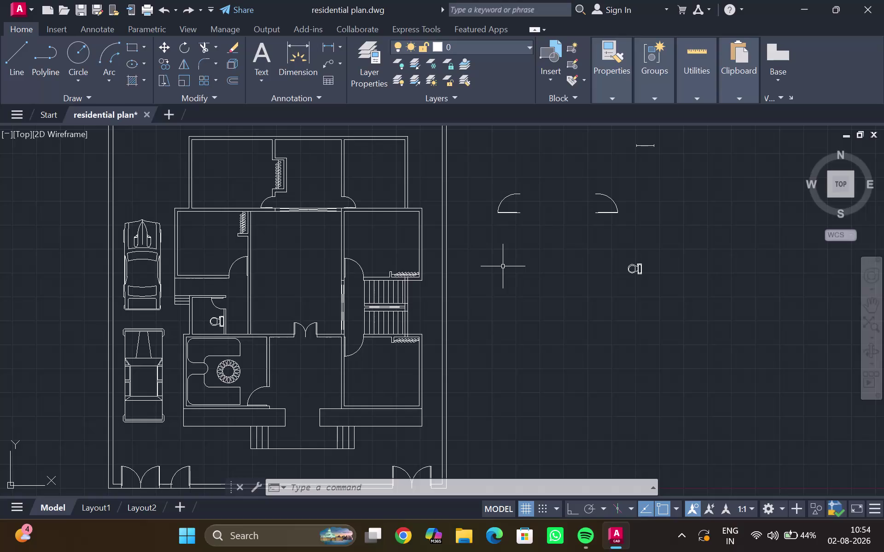
Bring the top row of garages into view and start the LINE command.
scroll(down, 3)
scroll(down, 3)
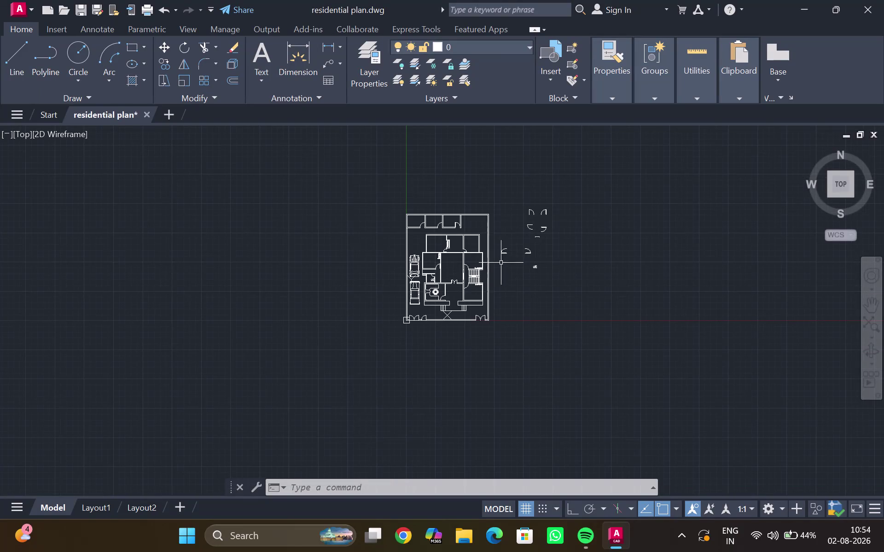
scroll(up, 3)
scroll(up, 3)
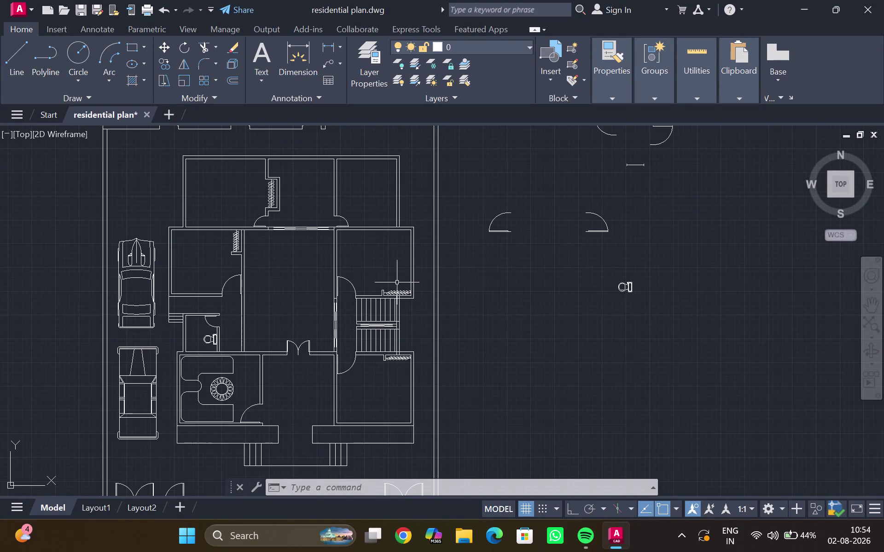
scroll(down, 3)
scroll(up, 3)
middle_drag(225, 249, 275, 179)
scroll(down, 3)
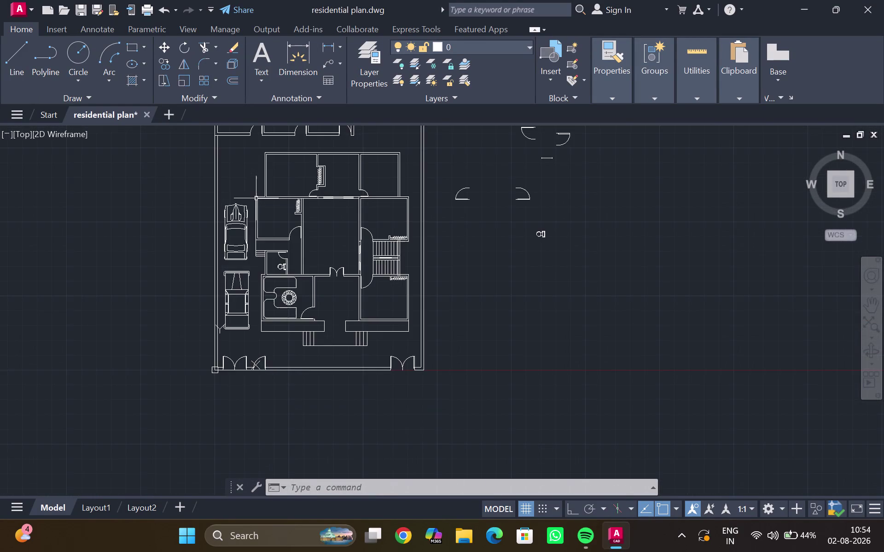
middle_drag(256, 199, 185, 334)
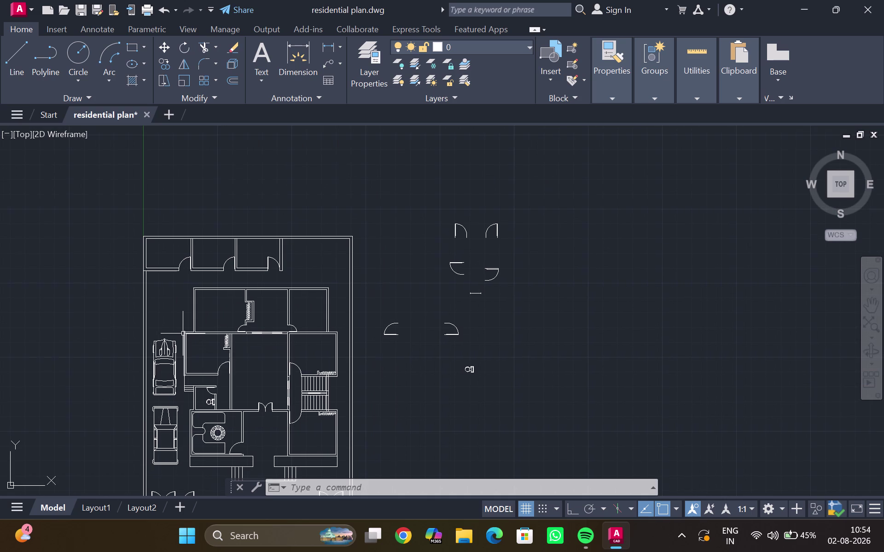
middle_click(169, 288)
scroll(up, 3)
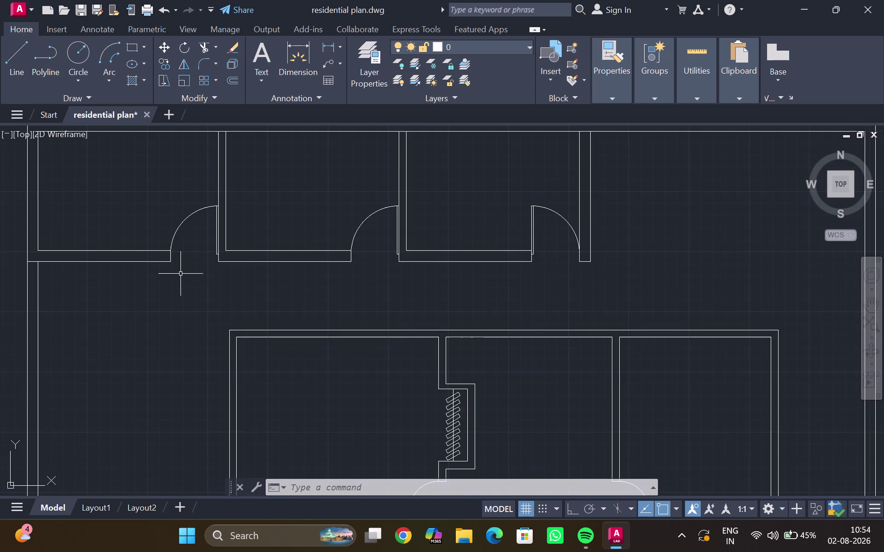
middle_drag(173, 283, 143, 326)
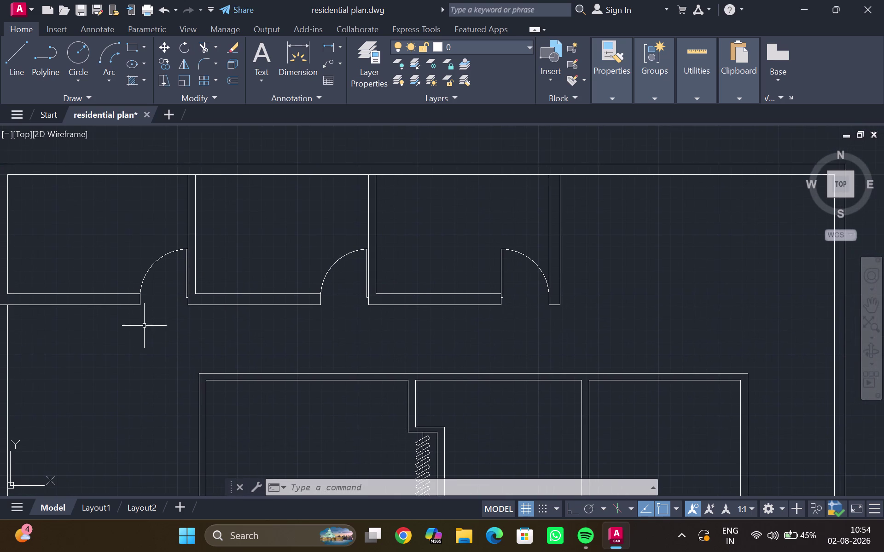
key(l)
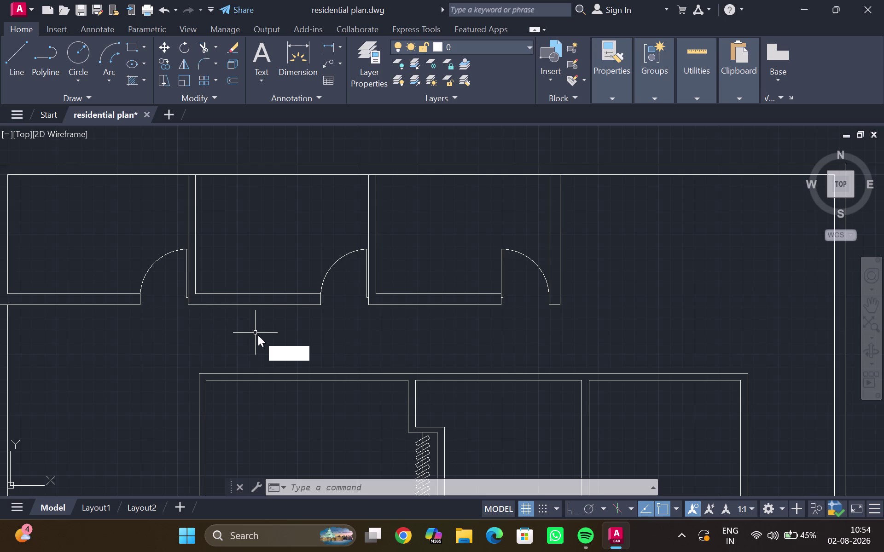
key(Return)
Draw a short line upward from the wall end beside the top garages.
middle_drag(365, 271, 307, 330)
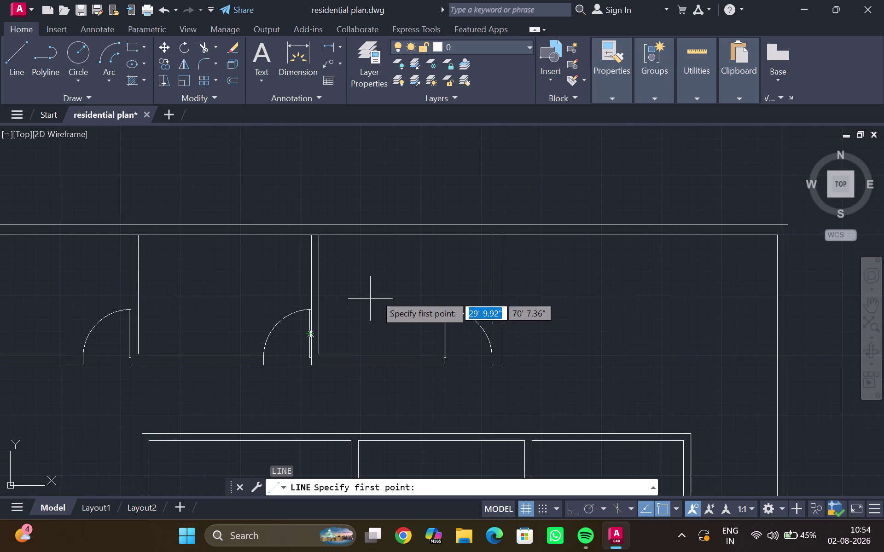
click(504, 241)
click(497, 202)
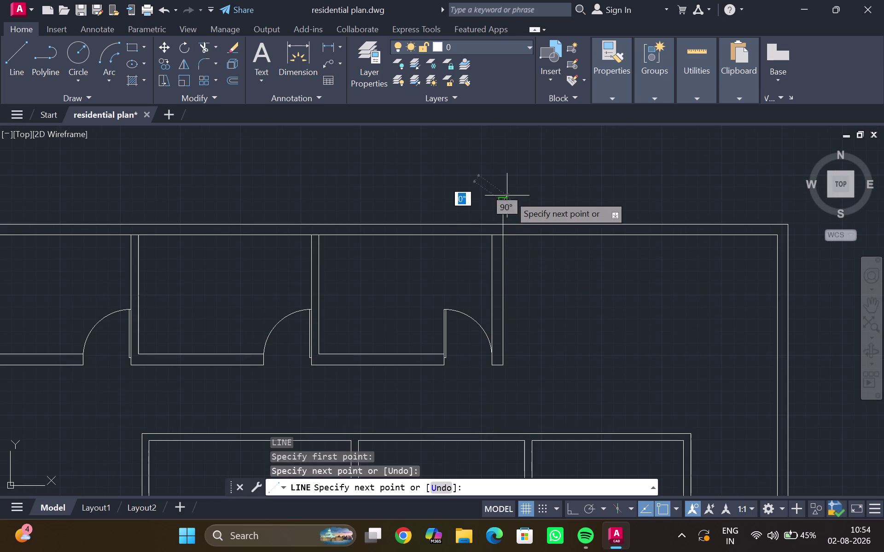
key(Escape)
key(grave)
Trim the short line and the overlapping wall pieces at the garage end.
key(t)
key(r)
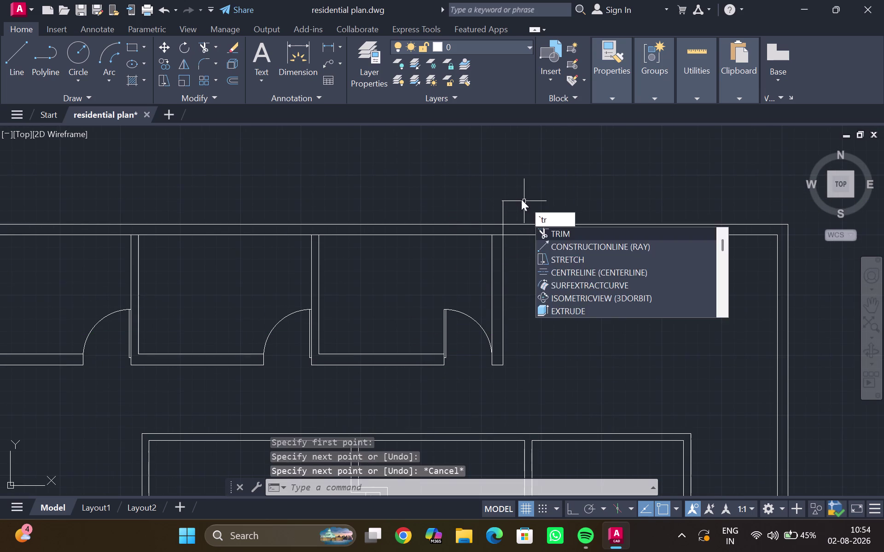
key(Return)
key(Escape)
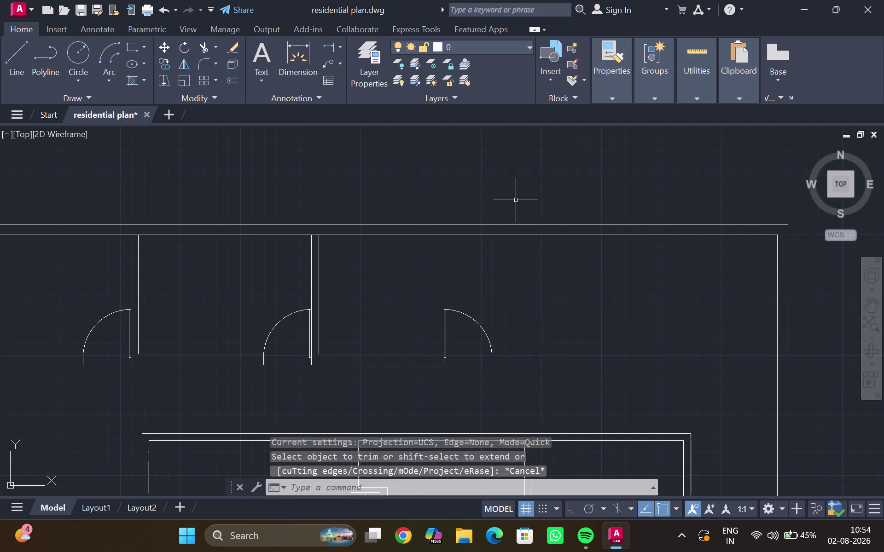
text(tr)
key(Return)
drag(498, 214, 494, 216)
drag(500, 214, 516, 209)
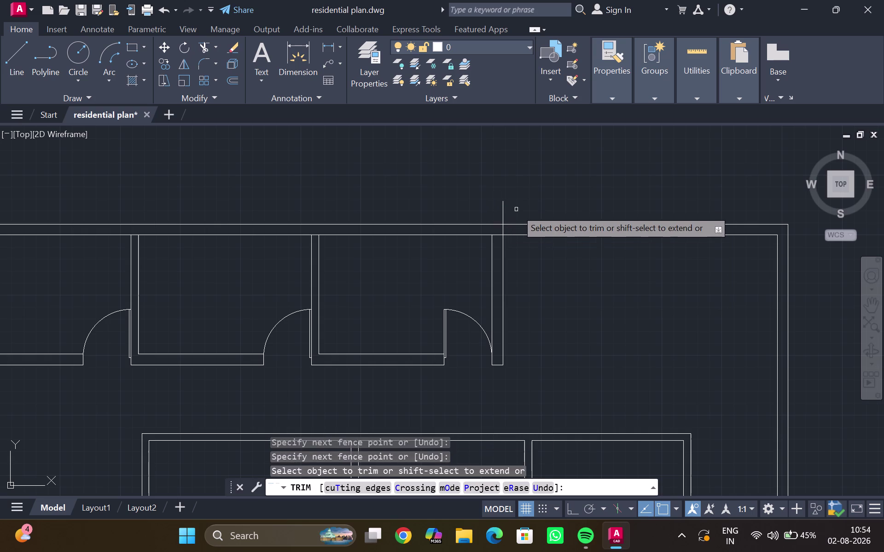
drag(516, 210, 517, 209)
drag(515, 204, 494, 220)
scroll(up, 3)
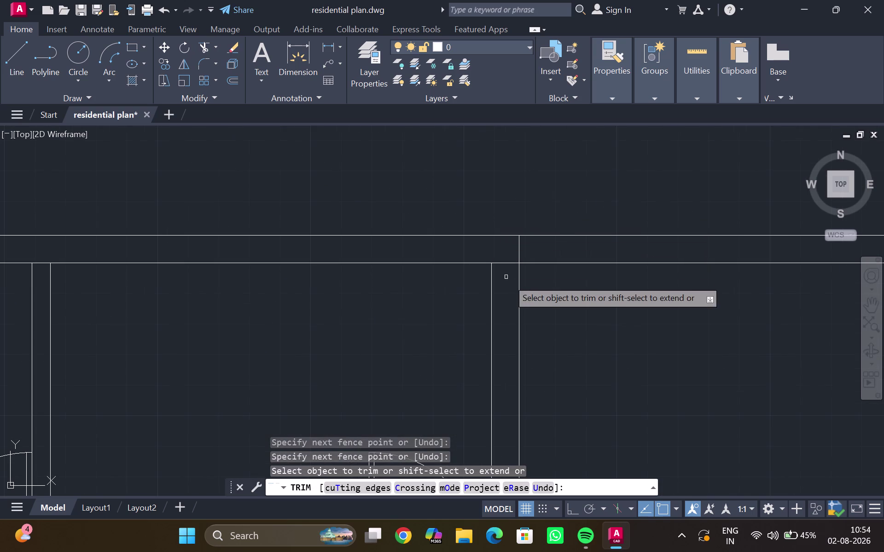
Trim the leftover wall lines at the corner, inside the garage and along the top wall.
drag(508, 274, 505, 256)
scroll(down, 3)
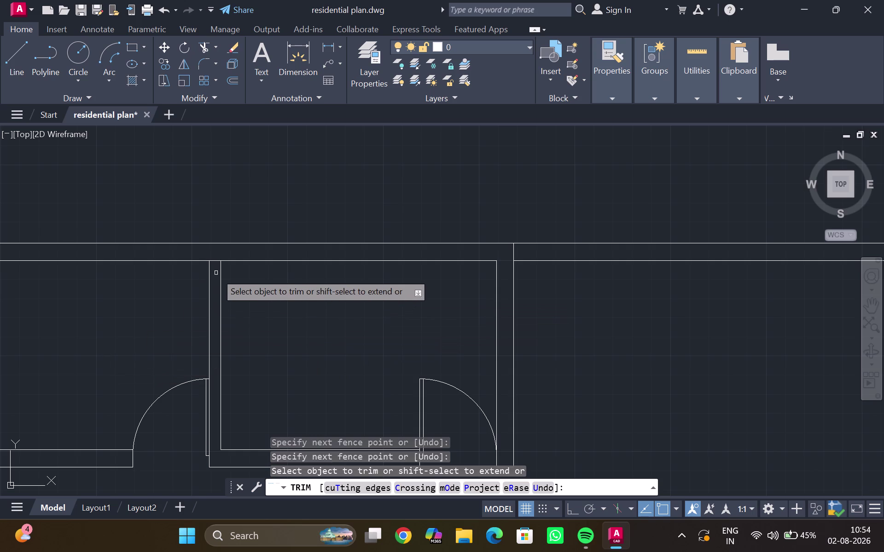
drag(215, 270, 218, 254)
scroll(down, 3)
middle_drag(189, 277, 312, 270)
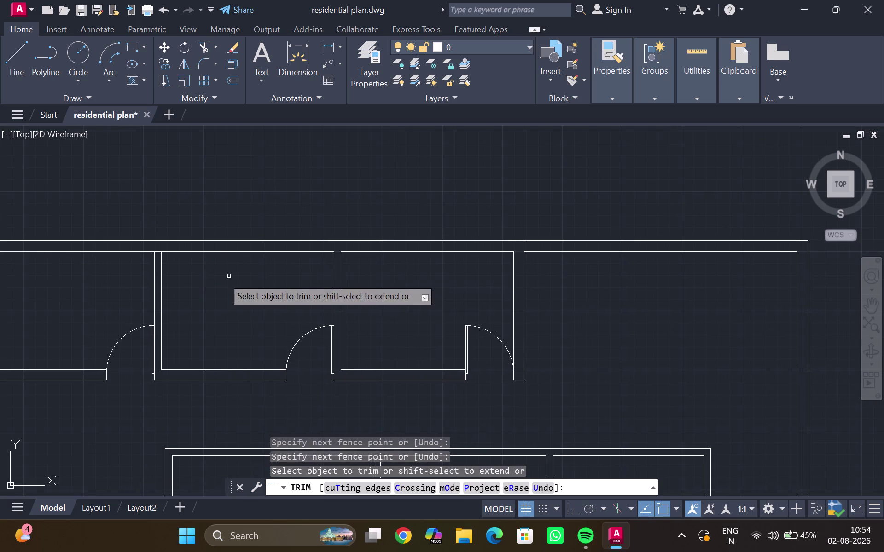
scroll(up, 3)
scroll(up, 3)
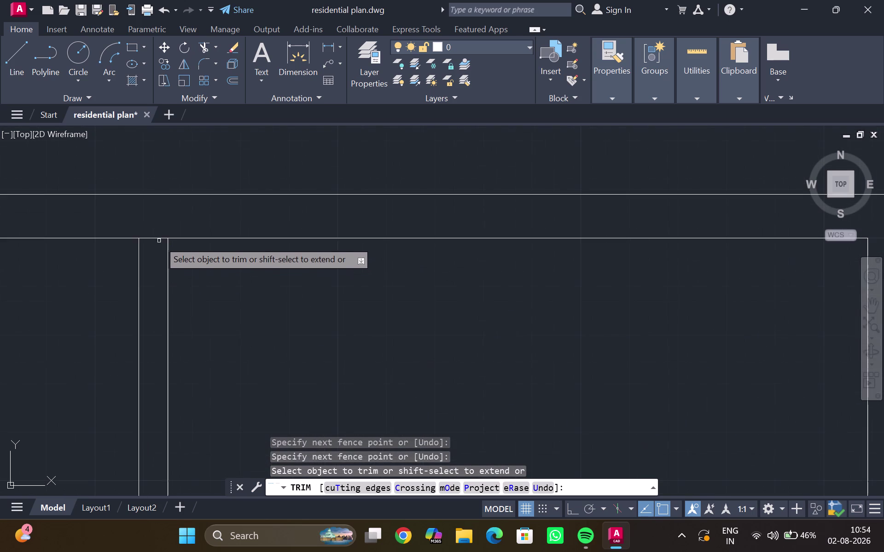
drag(159, 226, 156, 244)
scroll(down, 3)
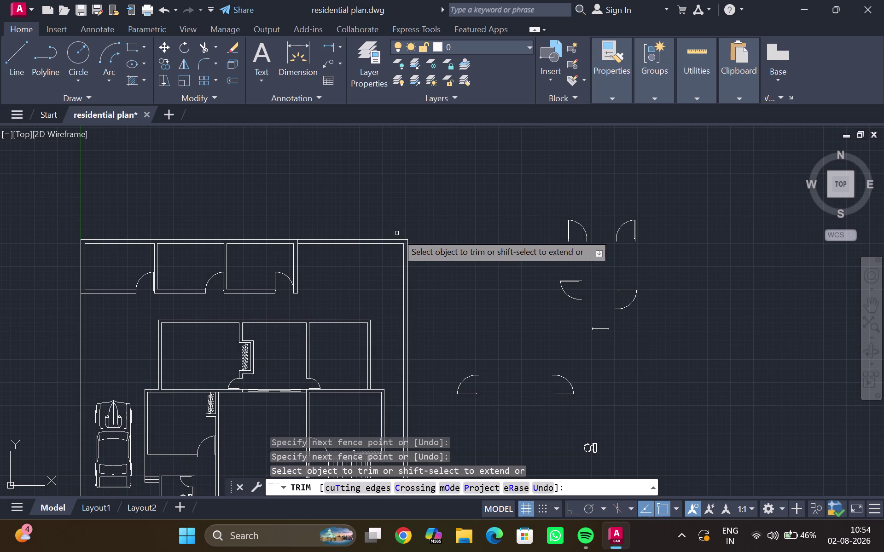
key(Escape)
scroll(up, 3)
middle_drag(337, 290, 341, 288)
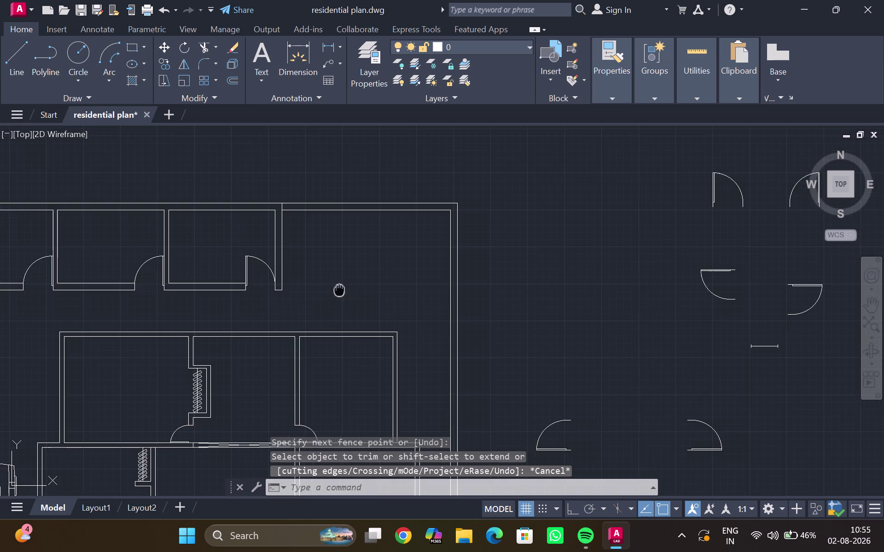
middle_drag(340, 288, 368, 233)
scroll(down, 3)
middle_drag(369, 237, 388, 185)
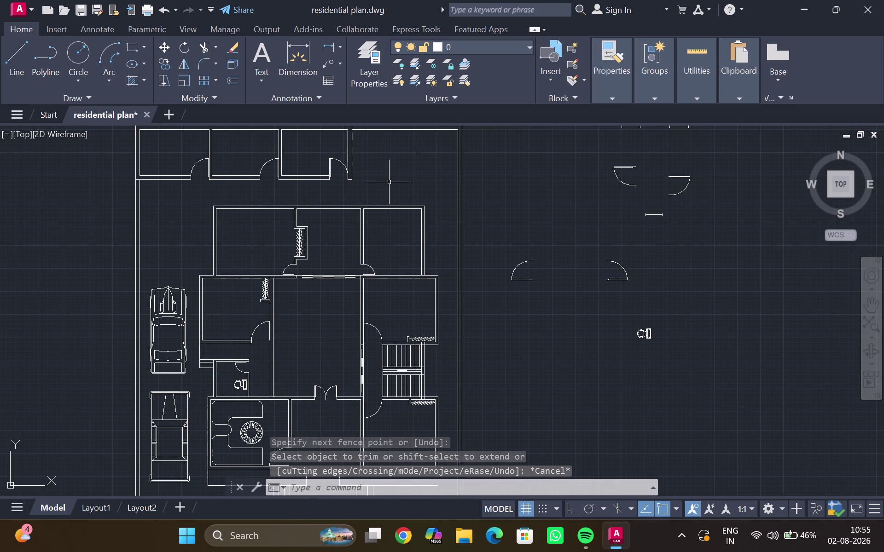
scroll(down, 3)
scroll(down, 3)
scroll(up, 3)
middle_drag(341, 302, 344, 259)
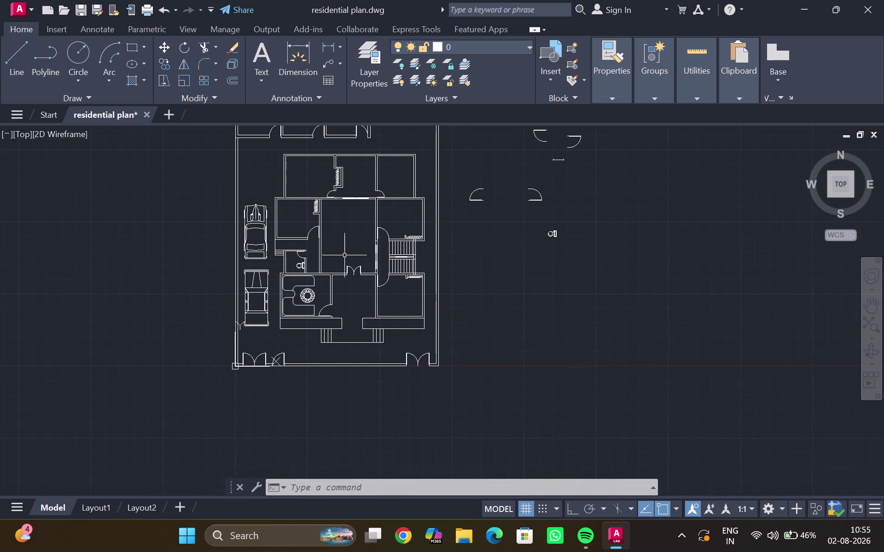
scroll(up, 3)
scroll(up, 3)
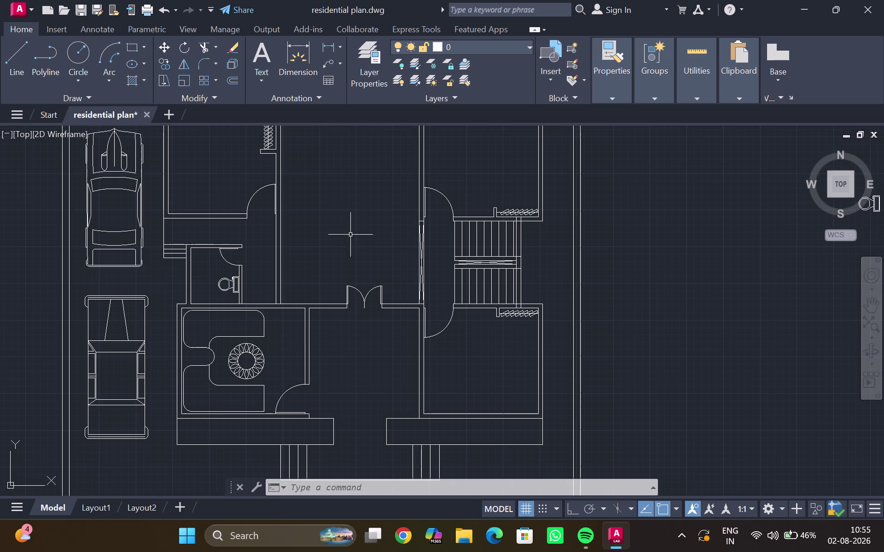
scroll(down, 3)
middle_drag(355, 222, 341, 242)
scroll(down, 3)
middle_click(341, 241)
middle_drag(345, 237, 344, 240)
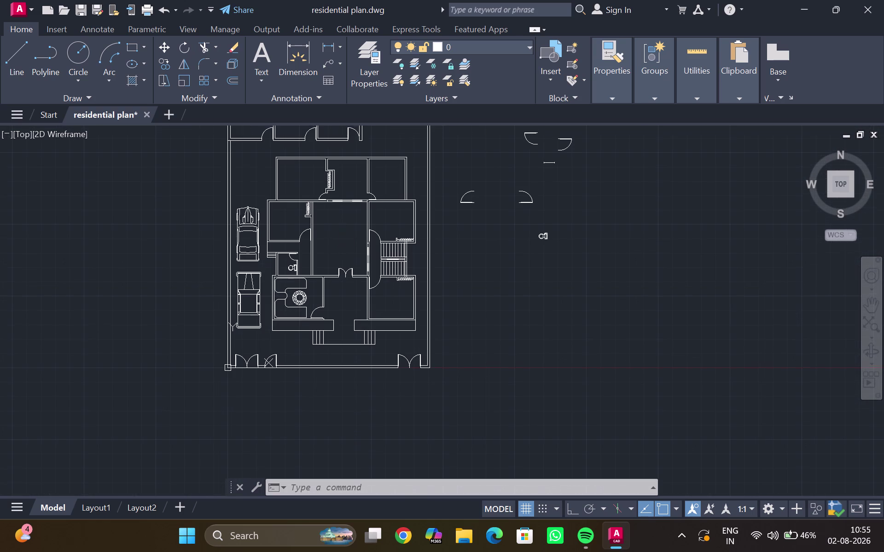
middle_drag(344, 240, 305, 299)
scroll(down, 3)
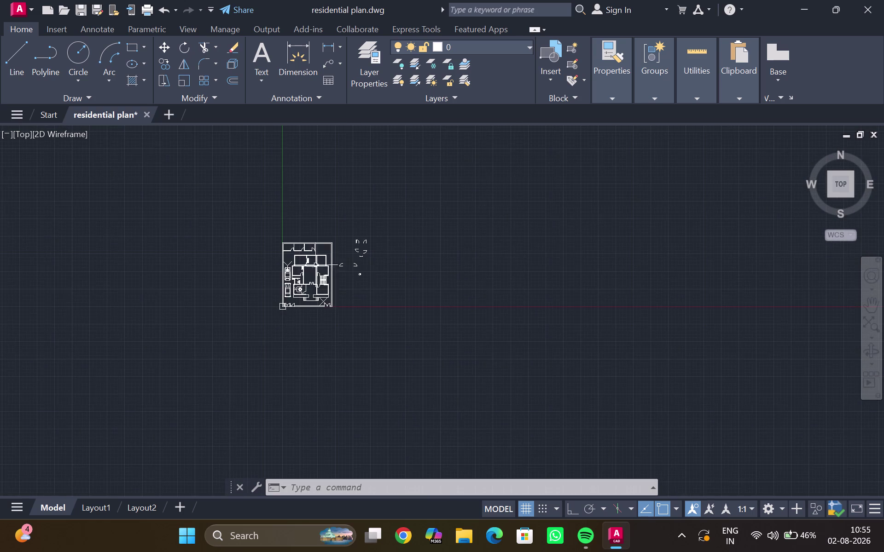
scroll(down, 3)
scroll(up, 3)
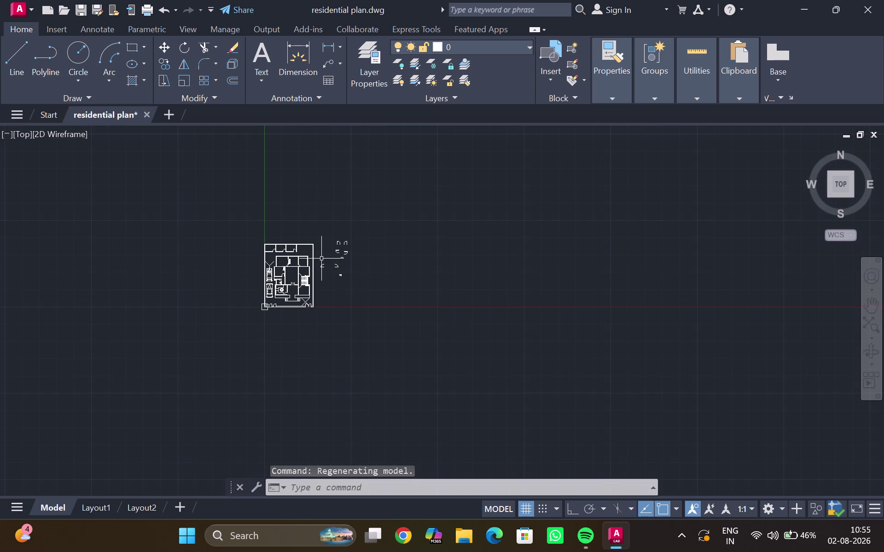
scroll(up, 3)
scroll(up, 3)
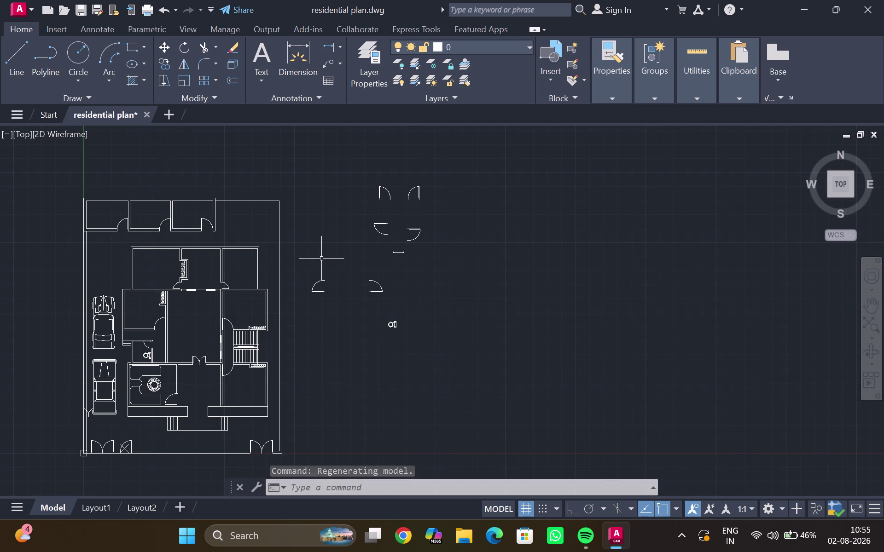
scroll(up, 3)
middle_drag(218, 311, 227, 307)
scroll(up, 3)
scroll(down, 3)
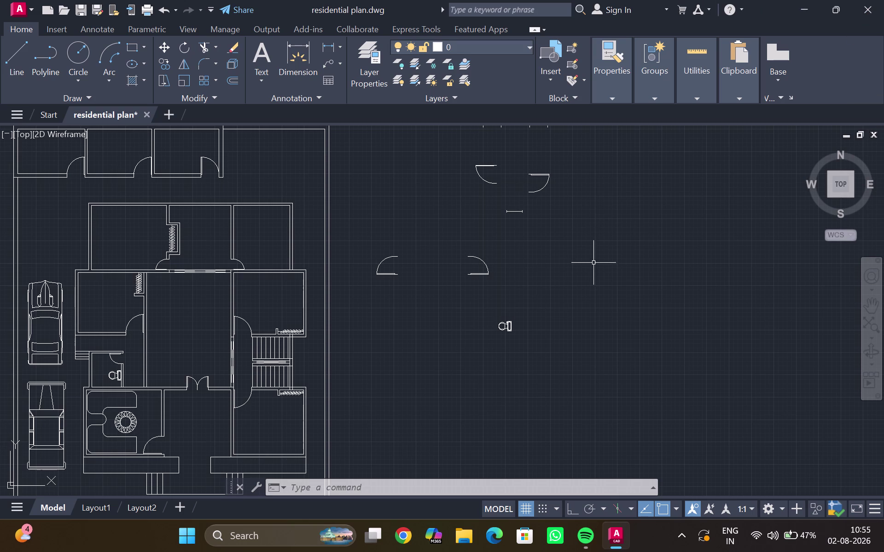
scroll(up, 3)
scroll(down, 3)
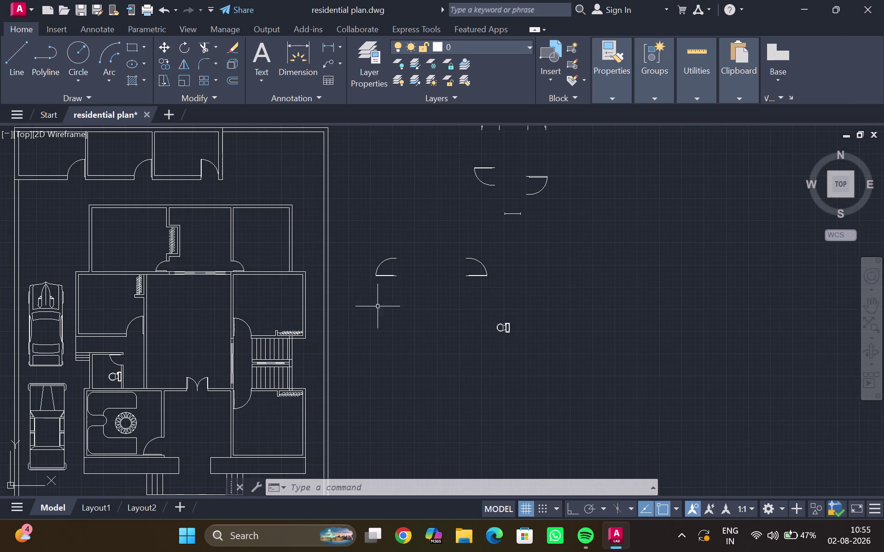
scroll(down, 3)
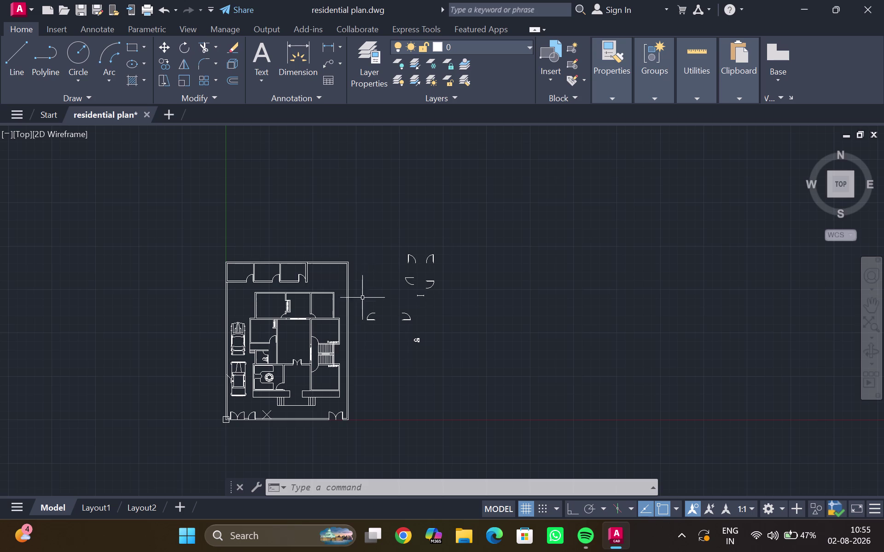
scroll(up, 3)
middle_drag(371, 330, 489, 281)
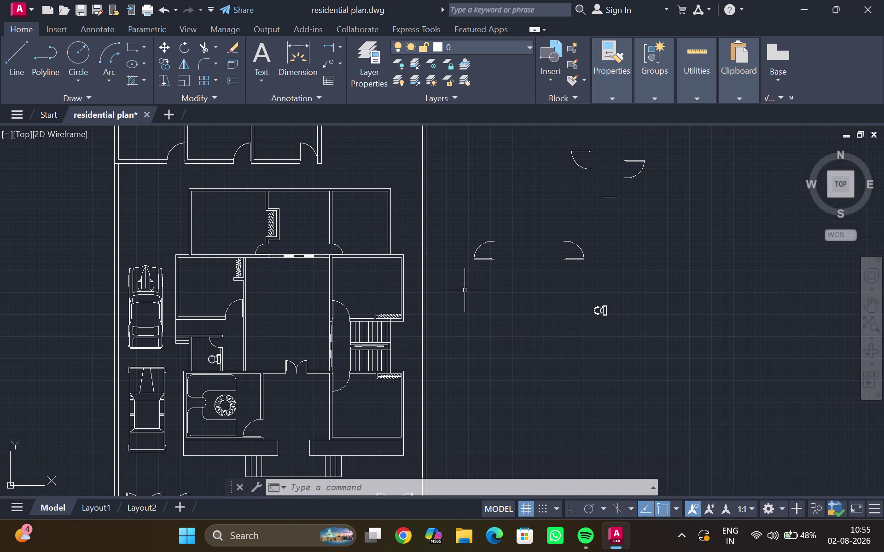
middle_drag(465, 290, 390, 337)
scroll(down, 3)
middle_drag(397, 325, 390, 283)
scroll(up, 3)
middle_drag(173, 444, 259, 410)
scroll(up, 3)
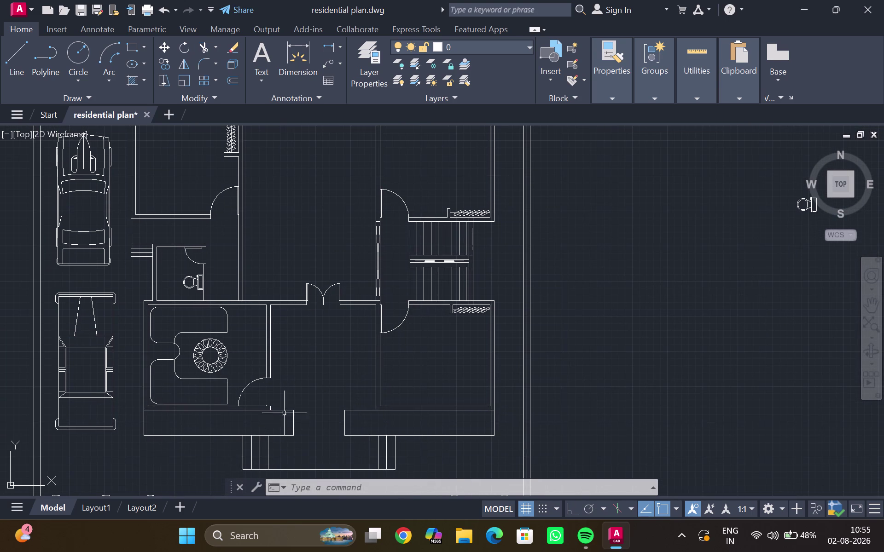
middle_drag(328, 416, 176, 424)
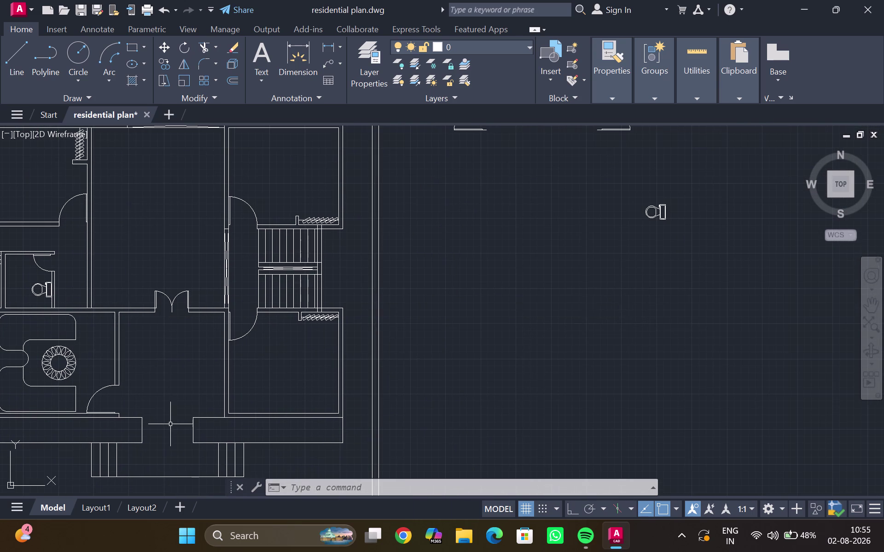
middle_drag(619, 310, 531, 324)
Start a line in empty space with Ortho on, then abandon it.
key(l)
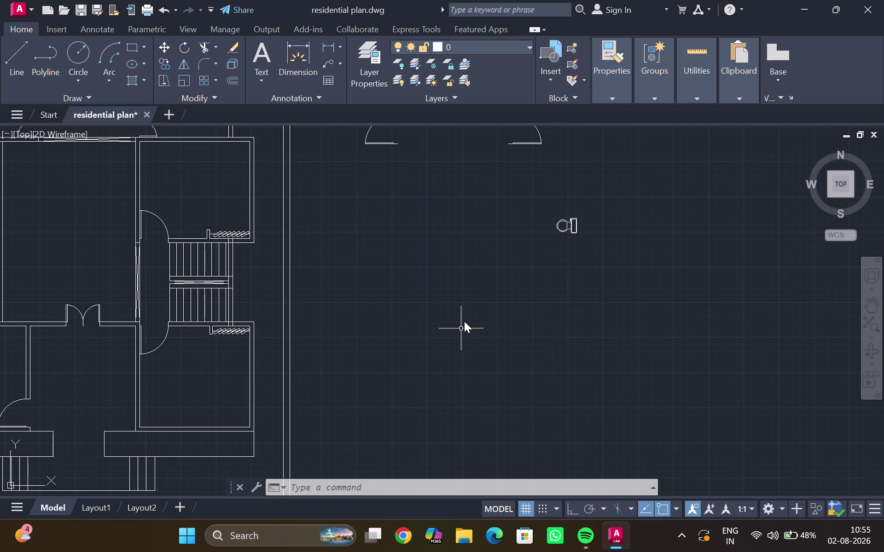
key(Return)
click(454, 267)
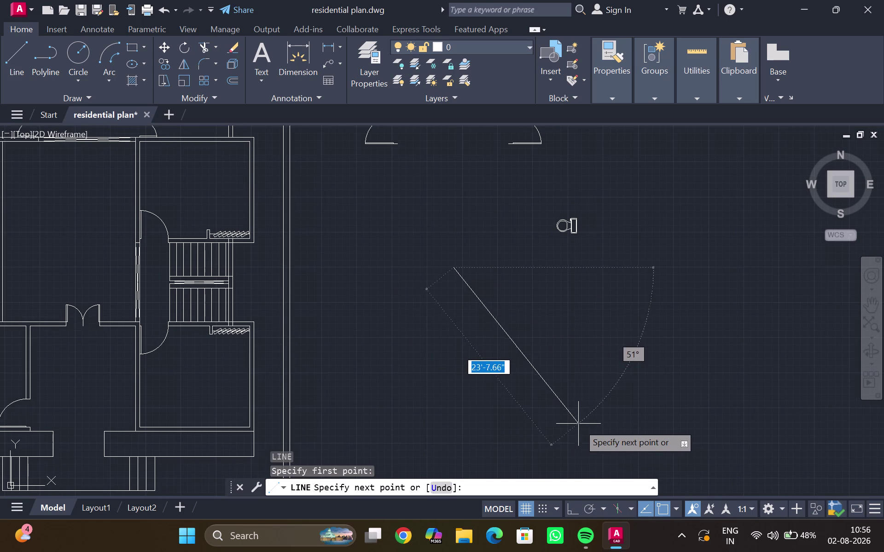
key(ctrl+F8)
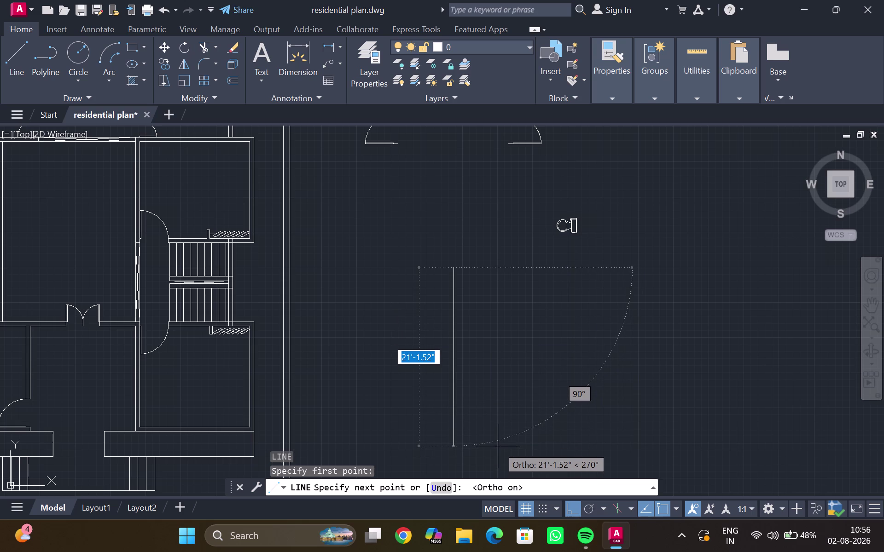
key(Escape)
scroll(down, 3)
middle_drag(542, 362, 459, 346)
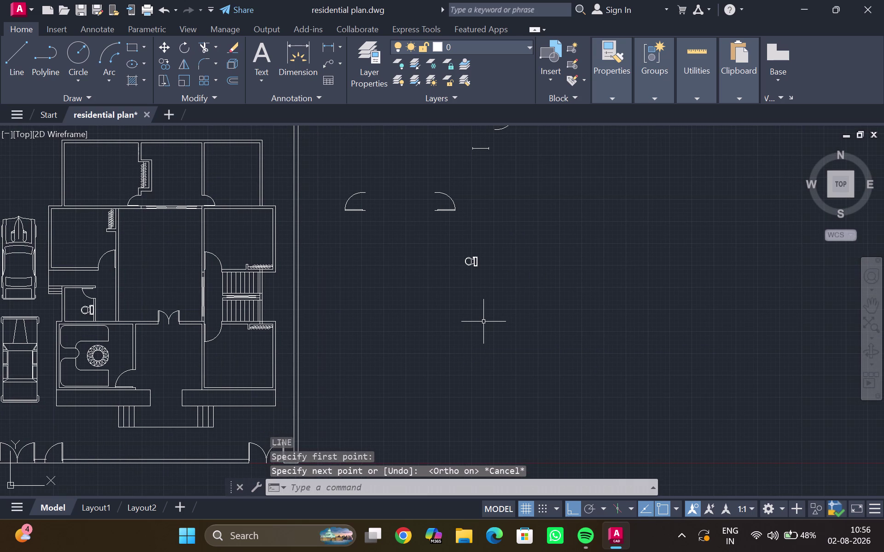
Draw a 5-inch vertical line in the empty space beside the plan.
key(l)
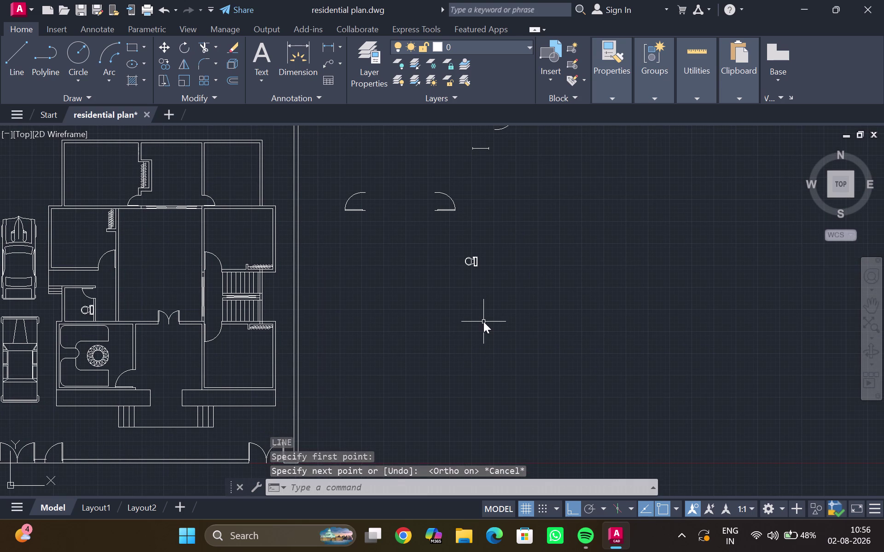
key(Return)
click(483, 321)
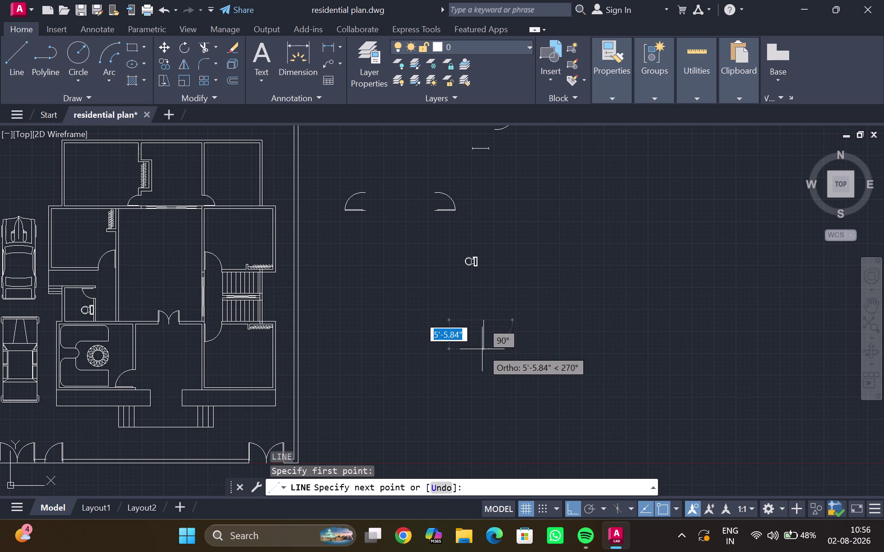
text(5")
key(Return)
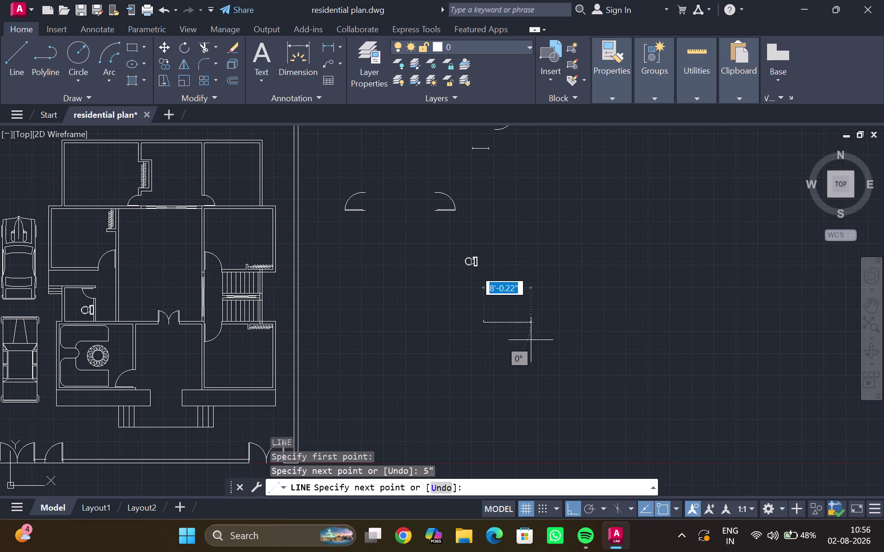
key(Escape)
From the vertical line's base, draw a 2.5-inch segment upward.
scroll(up, 3)
scroll(up, 3)
middle_drag(504, 255, 483, 312)
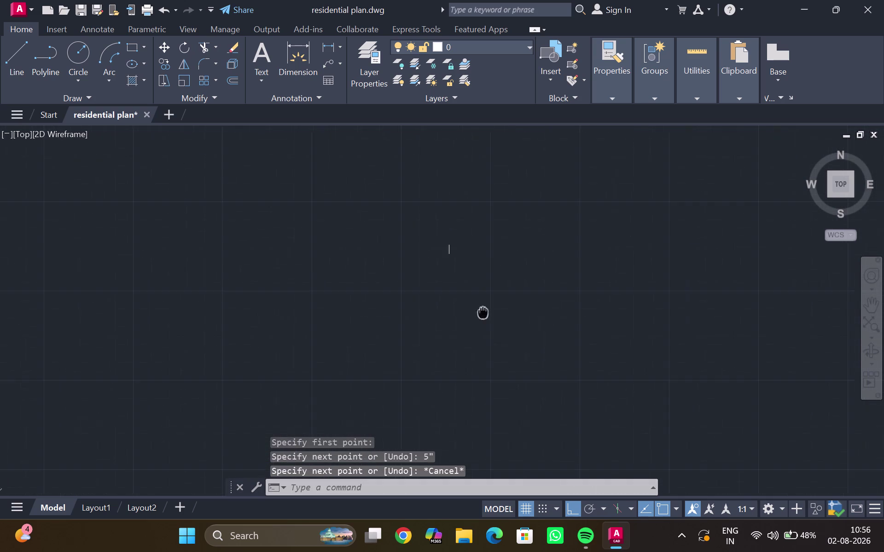
middle_drag(483, 312, 447, 386)
scroll(up, 3)
middle_drag(421, 331, 385, 423)
scroll(up, 3)
middle_drag(352, 400, 350, 396)
scroll(up, 3)
key(l)
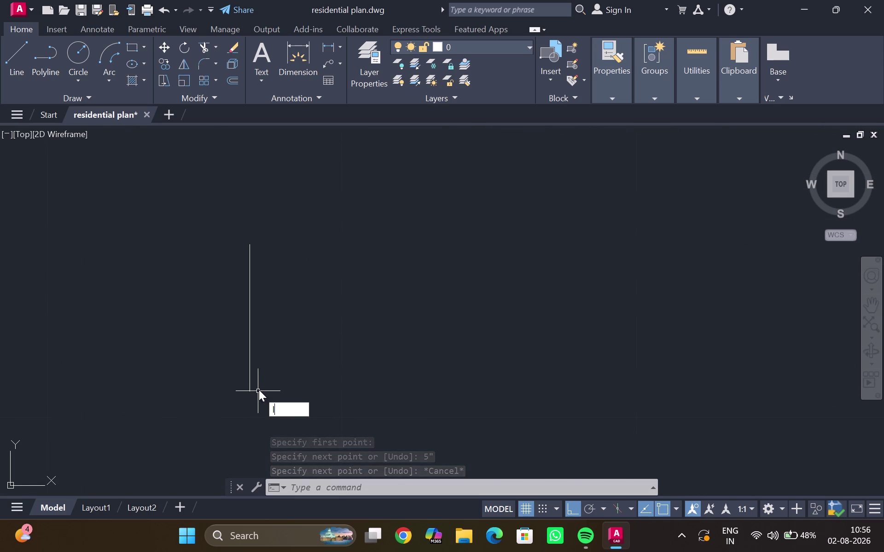
key(Return)
click(248, 394)
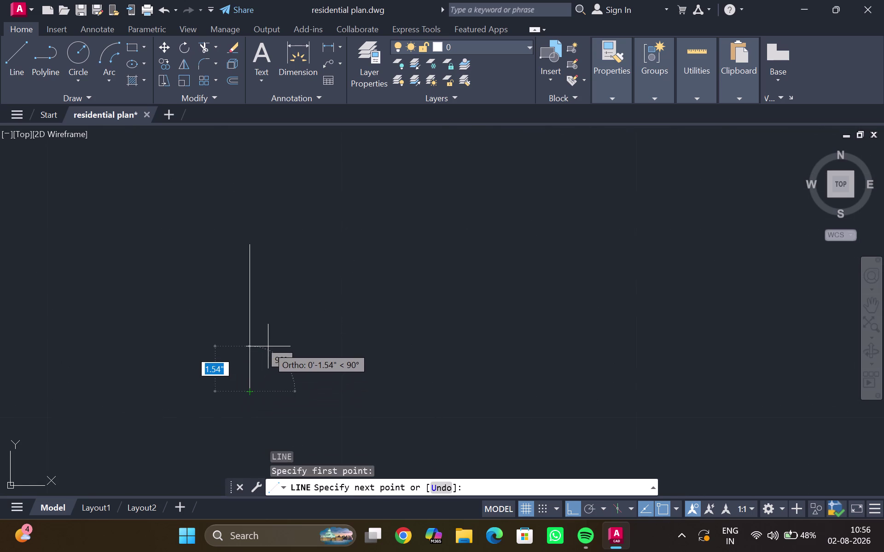
key(2)
text(.)
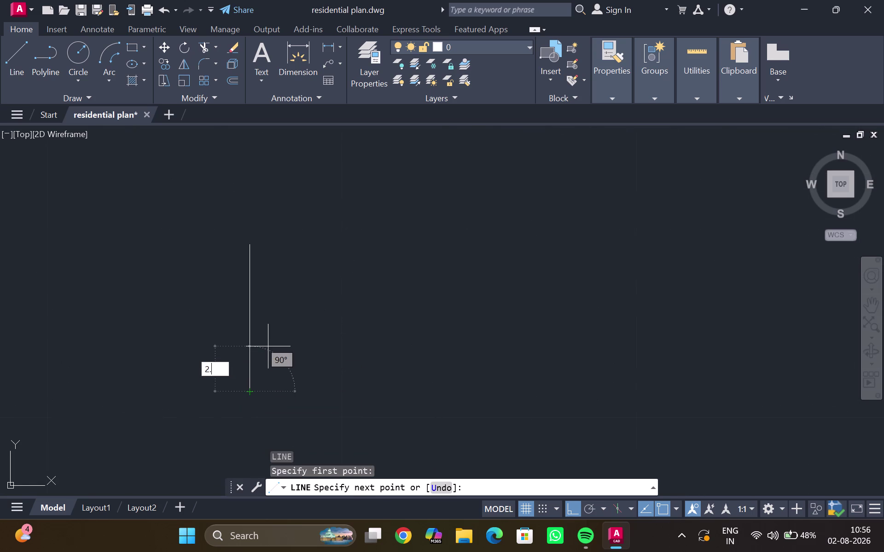
text(5")
key(Return)
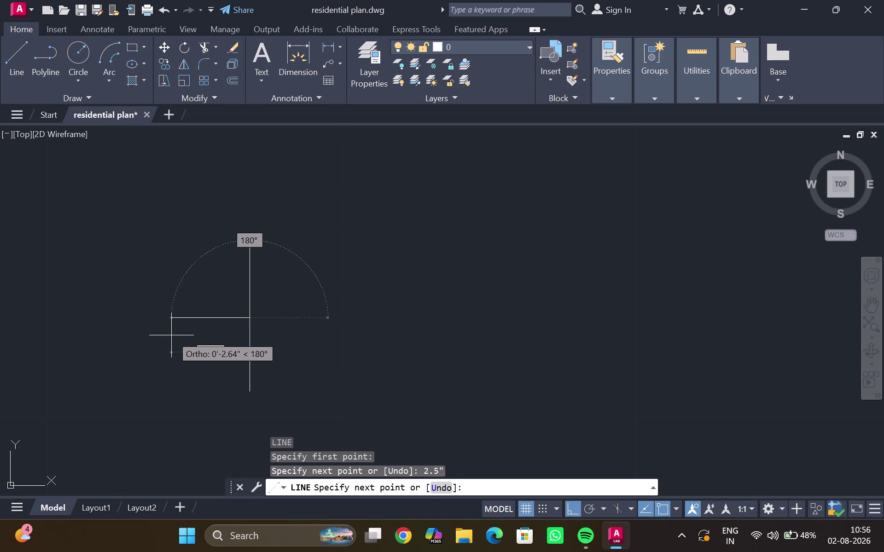
Continue 2.5 inches left and 5 inches right to complete the cross.
text(2.5)
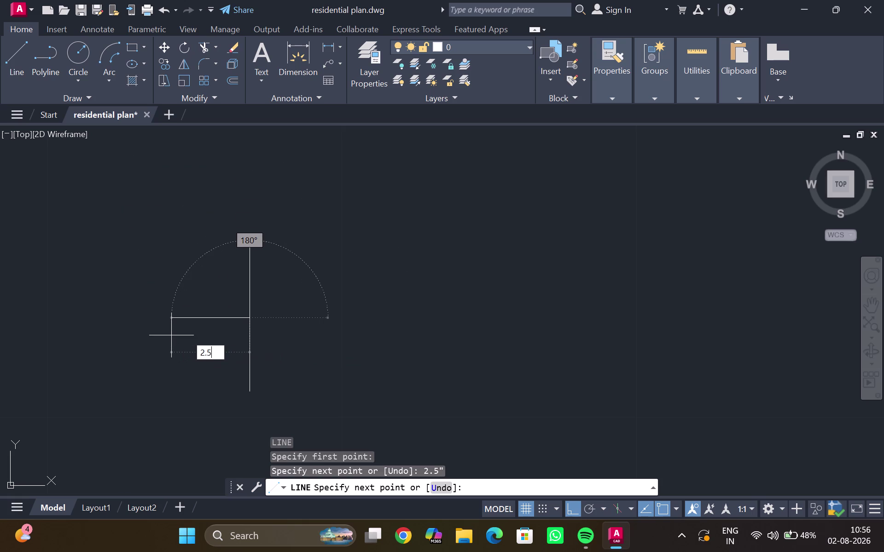
text(")
key(Return)
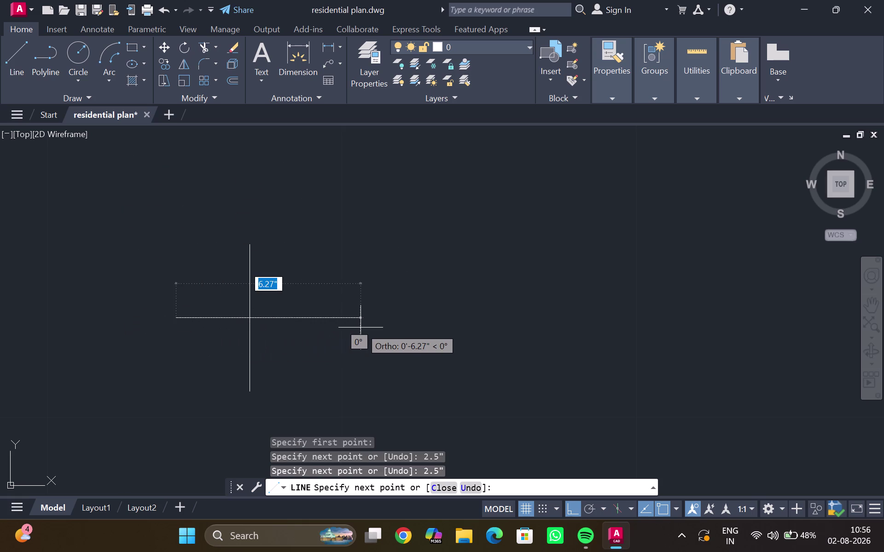
text(5)
text(")
key(Return)
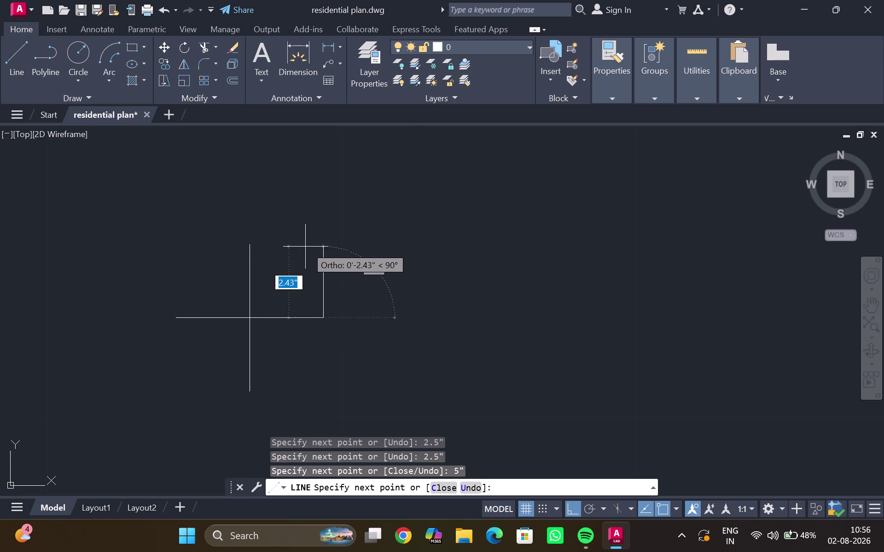
key(Escape)
scroll(down, 3)
middle_drag(301, 247, 246, 271)
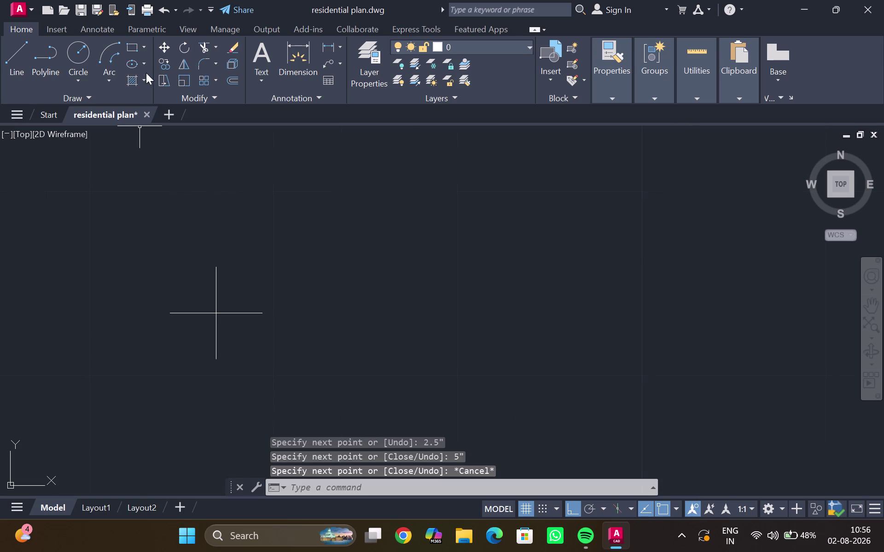
click(106, 80)
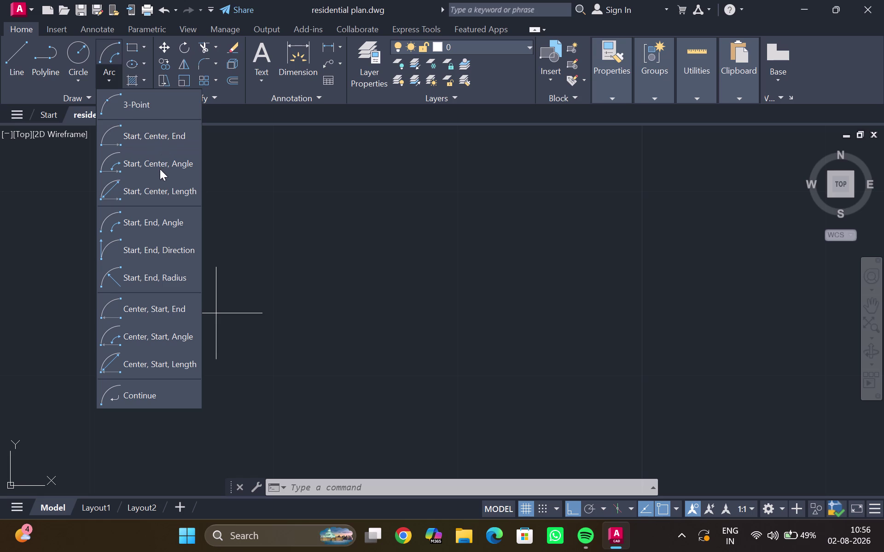
click(169, 221)
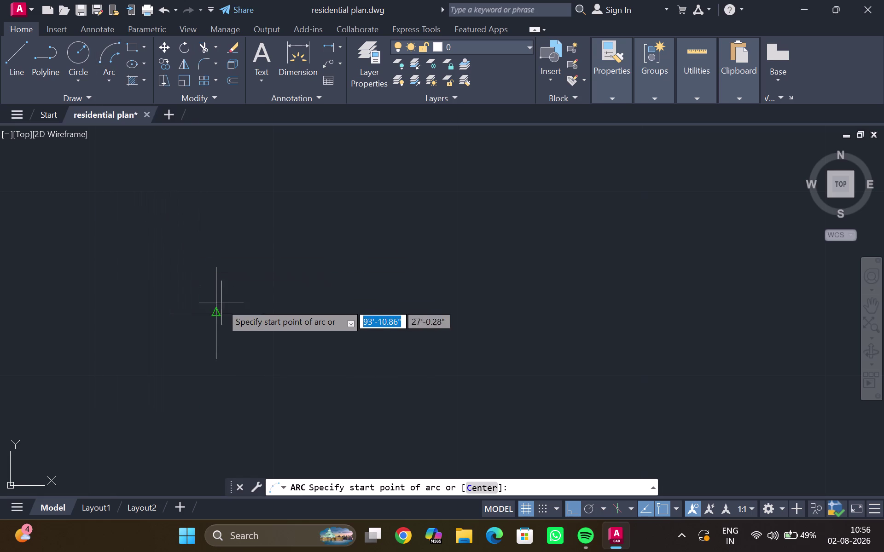
click(258, 312)
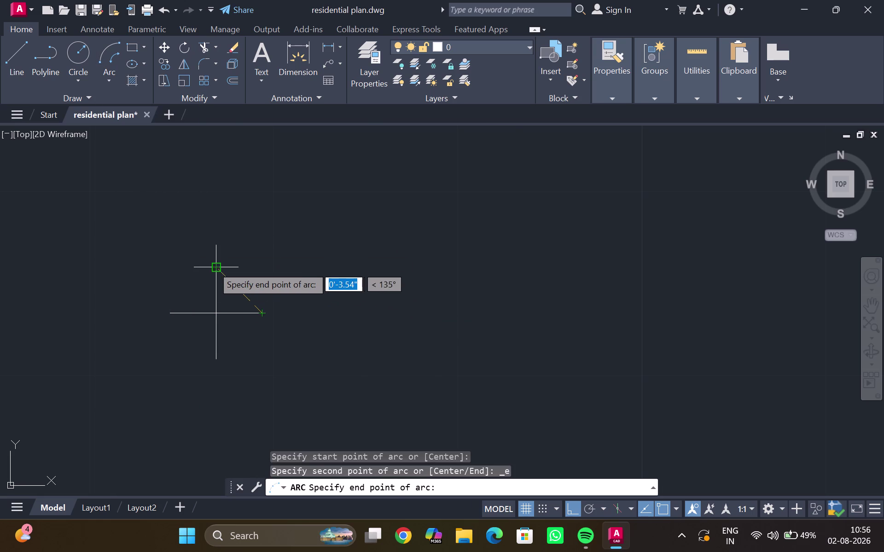
click(212, 266)
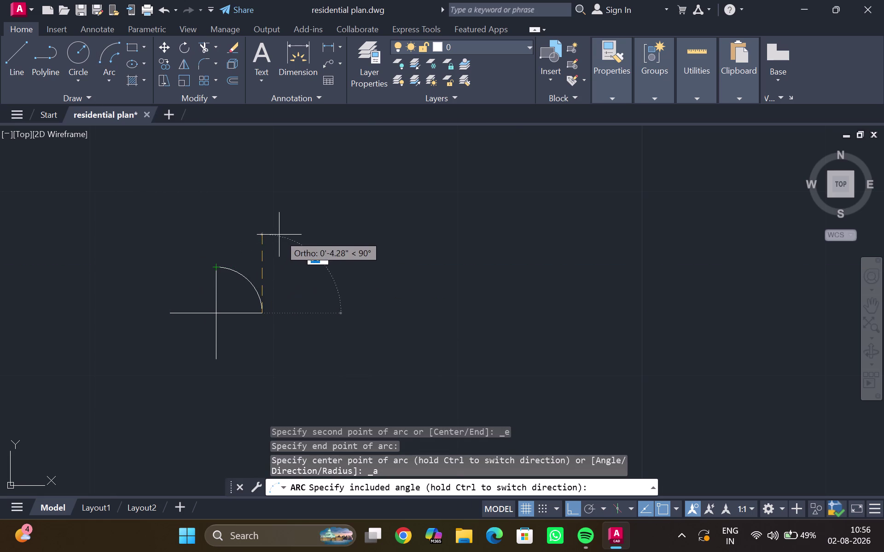
key(Escape)
click(107, 54)
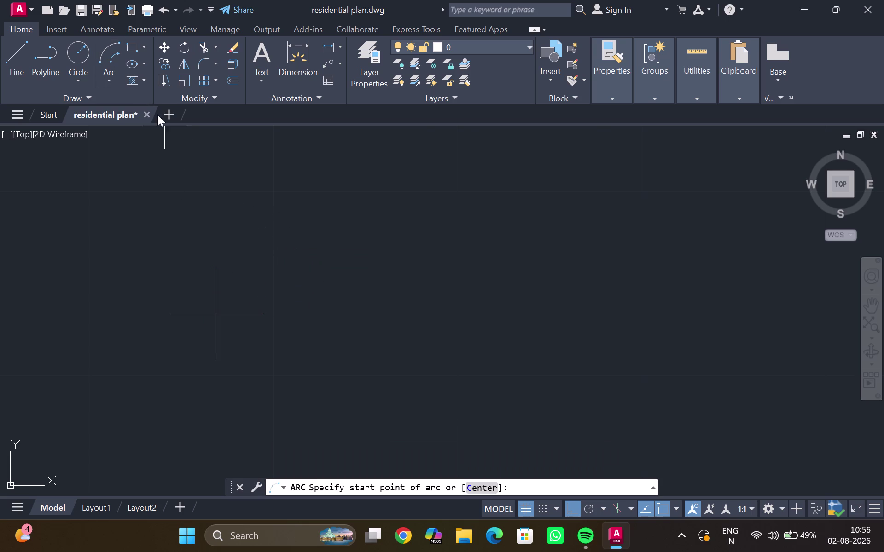
click(217, 266)
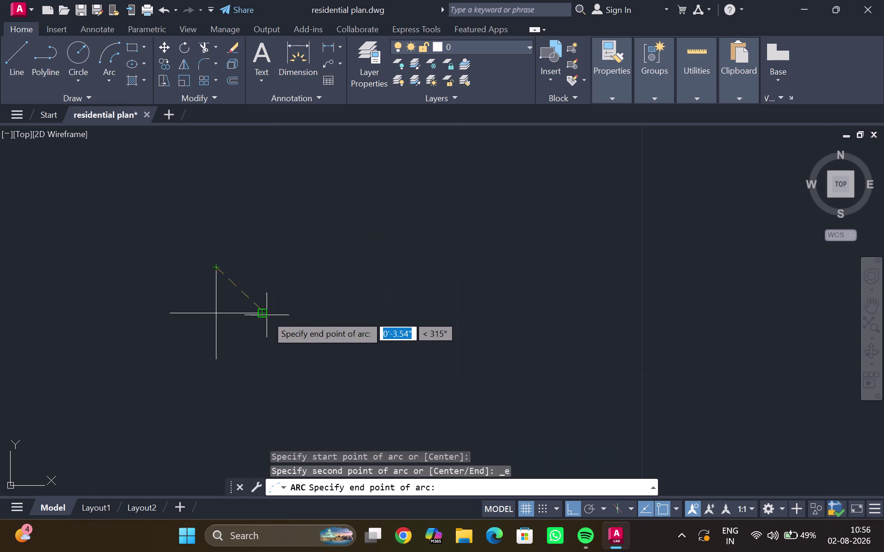
click(266, 316)
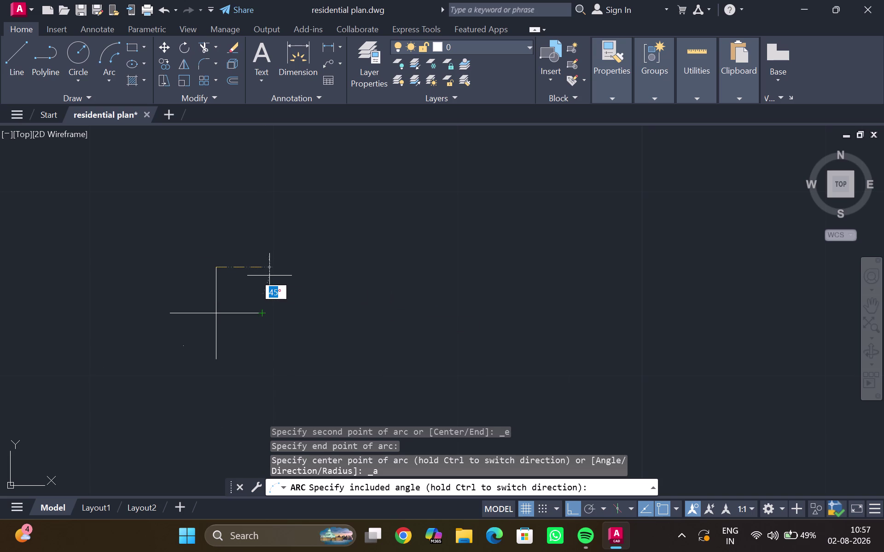
scroll(up, 3)
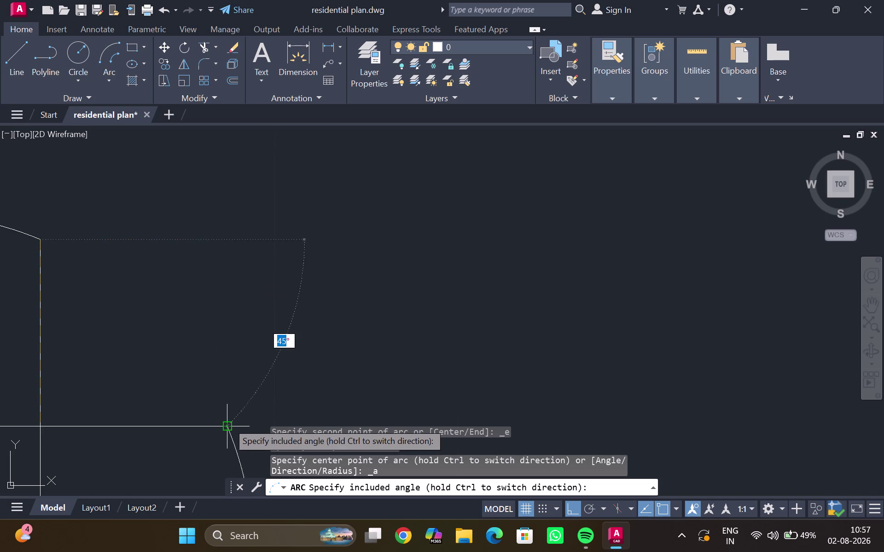
click(228, 423)
key(Escape)
scroll(down, 3)
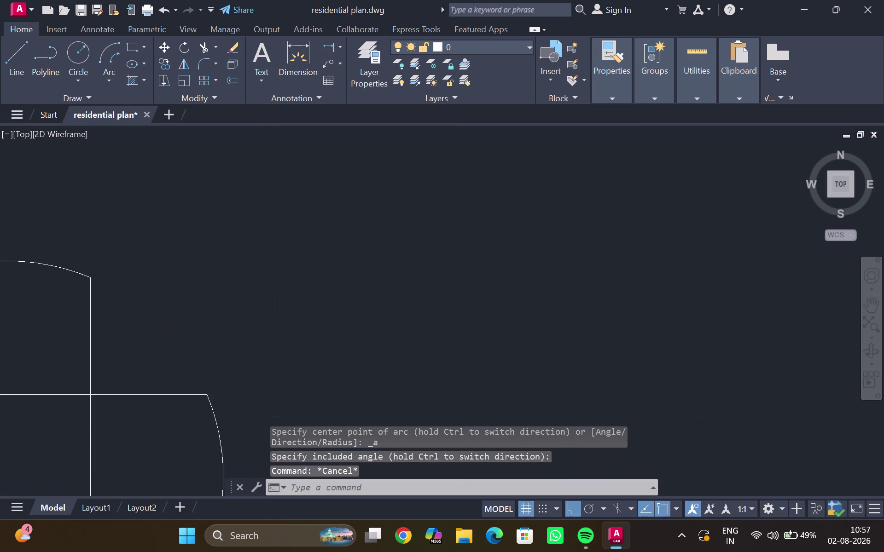
scroll(down, 3)
middle_drag(165, 328, 204, 314)
scroll(up, 3)
click(113, 285)
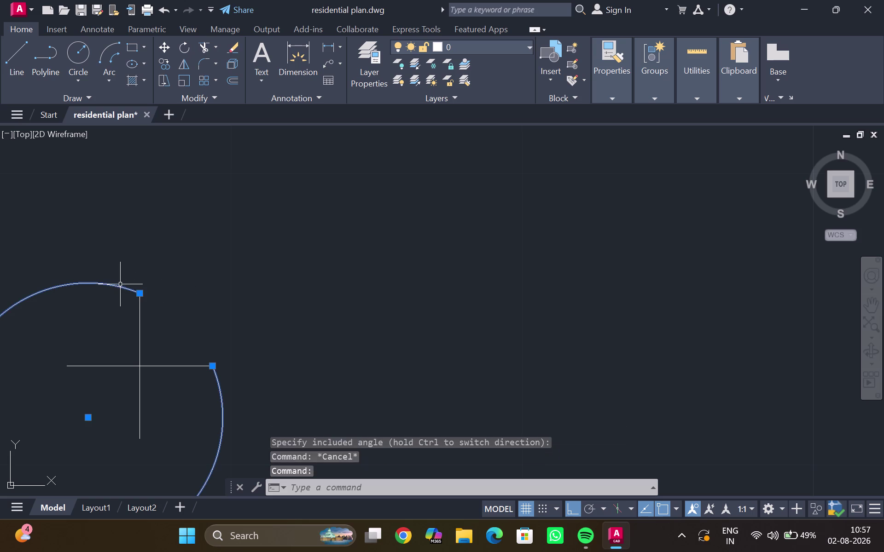
key(Delete)
scroll(up, 3)
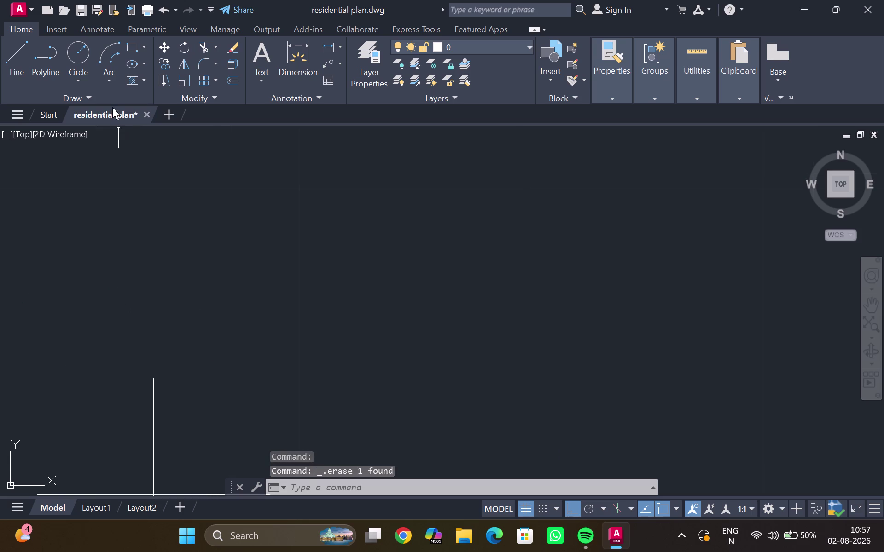
click(109, 82)
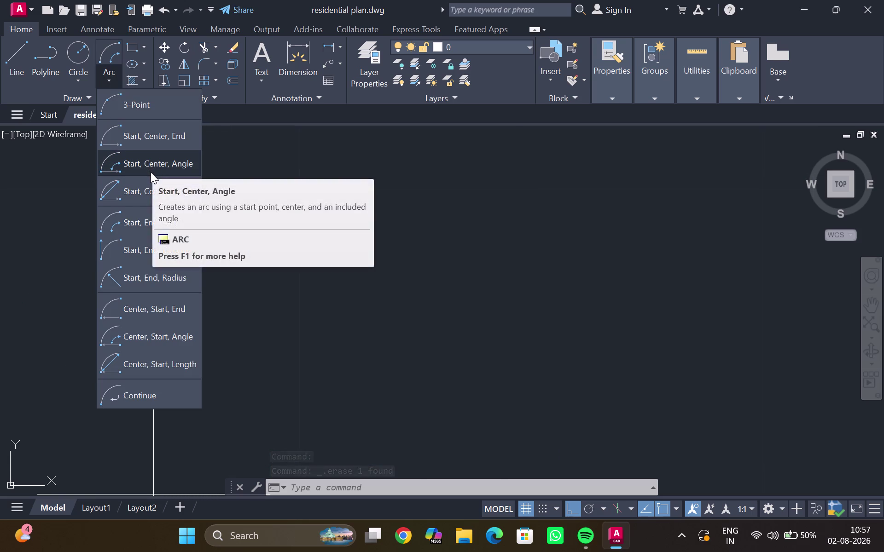
click(150, 173)
scroll(down, 3)
middle_drag(176, 266, 156, 208)
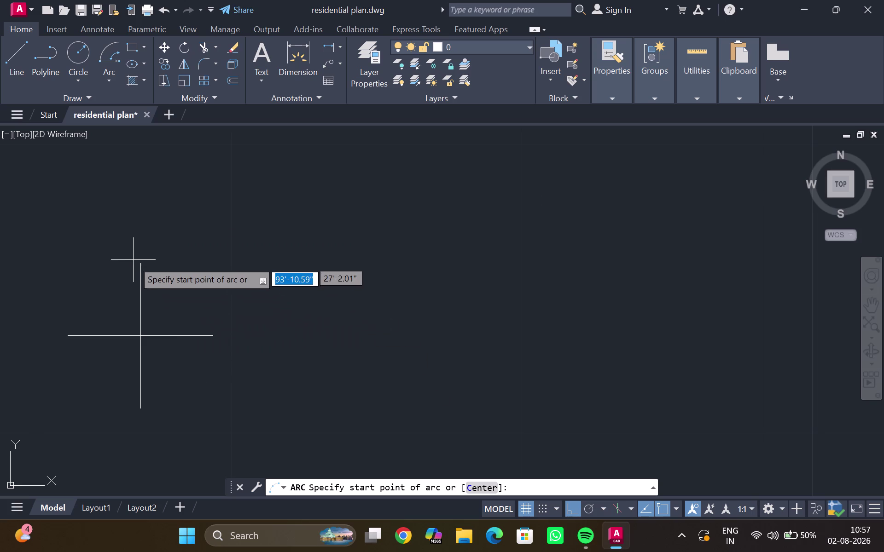
click(140, 265)
click(143, 334)
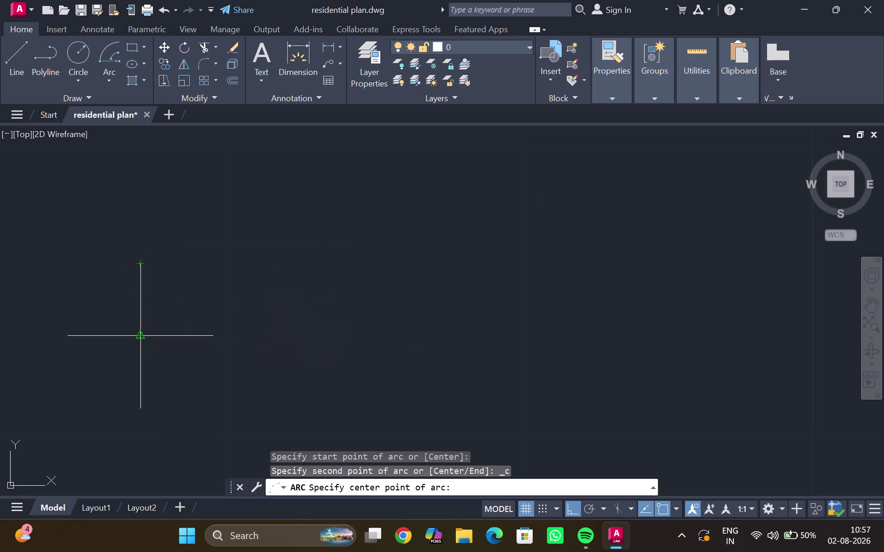
click(215, 339)
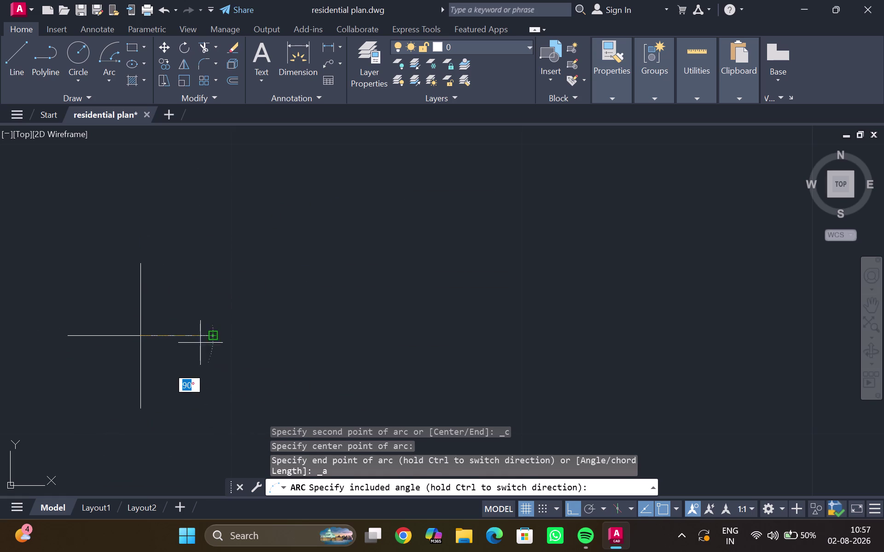
key(Escape)
click(108, 75)
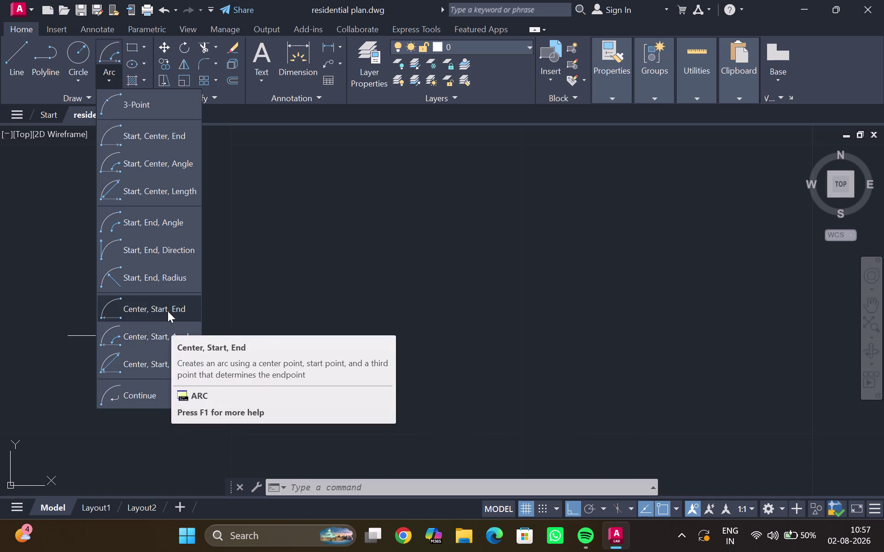
Draw the first curved arc between two of the cross's line ends.
click(160, 249)
click(143, 267)
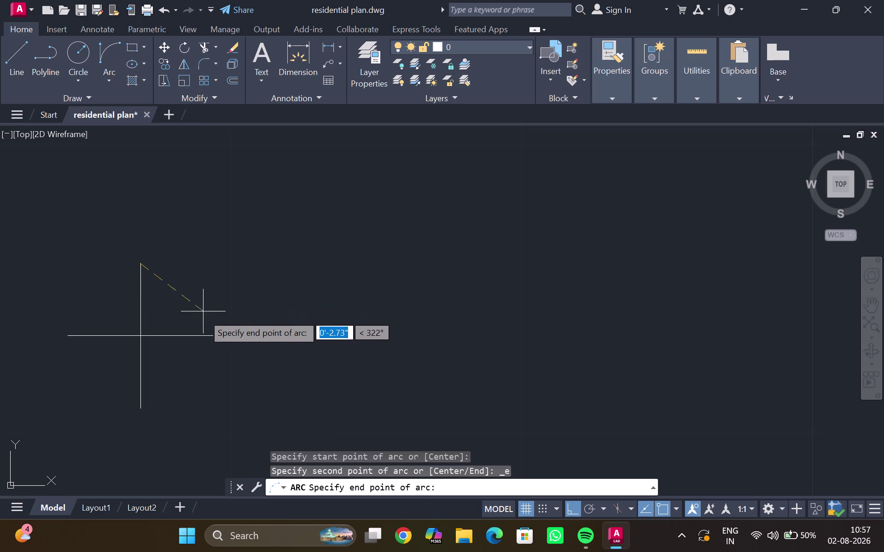
click(217, 335)
click(188, 342)
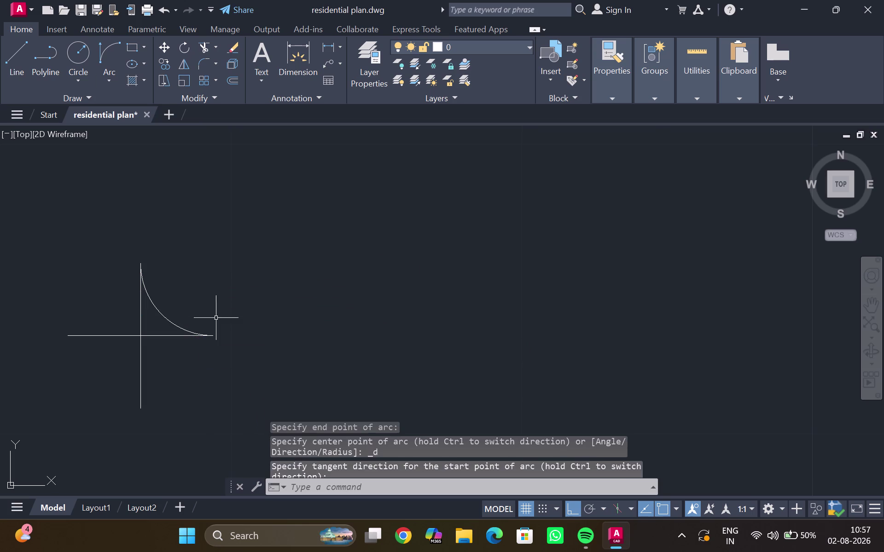
middle_drag(199, 326, 180, 252)
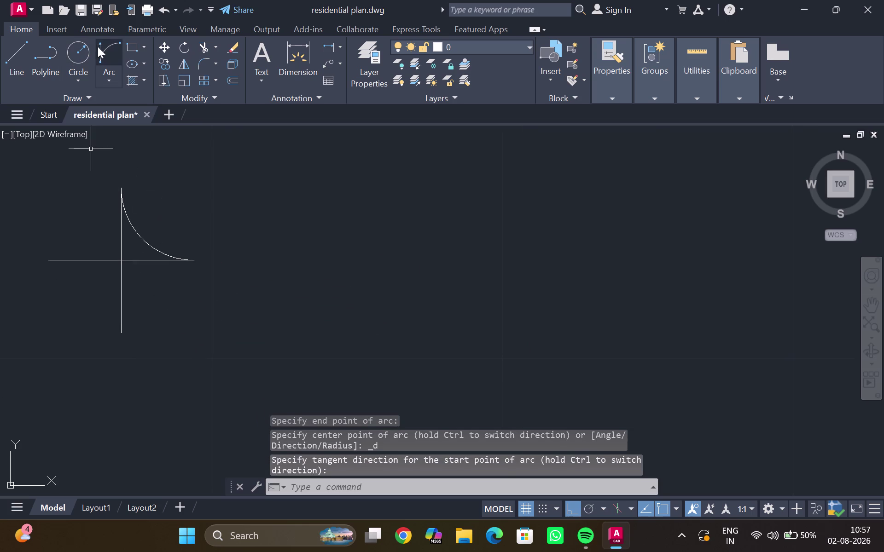
Add the lower right and lower left arcs between the cross's line ends.
click(102, 46)
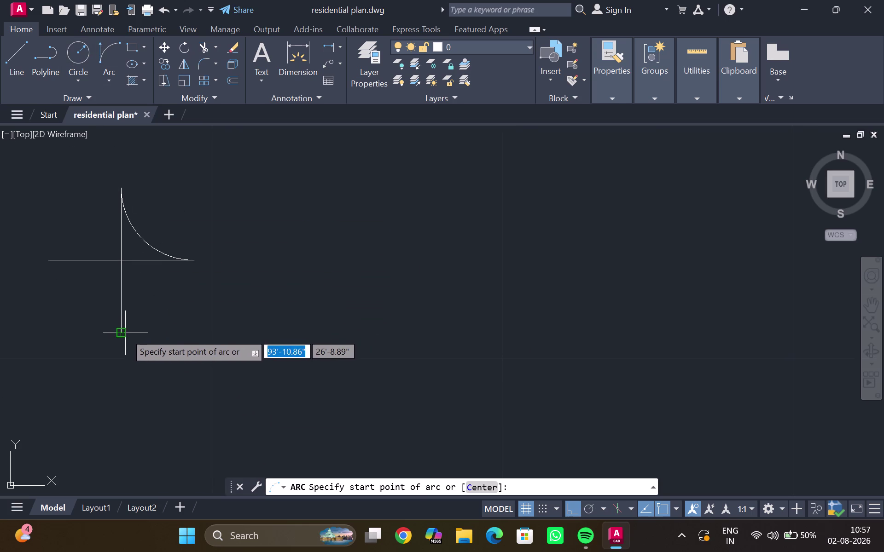
click(125, 333)
click(188, 260)
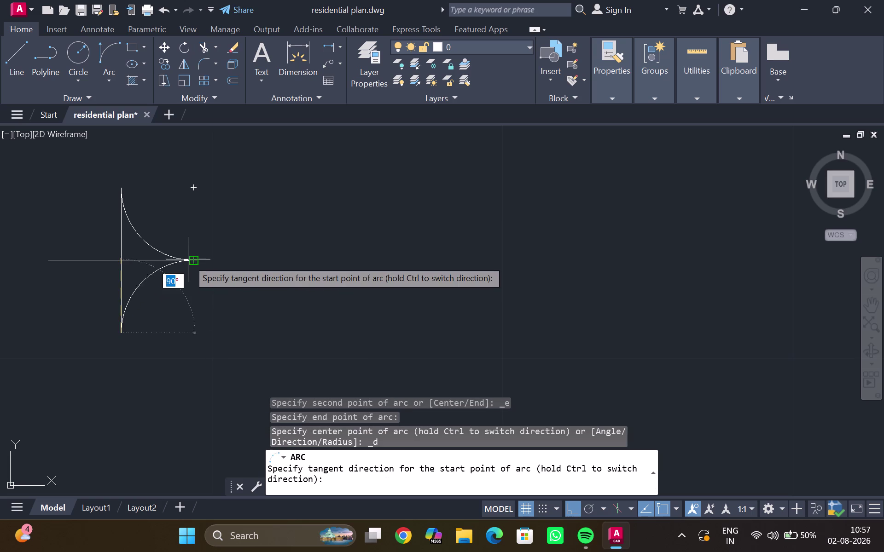
click(178, 267)
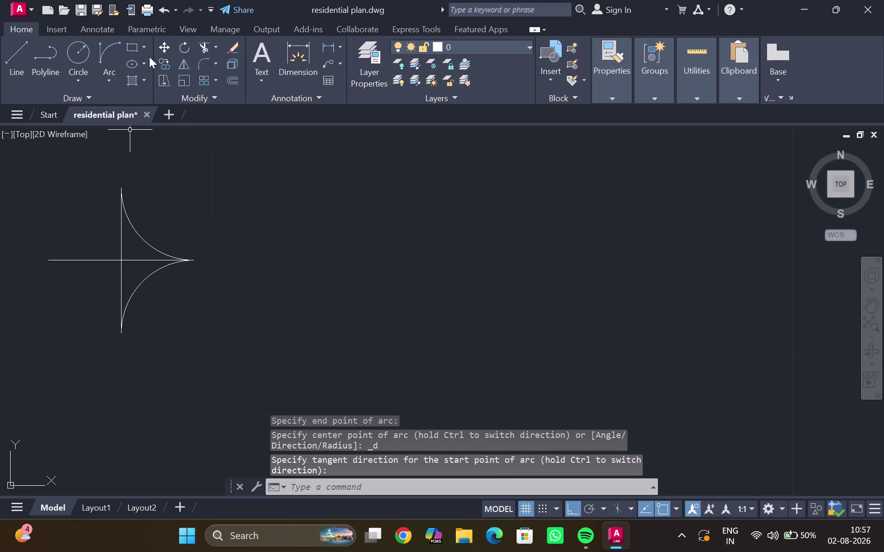
click(108, 57)
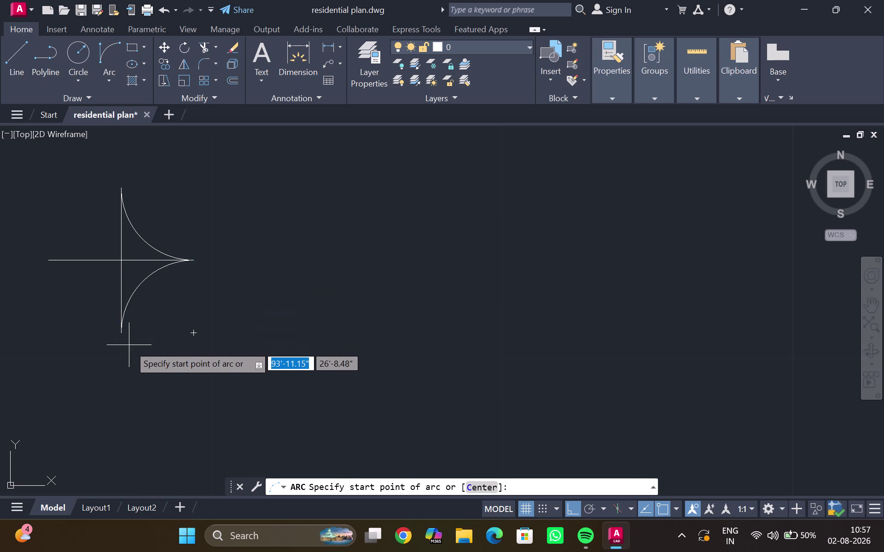
click(120, 332)
click(50, 262)
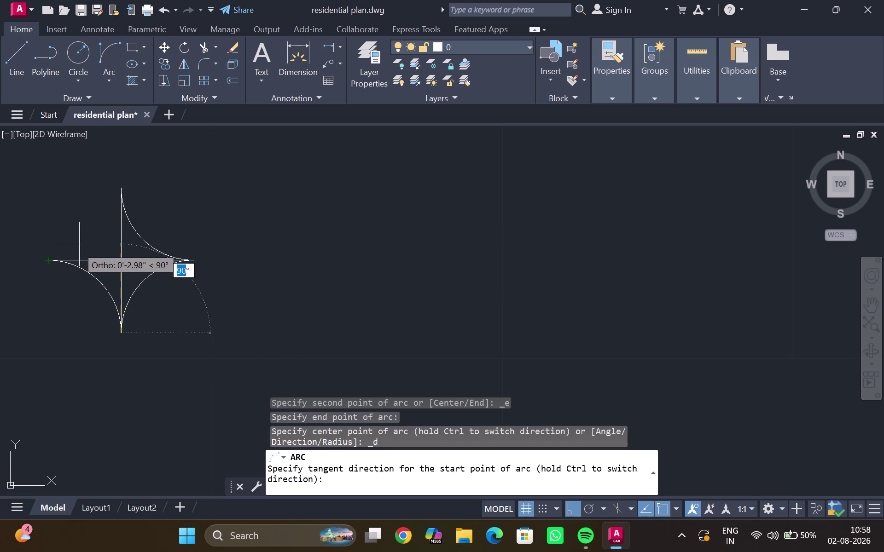
click(80, 243)
Draw the upper left arc to complete the four-pointed star.
drag(96, 52, 100, 54)
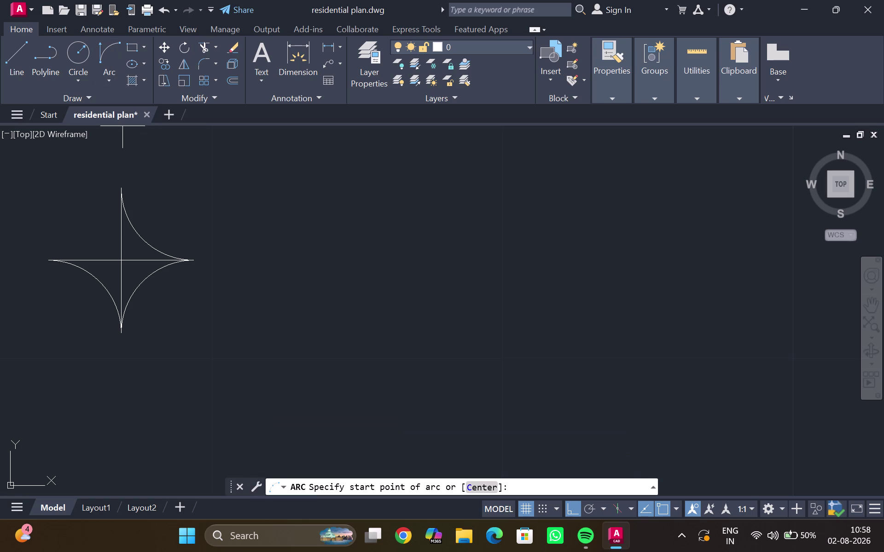
click(124, 192)
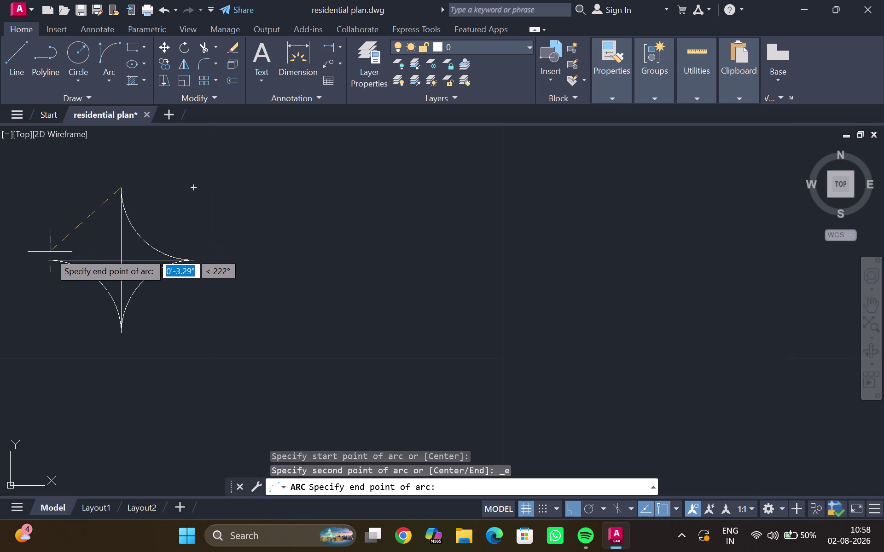
click(49, 258)
click(77, 259)
scroll(down, 3)
scroll(up, 3)
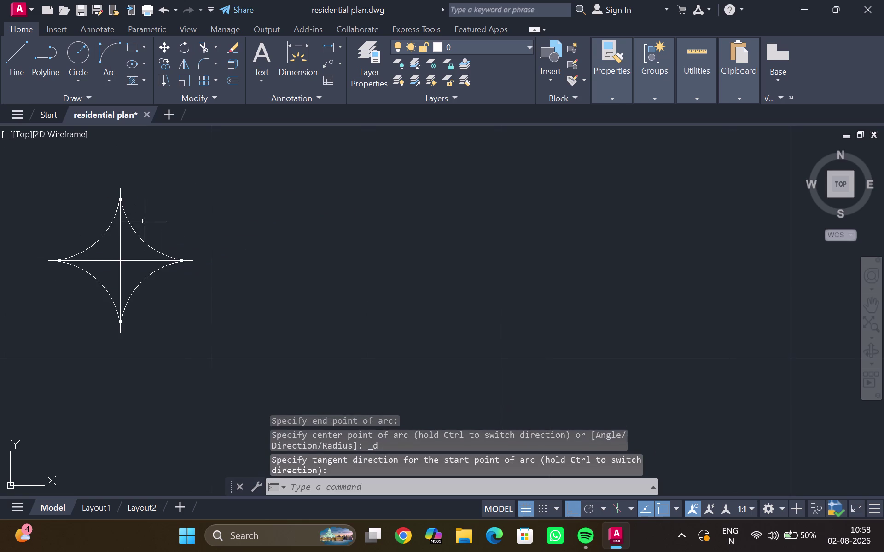
scroll(up, 3)
middle_drag(123, 209, 134, 269)
middle_click(134, 269)
scroll(up, 3)
middle_drag(129, 253, 130, 278)
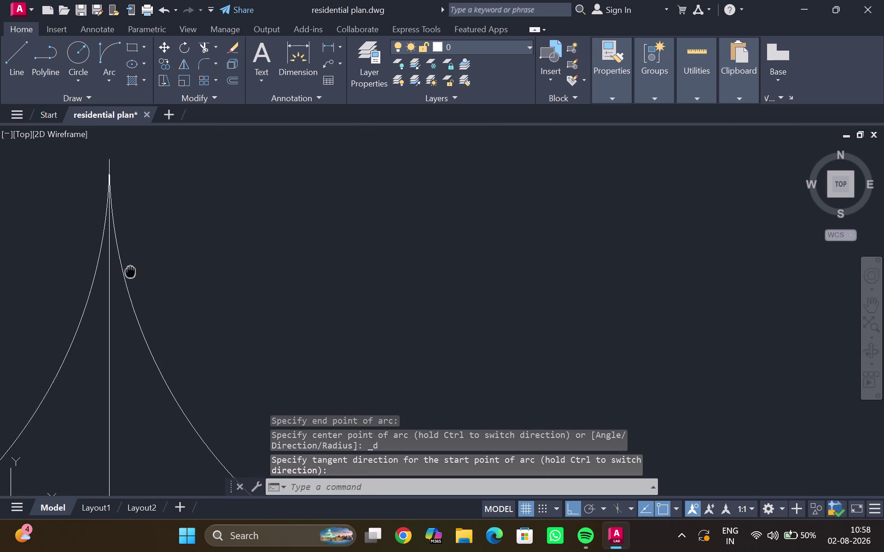
middle_drag(130, 278, 130, 279)
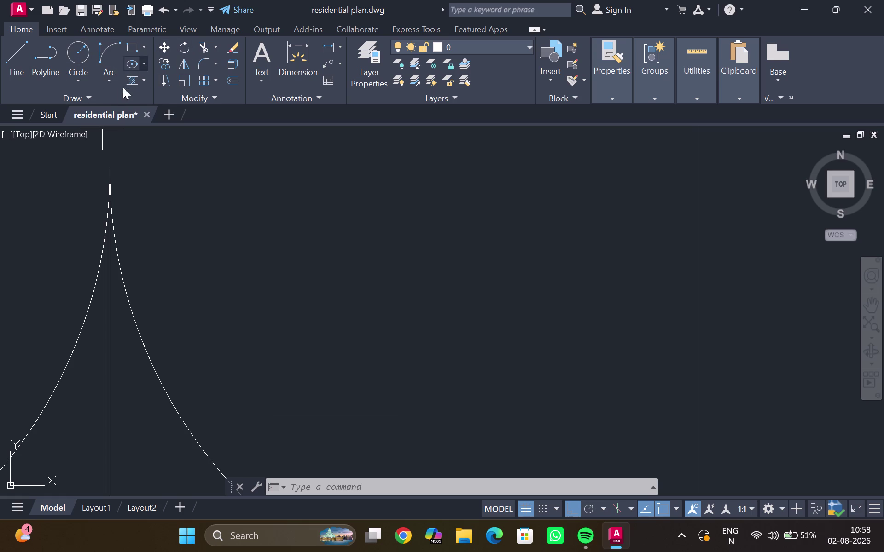
click(203, 42)
scroll(down, 3)
Trim the cross guide lines out of the star with a fence.
middle_drag(199, 252, 216, 213)
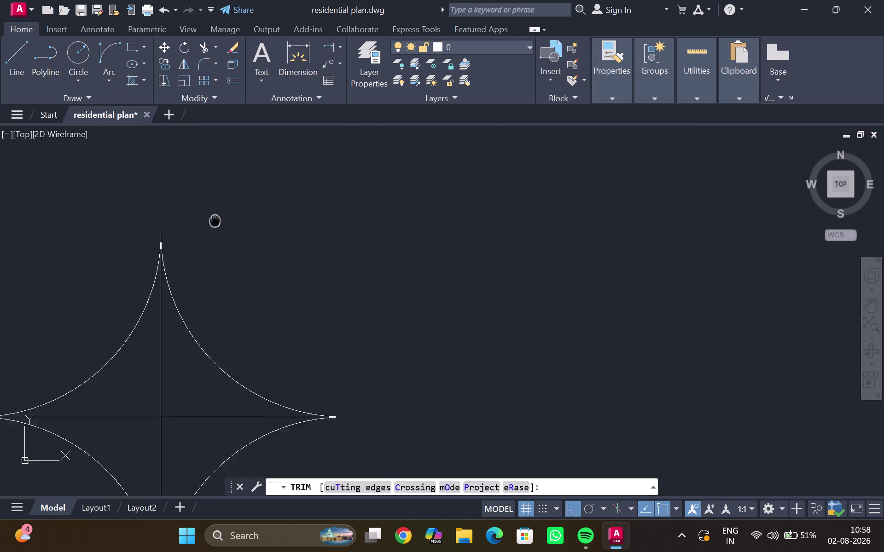
middle_drag(216, 212, 218, 210)
drag(155, 425, 154, 421)
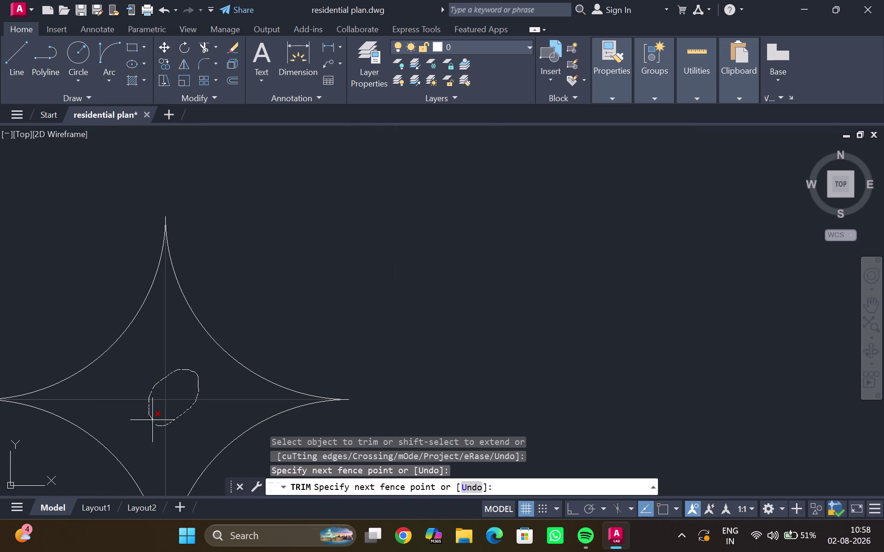
drag(153, 421, 155, 421)
scroll(down, 3)
middle_drag(175, 403, 179, 364)
scroll(down, 3)
key(Escape)
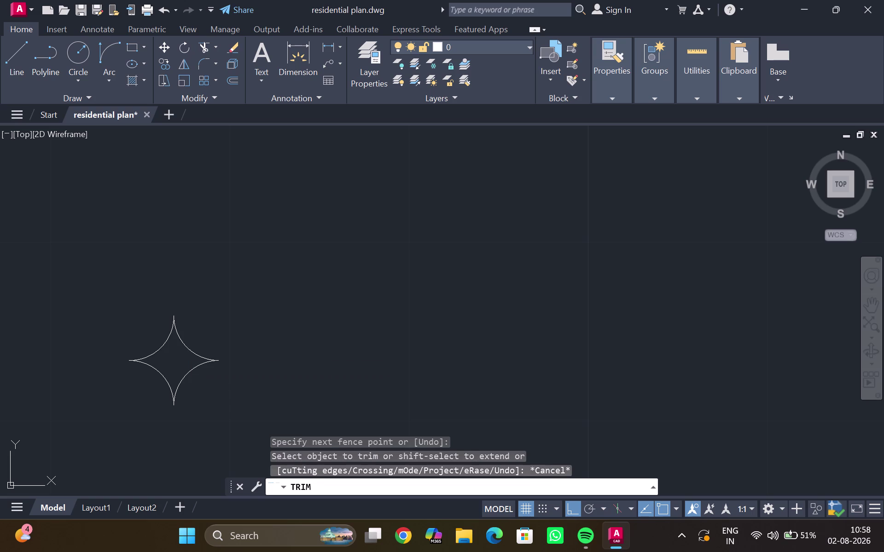
Select the star's arcs and begin a copy, then cancel it.
click(181, 355)
middle_click(207, 346)
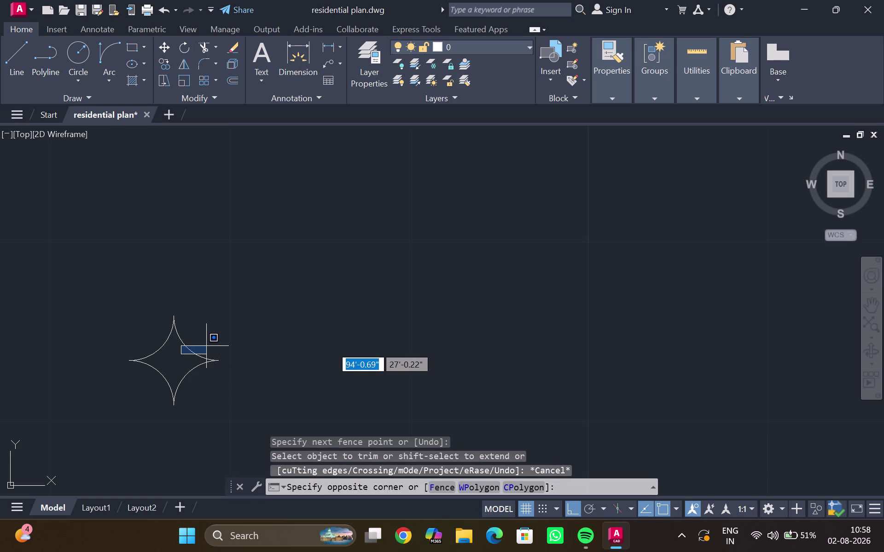
key(Escape)
scroll(down, 3)
drag(163, 316, 152, 339)
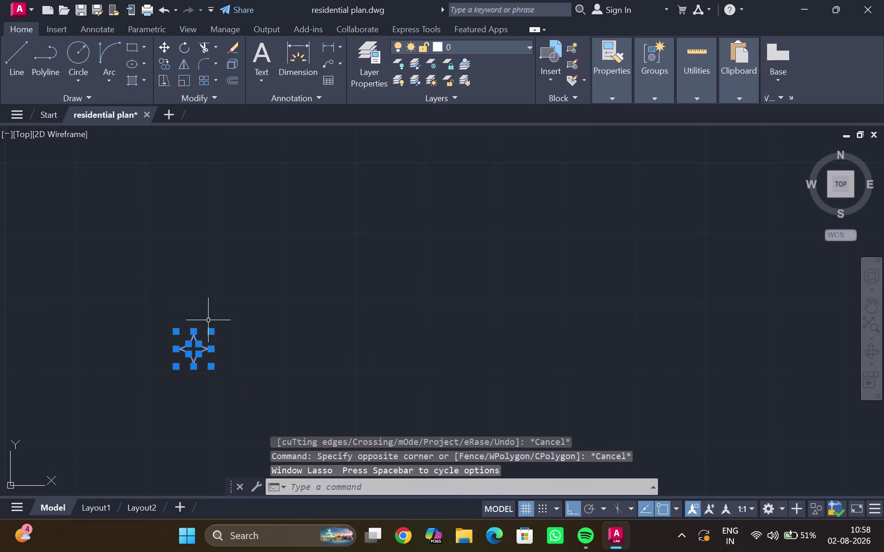
key(c)
key(o)
key(Return)
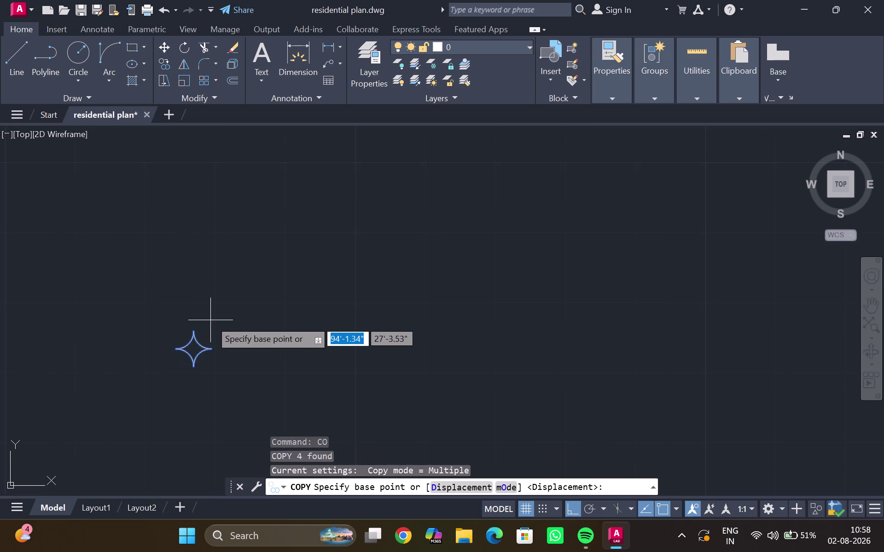
scroll(up, 3)
click(188, 378)
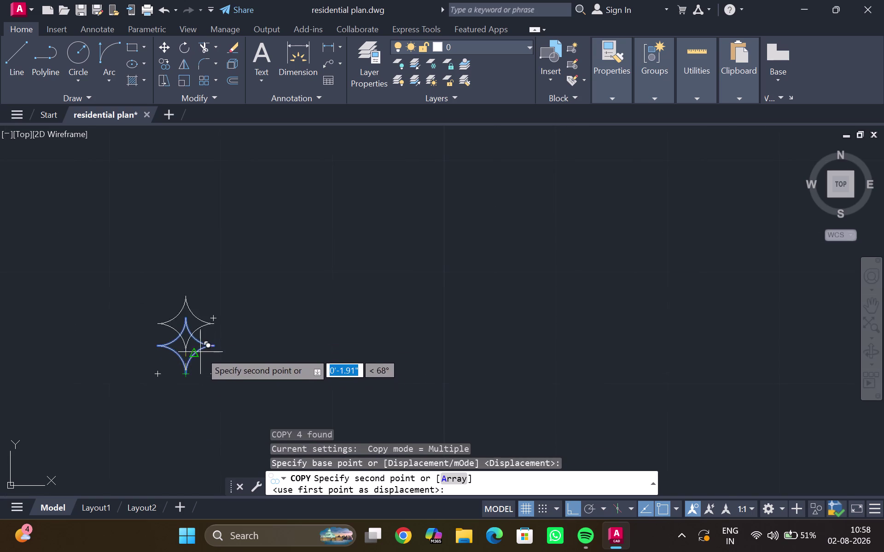
scroll(down, 3)
key(Escape)
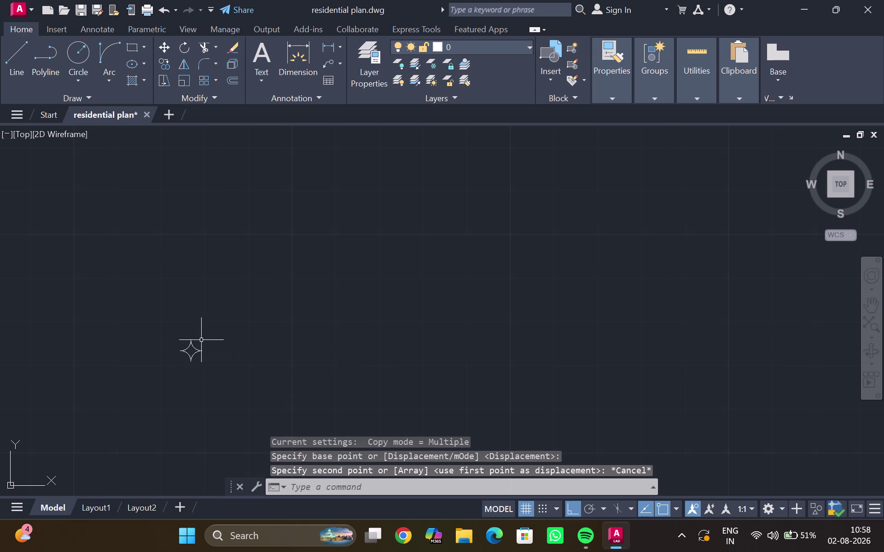
Reselect the star's four arcs and join them into one polyline.
click(186, 356)
click(195, 351)
click(195, 344)
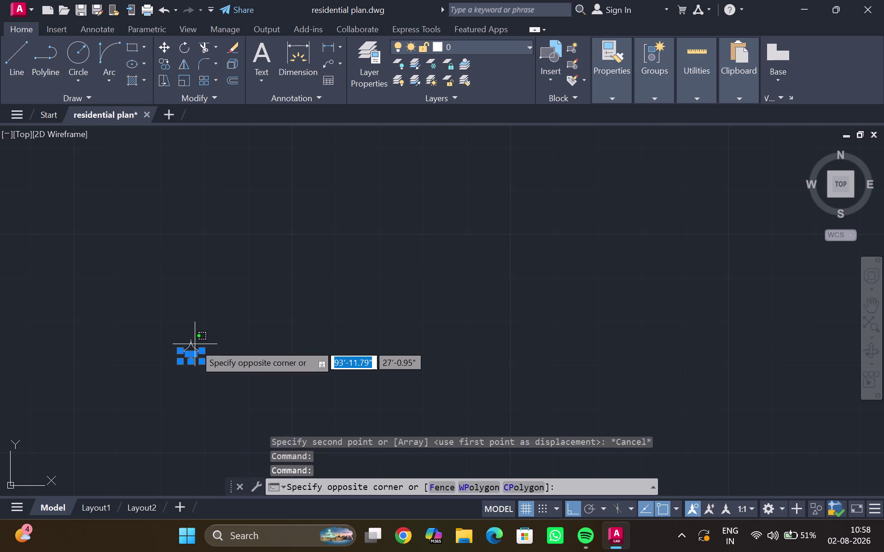
scroll(up, 3)
key(Escape)
drag(167, 341, 213, 387)
key(Escape)
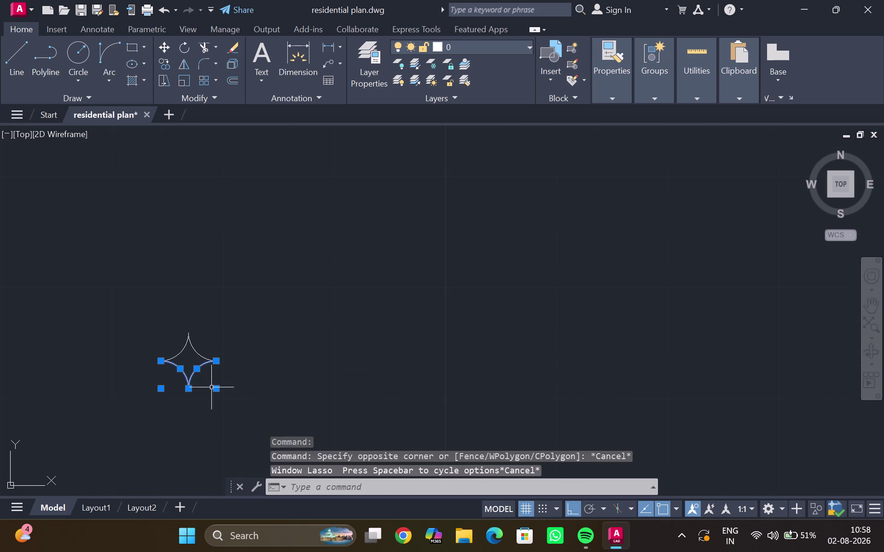
drag(213, 388, 193, 363)
key(Escape)
key(Escape)
drag(176, 331, 186, 265)
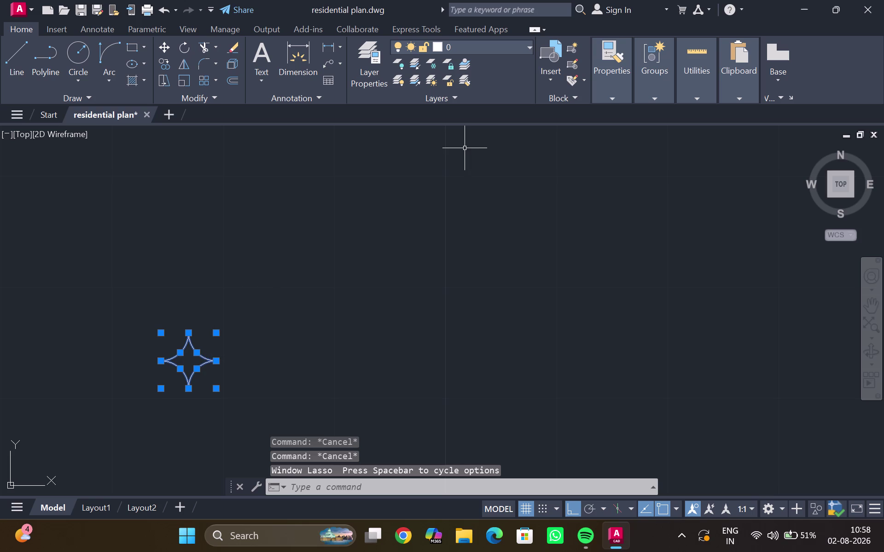
key(j)
key(Return)
Select the joined star outline and start a COPY from its base point.
drag(155, 328, 130, 326)
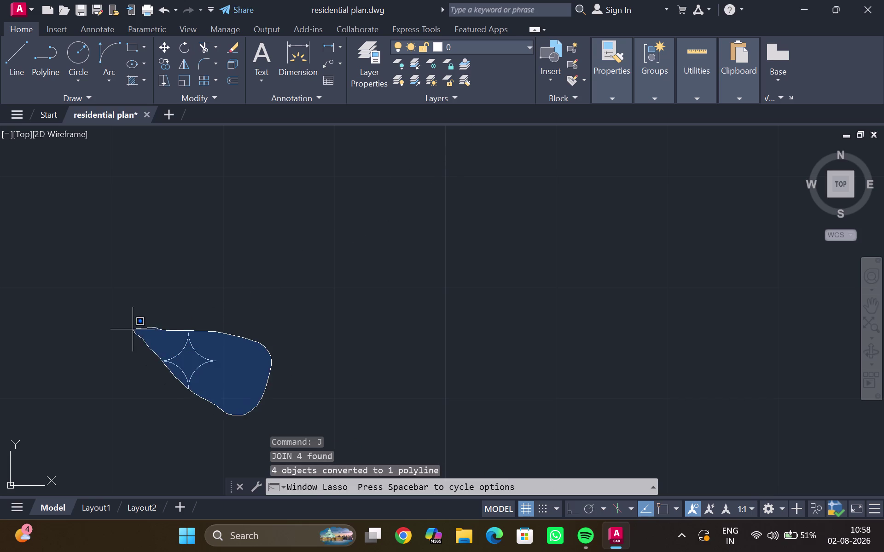
drag(130, 326, 129, 322)
click(197, 349)
click(195, 354)
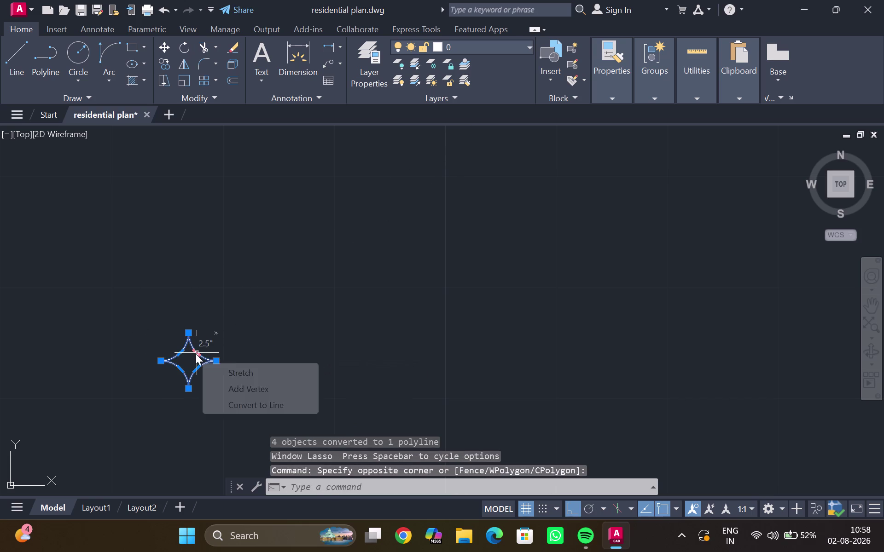
scroll(up, 3)
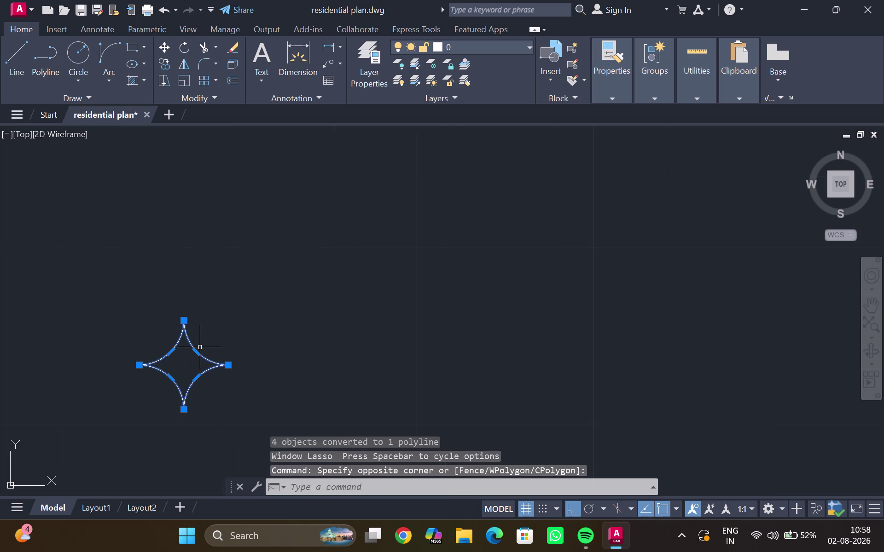
text(co)
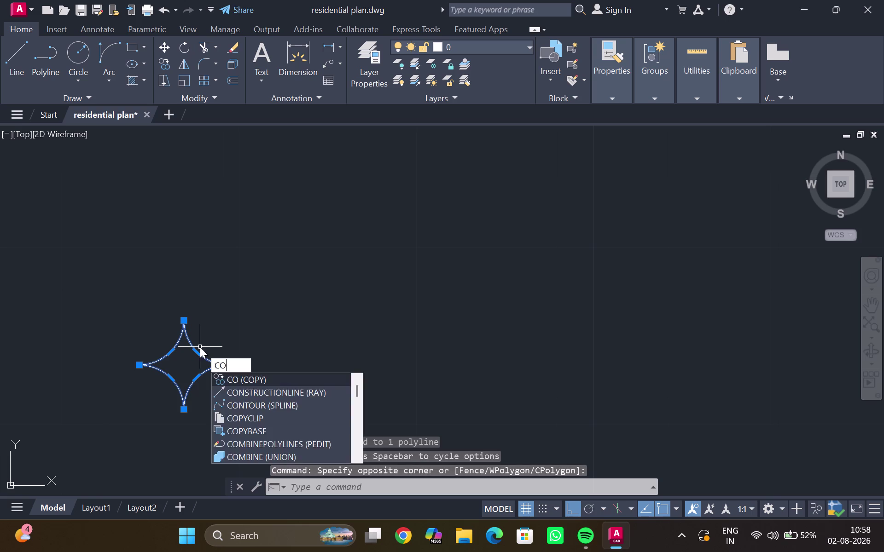
key(Return)
click(178, 367)
With free-angle placement, bring the star copy to the round-centrepiece room of the floor plan.
scroll(down, 3)
middle_drag(70, 380, 69, 381)
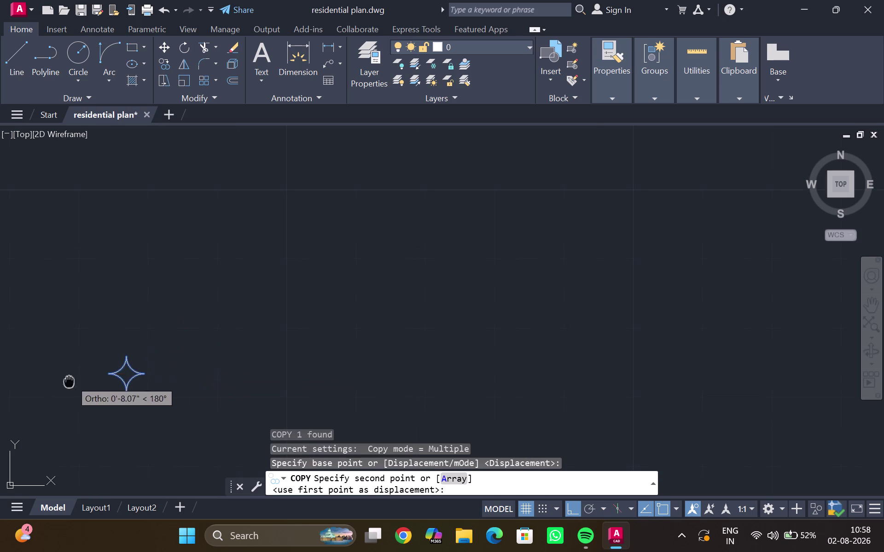
middle_drag(69, 381, 520, 248)
middle_click(522, 246)
scroll(down, 3)
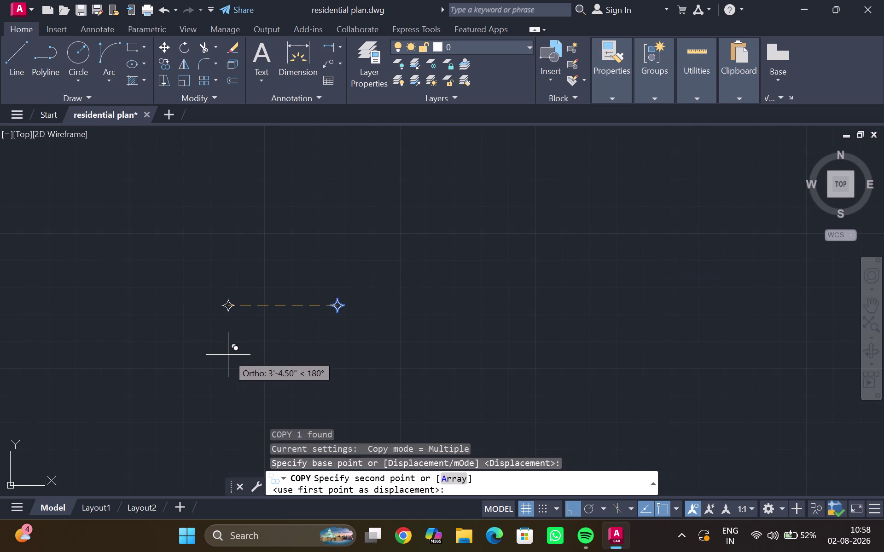
key(ctrl+F8)
scroll(down, 3)
middle_drag(70, 362, 724, 189)
scroll(down, 3)
middle_drag(115, 320, 277, 307)
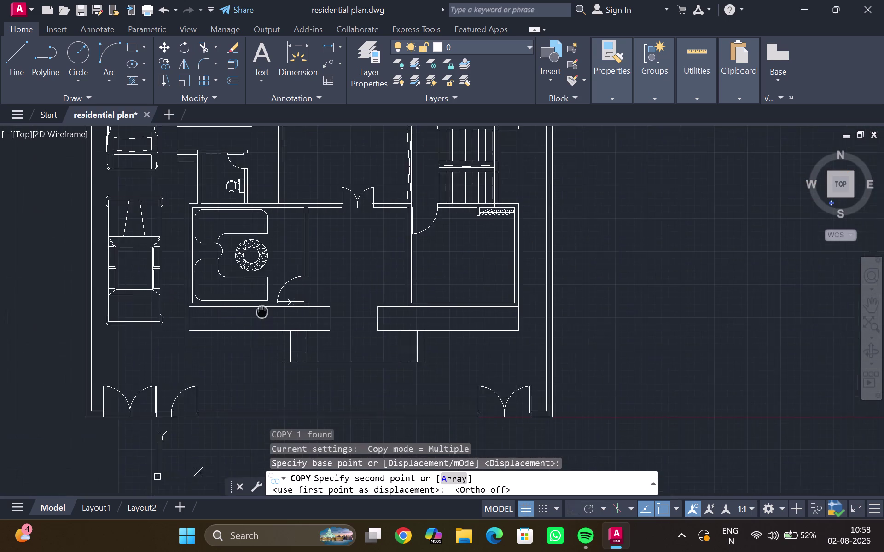
middle_drag(277, 307, 286, 300)
scroll(up, 3)
middle_drag(227, 316, 206, 406)
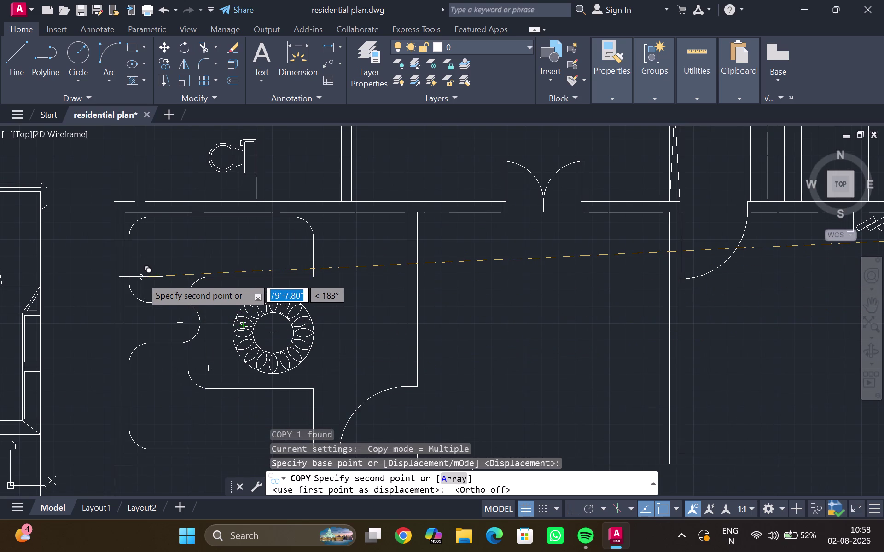
scroll(up, 3)
Pick the plant symbol's base point and place copies along the upper bed's top edge.
click(126, 284)
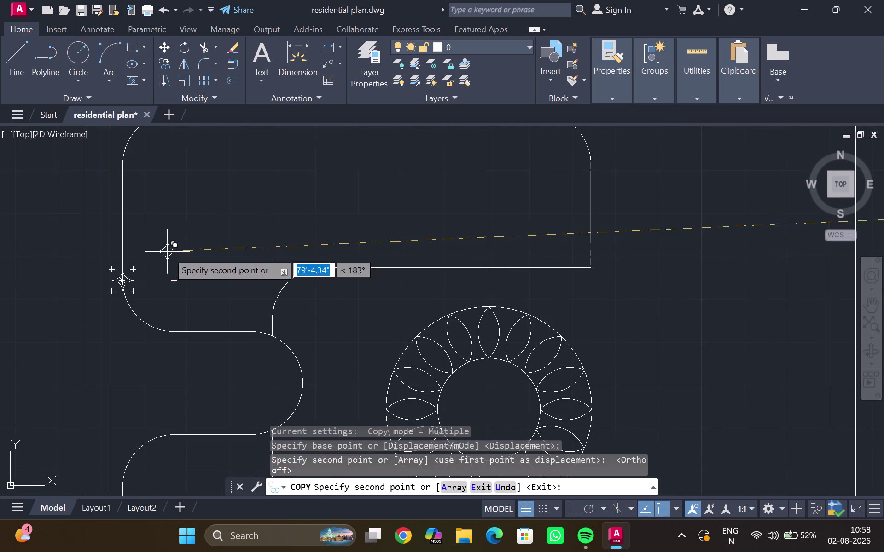
click(167, 252)
click(157, 234)
drag(151, 219, 156, 213)
click(219, 173)
drag(265, 183, 269, 187)
click(417, 163)
click(428, 154)
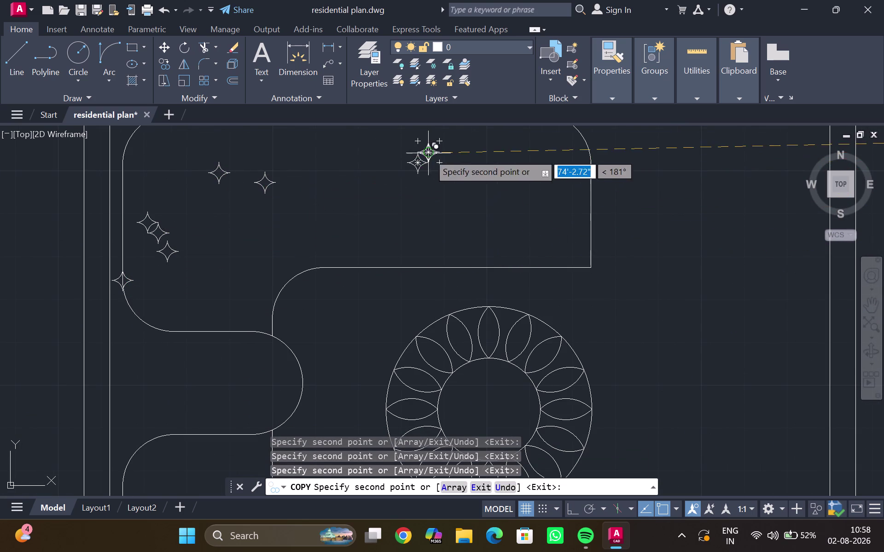
click(312, 168)
click(335, 158)
click(275, 158)
click(188, 162)
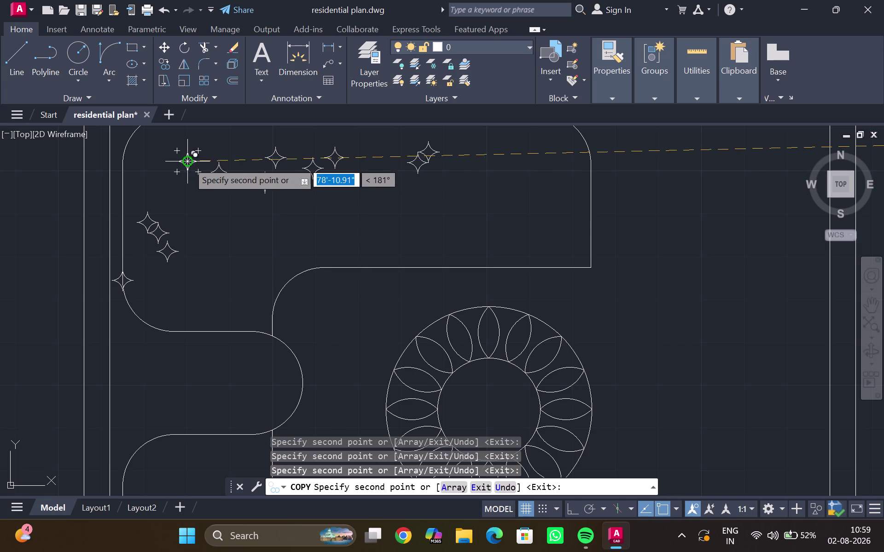
drag(199, 199, 204, 203)
click(248, 245)
click(186, 297)
Add more plant symbols further across the upper garden bed.
middle_drag(246, 213, 215, 277)
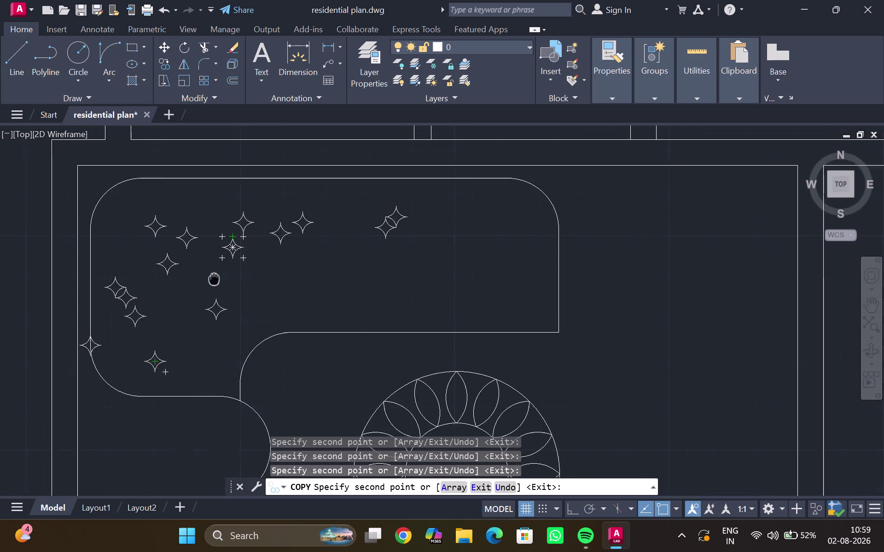
middle_drag(214, 276, 211, 280)
click(201, 200)
click(362, 204)
drag(271, 203, 277, 203)
drag(314, 198, 319, 203)
scroll(down, 3)
Place the first cluster of plant symbols in the lower garden bed.
middle_drag(178, 353, 354, 160)
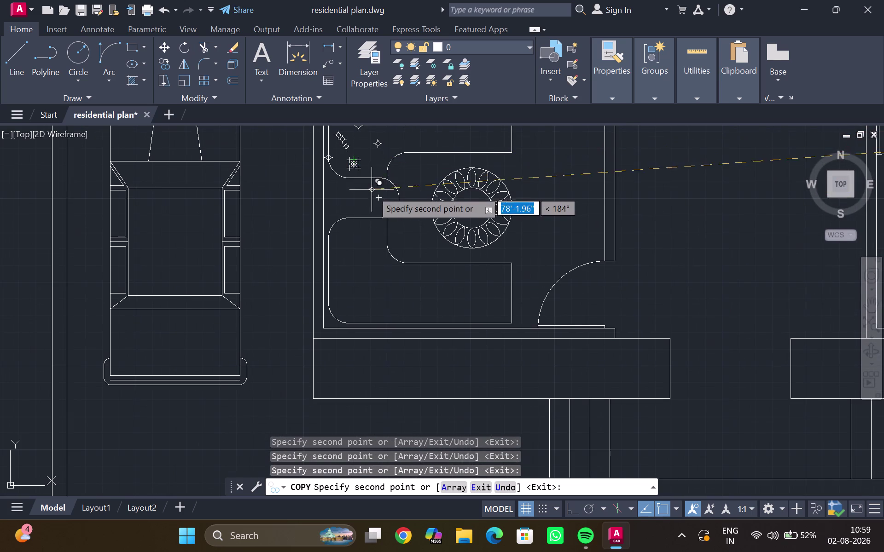
middle_drag(357, 214, 306, 194)
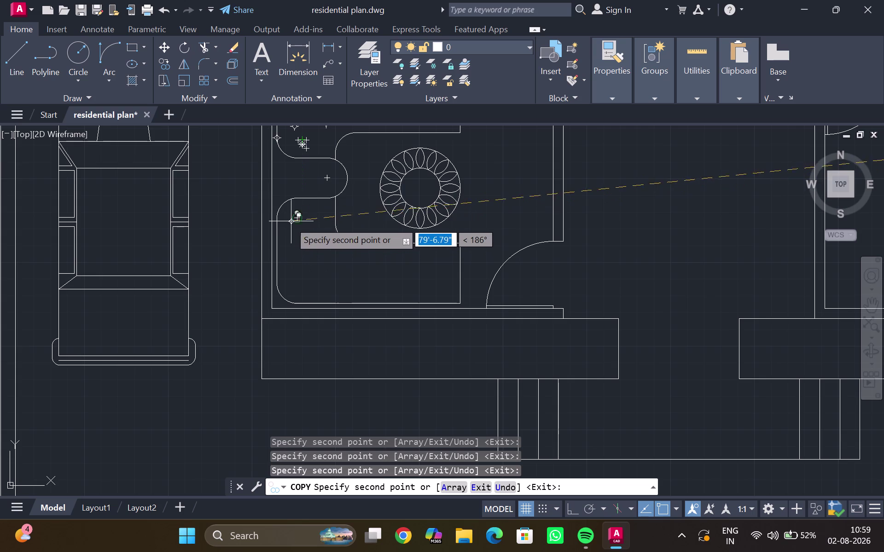
drag(279, 220, 286, 222)
drag(295, 228, 288, 239)
click(281, 243)
click(291, 229)
click(286, 224)
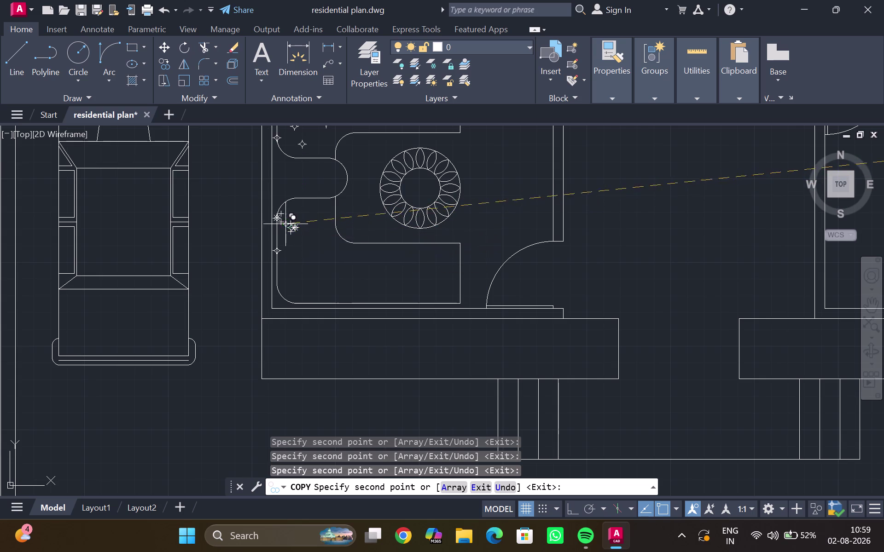
click(282, 234)
drag(298, 238, 306, 244)
drag(317, 250, 319, 254)
click(292, 257)
click(294, 245)
drag(300, 245, 299, 252)
drag(288, 269, 289, 270)
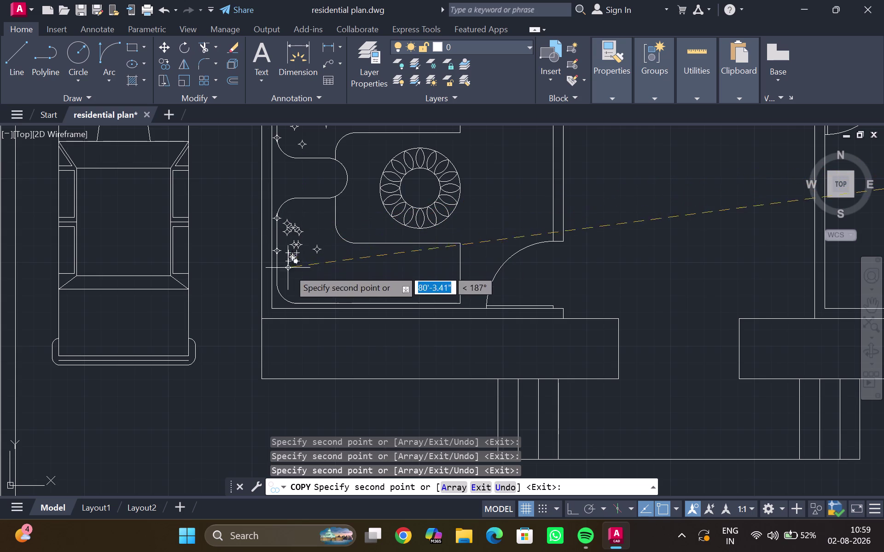
drag(288, 270, 291, 273)
drag(300, 282, 304, 289)
Scatter plant symbols along the lower bed's left edge and bottom.
click(331, 274)
click(320, 267)
click(289, 290)
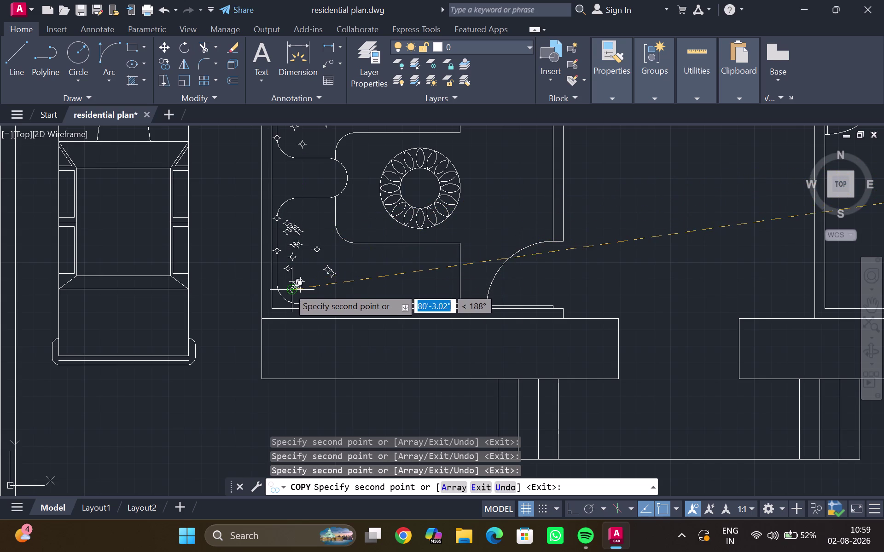
click(281, 283)
click(289, 255)
drag(320, 265, 328, 273)
drag(344, 281, 351, 290)
click(376, 276)
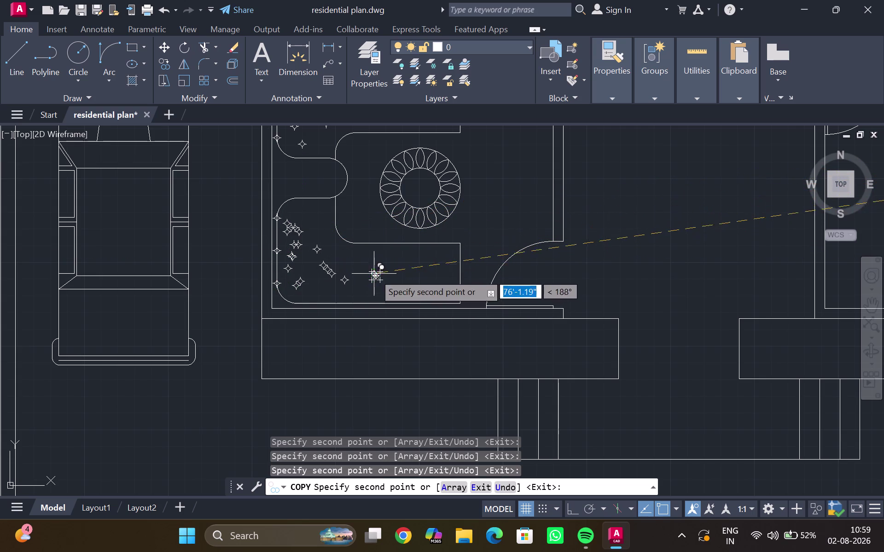
drag(379, 274, 391, 277)
click(397, 274)
drag(401, 276, 405, 278)
drag(420, 273, 425, 276)
drag(427, 277, 425, 283)
click(389, 289)
click(373, 284)
click(356, 262)
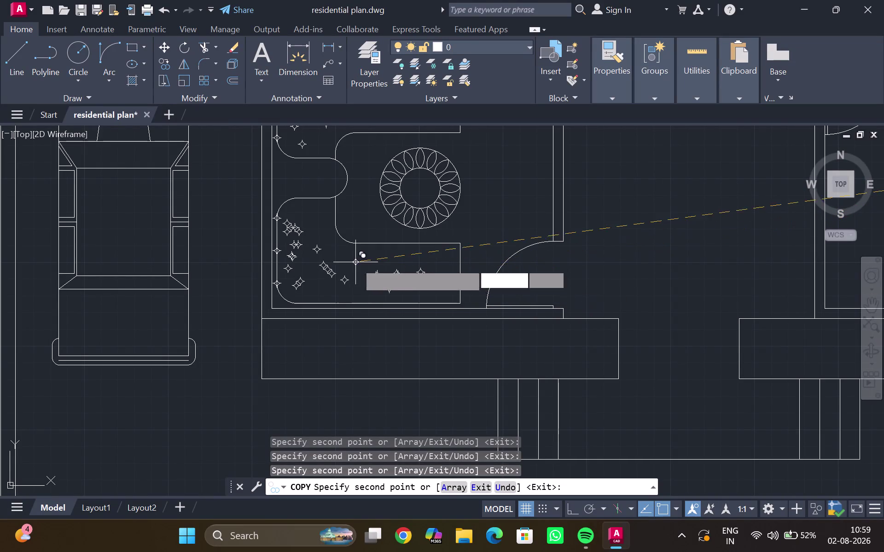
Fill the right side of the lower bed with more plant symbols.
click(347, 262)
drag(339, 273, 348, 281)
click(360, 296)
click(327, 293)
click(406, 287)
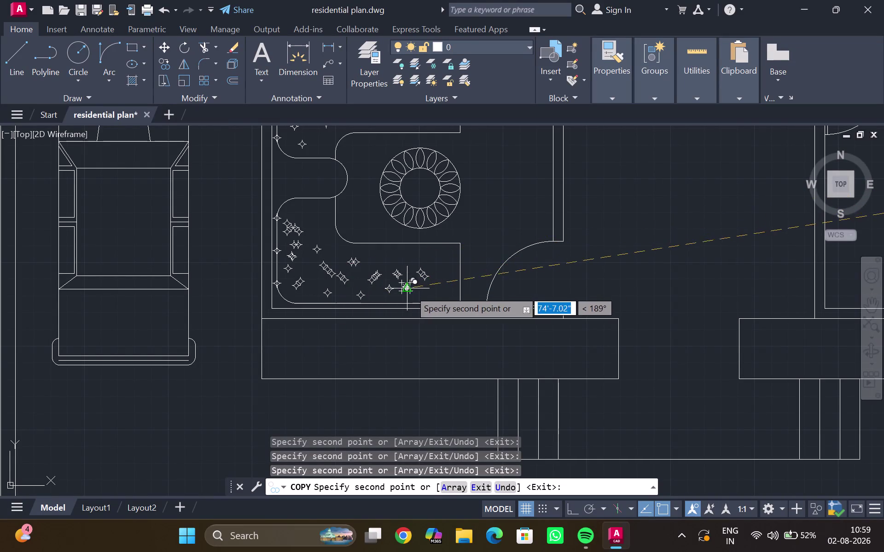
click(420, 292)
click(425, 268)
click(435, 282)
click(388, 261)
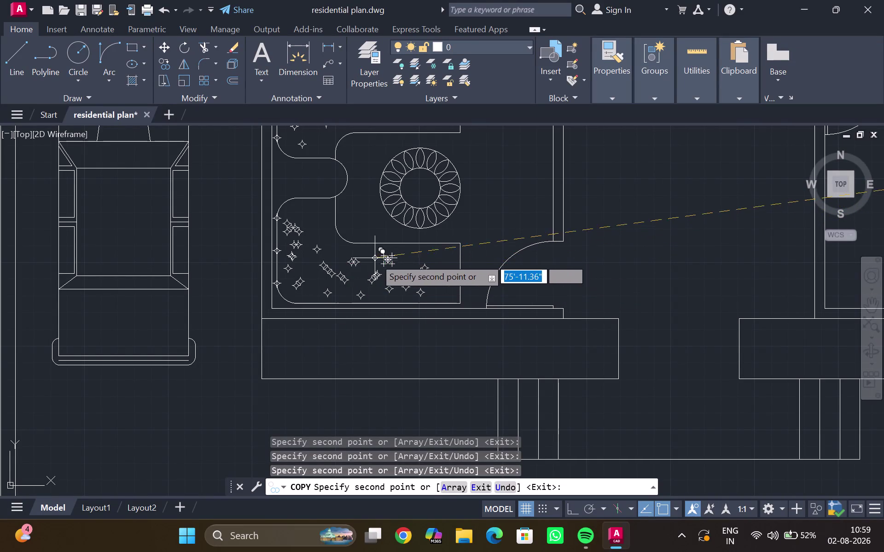
End the multiple copy and pan out over the floor plan.
scroll(down, 3)
middle_drag(383, 234, 252, 324)
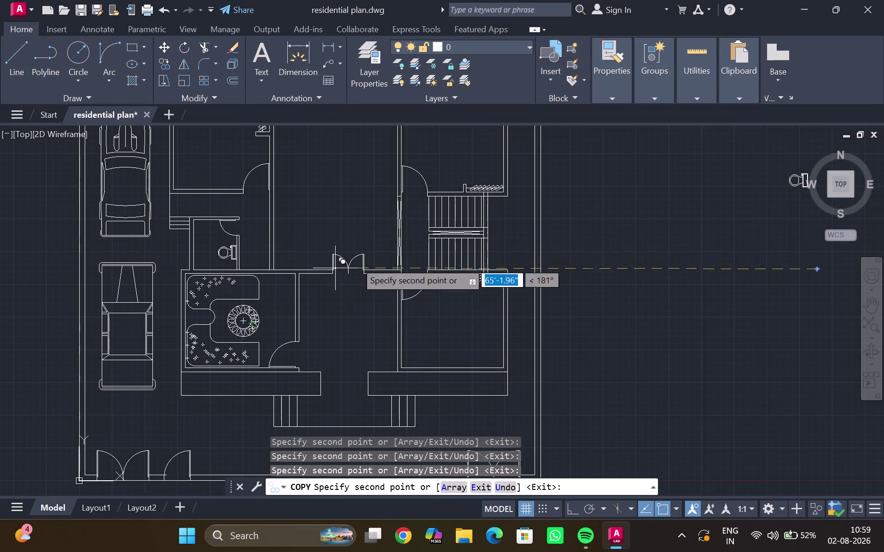
click(695, 228)
scroll(down, 3)
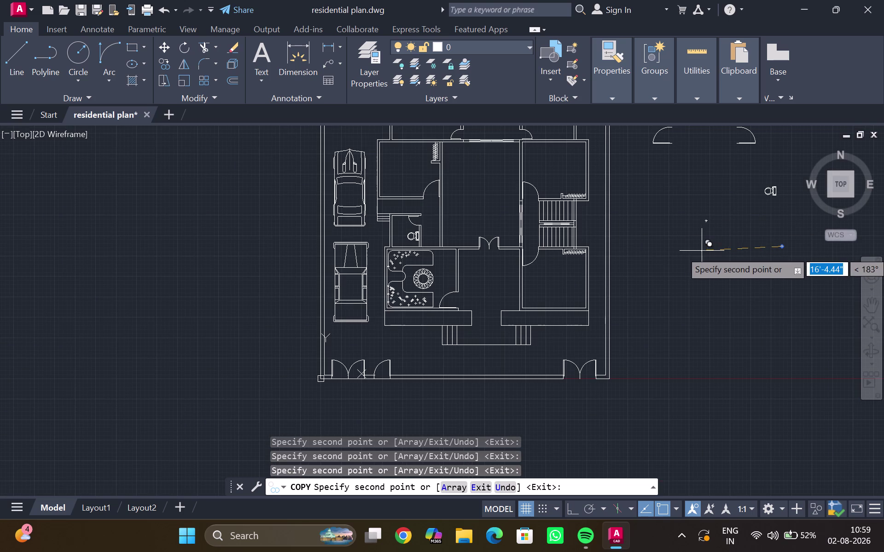
key(Escape)
scroll(down, 3)
middle_drag(708, 244, 601, 285)
scroll(down, 3)
scroll(up, 3)
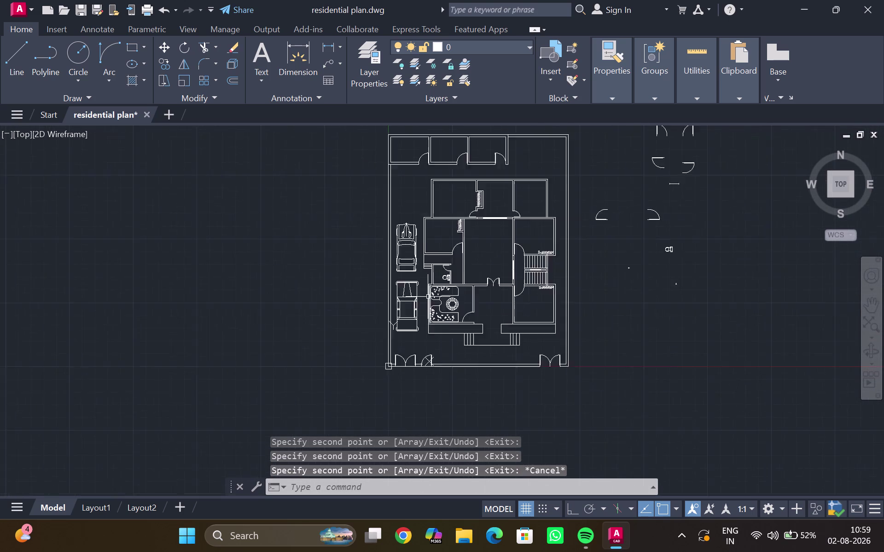
scroll(up, 3)
middle_drag(394, 313, 311, 307)
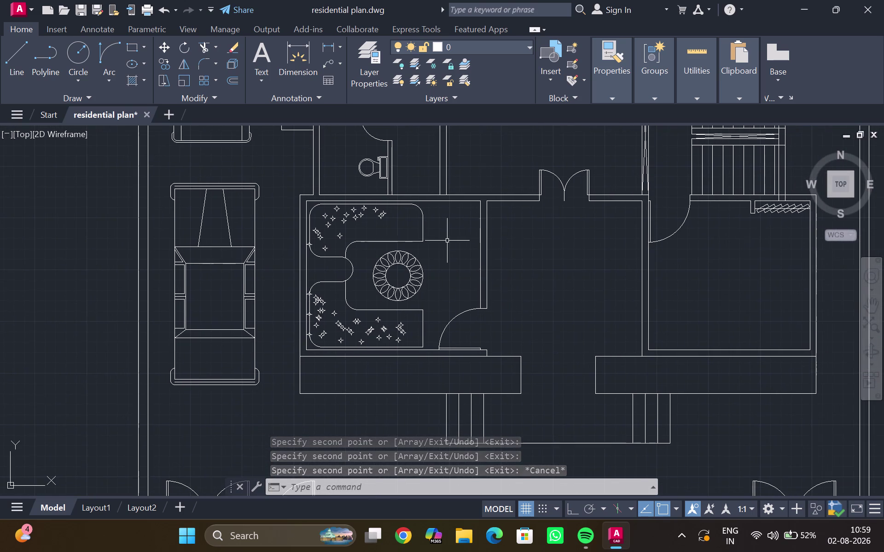
middle_drag(453, 241, 291, 349)
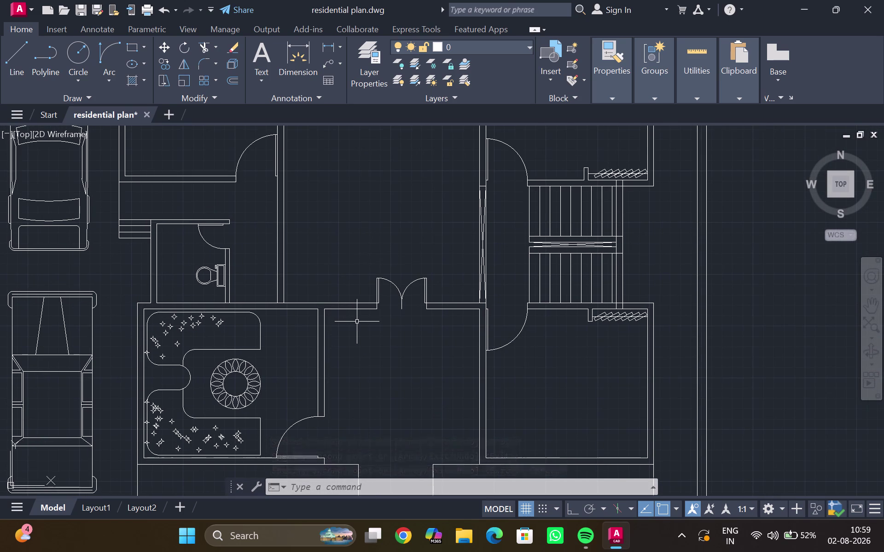
scroll(down, 3)
scroll(up, 3)
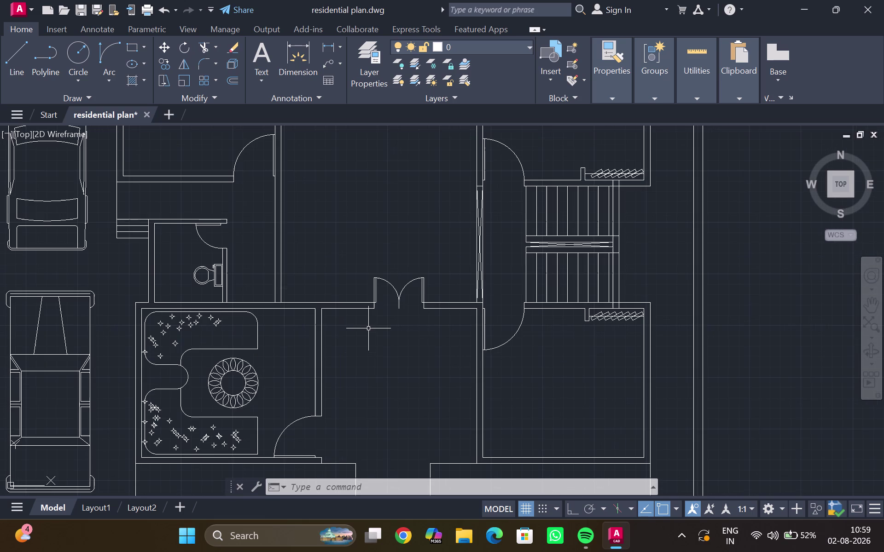
scroll(down, 3)
middle_drag(382, 323, 286, 345)
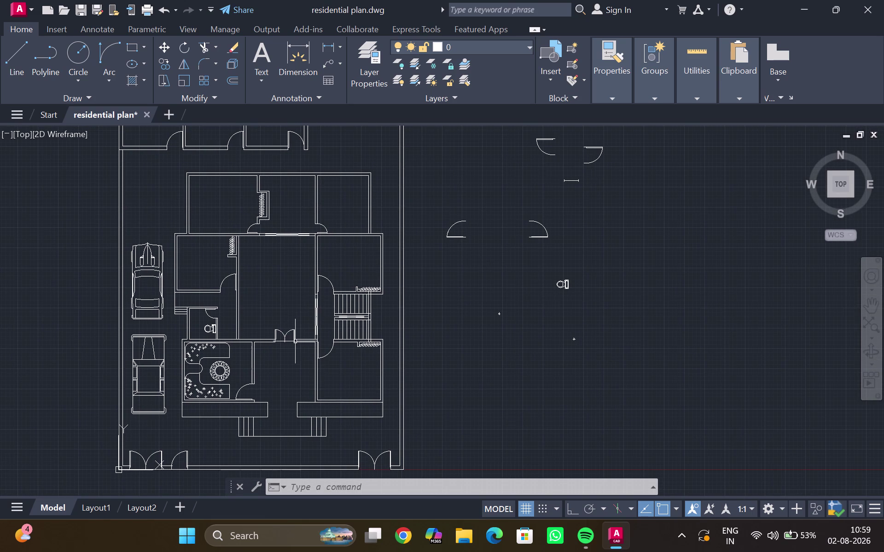
scroll(down, 3)
middle_drag(308, 325, 306, 368)
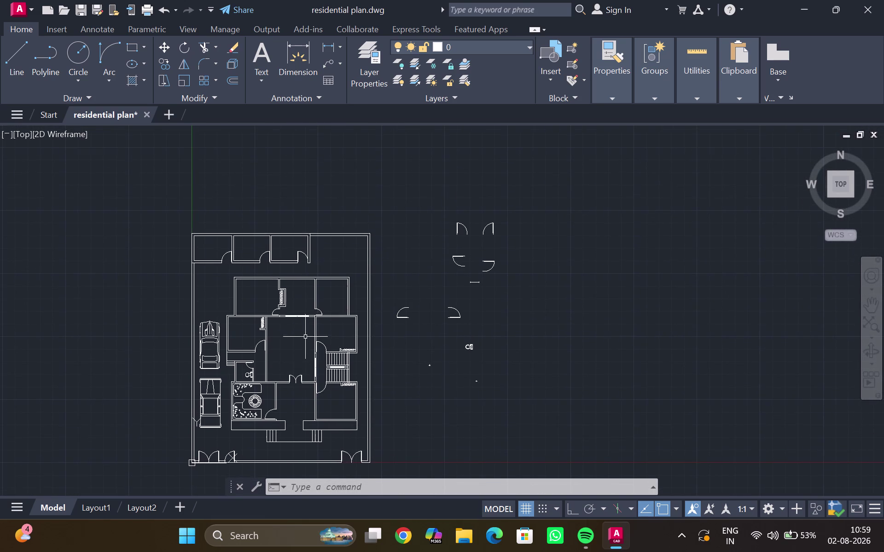
scroll(up, 3)
middle_drag(311, 323, 308, 361)
key(h)
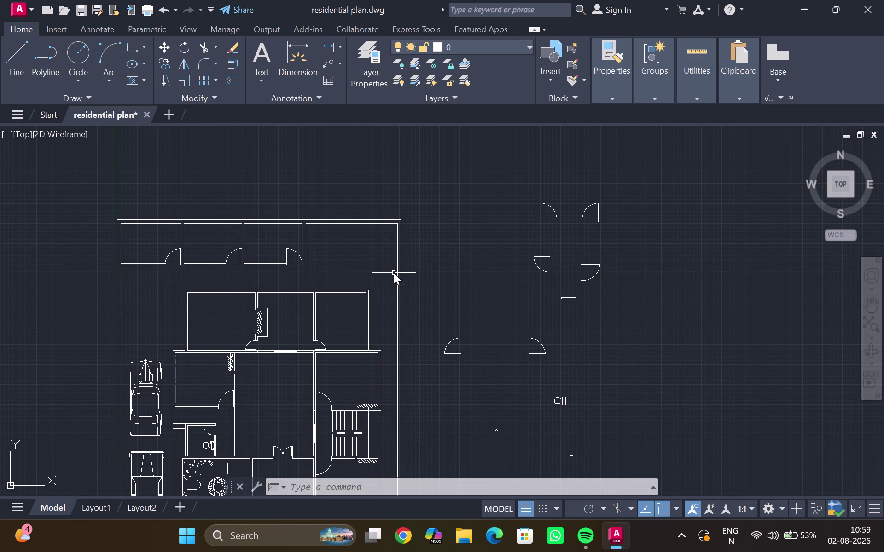
Start an ANSI32 hatch and pick inside the top-room walls twice, dismissing both boundary errors.
key(Return)
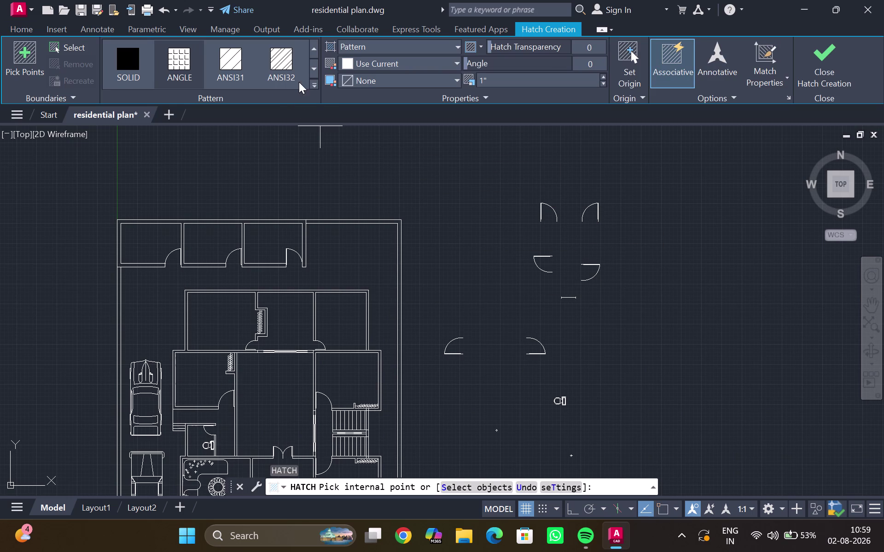
click(279, 61)
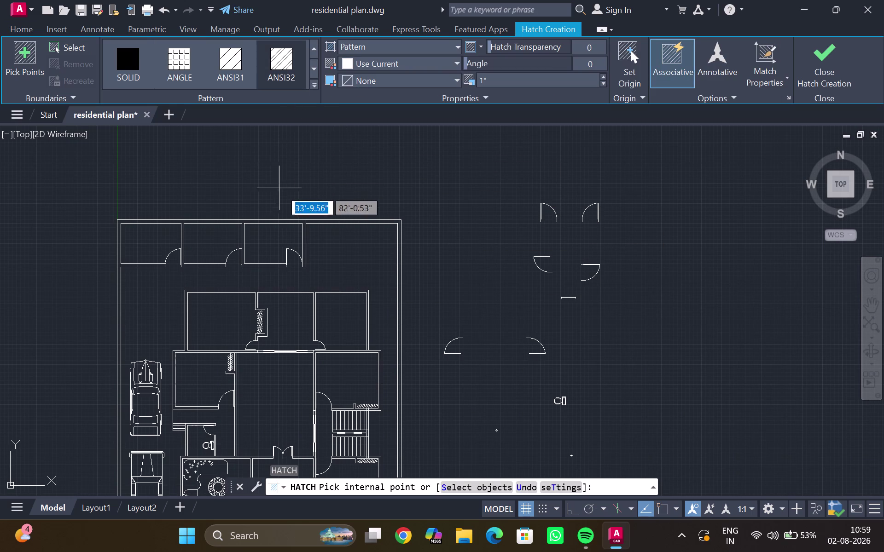
scroll(up, 3)
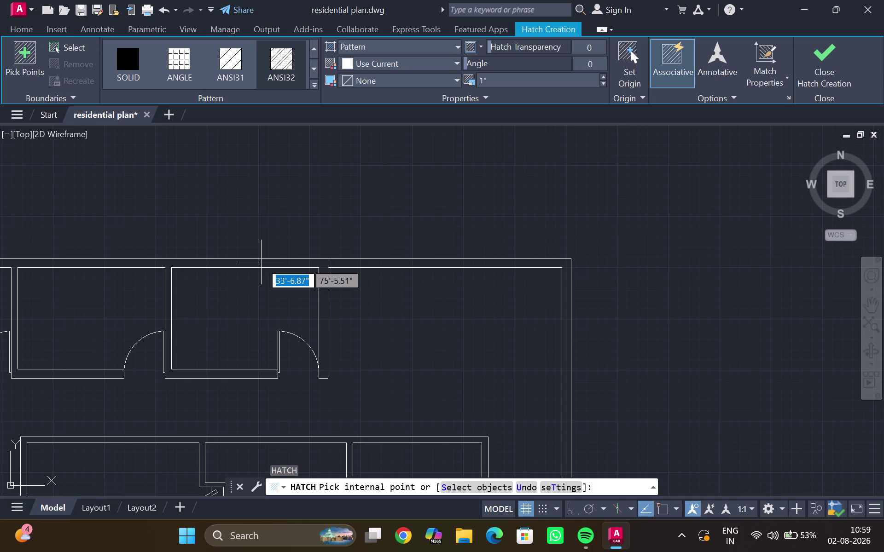
click(271, 262)
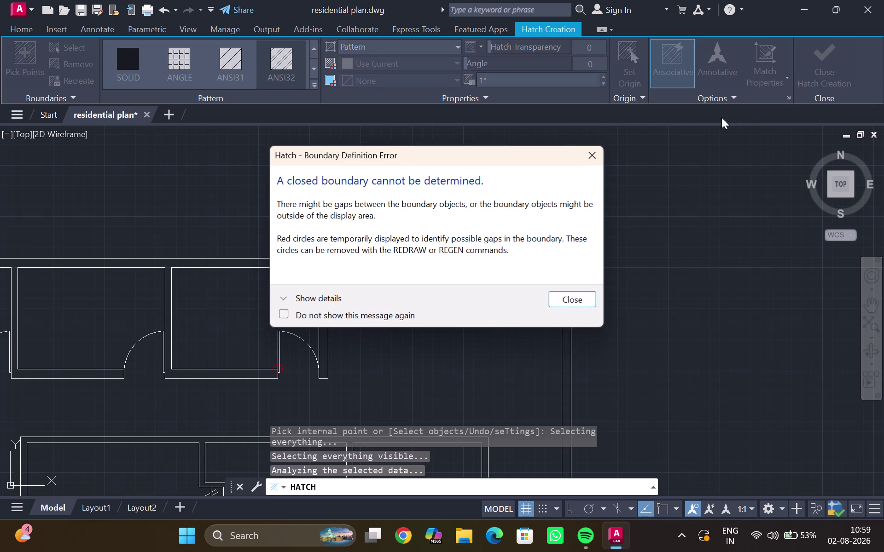
click(595, 155)
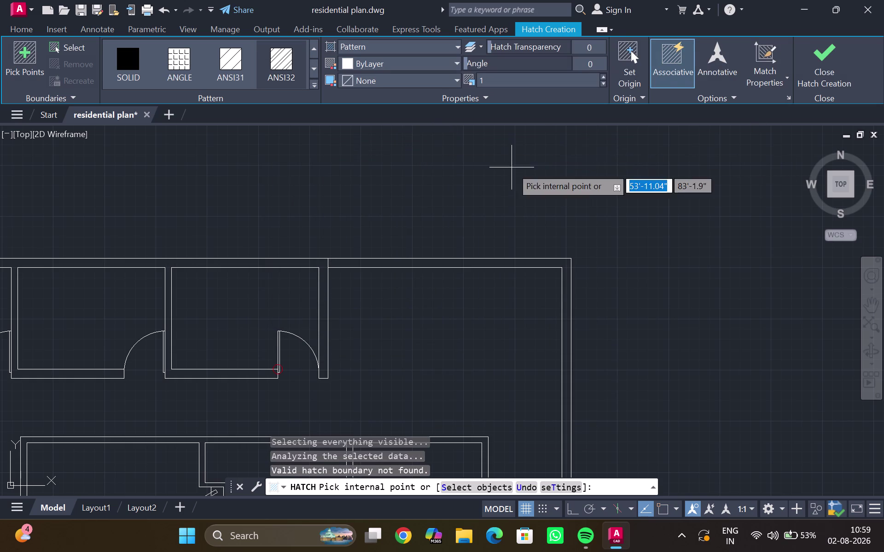
click(278, 55)
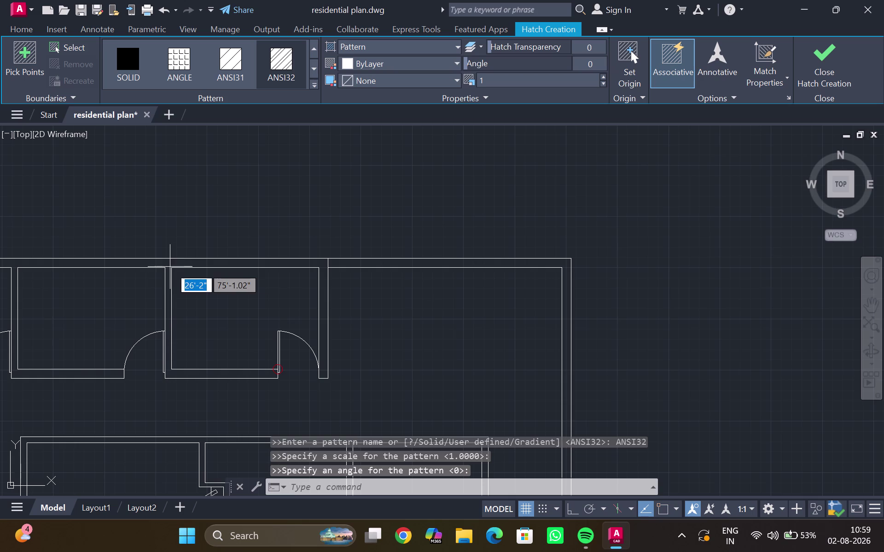
click(251, 264)
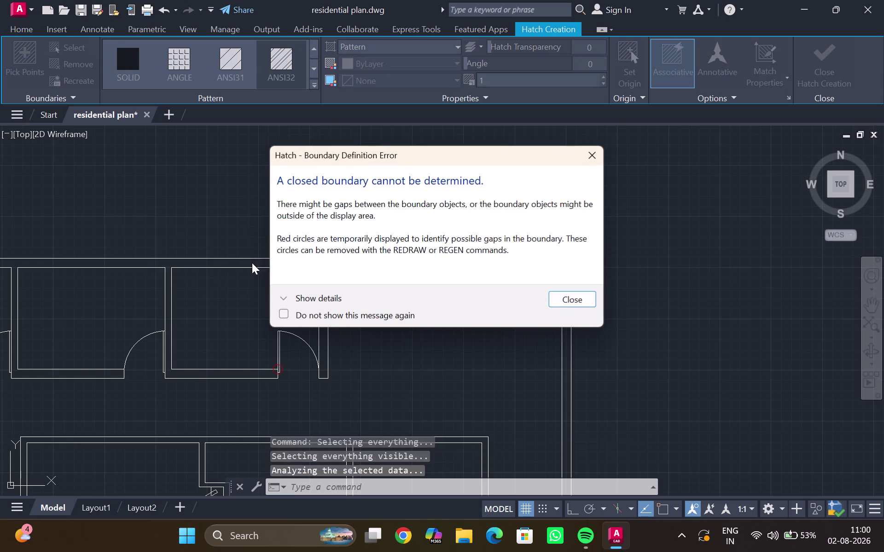
click(588, 153)
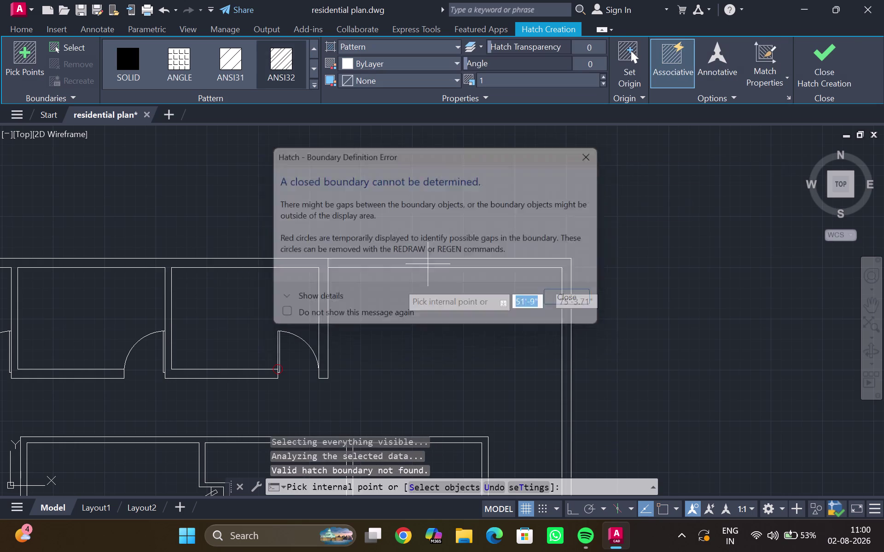
Zoom in near the door and pick the first wall regions for ANSI32 hatching.
scroll(up, 3)
scroll(up, 3)
middle_drag(365, 311, 334, 356)
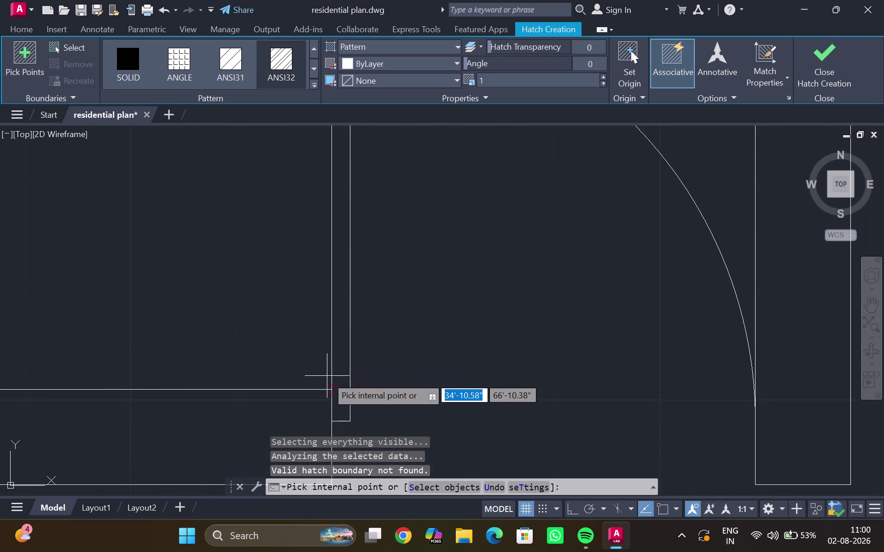
scroll(up, 3)
scroll(down, 3)
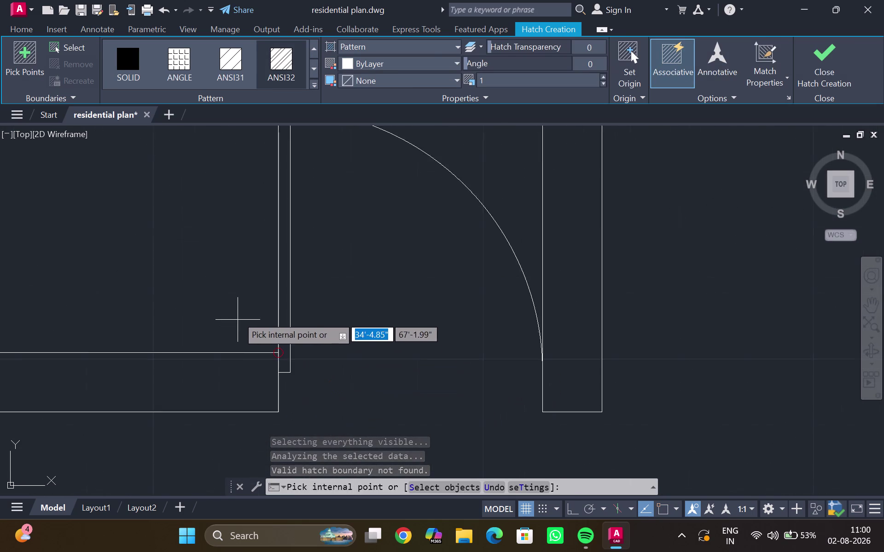
scroll(down, 3)
scroll(up, 3)
scroll(up, 3)
scroll(up, 3)
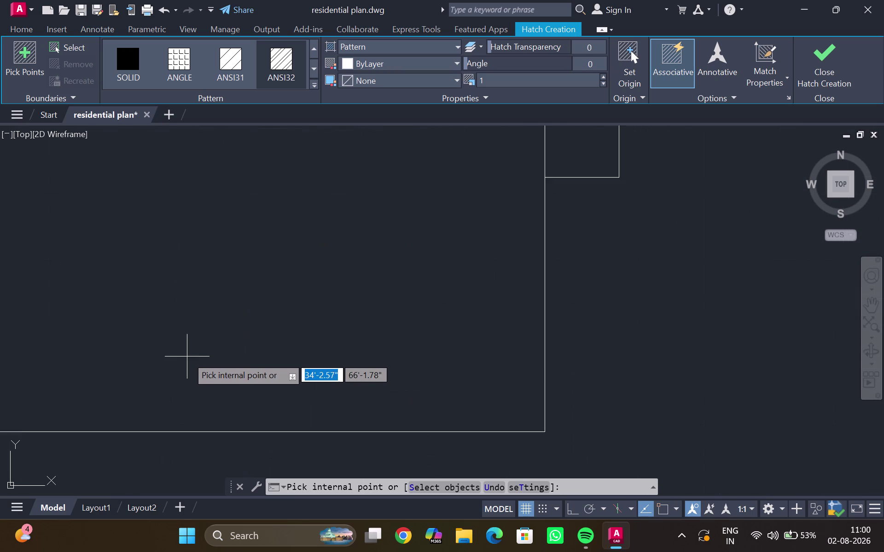
scroll(up, 3)
scroll(up, 3)
scroll(down, 3)
click(261, 316)
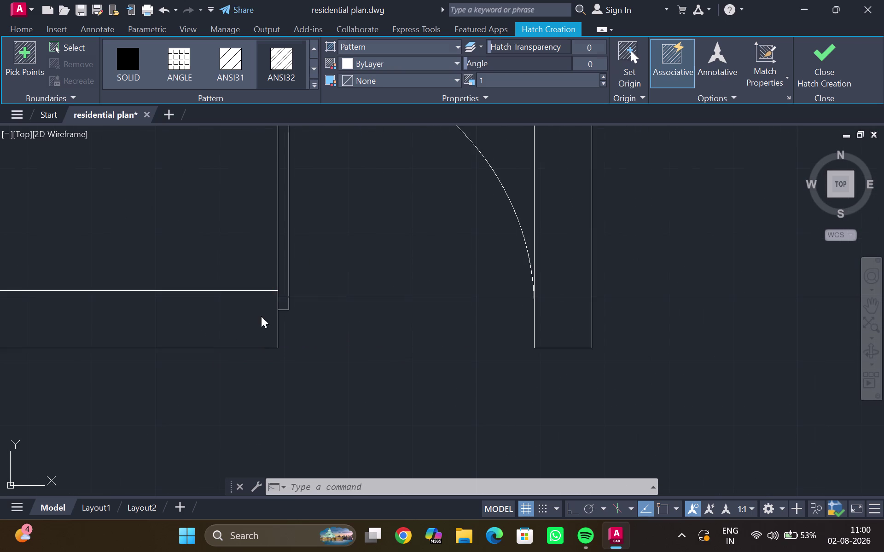
scroll(down, 3)
click(592, 149)
scroll(down, 3)
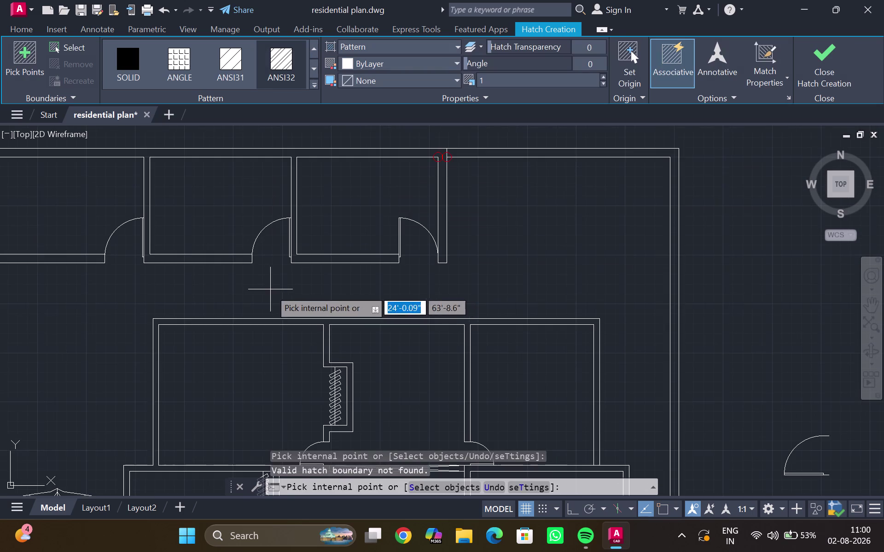
Add the top row rooms' wall strips to the hatch and end the command.
middle_drag(270, 289, 285, 326)
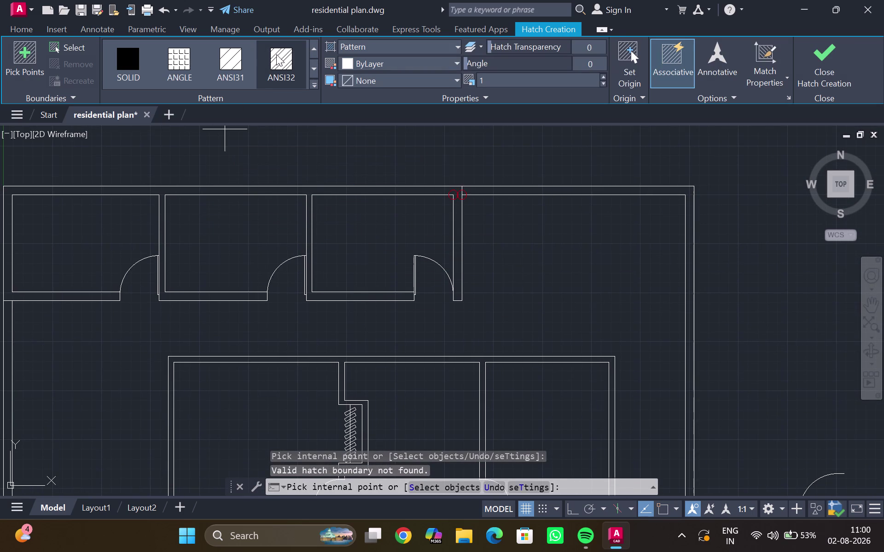
click(278, 54)
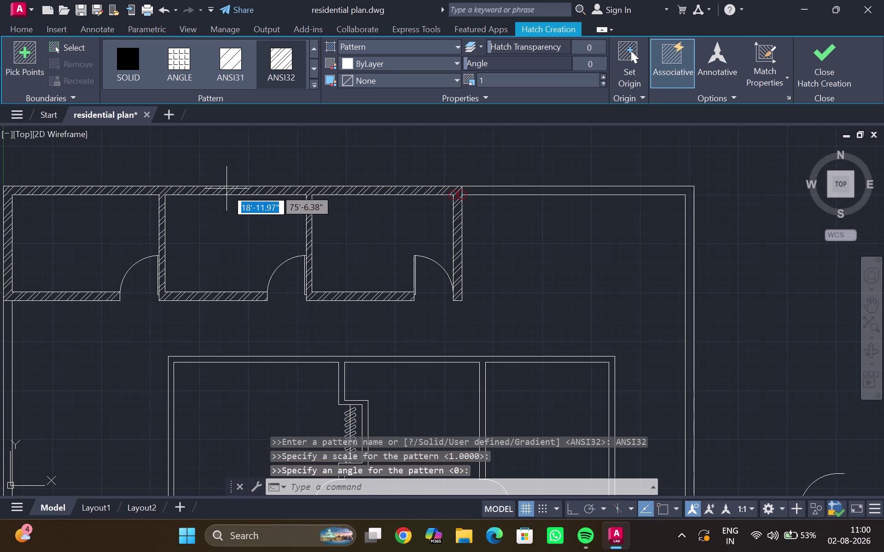
click(227, 191)
scroll(down, 3)
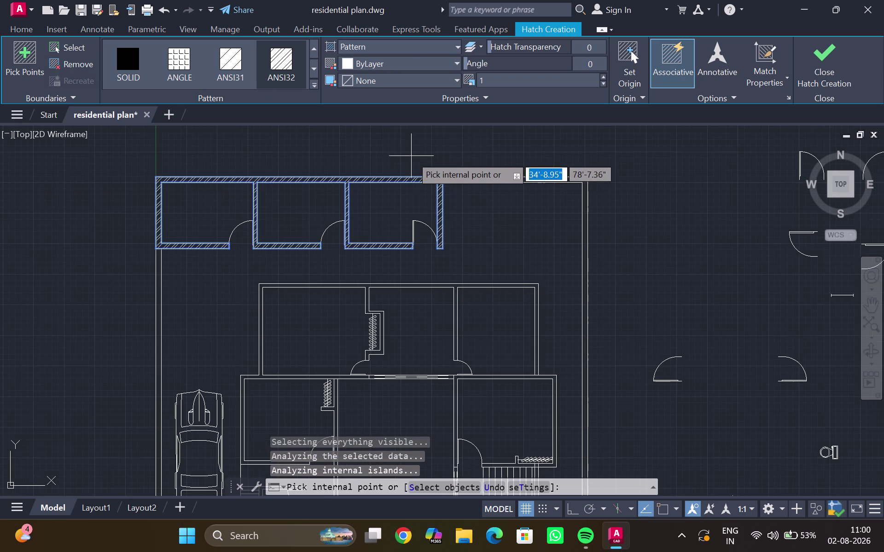
key(Escape)
scroll(up, 3)
middle_drag(413, 155, 373, 167)
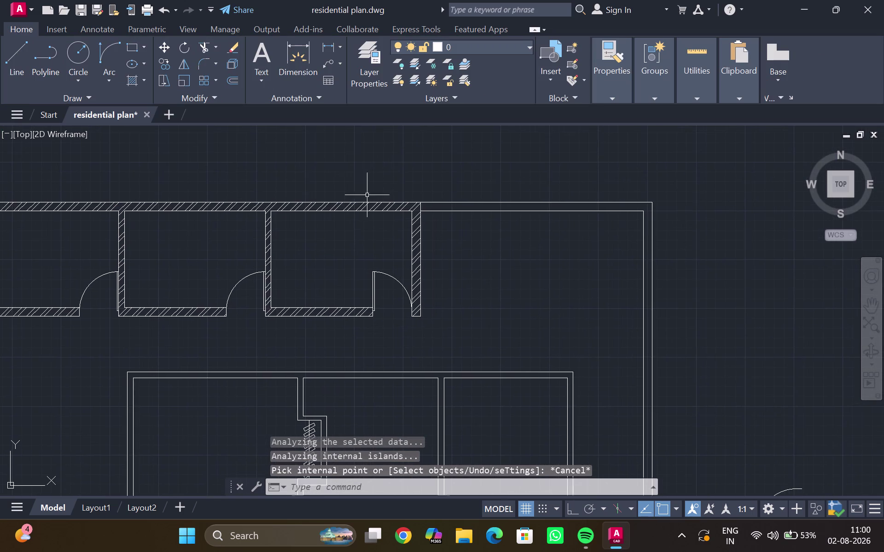
scroll(down, 3)
middle_drag(471, 264, 230, 174)
scroll(down, 3)
middle_drag(283, 221, 313, 189)
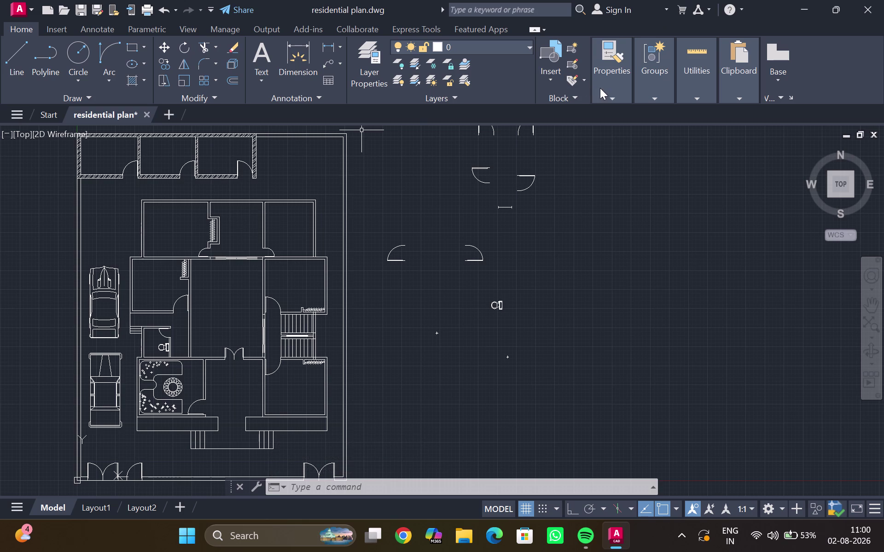
click(608, 96)
click(614, 120)
scroll(up, 3)
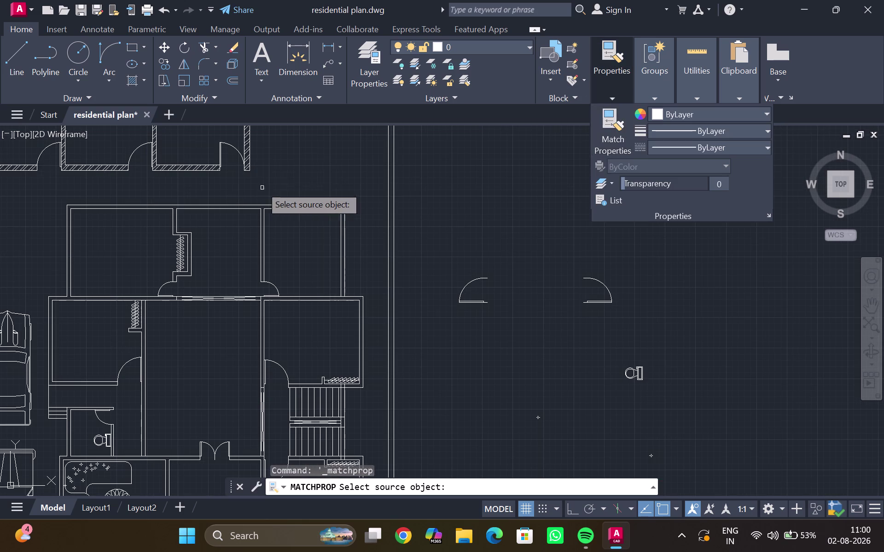
scroll(up, 3)
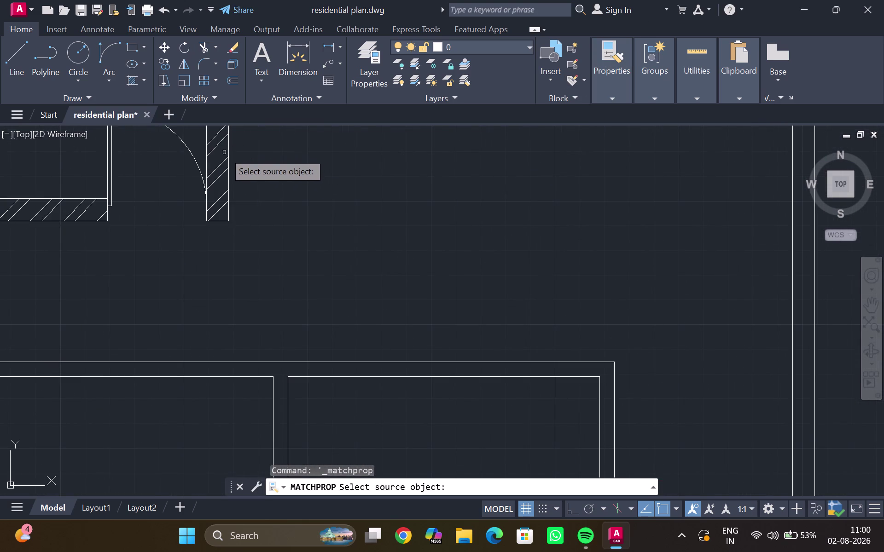
click(219, 165)
scroll(down, 3)
middle_drag(154, 246, 345, 121)
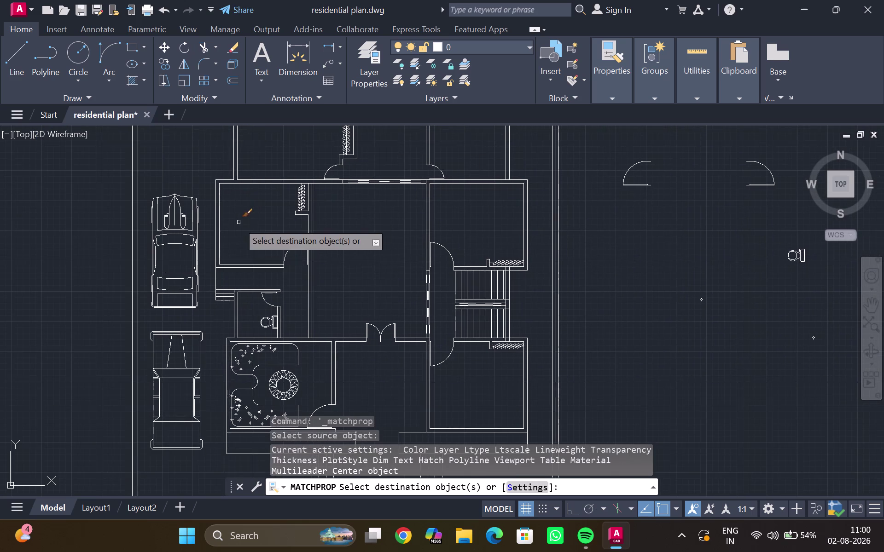
middle_drag(235, 227, 233, 203)
scroll(up, 3)
middle_drag(226, 304, 205, 153)
scroll(up, 3)
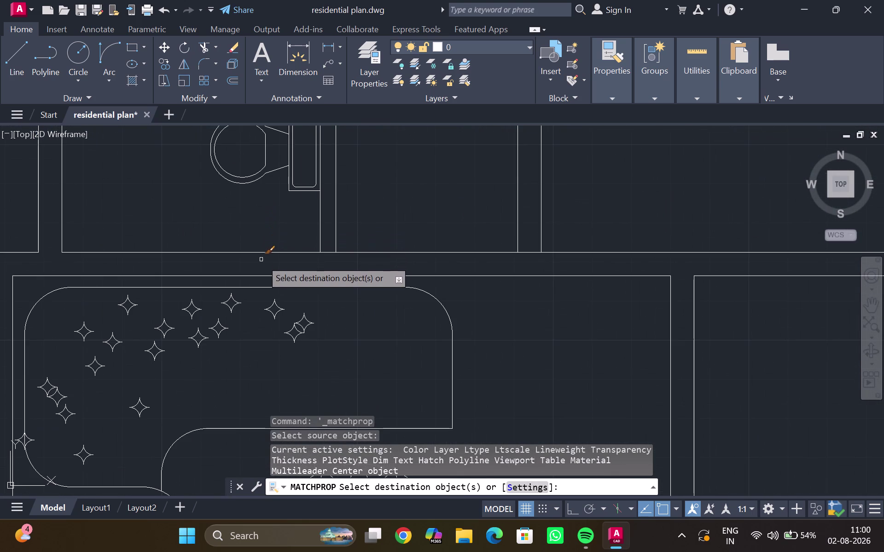
click(260, 262)
click(270, 262)
click(269, 262)
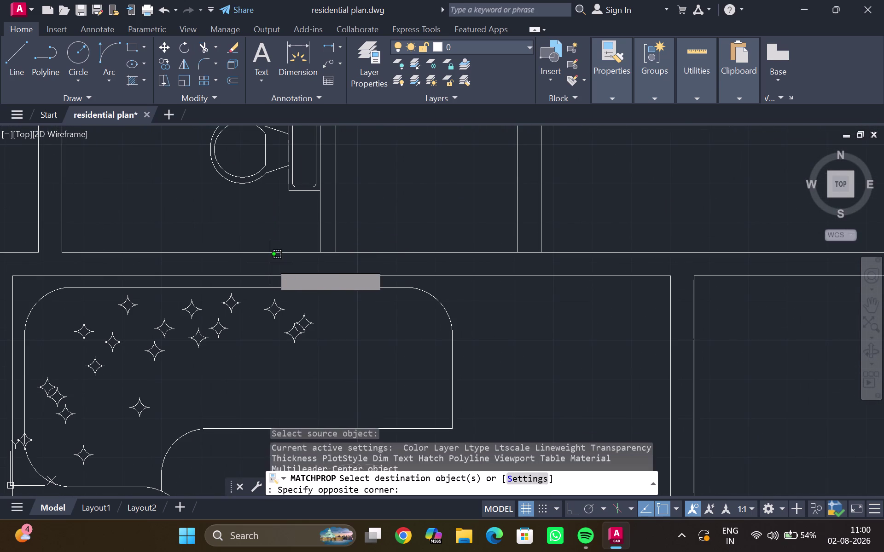
scroll(down, 3)
middle_drag(265, 261, 240, 203)
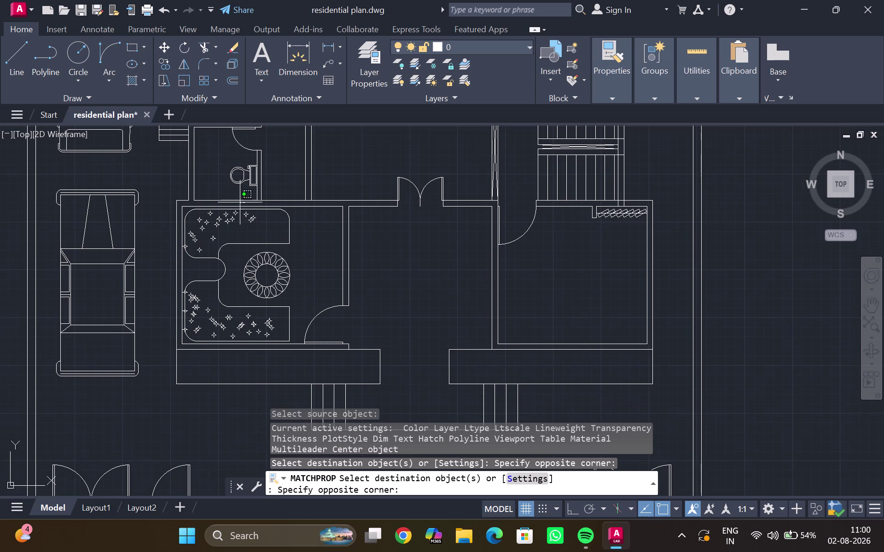
click(316, 247)
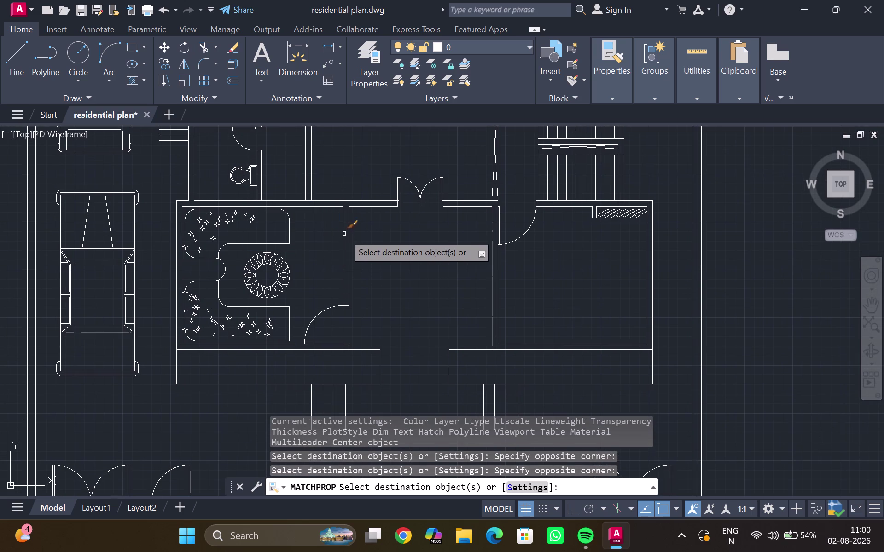
triple_click(346, 233)
double_click(346, 230)
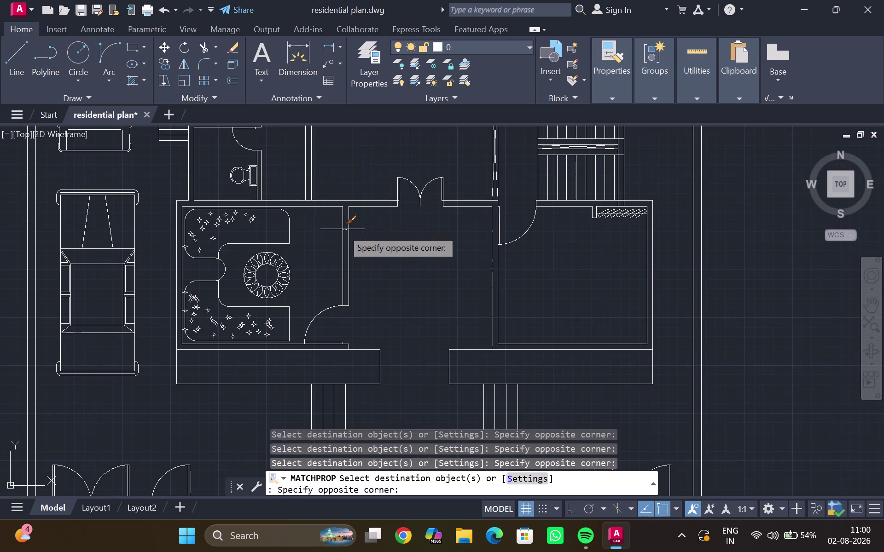
key(Escape)
scroll(down, 3)
middle_drag(292, 217, 293, 258)
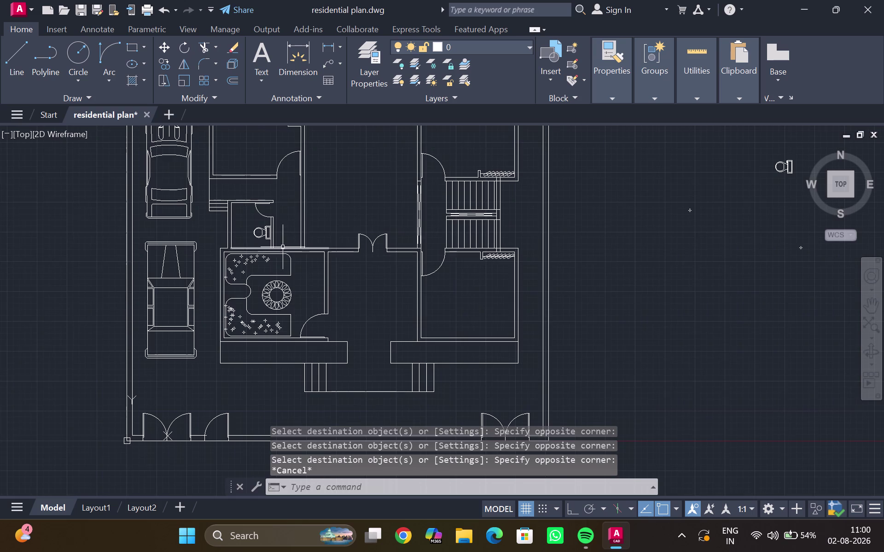
Hatch the garden room, central hall and another area, then cancel the command.
scroll(up, 3)
key(h)
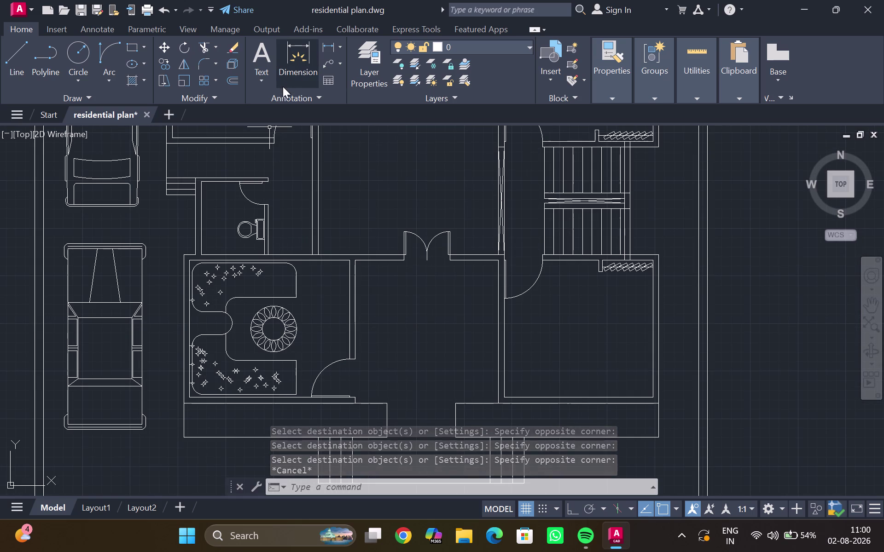
key(Return)
scroll(up, 3)
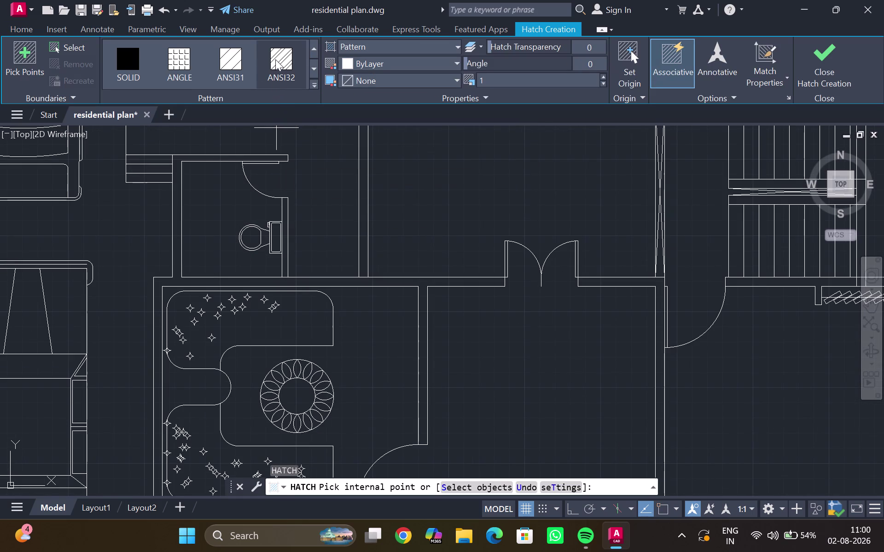
click(275, 59)
click(183, 282)
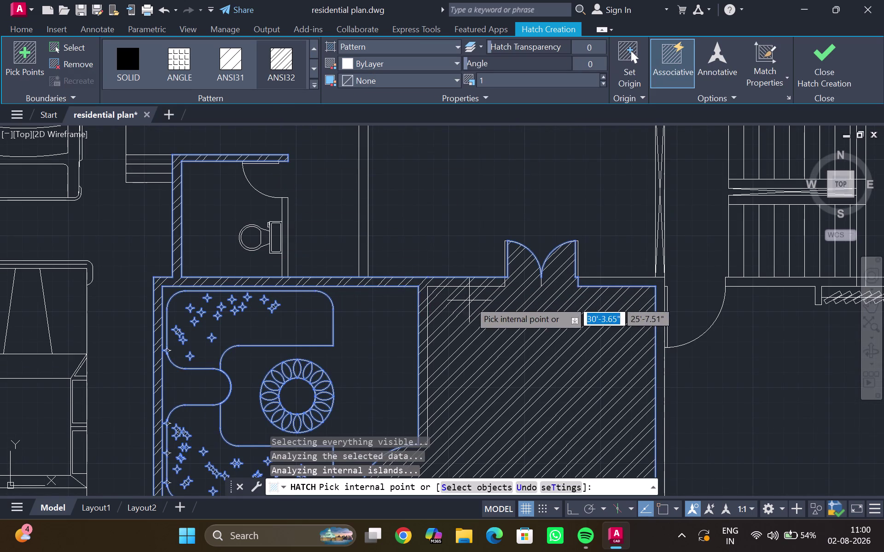
click(413, 285)
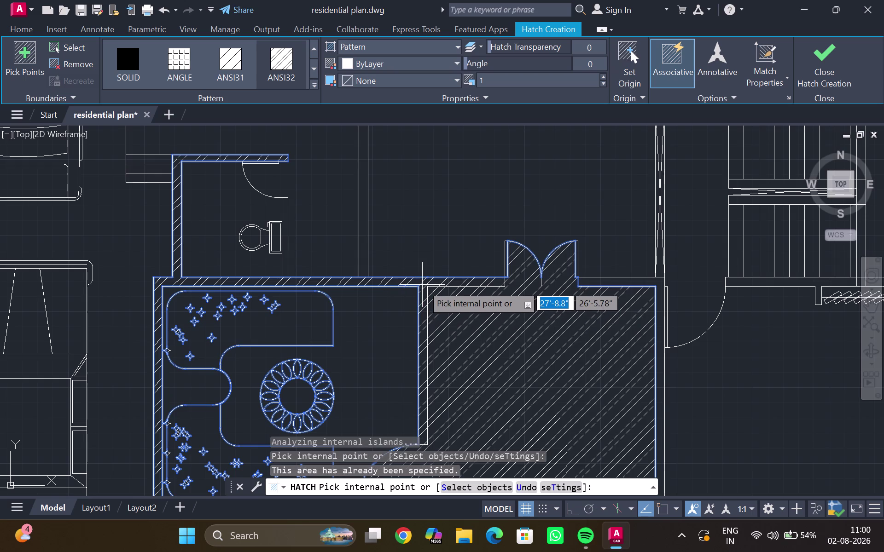
key(Escape)
key(Escape)
Undo the unwanted central hall hatch.
scroll(down, 3)
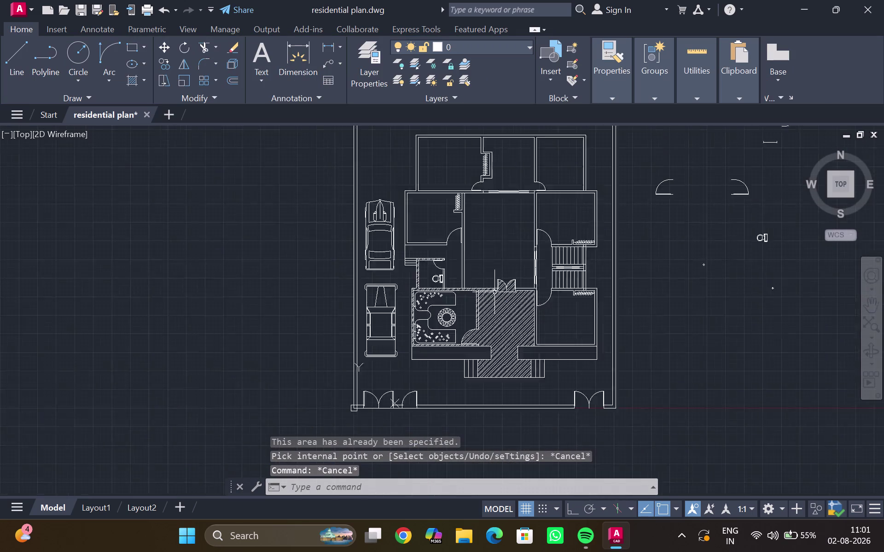
scroll(down, 3)
middle_drag(493, 301, 418, 300)
key(ctrl+z)
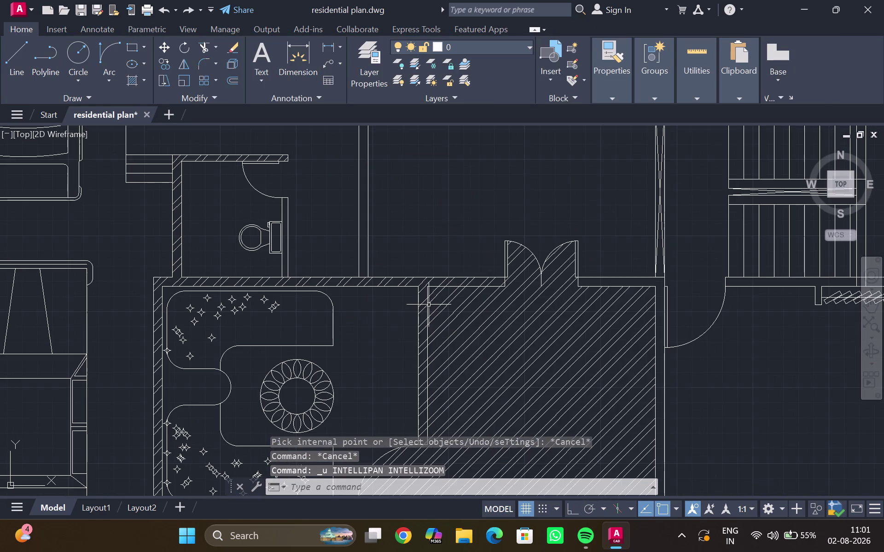
key(ctrl+z)
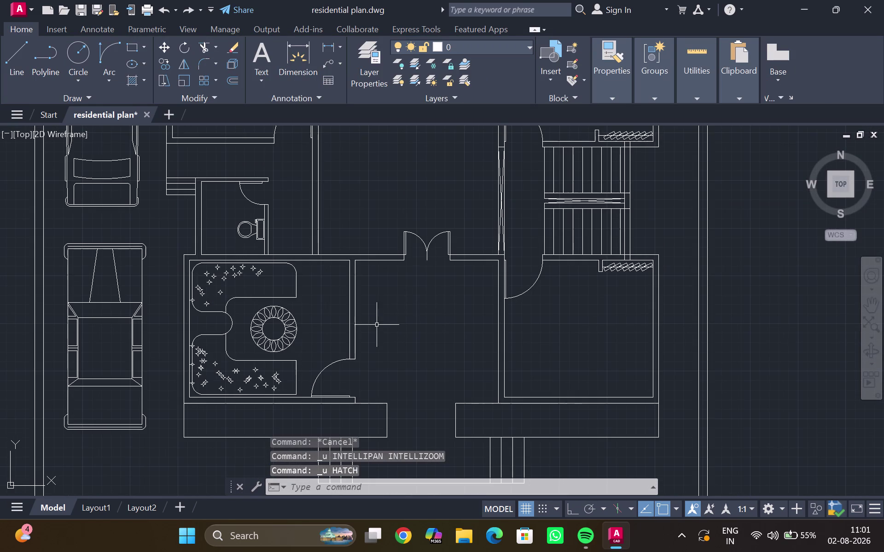
scroll(up, 3)
scroll(down, 3)
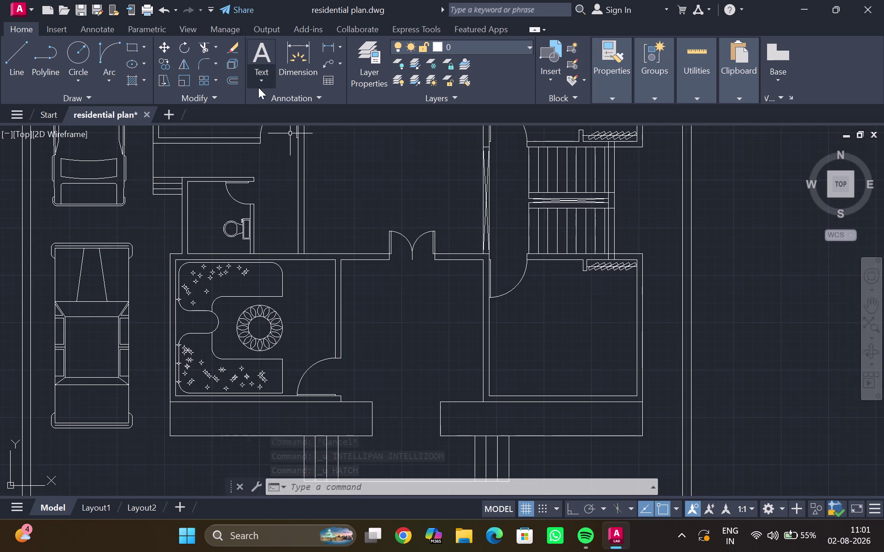
Hatch the garden room walls with the ANSI32 pattern.
key(h)
key(Return)
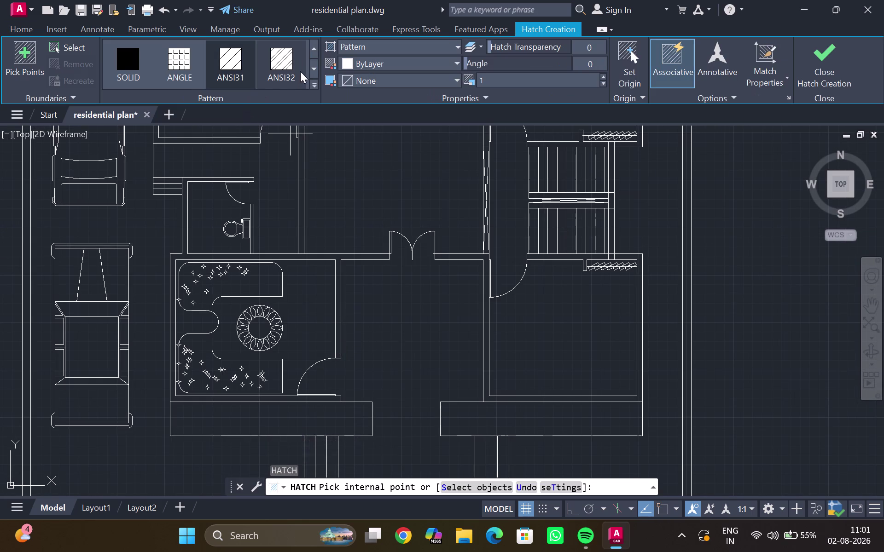
click(285, 62)
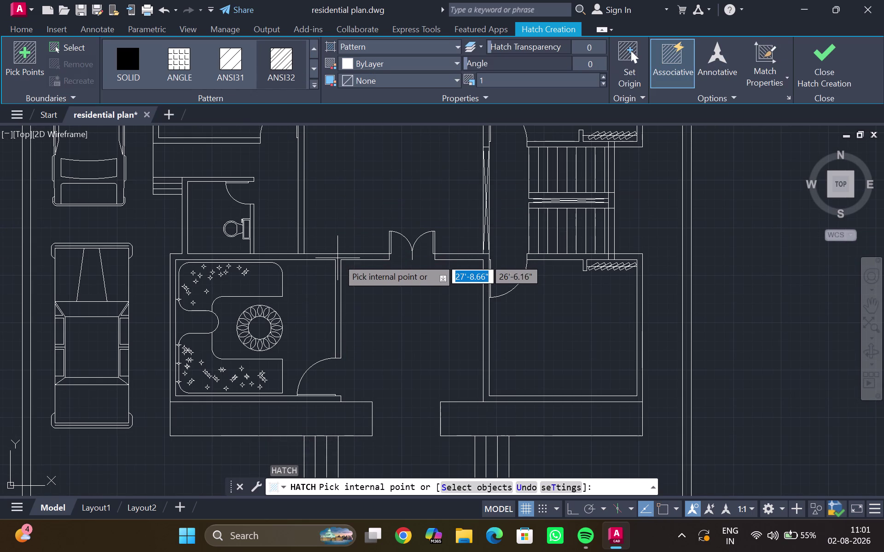
scroll(up, 3)
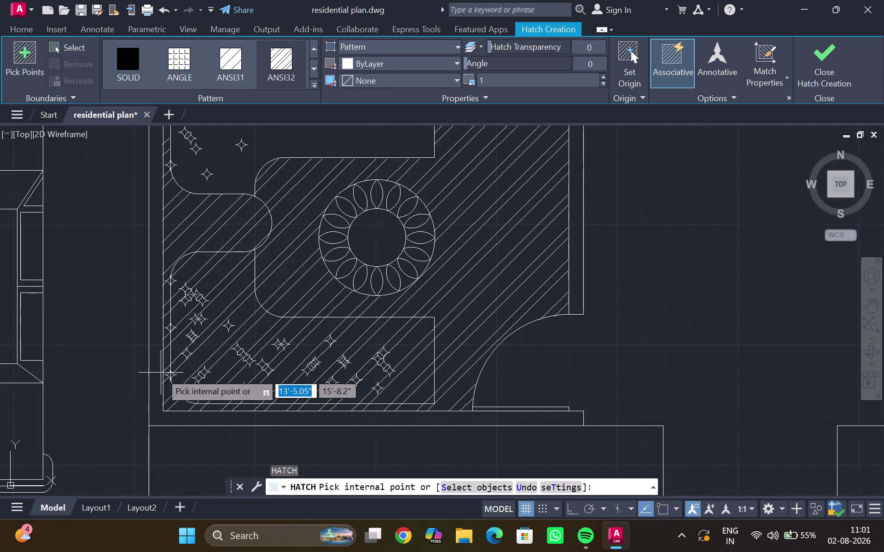
click(153, 363)
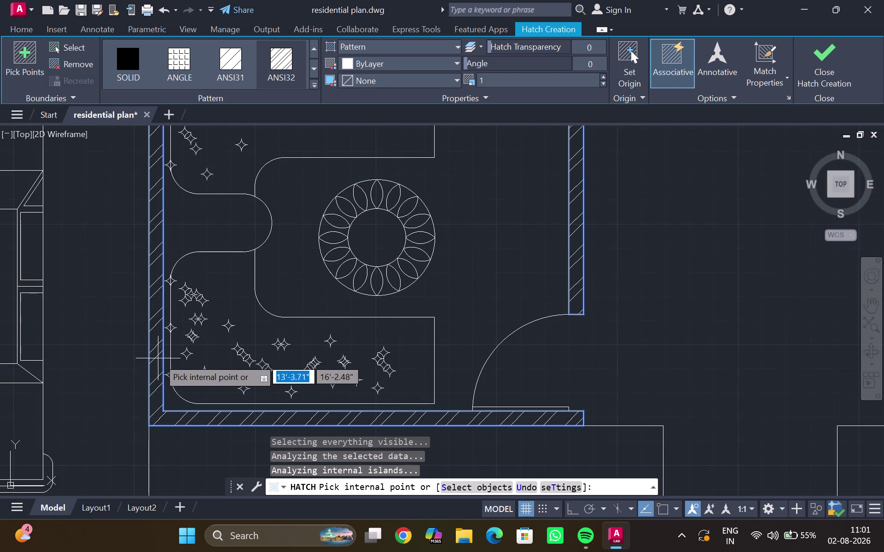
scroll(down, 3)
middle_drag(460, 244, 366, 326)
scroll(down, 3)
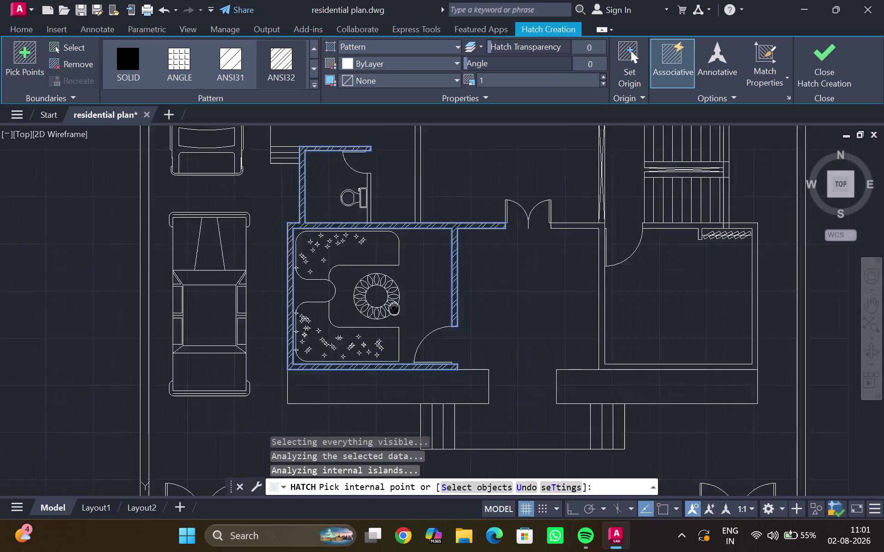
middle_drag(366, 326, 363, 329)
scroll(down, 3)
middle_drag(436, 298, 395, 305)
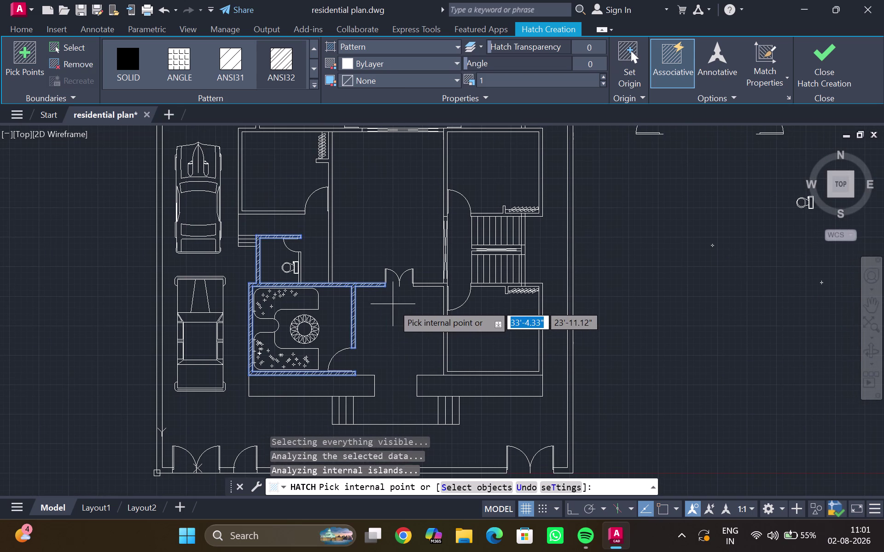
key(Return)
Pan and zoom to center the whole house in view.
scroll(down, 3)
middle_drag(403, 331, 369, 352)
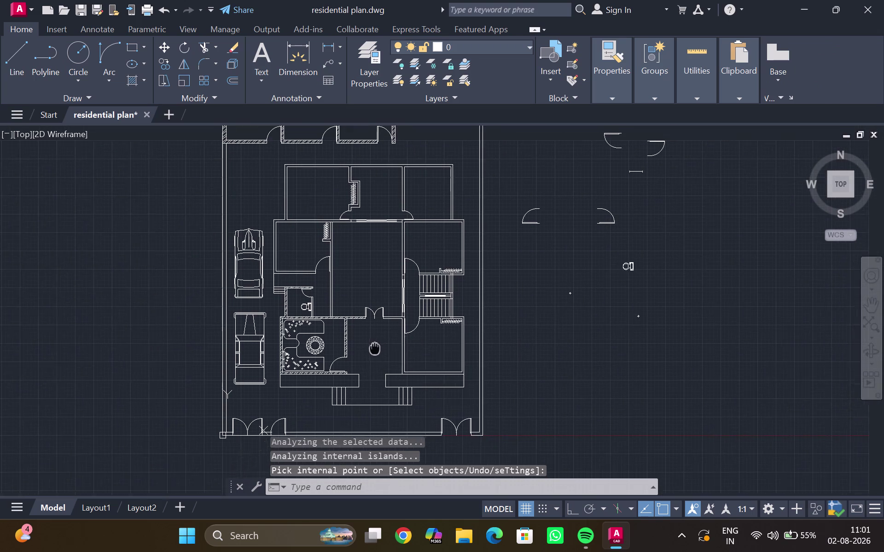
middle_drag(368, 352, 365, 354)
middle_drag(335, 272, 355, 335)
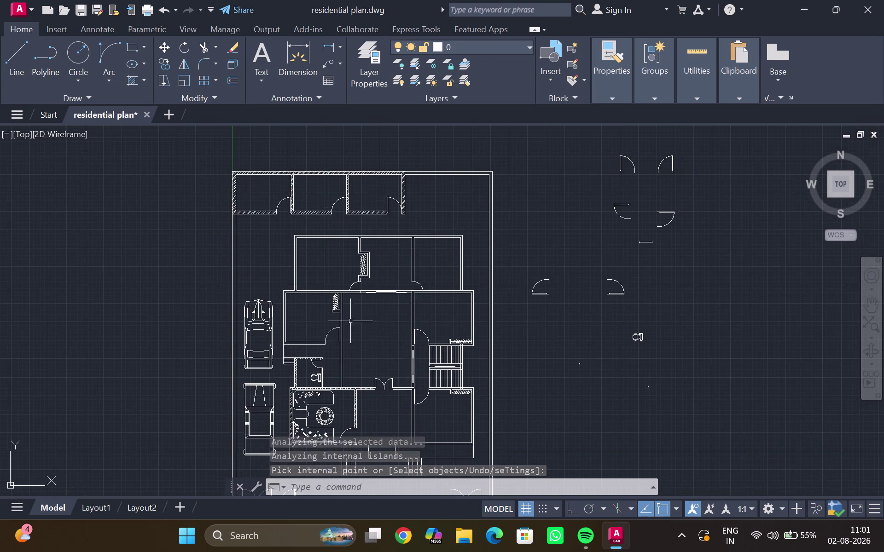
scroll(up, 3)
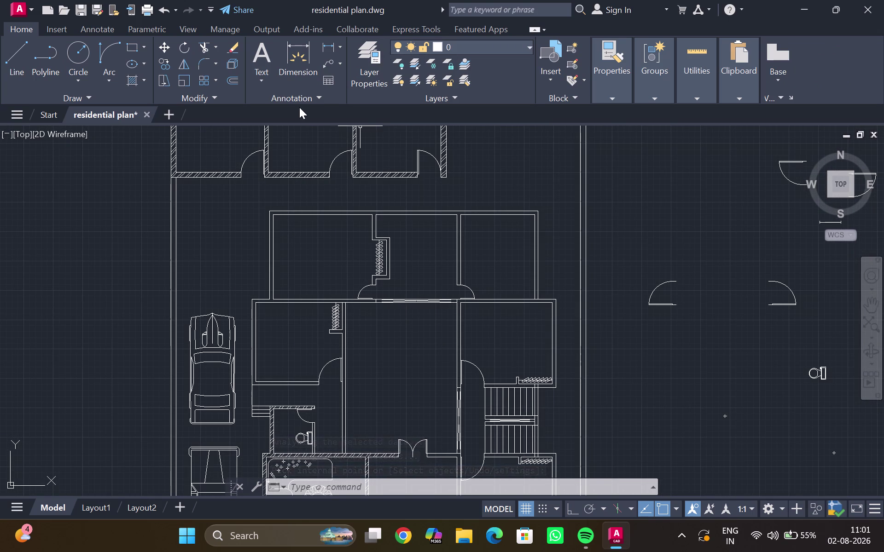
scroll(up, 3)
key(h)
key(Return)
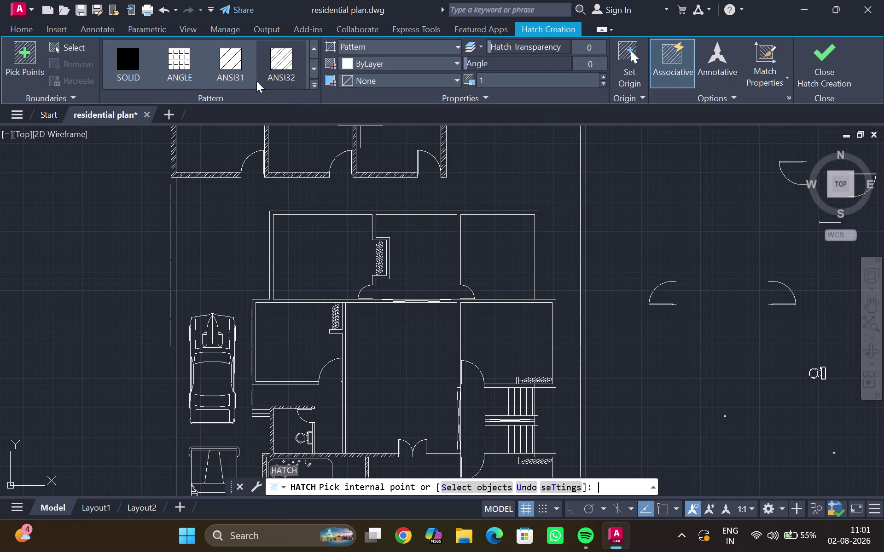
click(285, 64)
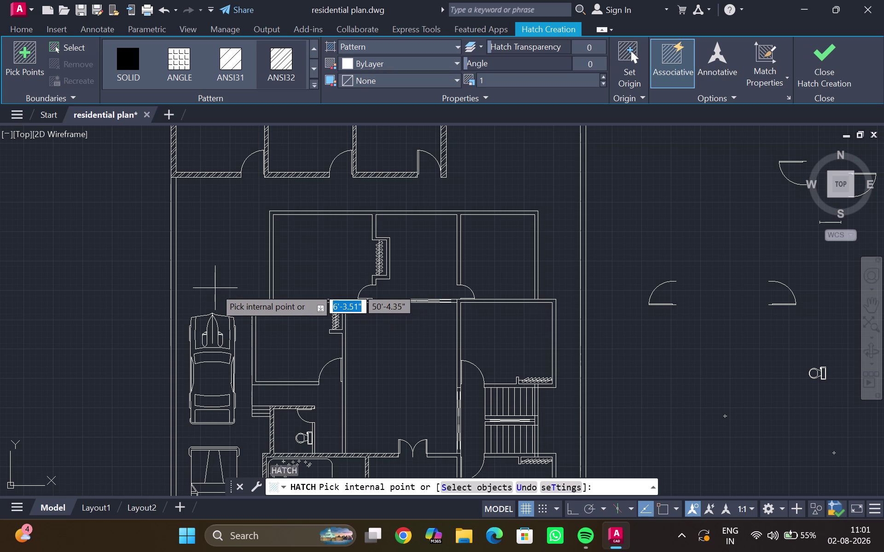
middle_drag(215, 288, 220, 291)
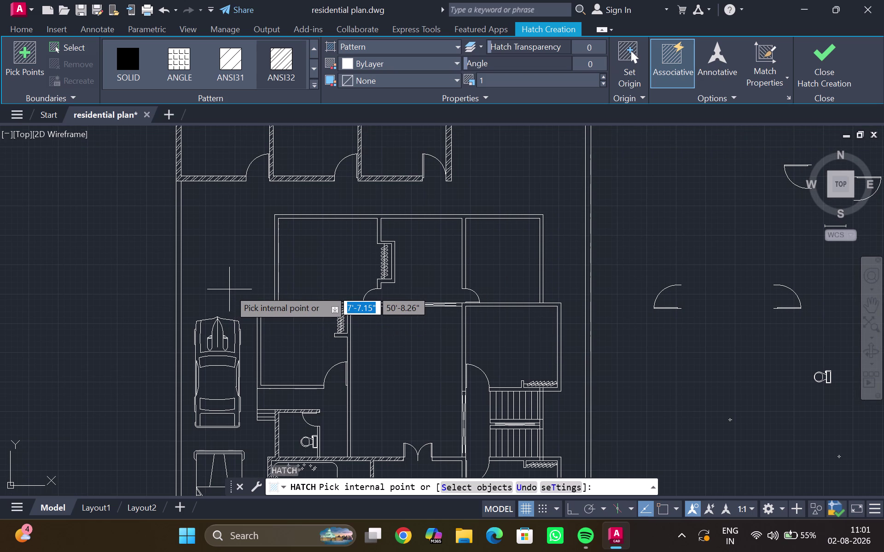
scroll(down, 3)
middle_drag(229, 289, 172, 291)
scroll(up, 3)
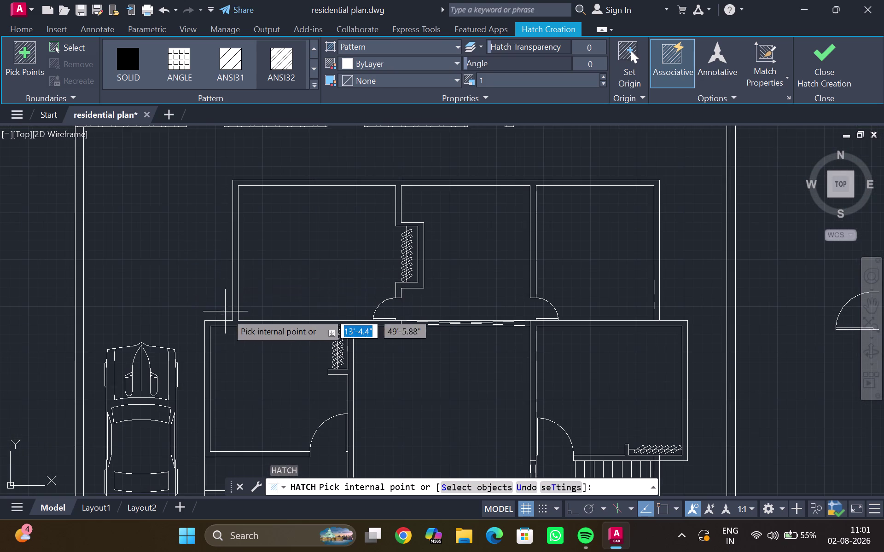
scroll(up, 3)
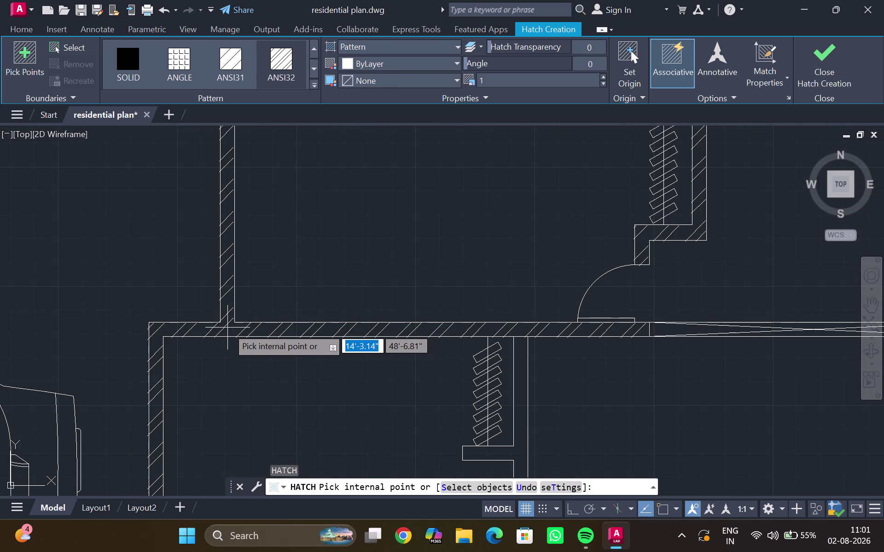
click(228, 328)
scroll(down, 3)
click(594, 154)
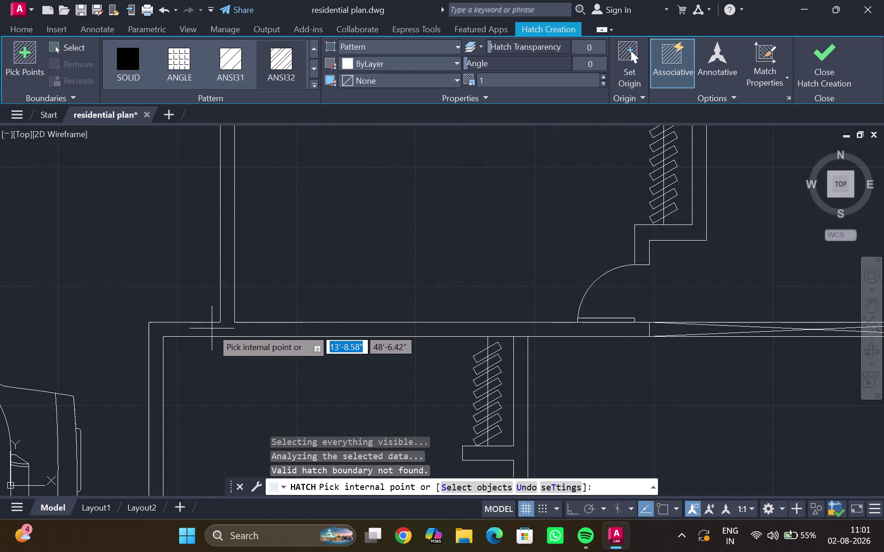
click(283, 65)
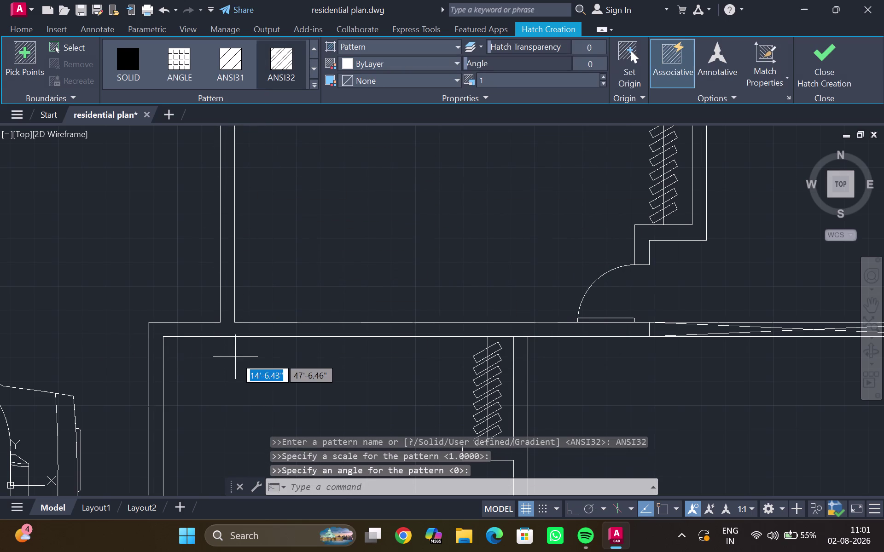
click(232, 326)
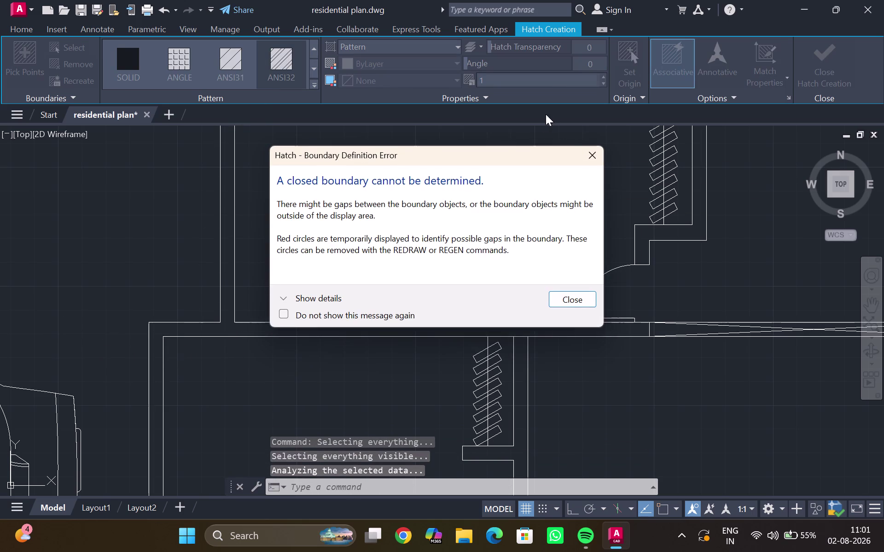
click(587, 153)
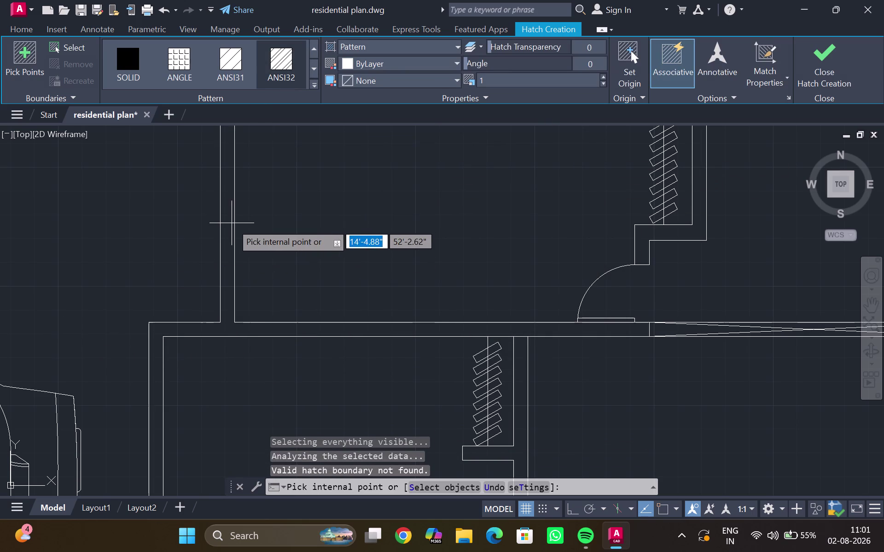
scroll(down, 3)
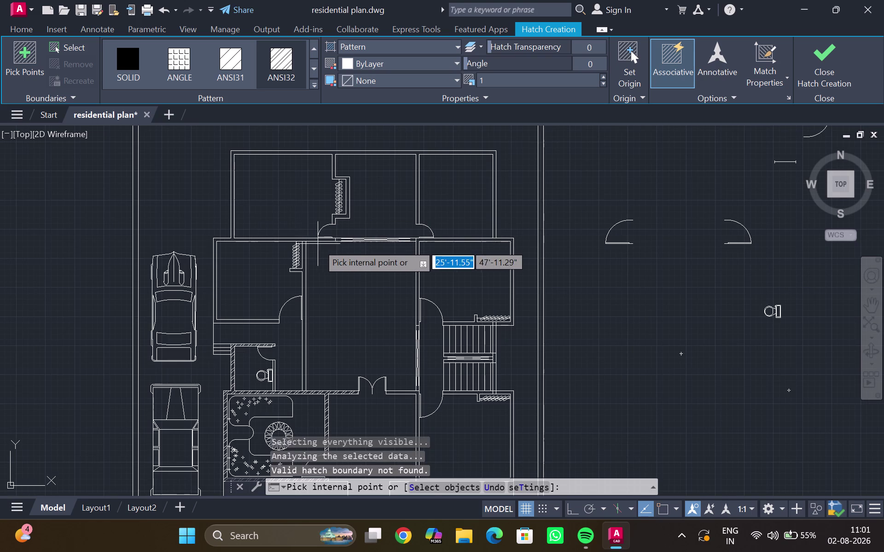
scroll(up, 3)
click(270, 236)
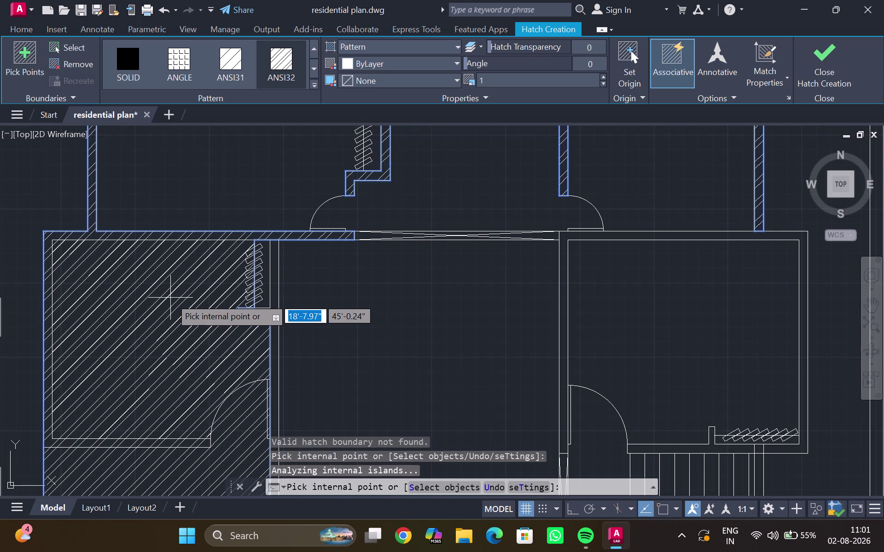
key(ctrl+z)
click(288, 238)
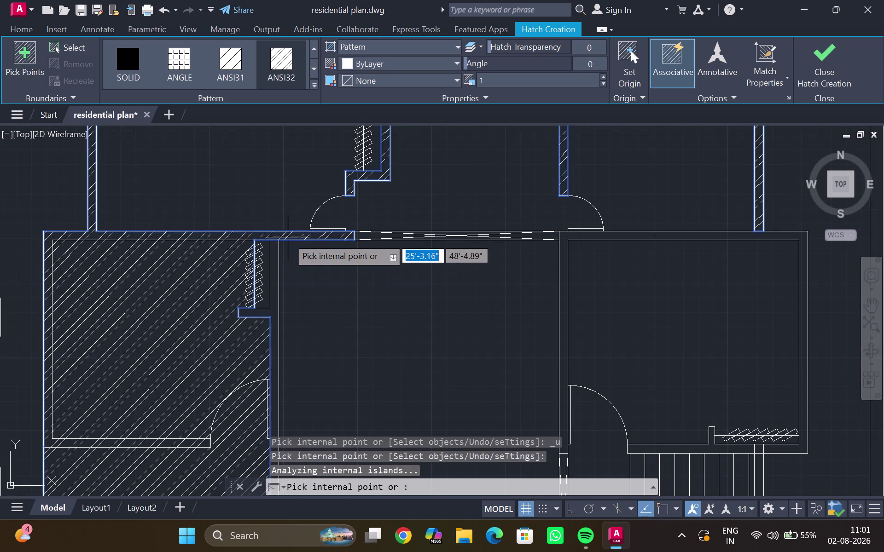
key(ctrl+z)
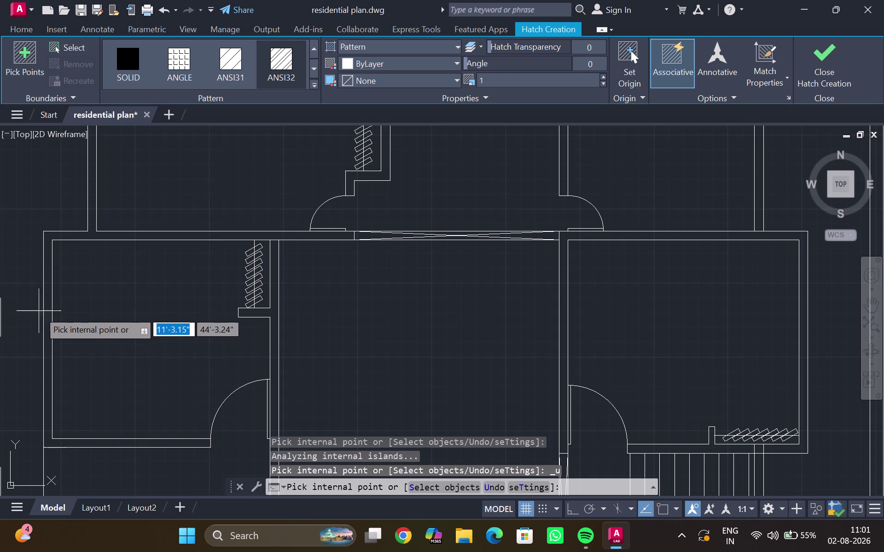
click(50, 313)
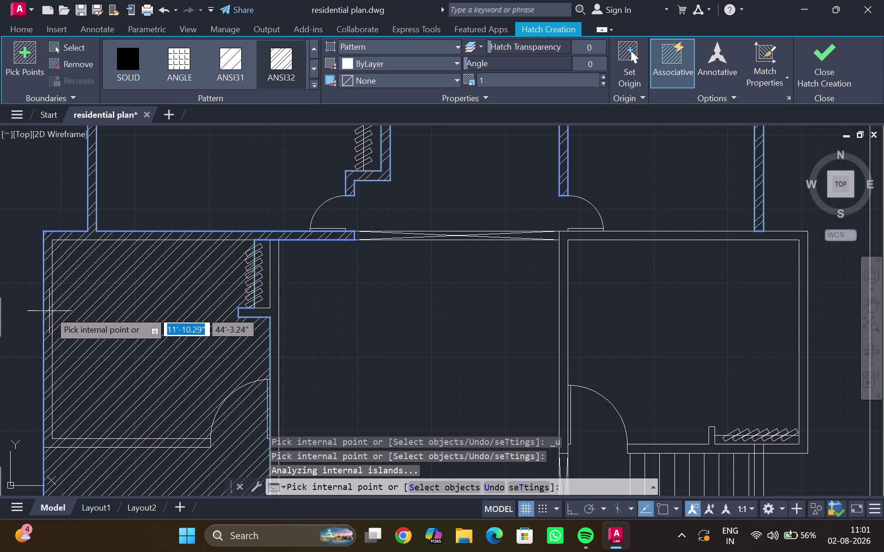
key(ctrl+z)
click(93, 234)
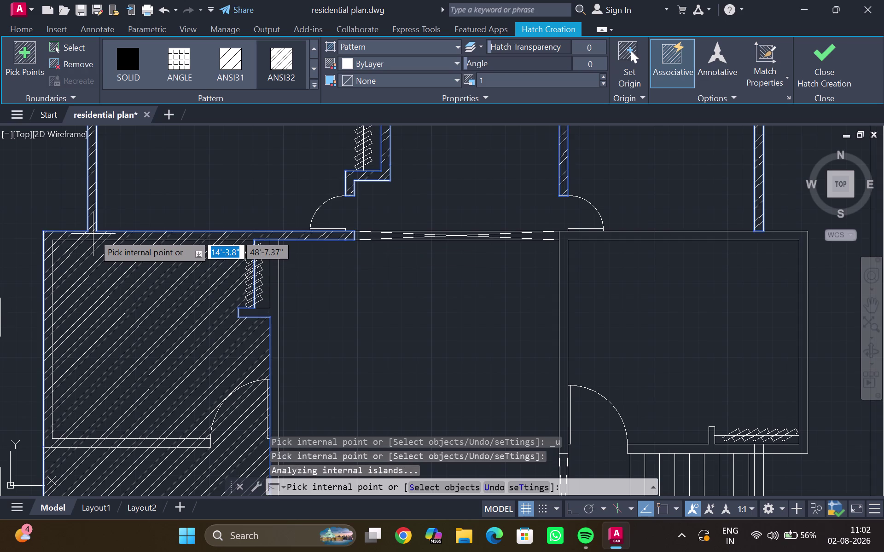
key(ctrl+z)
scroll(down, 3)
scroll(up, 3)
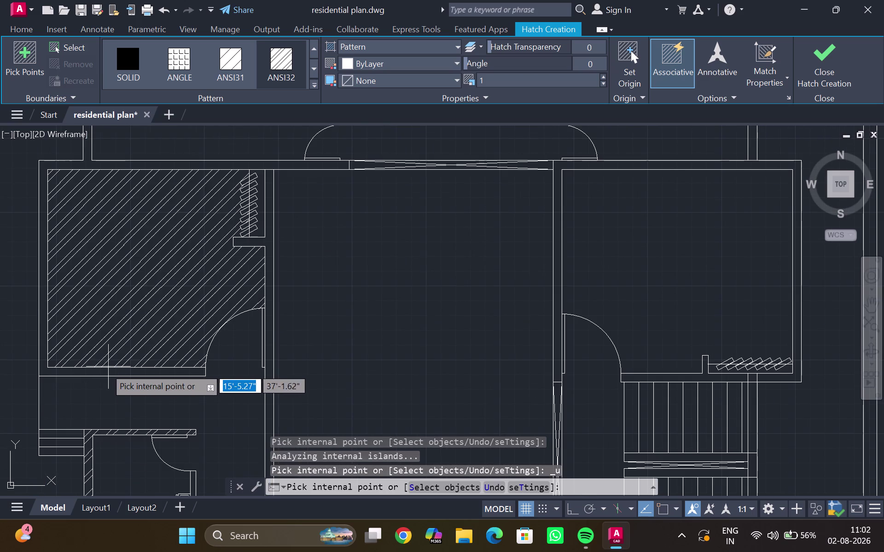
click(101, 372)
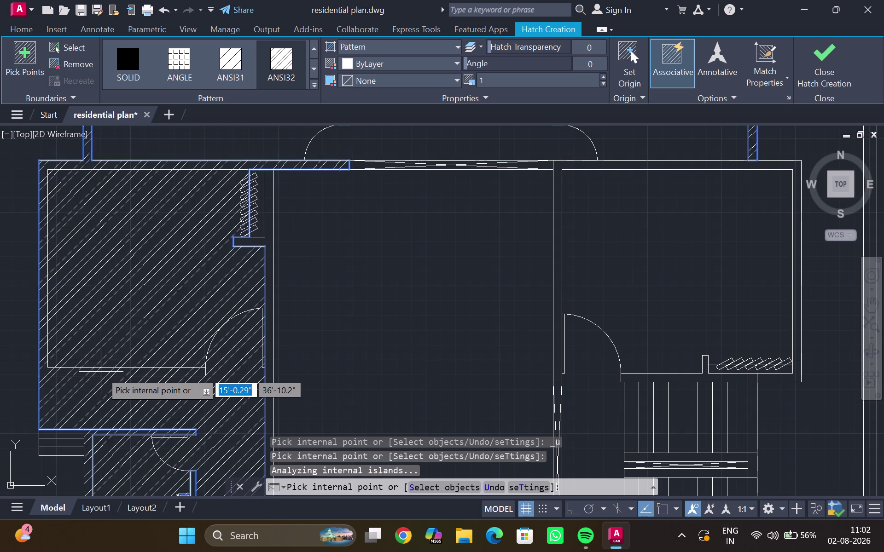
key(ctrl+z)
scroll(down, 3)
middle_drag(95, 270, 92, 389)
scroll(up, 3)
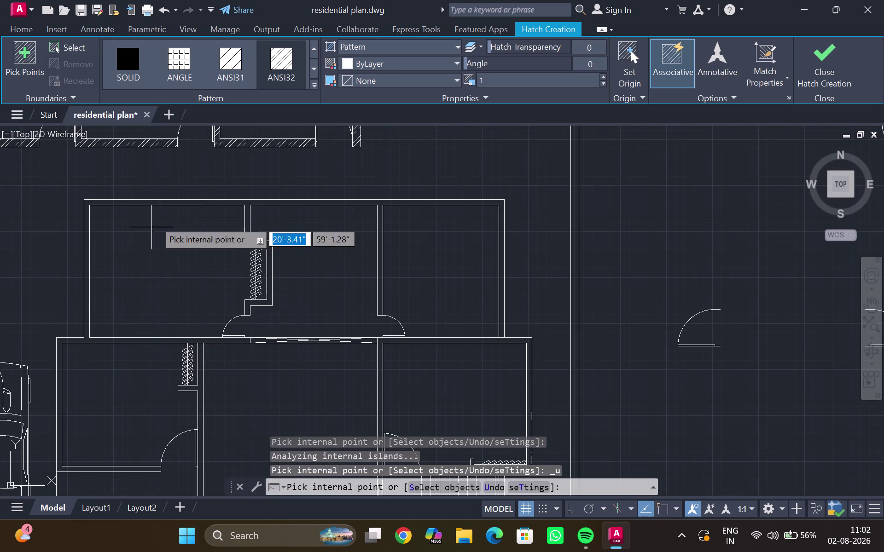
scroll(up, 3)
click(170, 196)
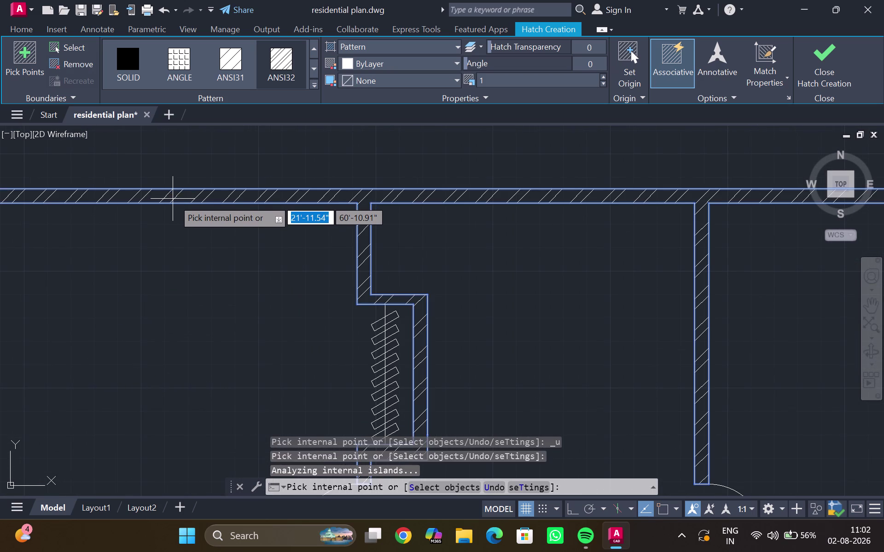
click(174, 199)
scroll(down, 3)
middle_drag(184, 266, 194, 234)
key(ctrl+z)
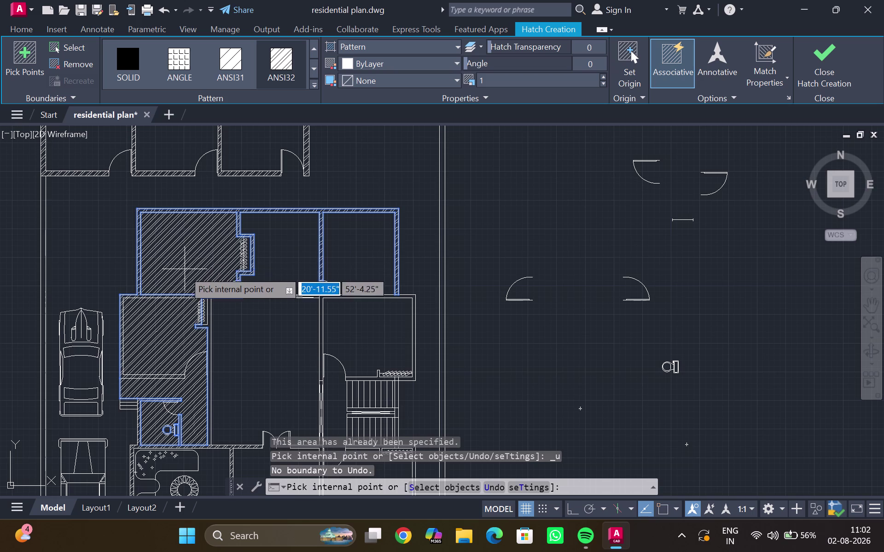
key(Escape)
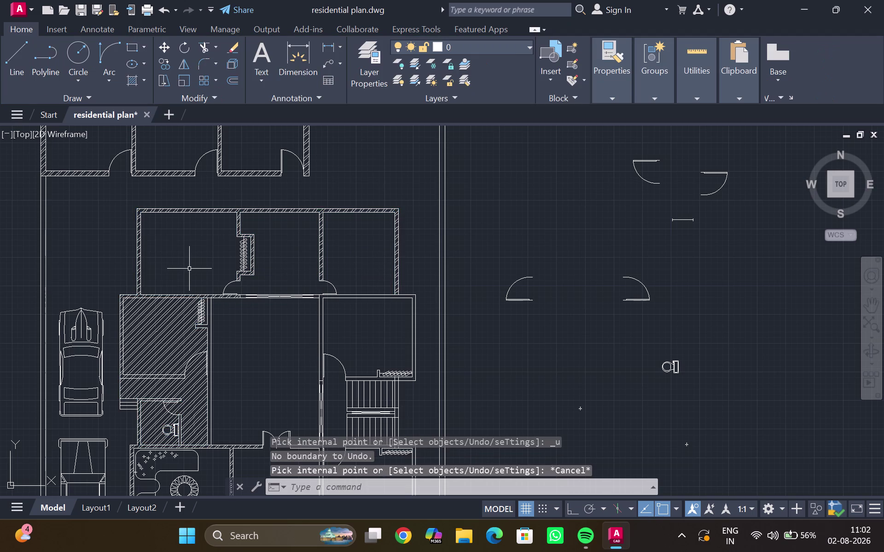
key(ctrl+z)
scroll(up, 3)
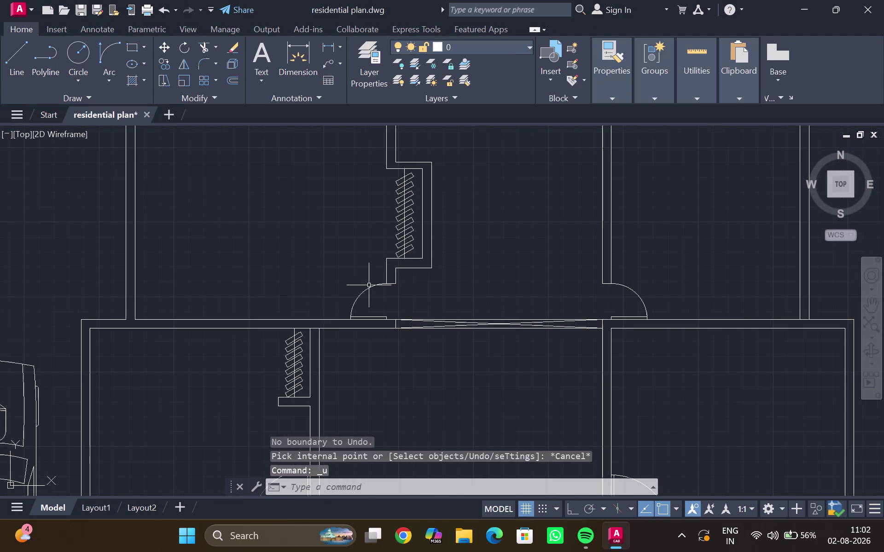
scroll(down, 3)
scroll(up, 3)
Start another hatch and pick points around the upper rooms, dismissing the boundary error.
middle_drag(593, 282, 501, 341)
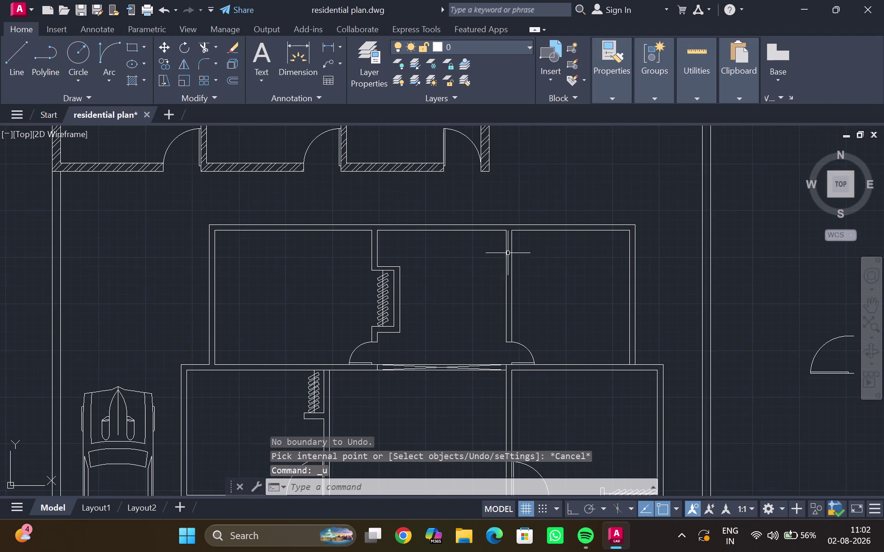
click(511, 229)
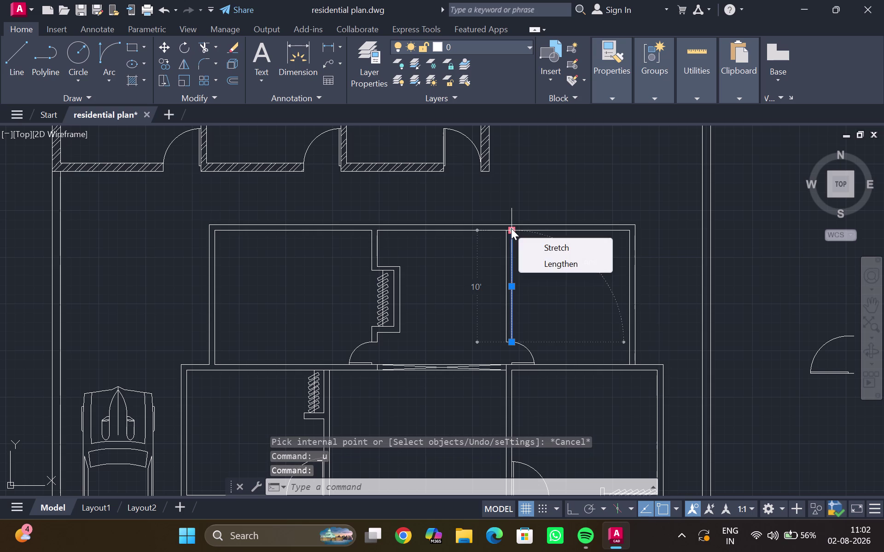
key(Escape)
key(h)
key(Return)
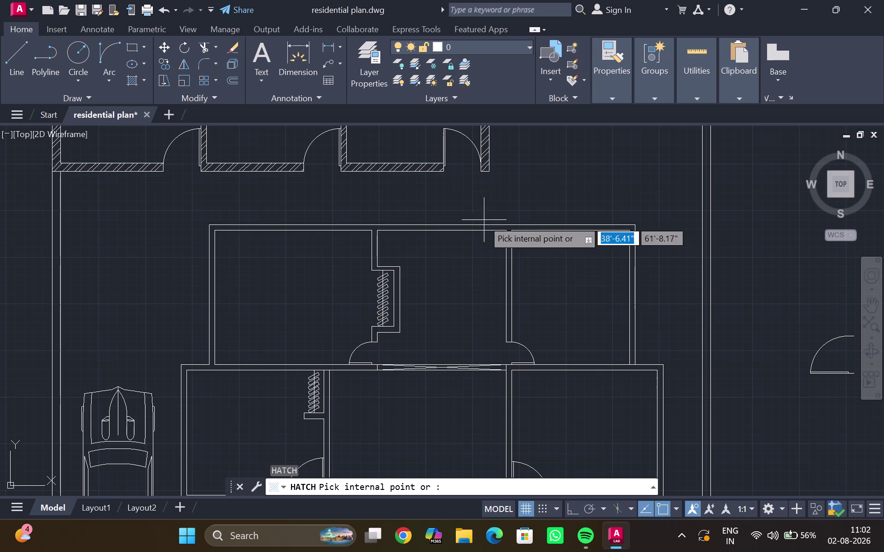
click(286, 72)
scroll(up, 3)
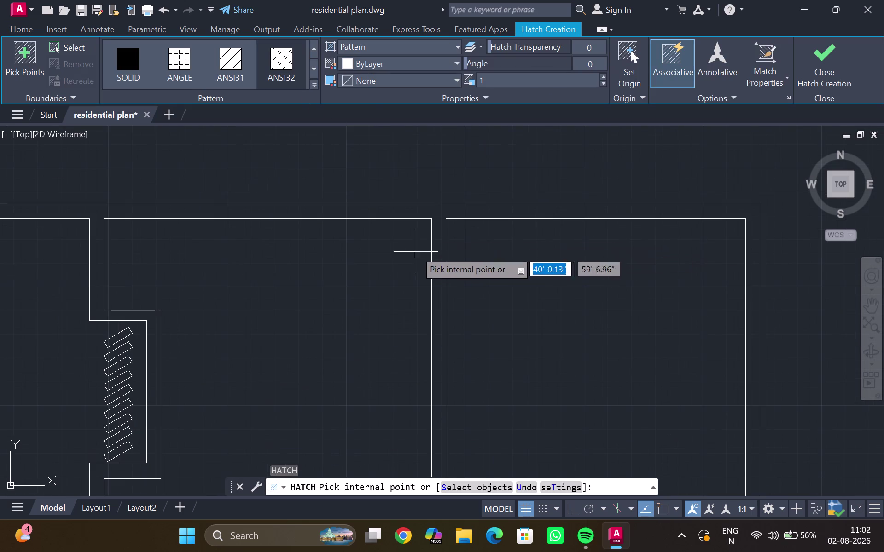
click(435, 213)
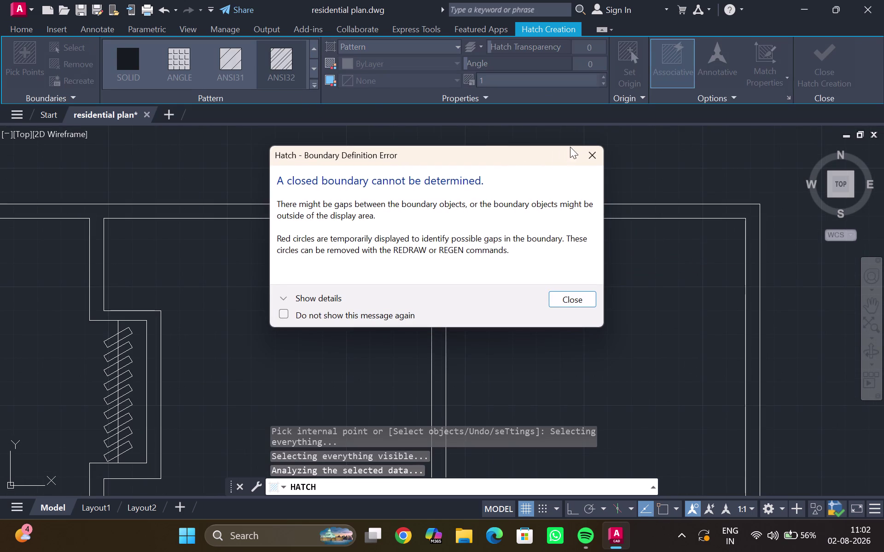
click(588, 150)
click(547, 211)
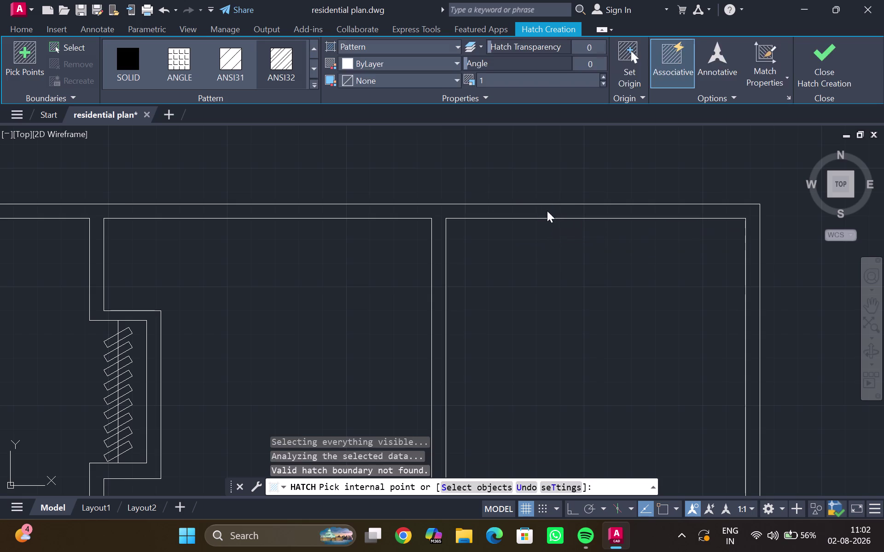
click(592, 153)
Hatch the upper-right room's walls, then bring the landing wall below the stairs into view.
scroll(down, 3)
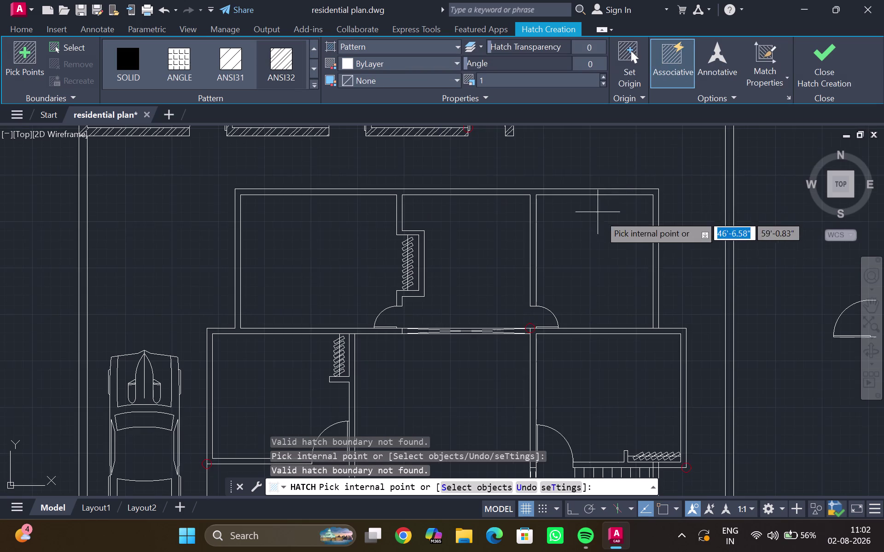
middle_drag(607, 239, 500, 214)
scroll(up, 3)
click(408, 236)
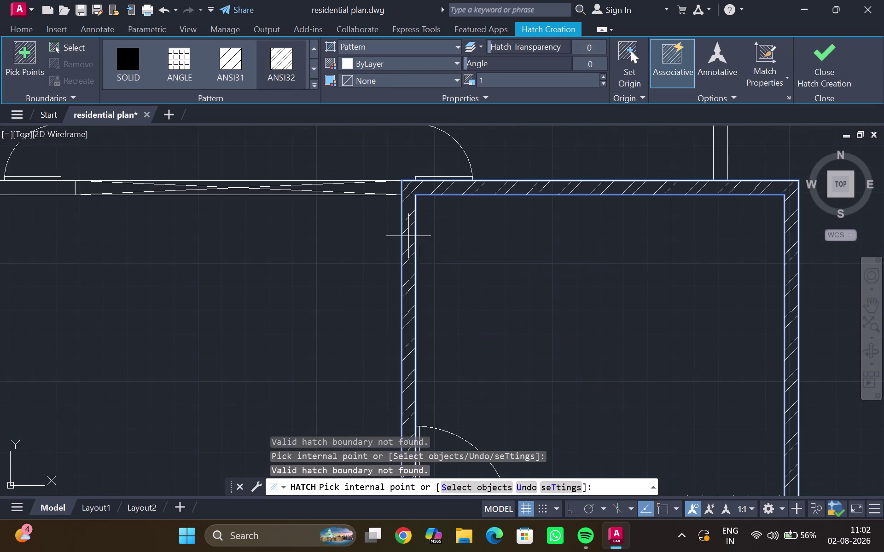
scroll(down, 3)
key(Return)
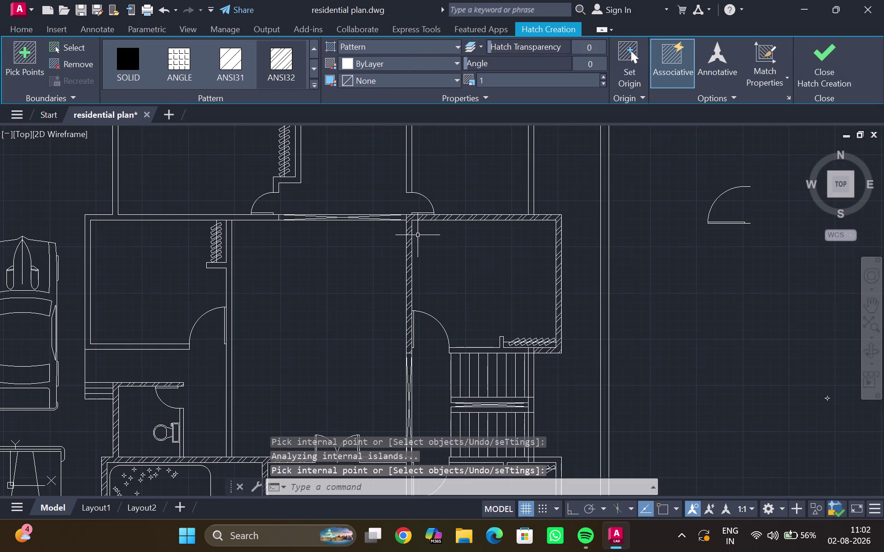
middle_drag(489, 380, 315, 241)
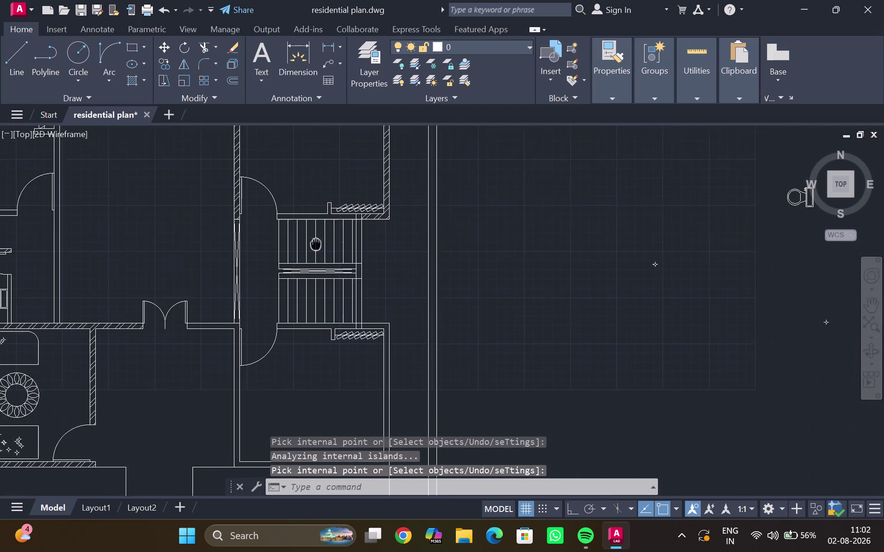
middle_drag(314, 240, 314, 240)
scroll(up, 3)
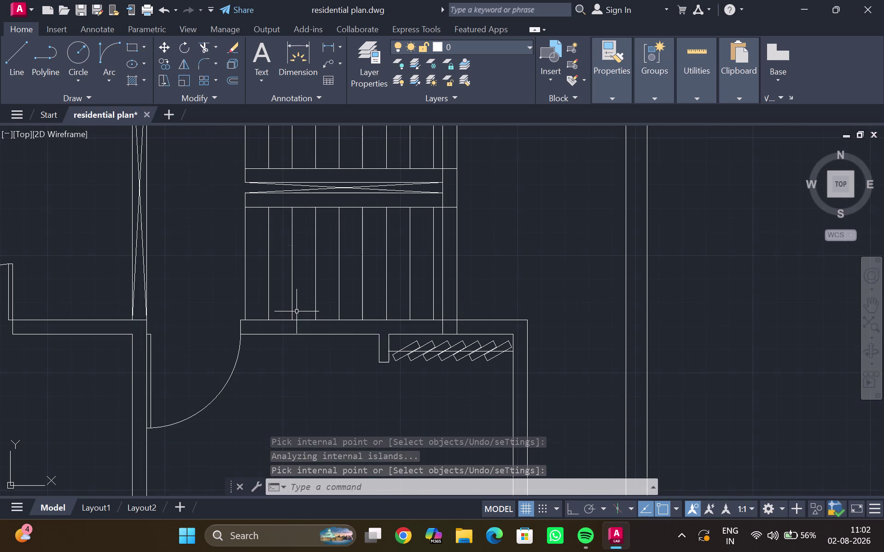
Hatch the wall strips under the stairs and in the room beside them.
key(h)
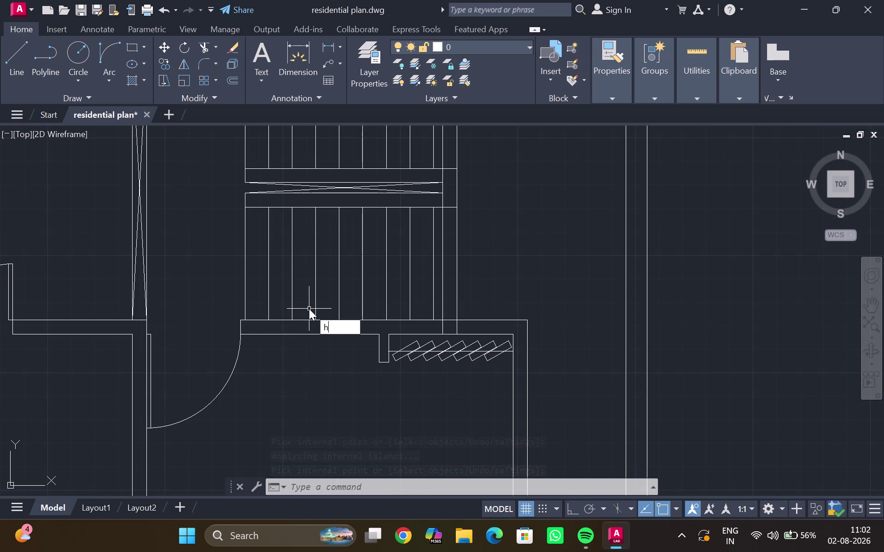
key(Return)
scroll(up, 3)
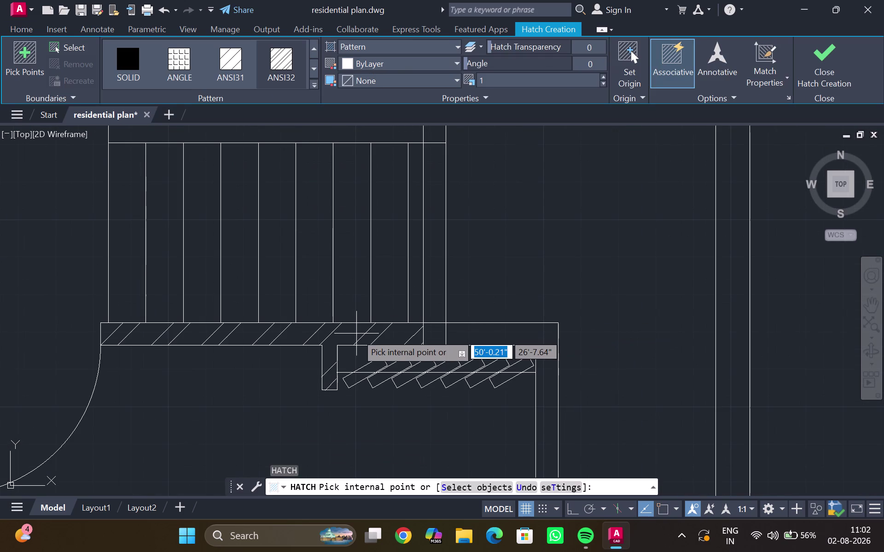
click(356, 333)
click(515, 337)
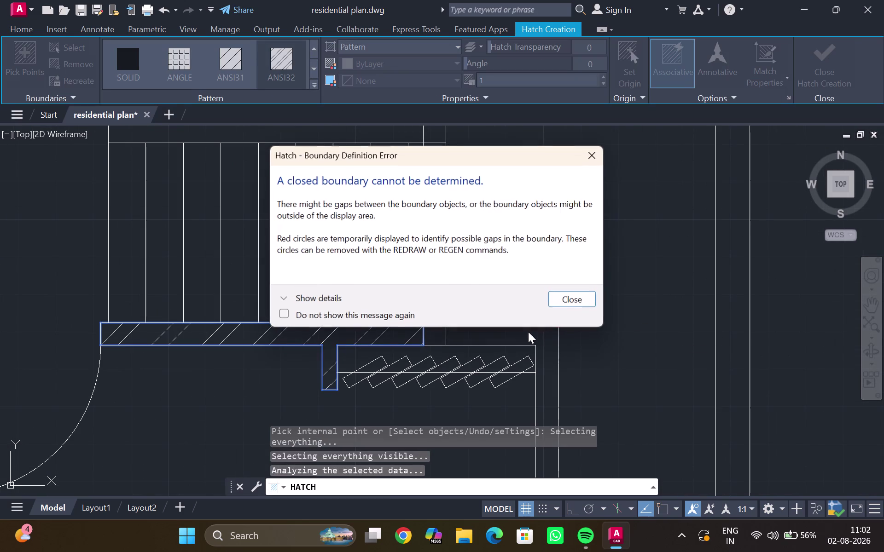
click(592, 153)
scroll(down, 3)
middle_drag(617, 285, 446, 172)
click(417, 272)
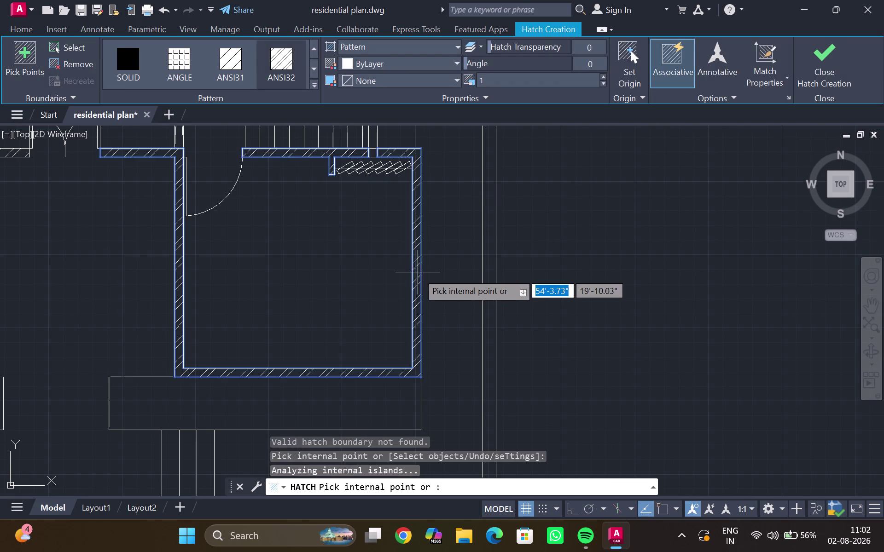
click(420, 265)
Try a wall area near the upper rooms and dismiss the open-boundary error.
scroll(down, 3)
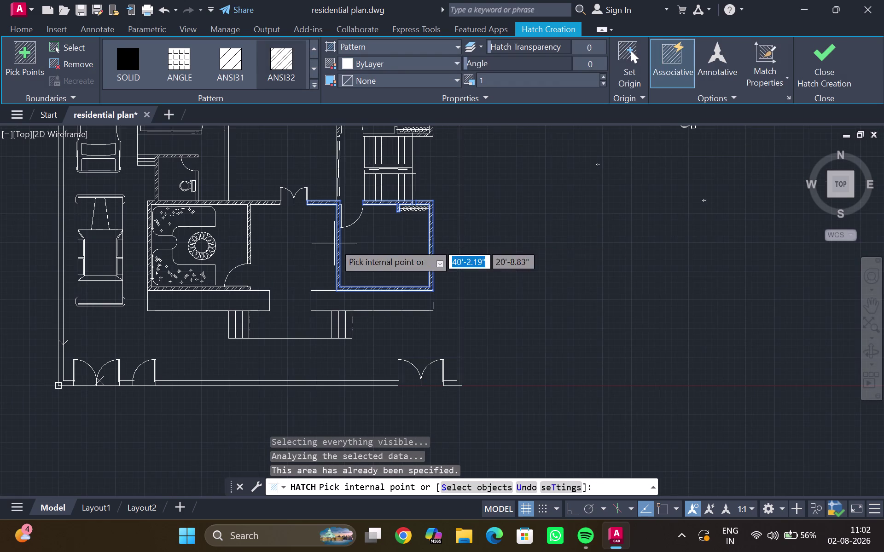
middle_drag(335, 244, 326, 424)
middle_drag(360, 254, 340, 350)
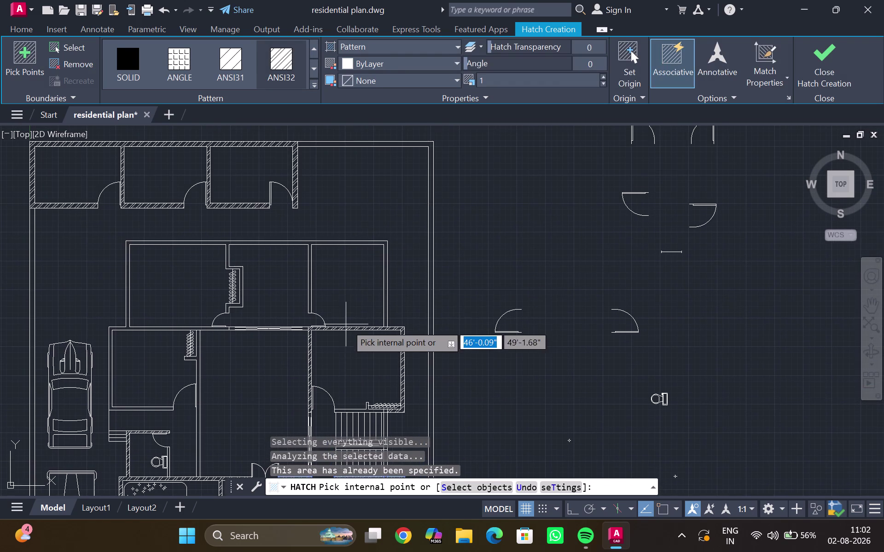
scroll(up, 3)
click(387, 264)
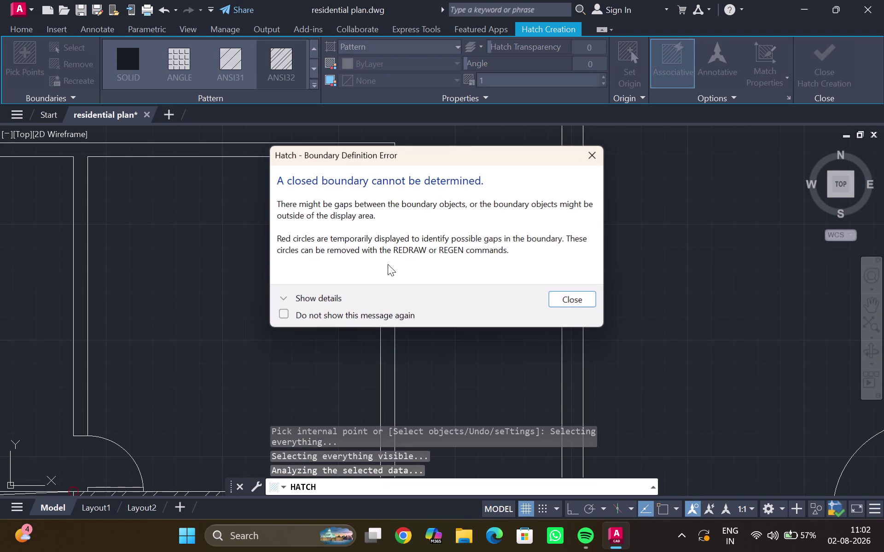
click(594, 153)
scroll(down, 3)
scroll(down, 3)
Add the corridor-side wall segments left of the stairs and apply the hatch.
middle_drag(437, 321, 402, 237)
middle_drag(232, 282, 229, 261)
scroll(up, 3)
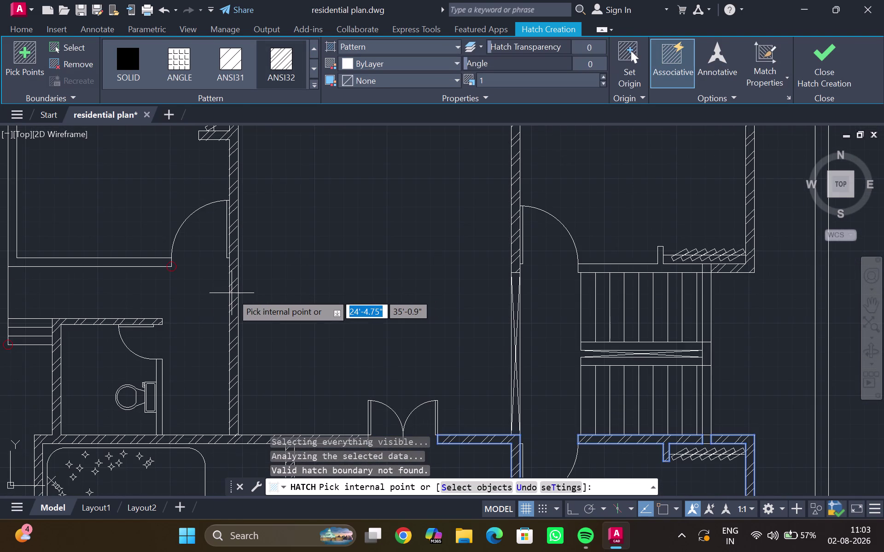
click(231, 294)
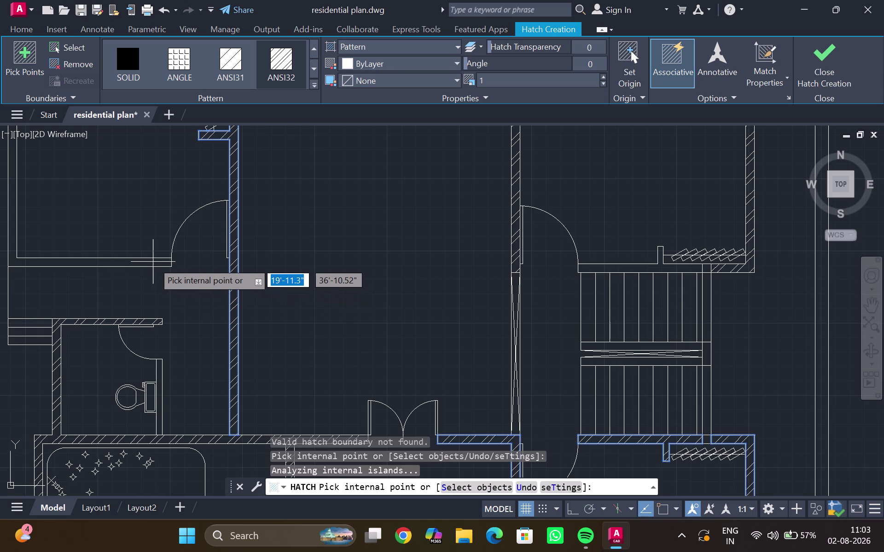
scroll(up, 3)
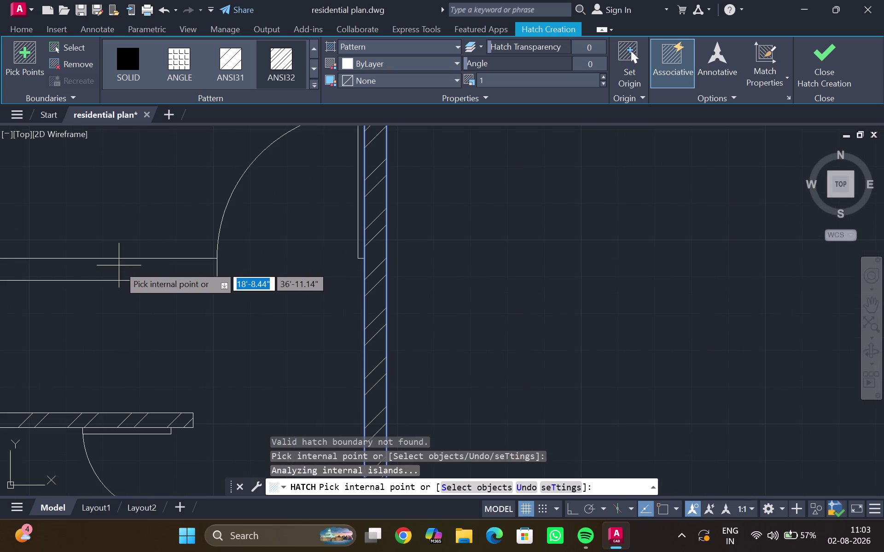
click(118, 266)
scroll(down, 3)
middle_drag(125, 265, 137, 426)
key(Return)
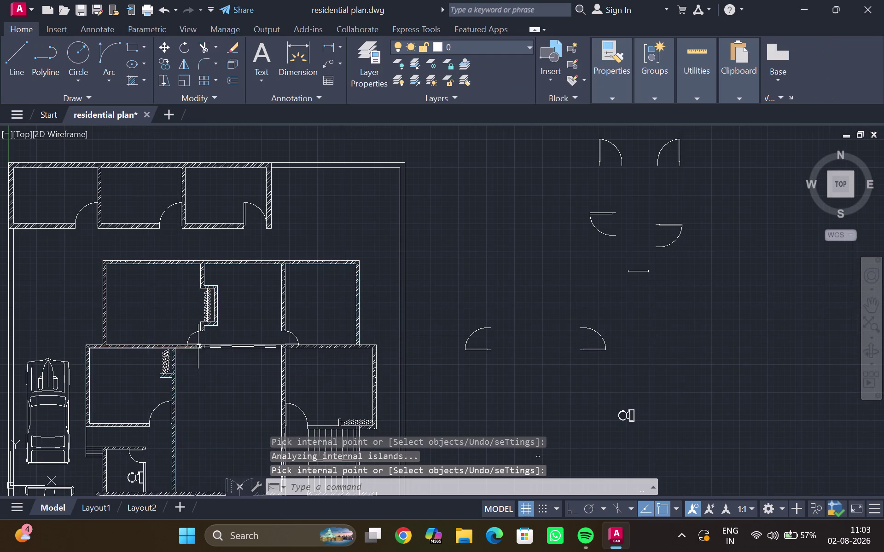
scroll(down, 3)
middle_drag(237, 404, 198, 284)
scroll(up, 3)
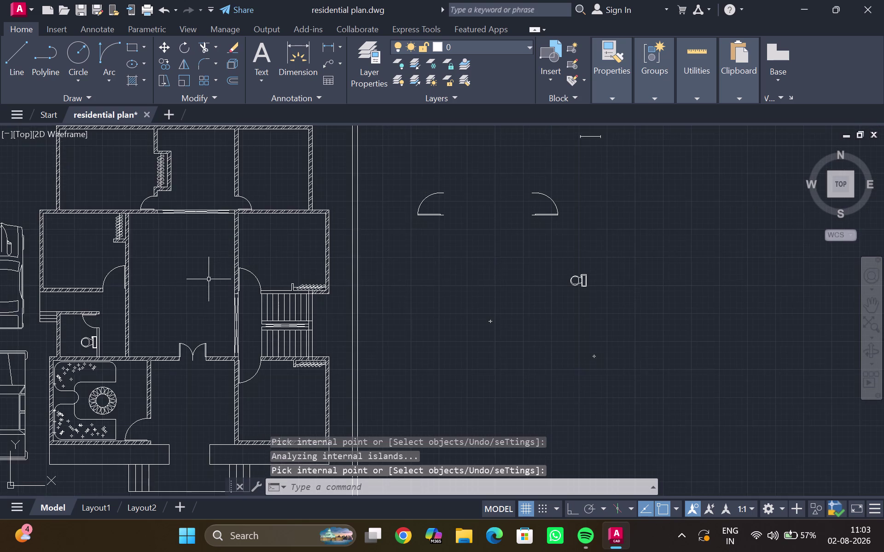
scroll(up, 3)
scroll(up, 3)
scroll(down, 3)
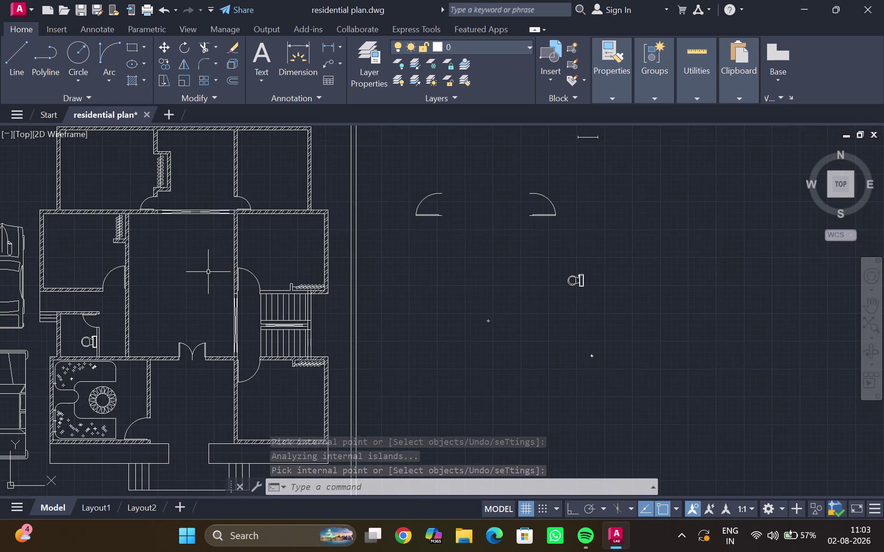
middle_drag(208, 272, 168, 338)
scroll(down, 3)
middle_drag(171, 333, 214, 299)
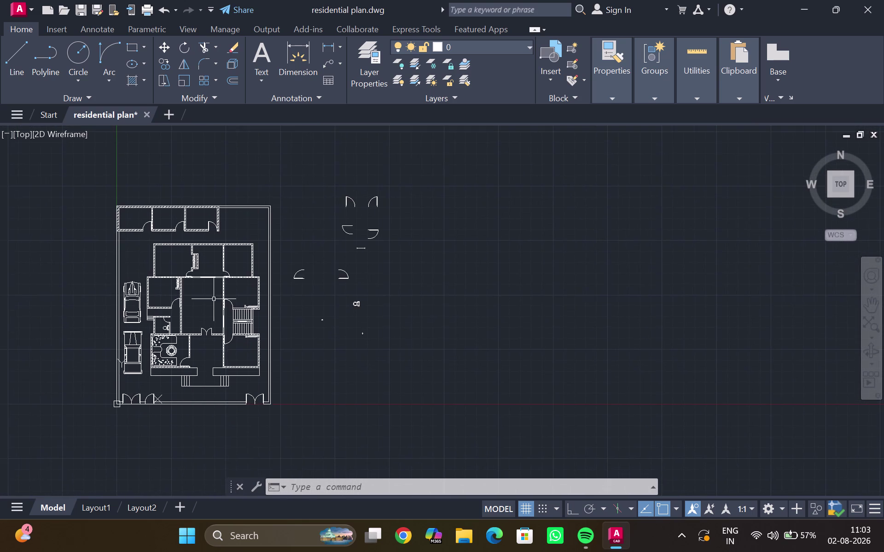
scroll(up, 3)
middle_drag(214, 299, 277, 262)
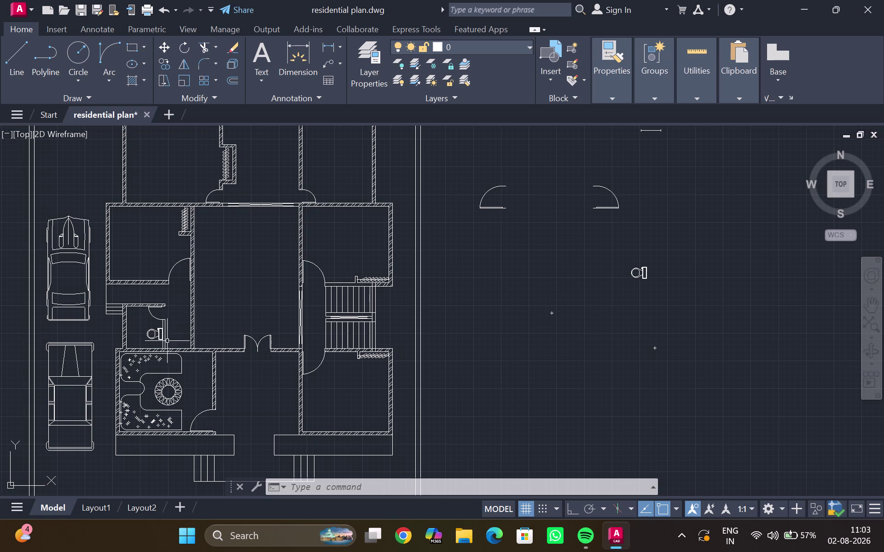
scroll(down, 3)
middle_drag(225, 306, 206, 326)
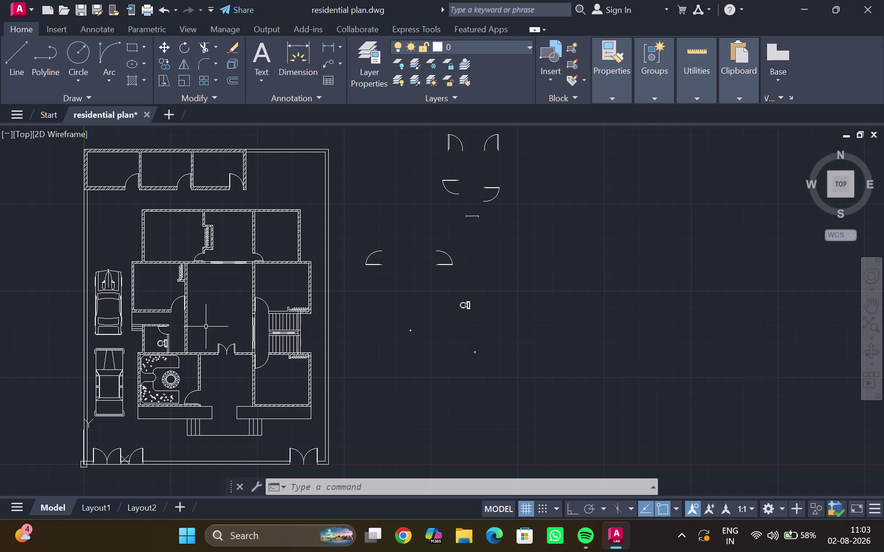
scroll(up, 3)
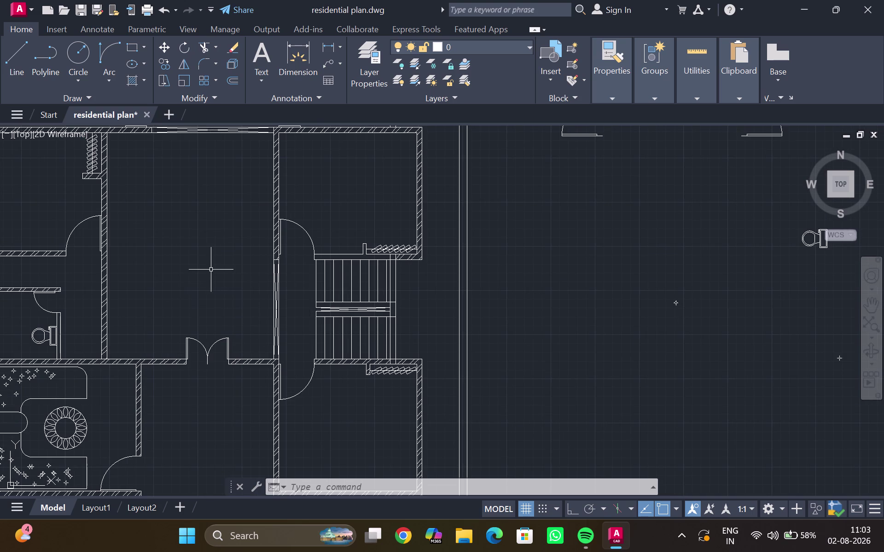
middle_drag(211, 268, 211, 348)
right_click(211, 269)
right_click(211, 348)
scroll(down, 3)
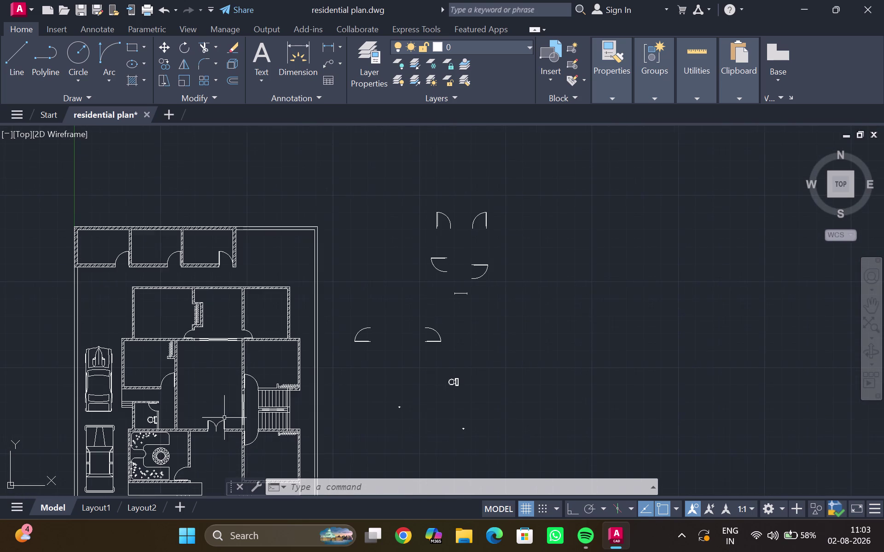
middle_drag(224, 404, 291, 403)
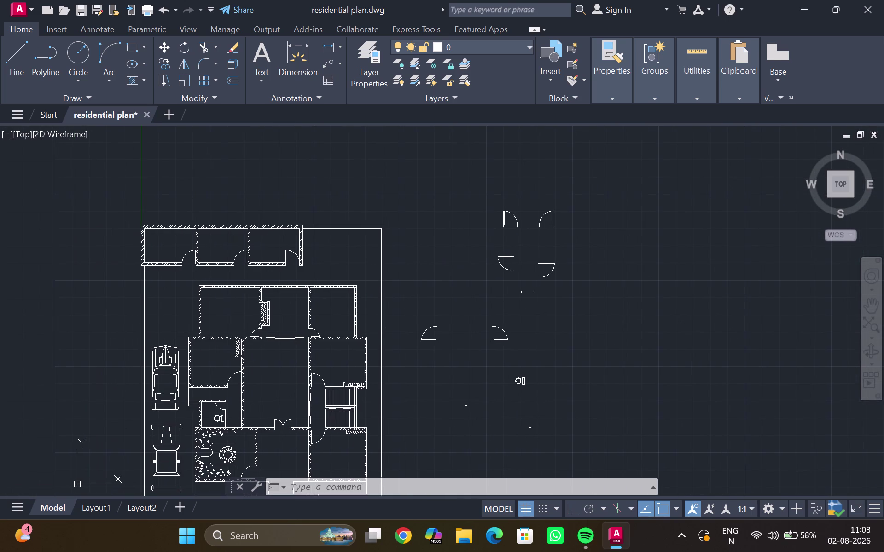
scroll(up, 3)
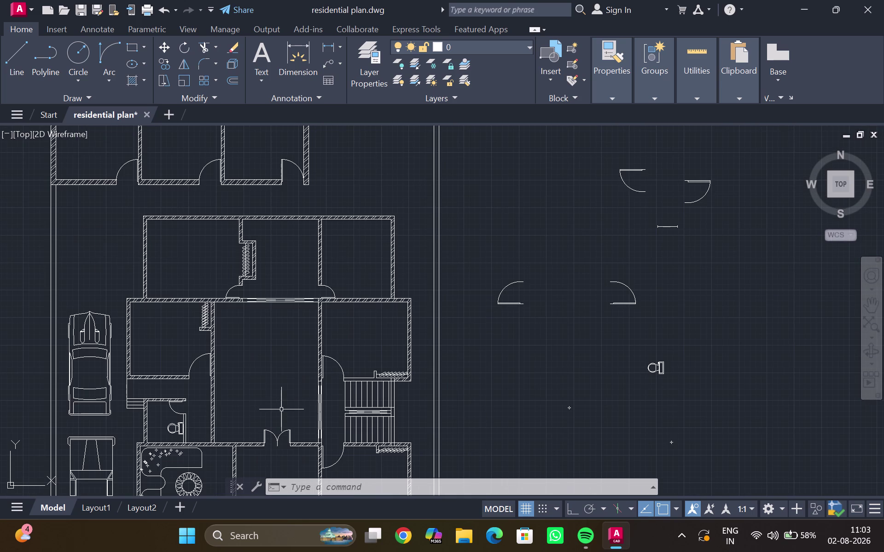
scroll(up, 3)
scroll(down, 3)
scroll(up, 3)
scroll(down, 3)
scroll(up, 3)
scroll(down, 3)
scroll(up, 3)
scroll(down, 3)
scroll(up, 3)
scroll(down, 3)
scroll(up, 3)
scroll(down, 3)
scroll(up, 3)
scroll(down, 3)
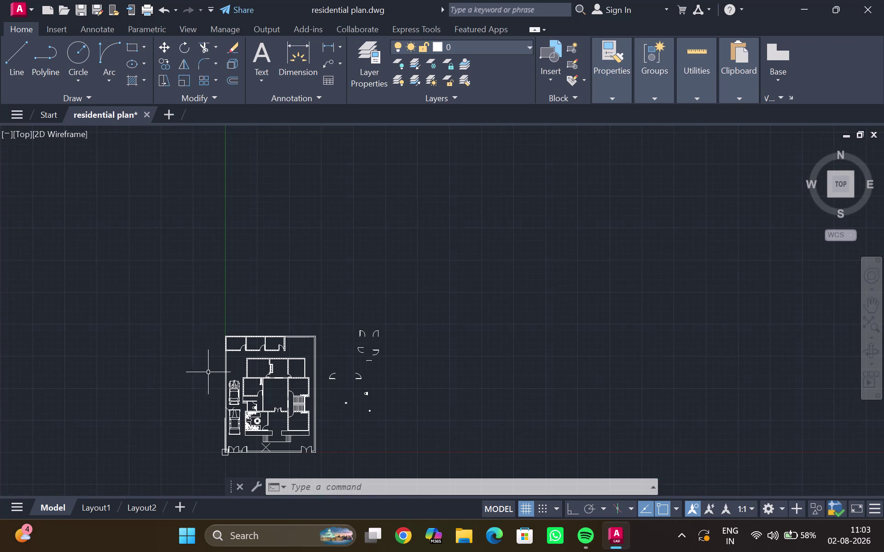
scroll(up, 3)
middle_drag(271, 375, 275, 333)
scroll(up, 3)
middle_drag(306, 340, 311, 304)
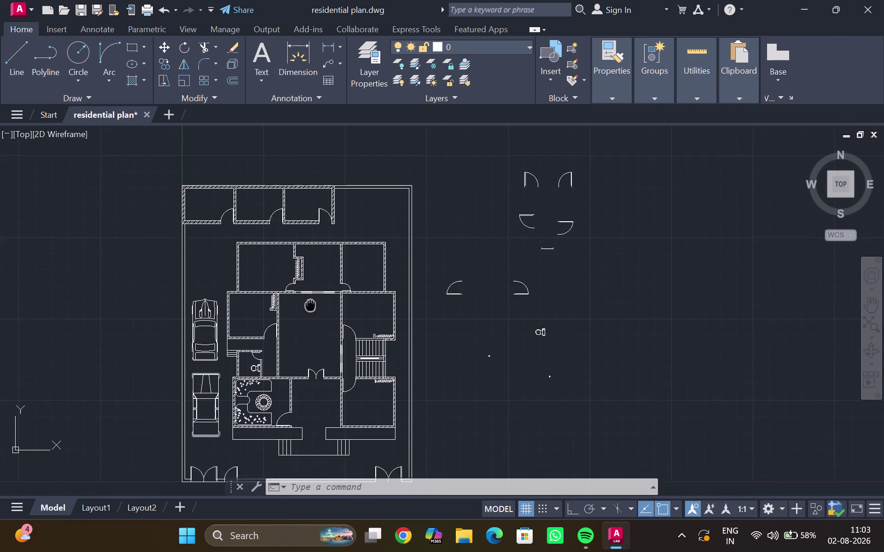
middle_drag(310, 304, 325, 216)
scroll(up, 3)
middle_drag(324, 220, 330, 205)
scroll(down, 3)
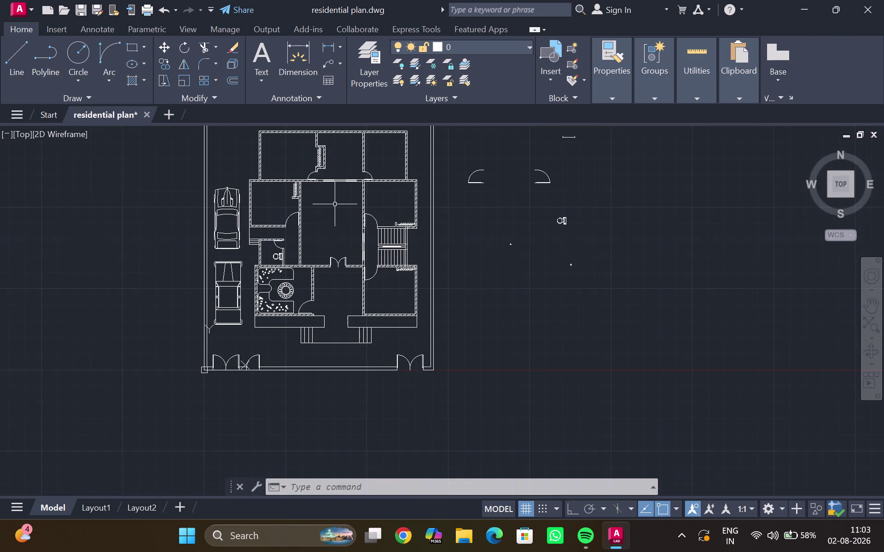
middle_drag(335, 205, 320, 258)
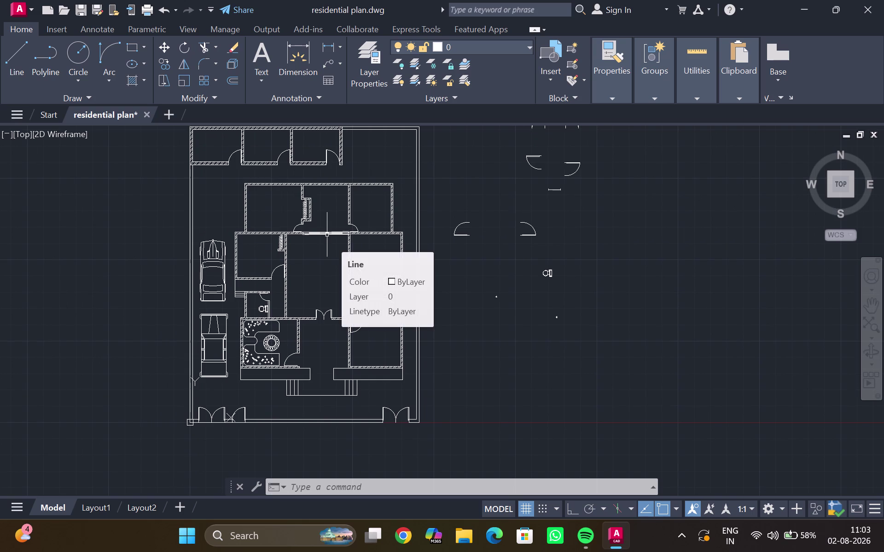
middle_drag(327, 235, 323, 242)
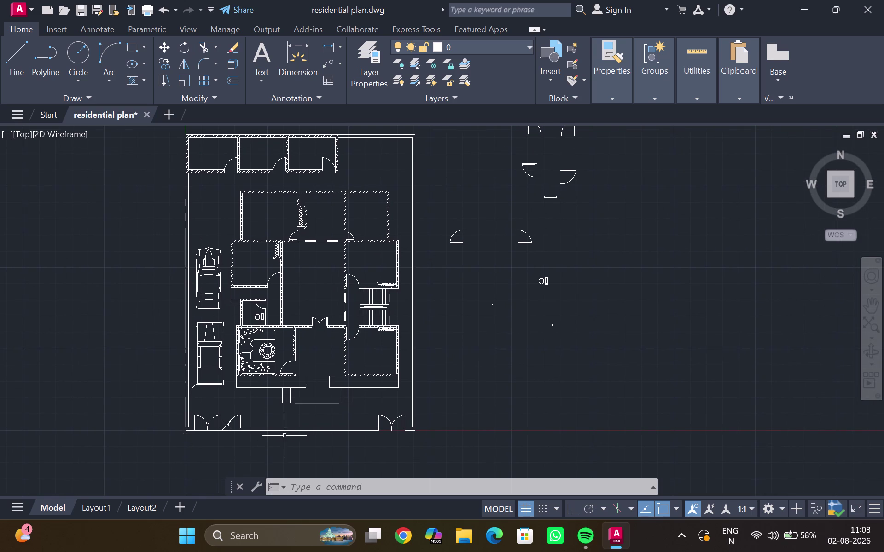
middle_drag(287, 433, 285, 385)
middle_drag(292, 346, 267, 420)
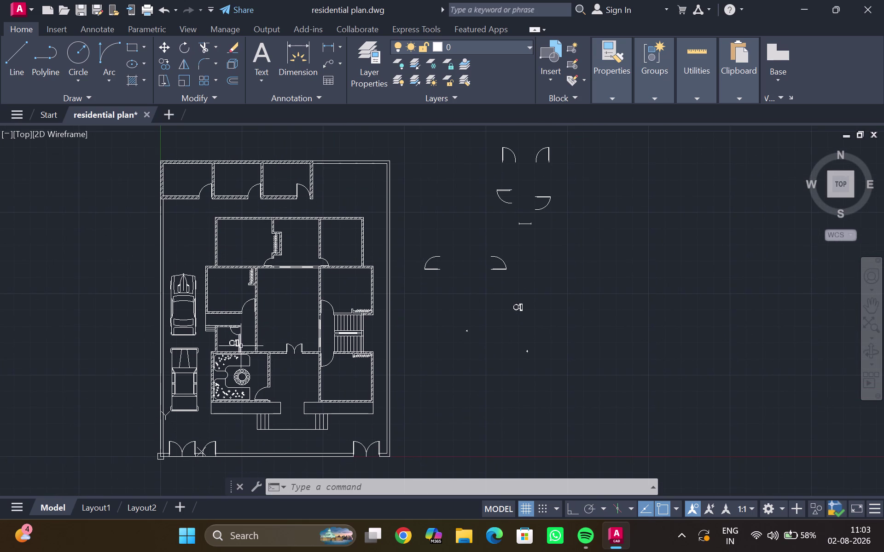
scroll(up, 3)
middle_drag(240, 346, 280, 375)
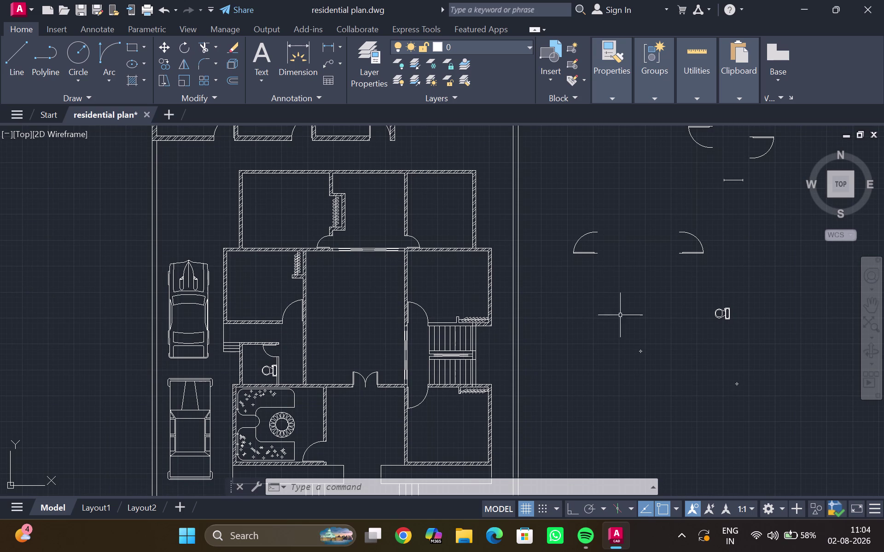
middle_drag(724, 298, 683, 352)
scroll(up, 3)
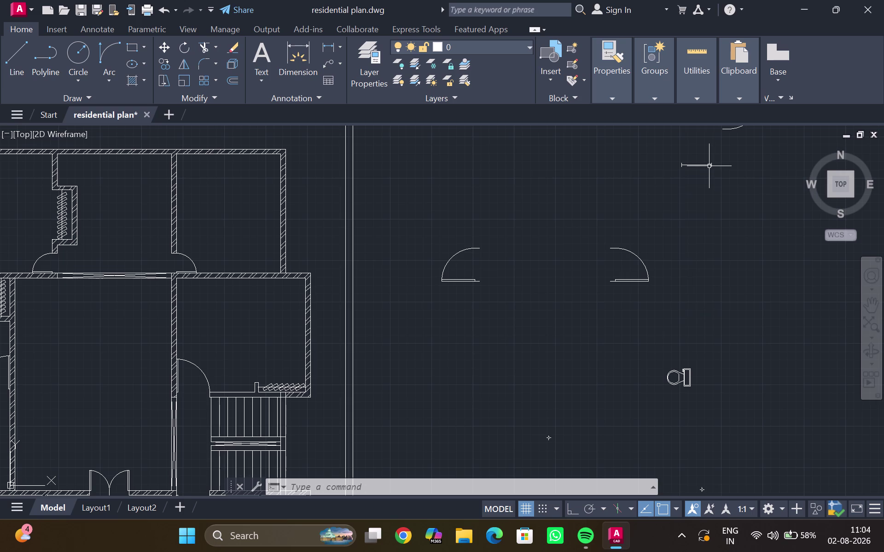
Copy the short line near the doors to two spots beside the plan.
click(709, 166)
key(c)
key(o)
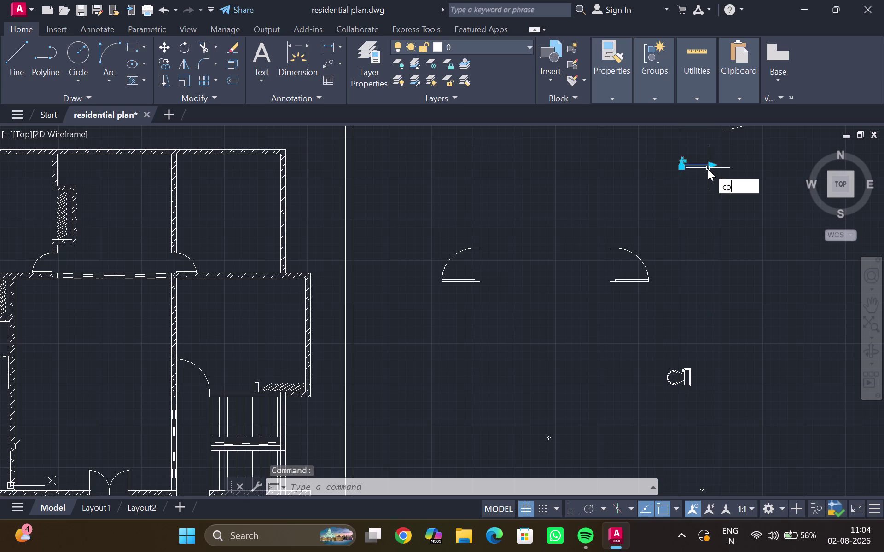
key(Return)
drag(698, 170, 473, 389)
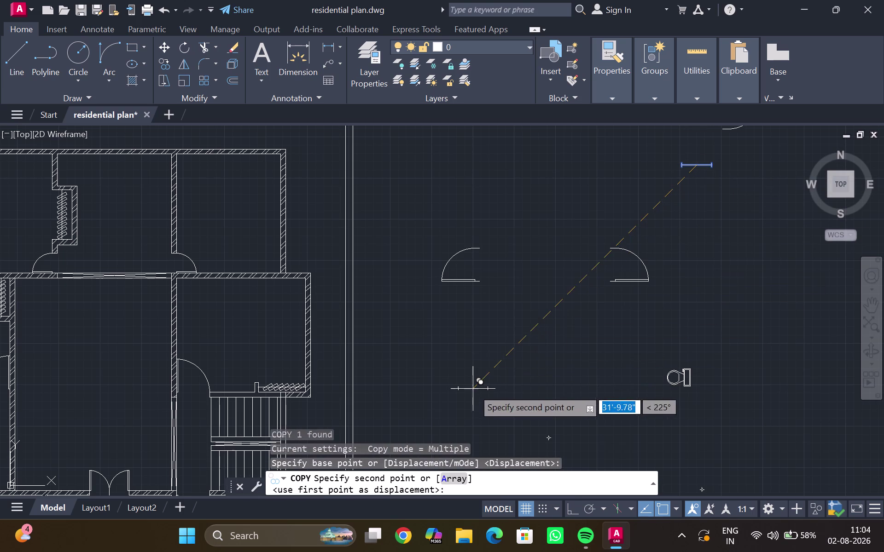
drag(473, 389, 469, 388)
click(465, 385)
click(405, 414)
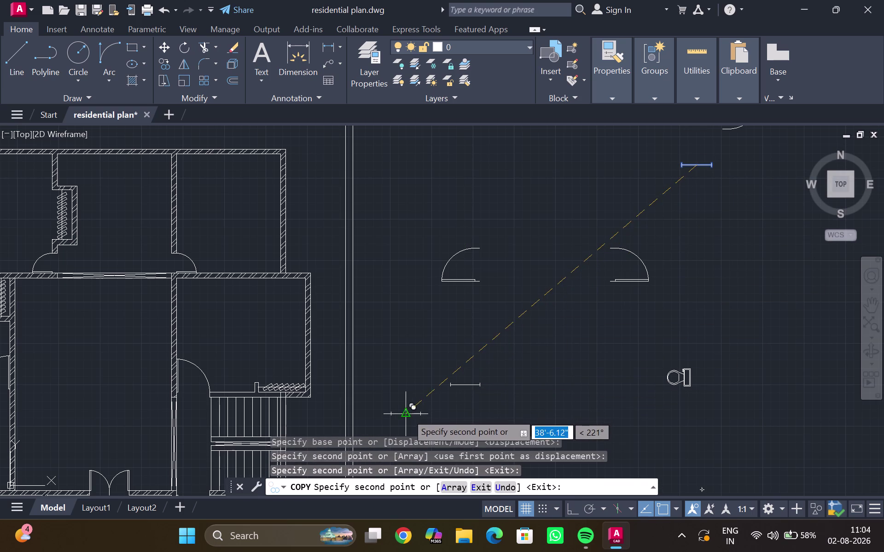
scroll(up, 3)
key(Escape)
Pan and zoom back to center the whole floor plan.
scroll(up, 3)
scroll(down, 3)
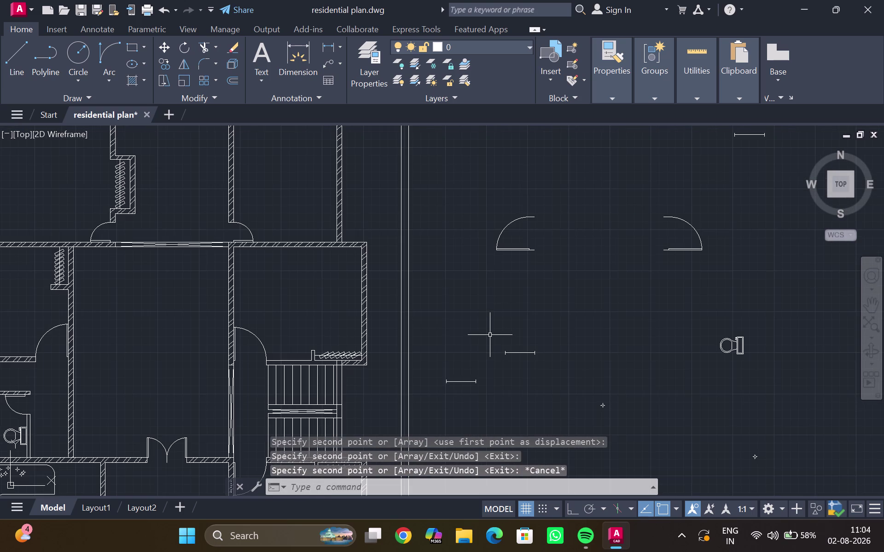
middle_drag(487, 339, 485, 343)
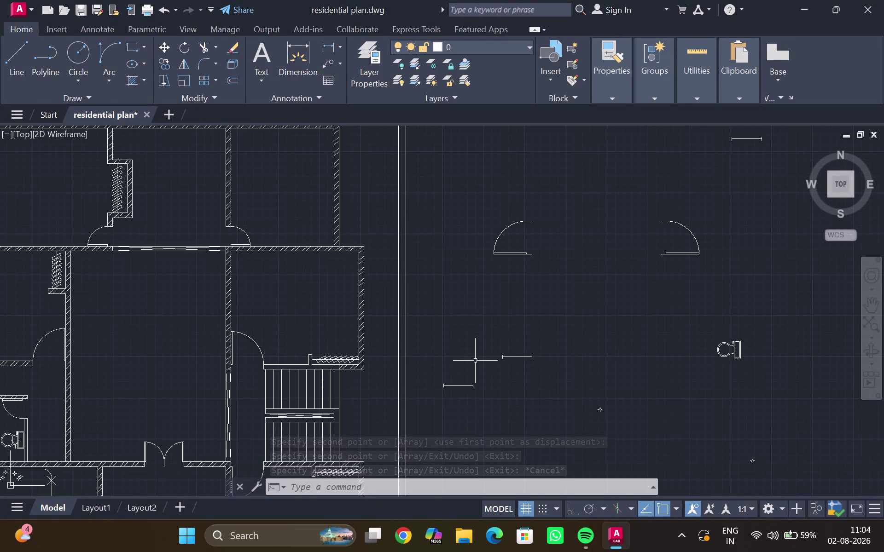
scroll(up, 3)
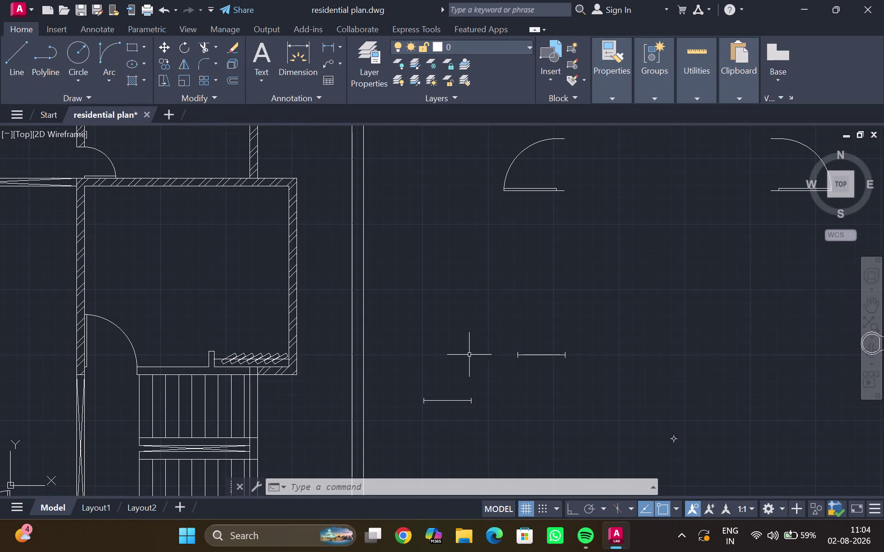
middle_drag(143, 309, 450, 290)
scroll(down, 3)
middle_drag(194, 292, 271, 296)
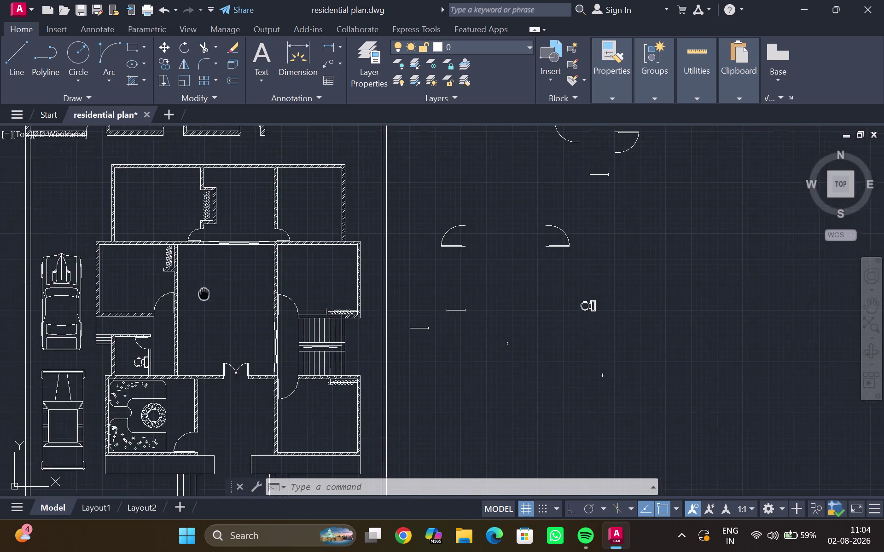
middle_drag(271, 295, 309, 295)
scroll(up, 3)
Zoom to the left wall beside the car, abandon a first line attempt, and enable Ortho.
scroll(up, 3)
middle_drag(215, 276, 220, 339)
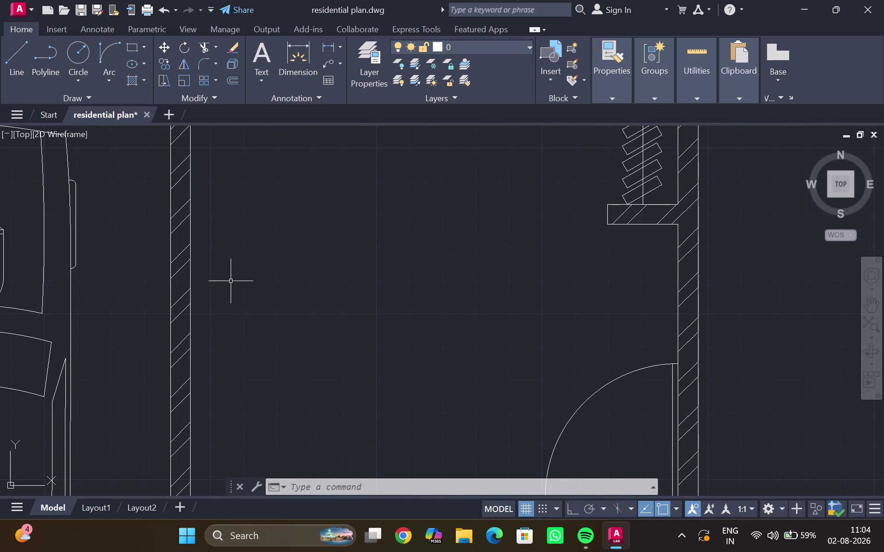
scroll(down, 3)
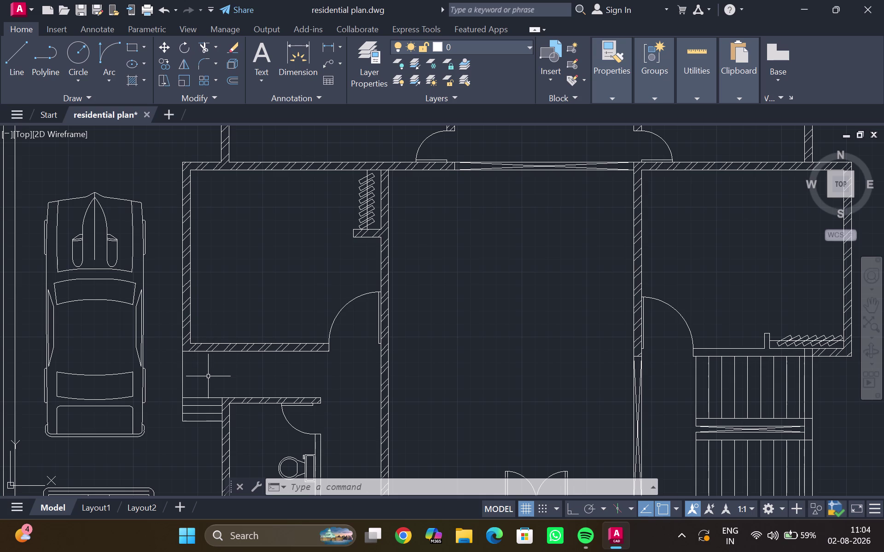
scroll(down, 3)
middle_click(191, 291)
scroll(up, 3)
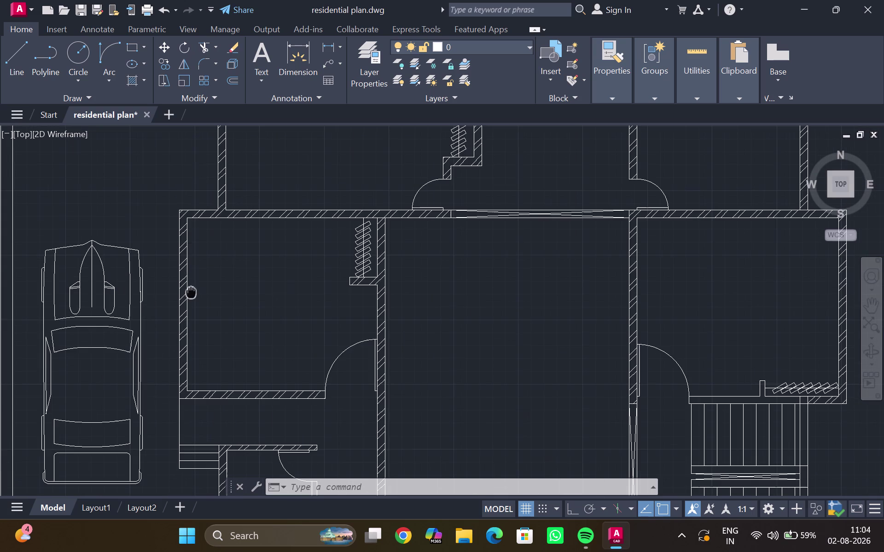
key(l)
key(Return)
scroll(up, 3)
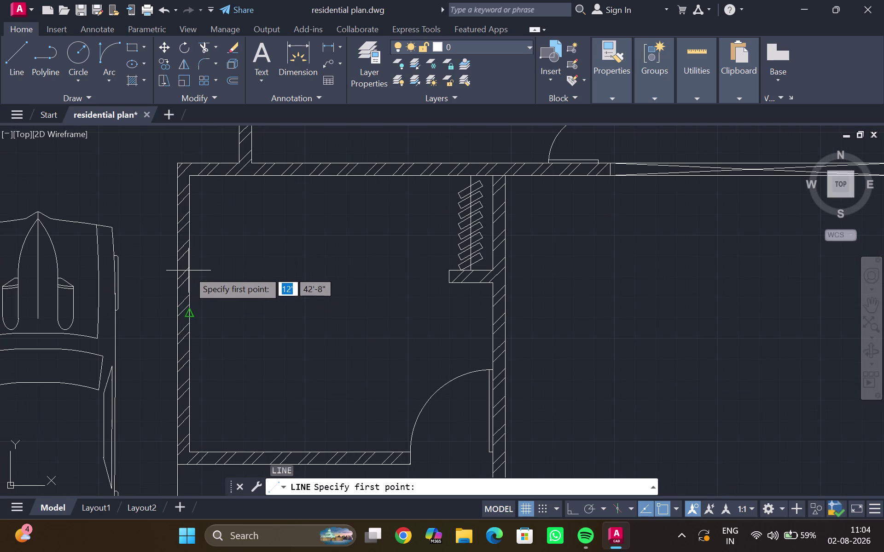
click(177, 256)
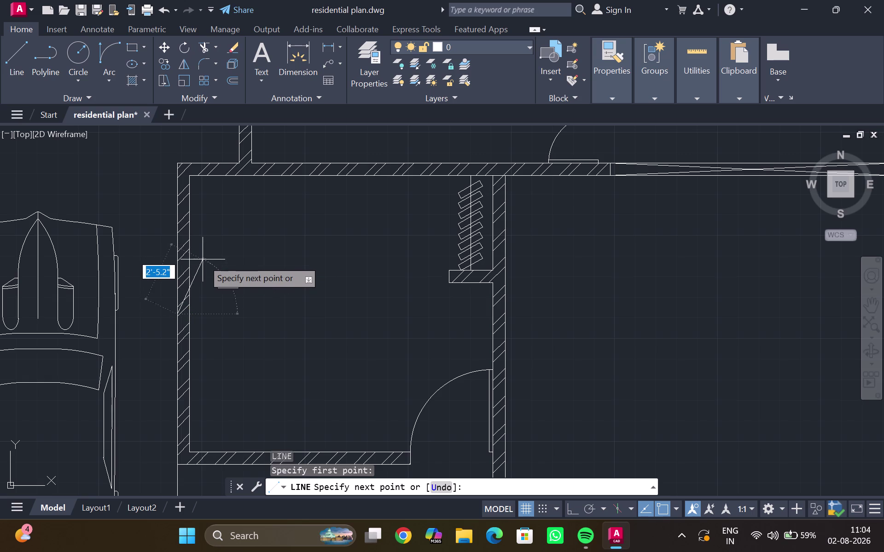
key(Escape)
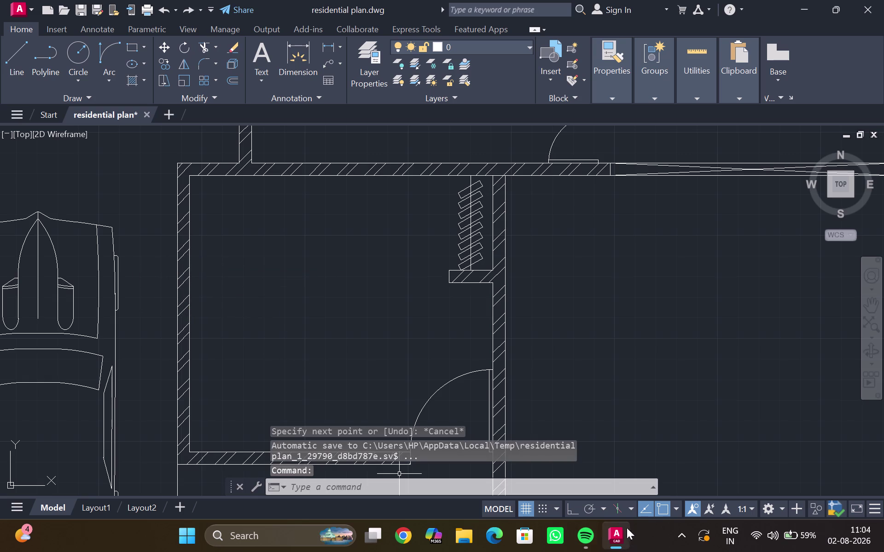
click(665, 509)
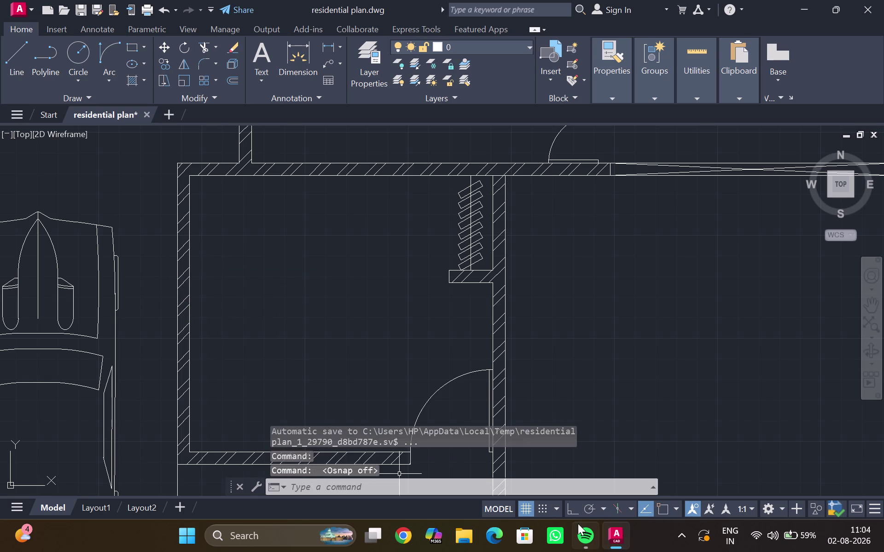
click(572, 510)
Draw a short horizontal line across the left wall's thickness.
middle_drag(211, 286, 231, 429)
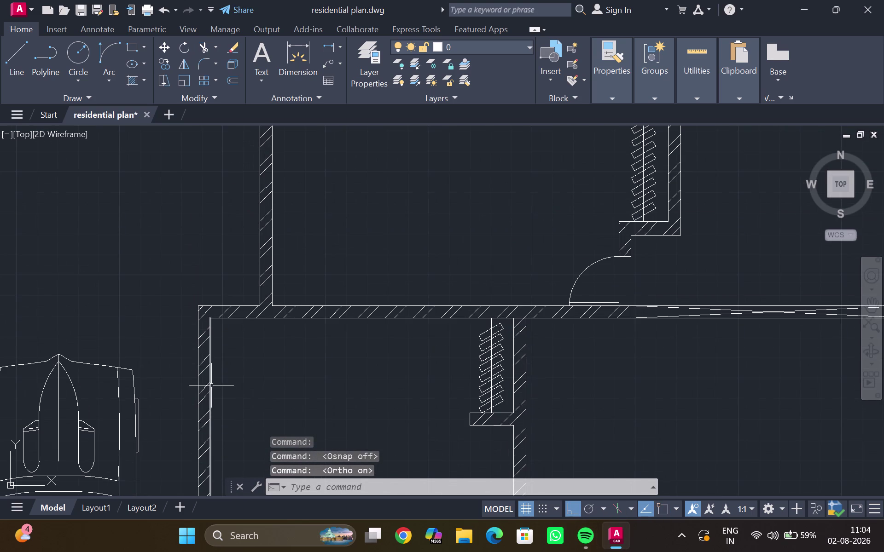
key(l)
key(Return)
middle_drag(187, 416, 190, 361)
scroll(up, 3)
scroll(down, 3)
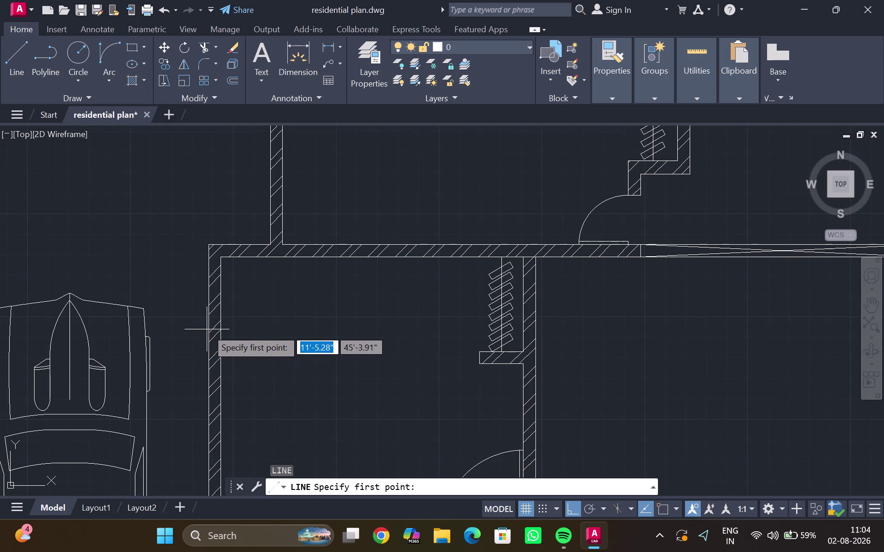
click(208, 328)
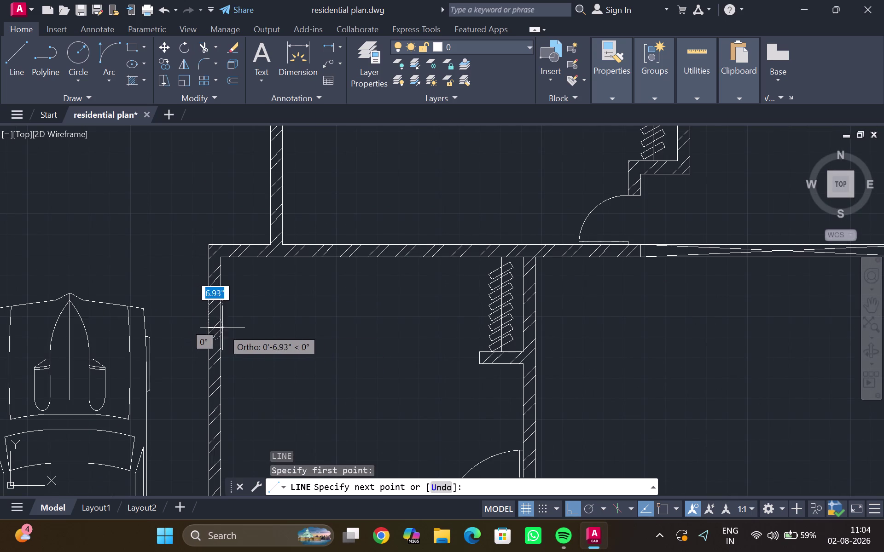
click(223, 328)
scroll(down, 3)
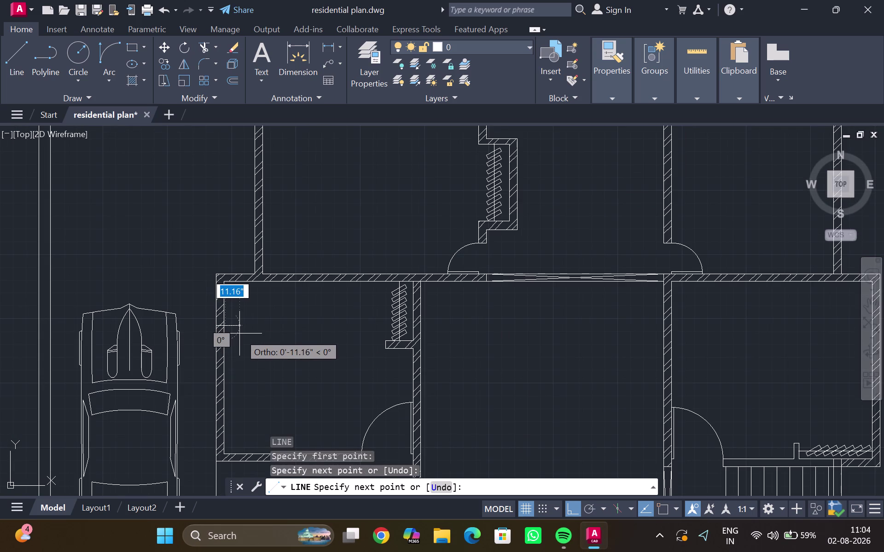
key(Escape)
scroll(up, 3)
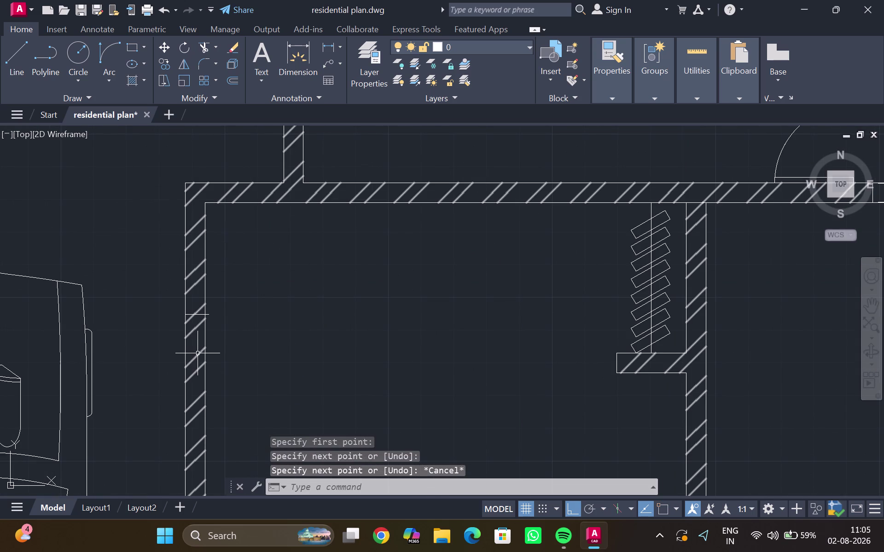
click(201, 315)
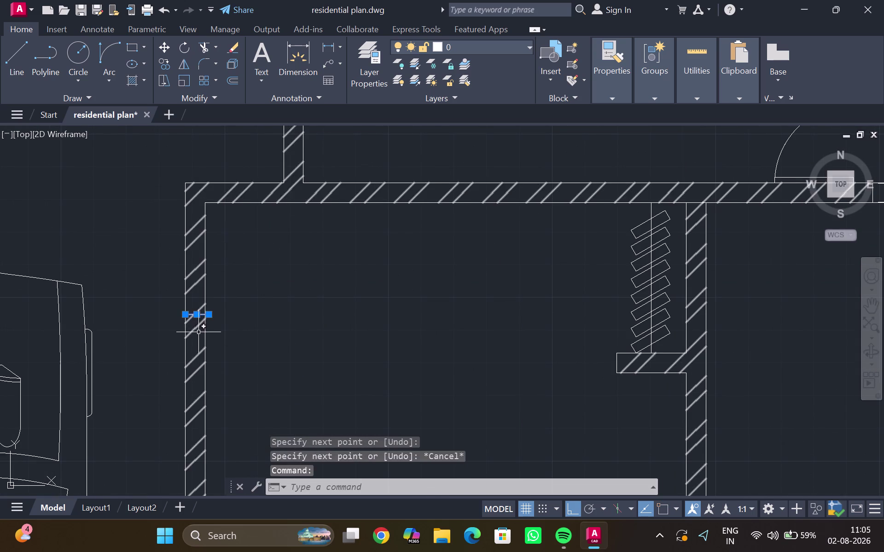
key(3)
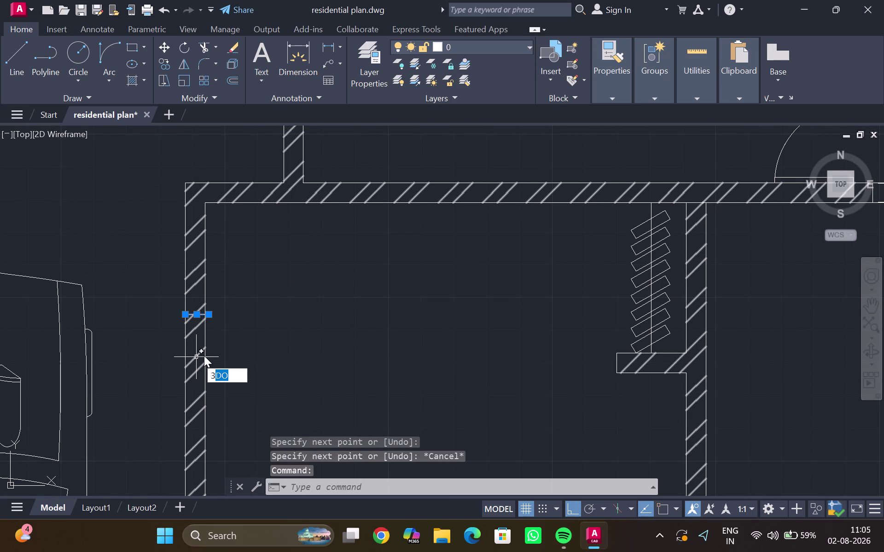
key(Escape)
Offset the short wall line 3' down the wall to form the opening's second edge.
key(o)
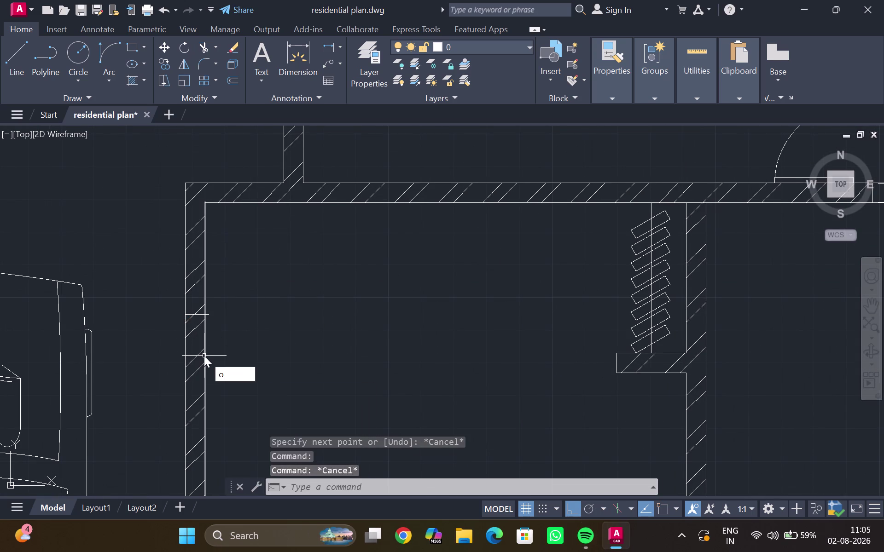
key(Return)
key(3)
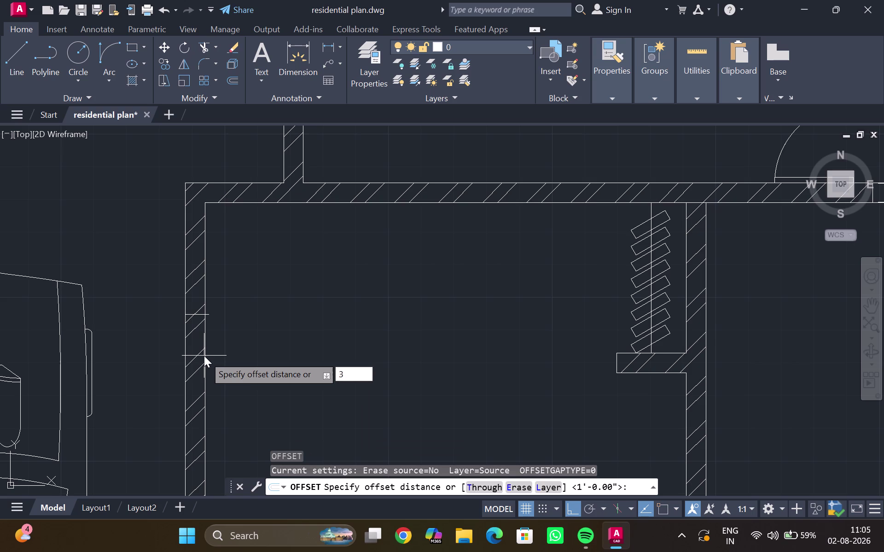
key(apostrophe)
key(Return)
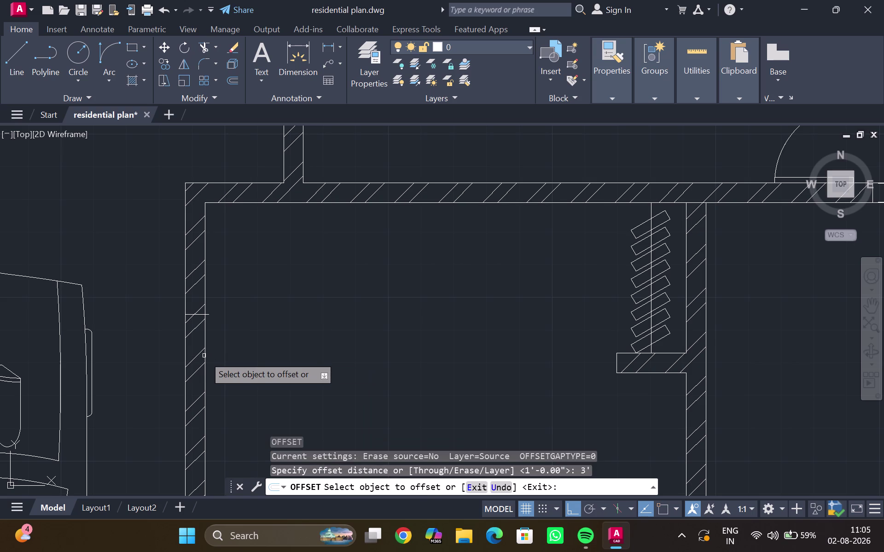
middle_drag(193, 462, 198, 407)
scroll(down, 3)
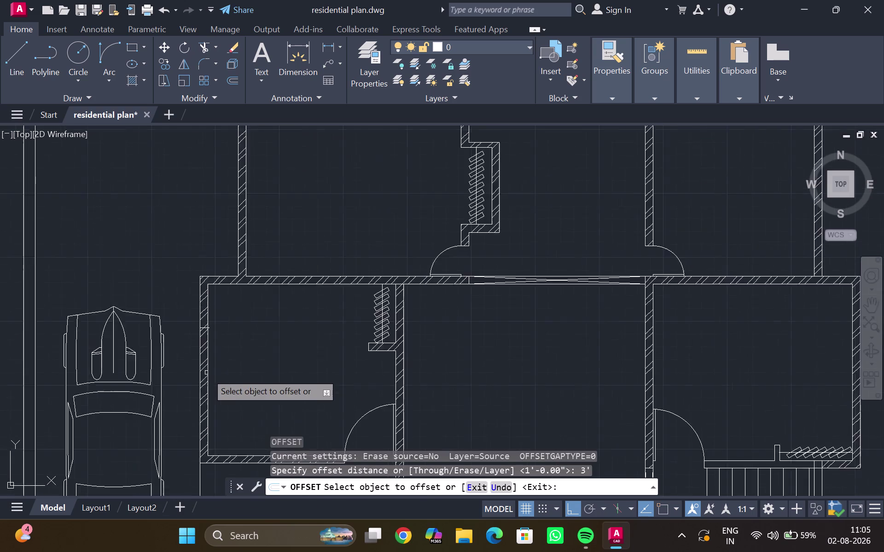
scroll(down, 3)
scroll(up, 3)
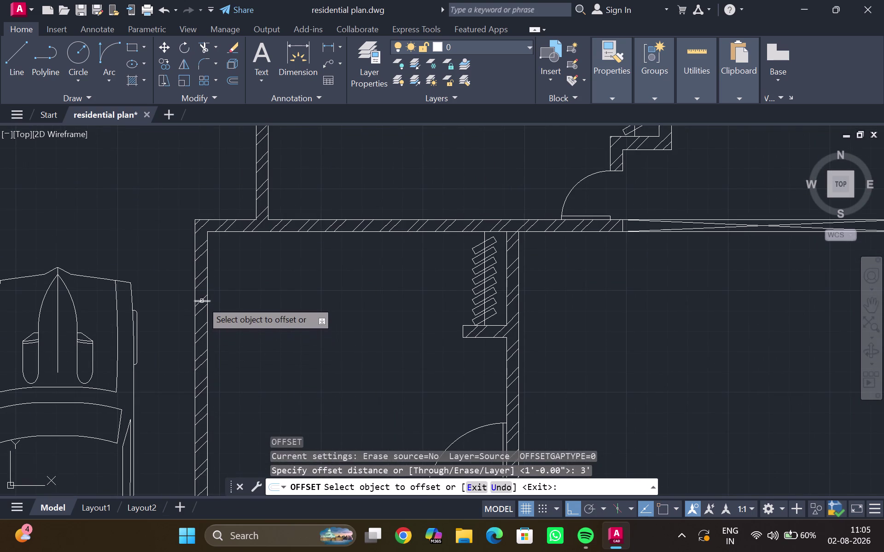
click(202, 301)
click(198, 328)
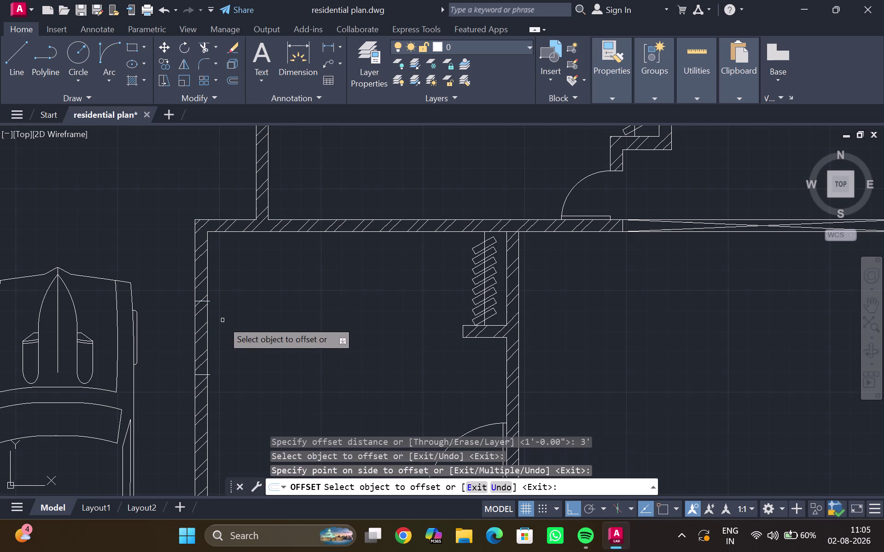
key(Escape)
scroll(up, 3)
Trim away the wall hatching between the two opening lines.
key(t)
key(r)
key(Return)
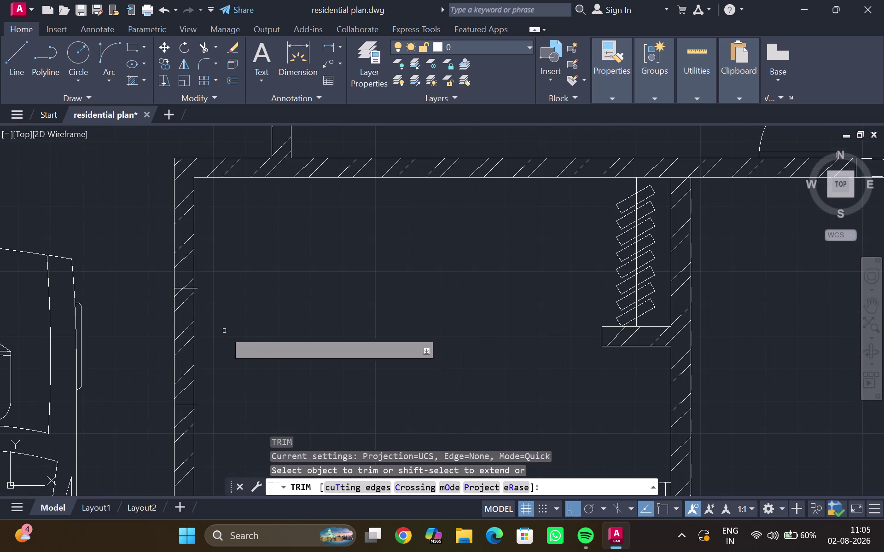
scroll(up, 3)
click(151, 223)
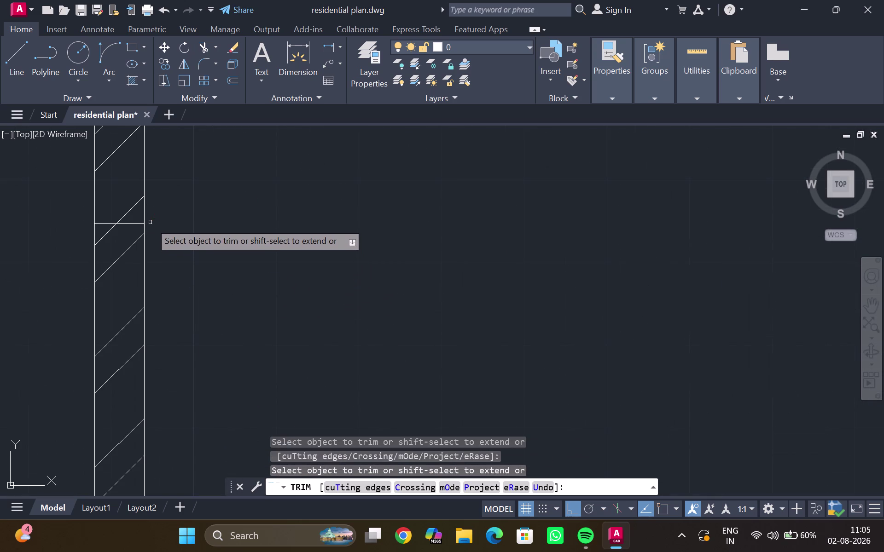
scroll(down, 3)
middle_drag(166, 312, 181, 253)
click(174, 382)
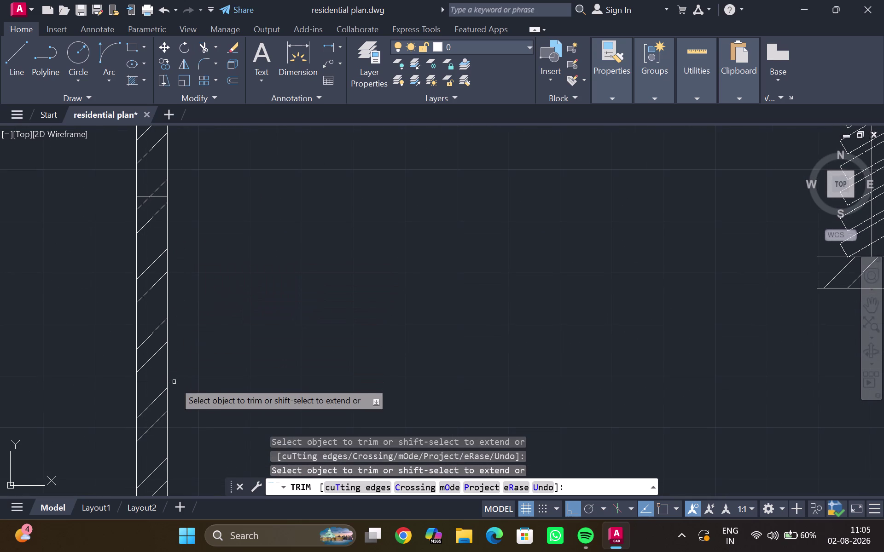
drag(154, 348, 156, 354)
click(156, 354)
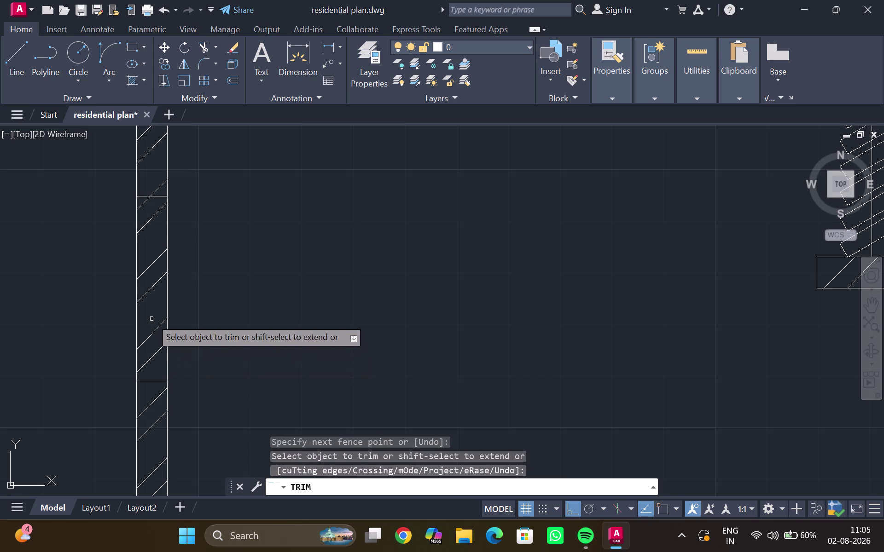
click(155, 328)
scroll(down, 3)
middle_drag(158, 317, 161, 317)
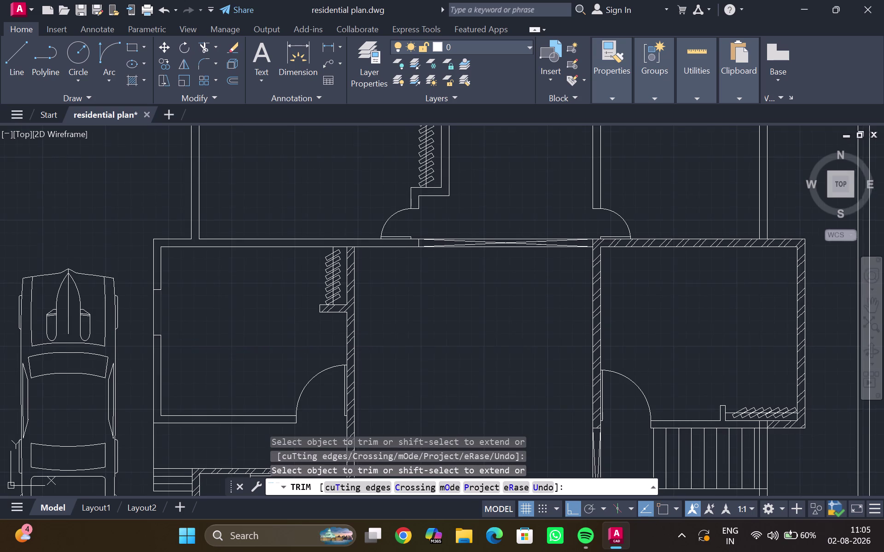
middle_drag(161, 316, 180, 303)
key(Escape)
scroll(up, 3)
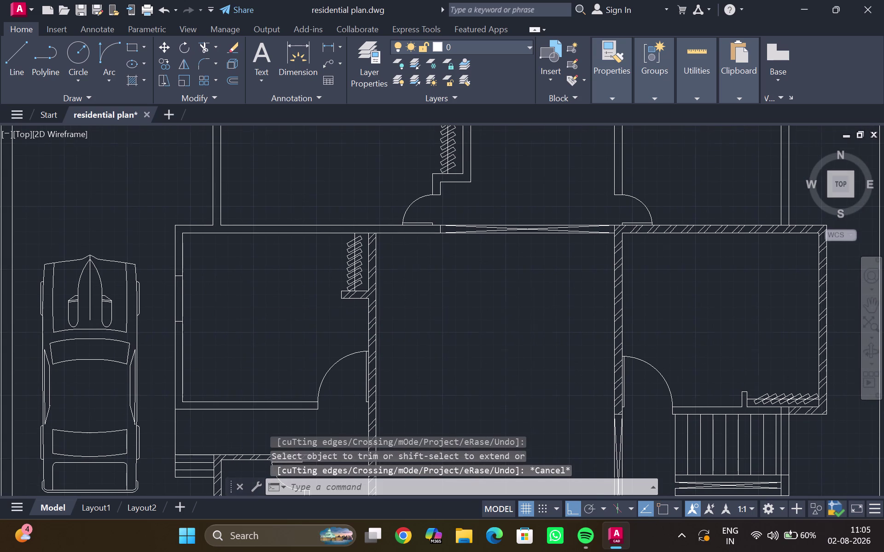
scroll(up, 3)
middle_drag(214, 301, 218, 340)
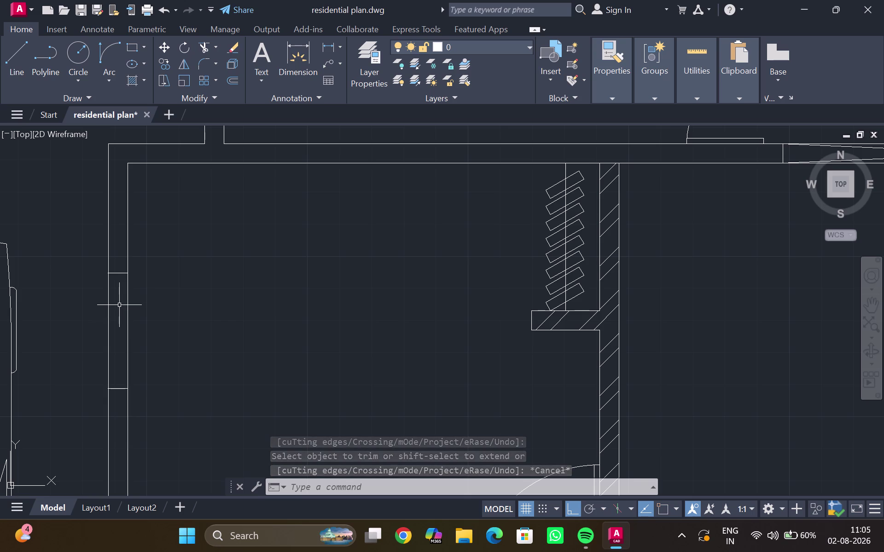
Draw two vertical frame lines spanning the left wall opening.
key(l)
key(Return)
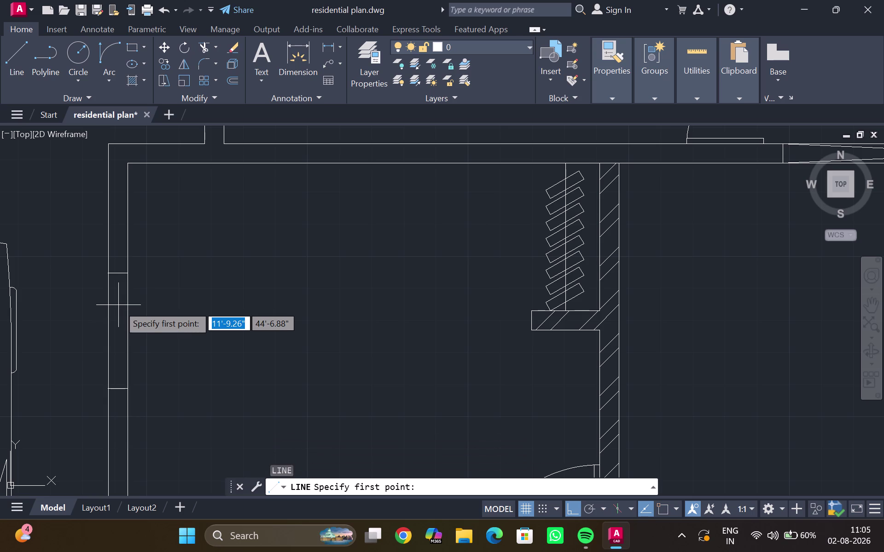
scroll(up, 3)
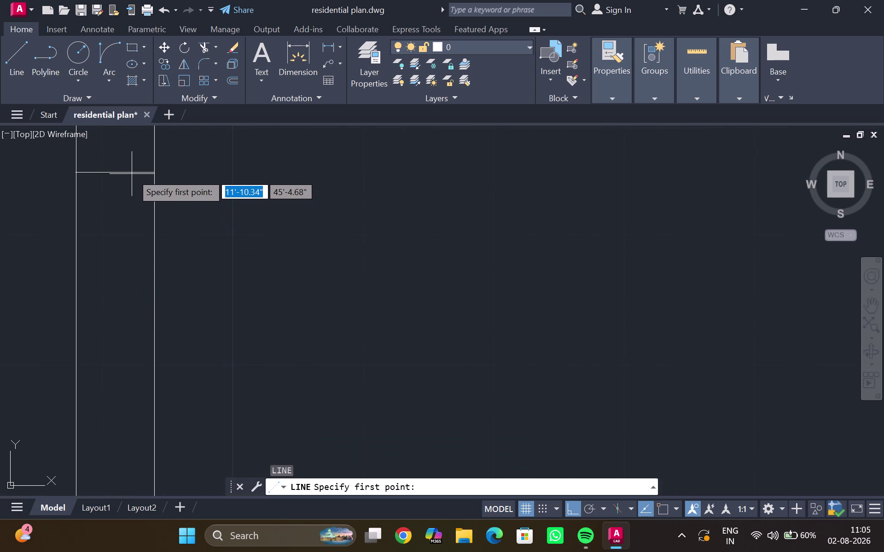
click(131, 165)
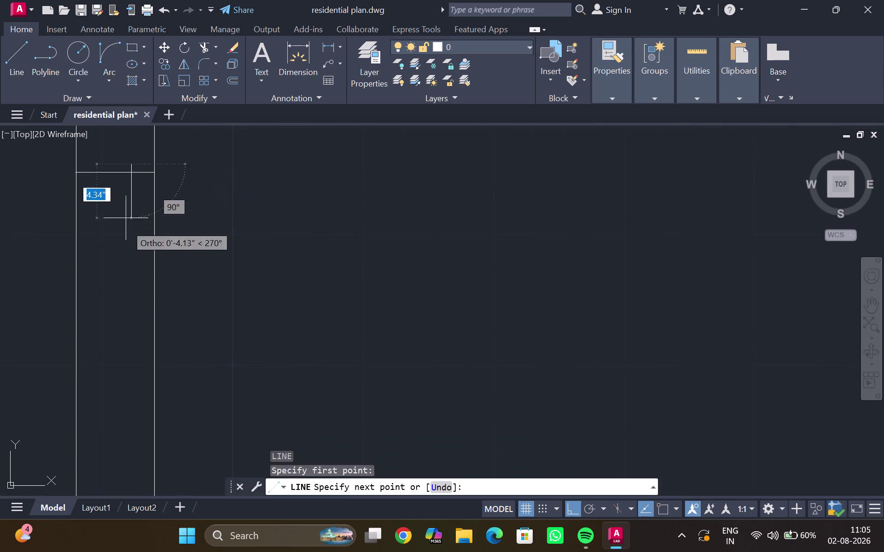
middle_drag(121, 430, 124, 304)
scroll(down, 3)
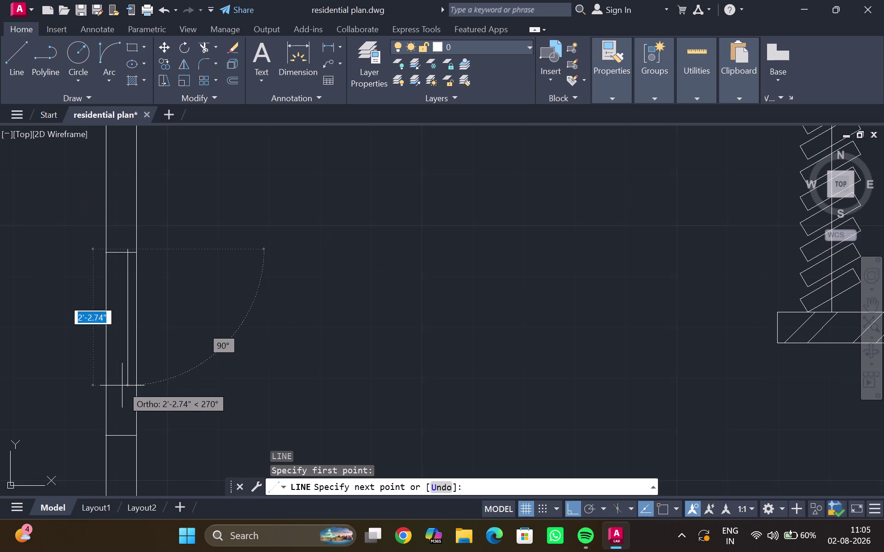
middle_drag(123, 382, 126, 328)
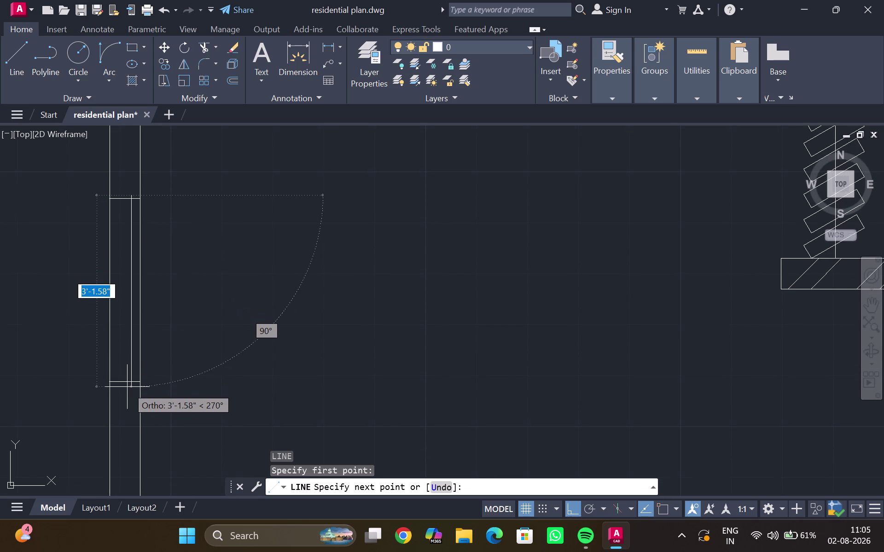
click(127, 387)
key(Escape)
key(grave)
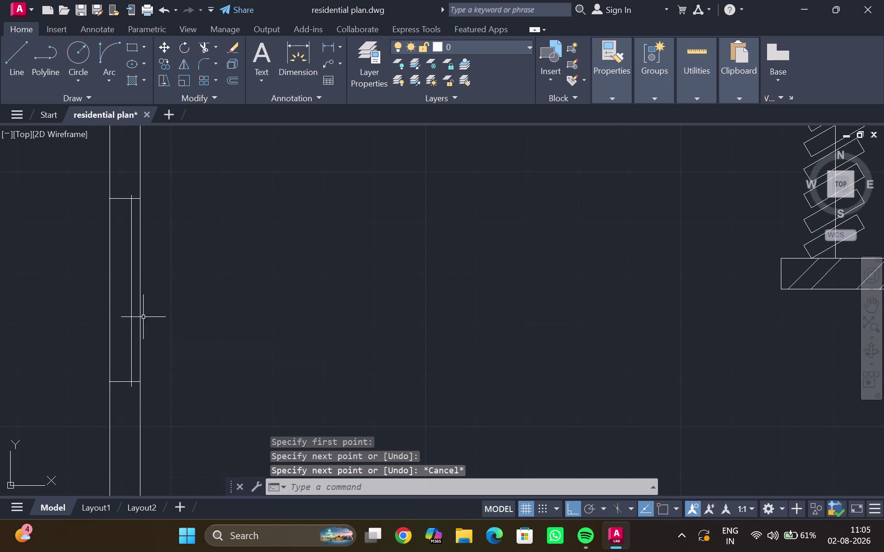
key(l)
key(Return)
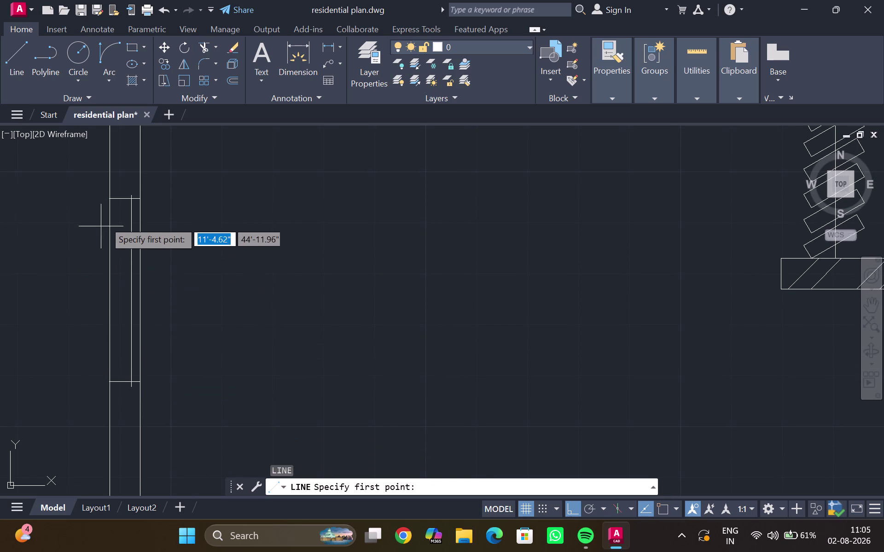
click(115, 197)
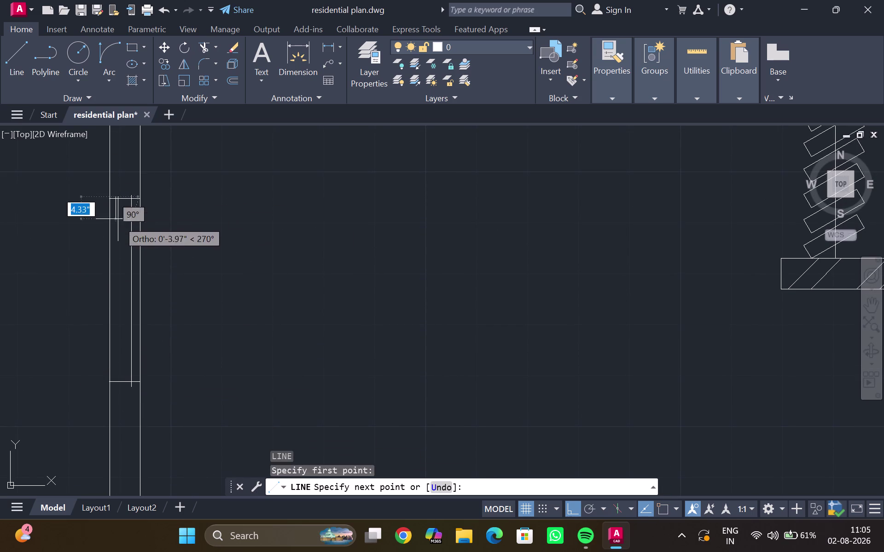
key(Escape)
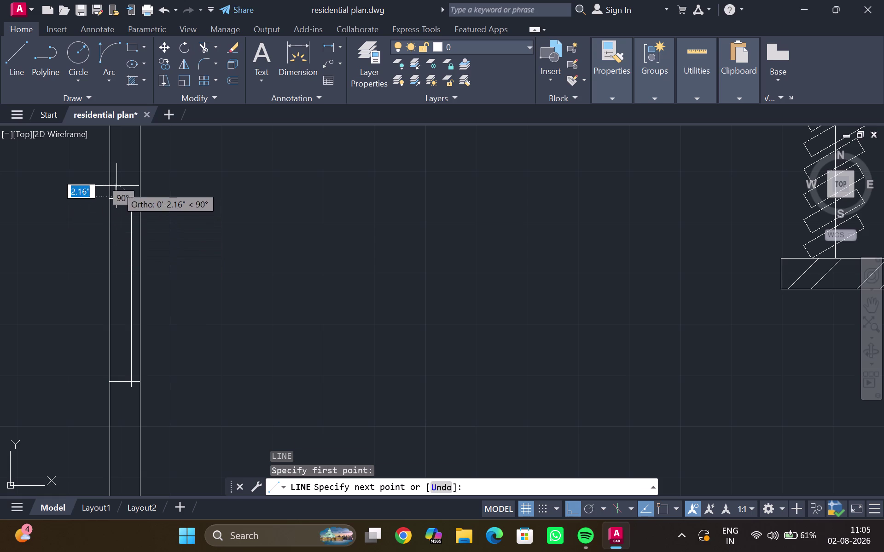
key(l)
key(Return)
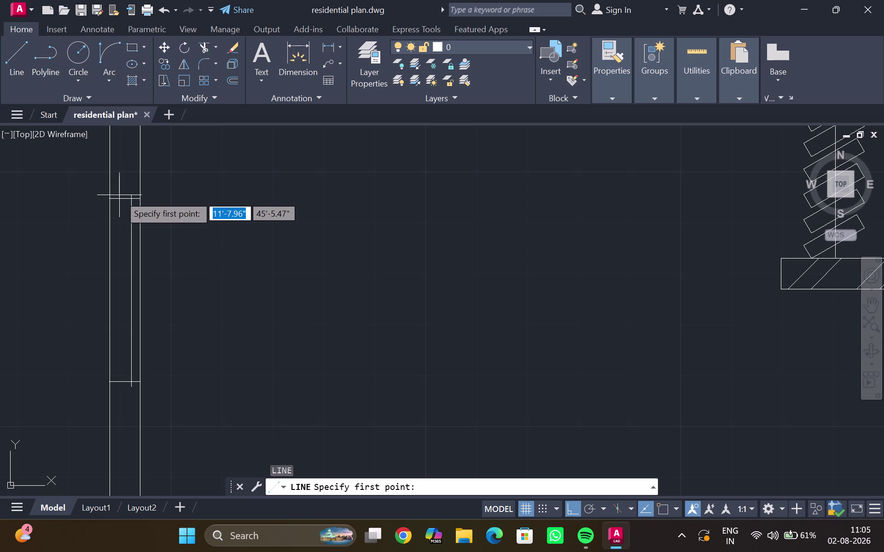
click(119, 195)
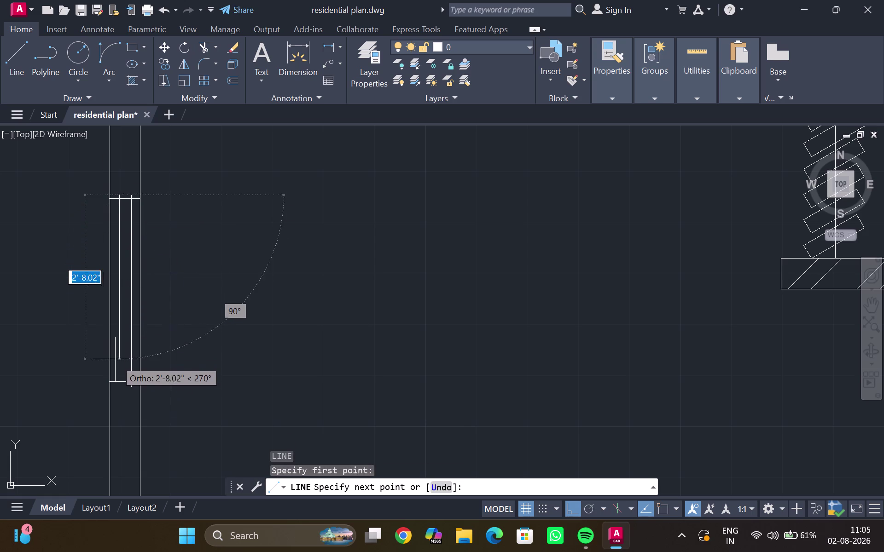
click(116, 394)
key(Escape)
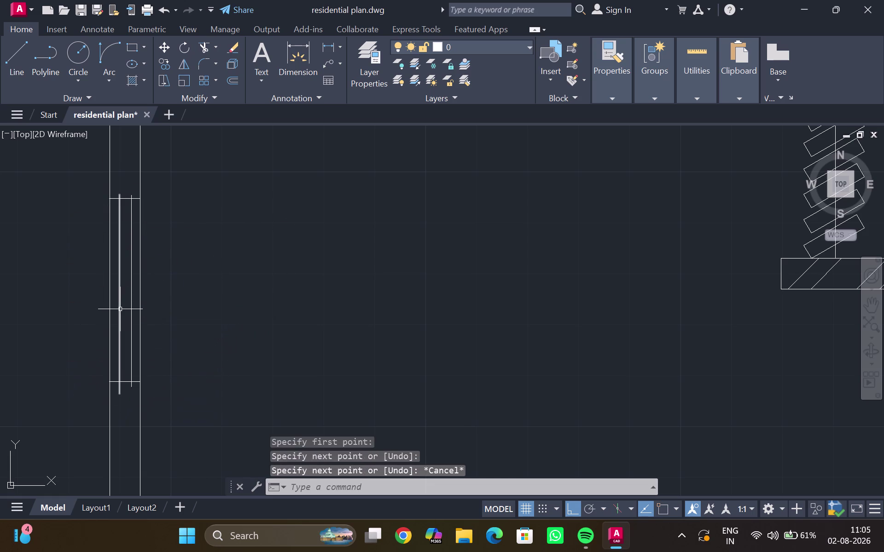
Trim the overhanging top and bottom ends of the frame lines.
key(t)
key(r)
key(Return)
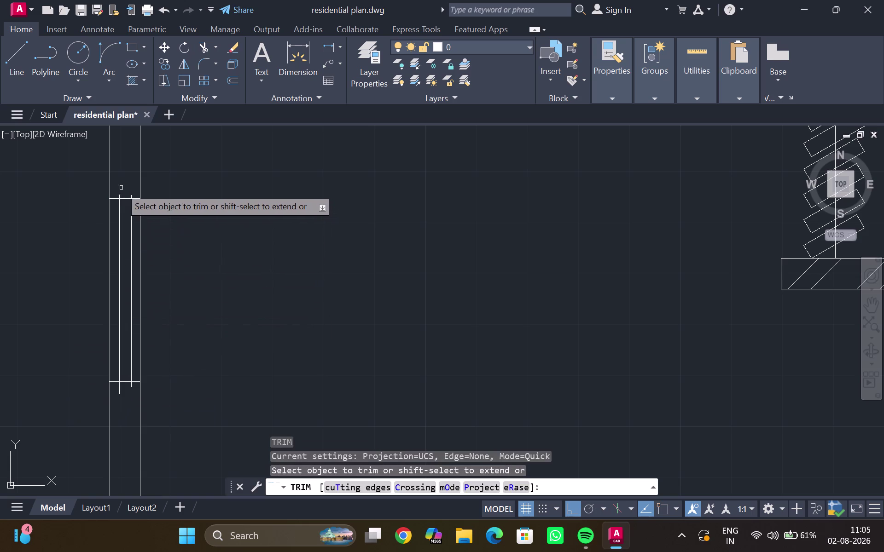
click(117, 194)
click(130, 195)
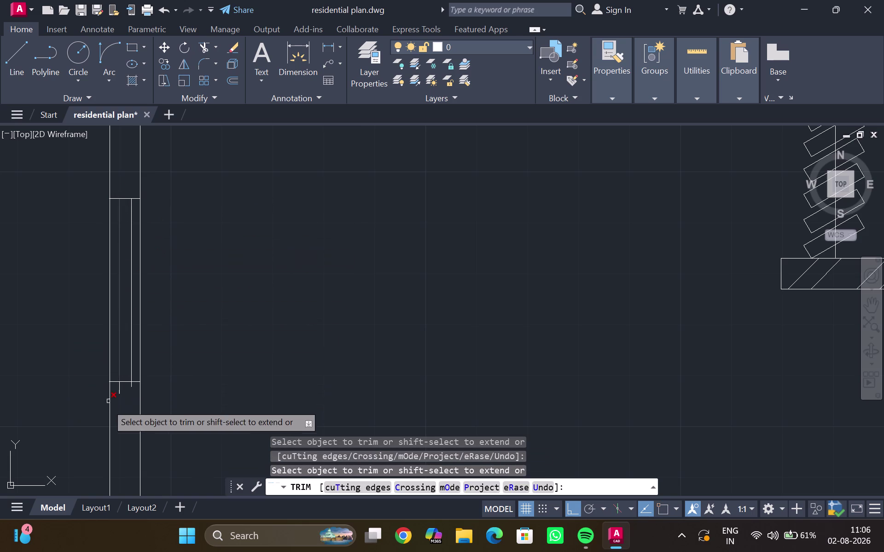
click(119, 390)
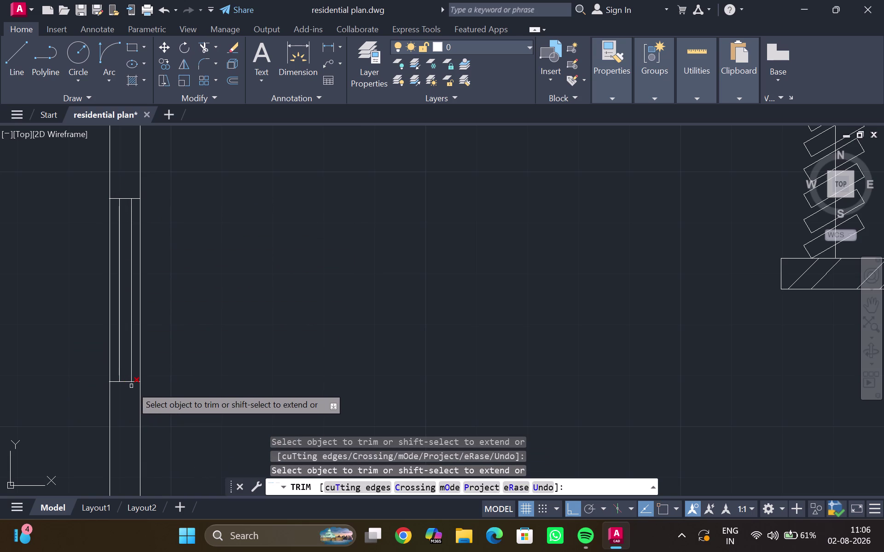
click(131, 386)
key(Escape)
key(h)
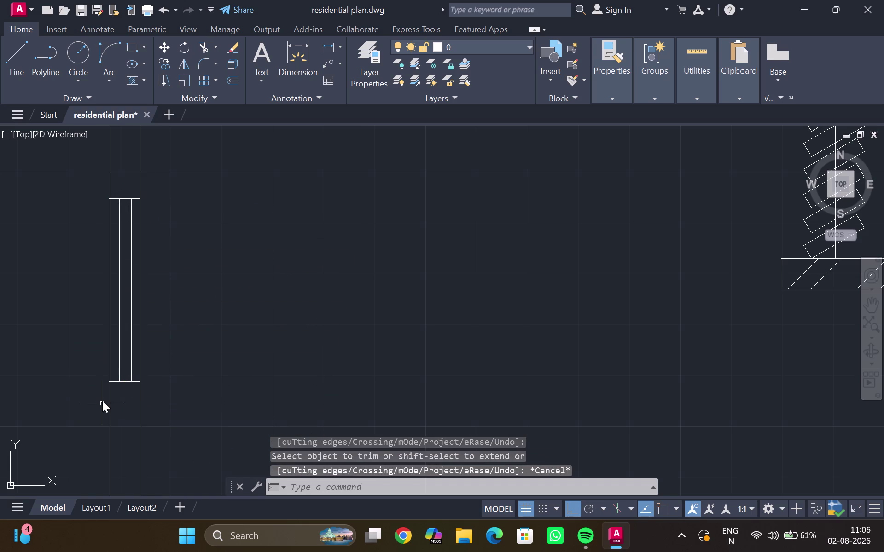
key(Return)
Hatch the wall beside the car and the upper rooms' walls after dismissing a boundary error.
click(122, 182)
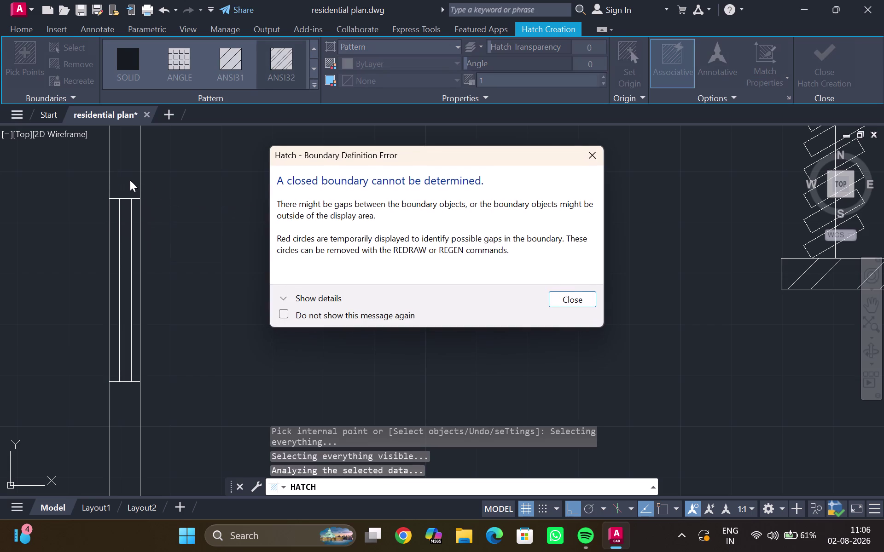
click(586, 153)
scroll(down, 3)
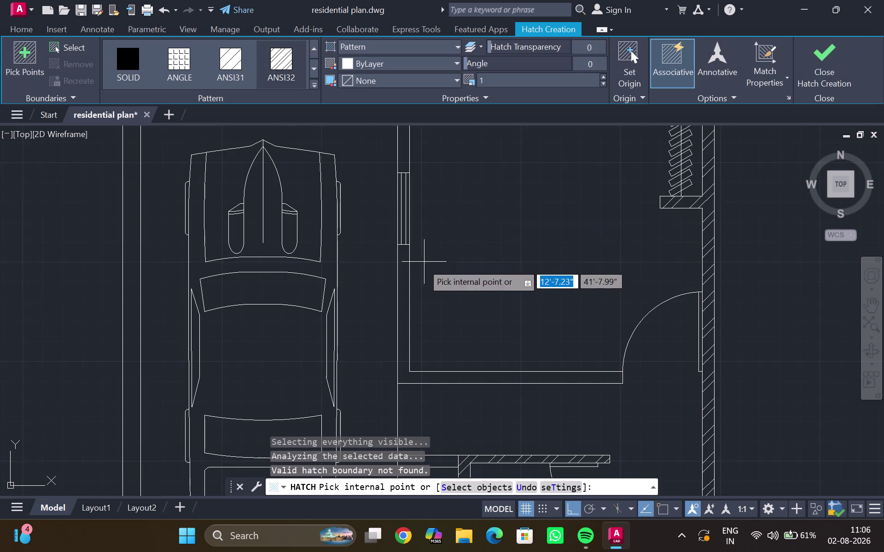
middle_click(420, 265)
scroll(down, 3)
middle_drag(419, 264, 358, 291)
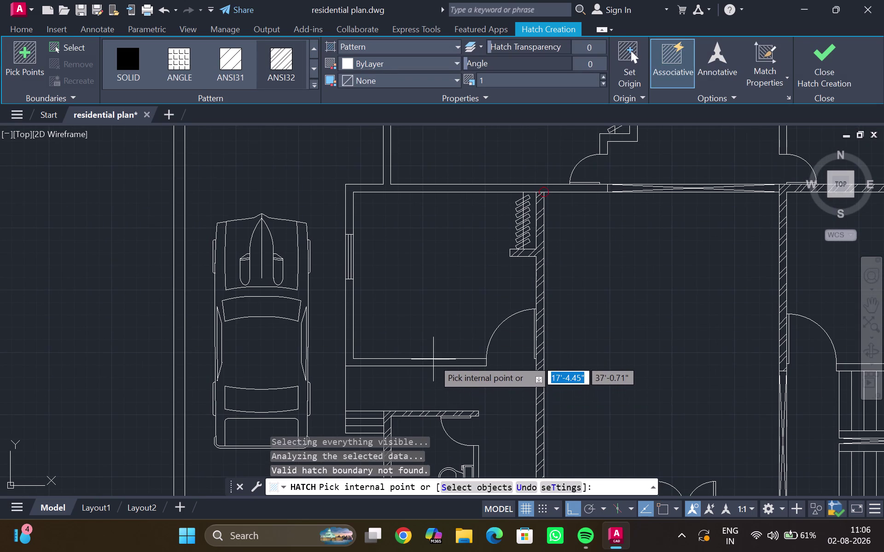
click(431, 364)
middle_drag(331, 212, 302, 288)
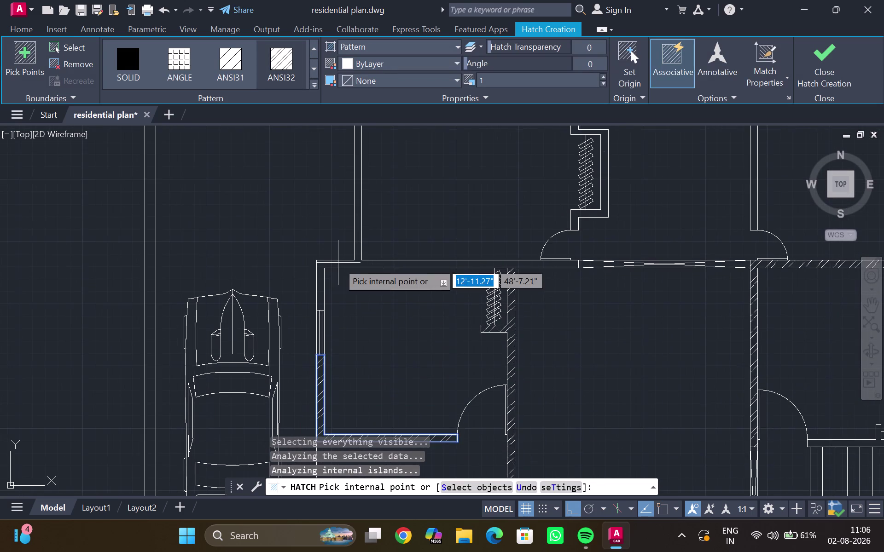
click(338, 263)
scroll(down, 3)
middle_drag(401, 228, 381, 258)
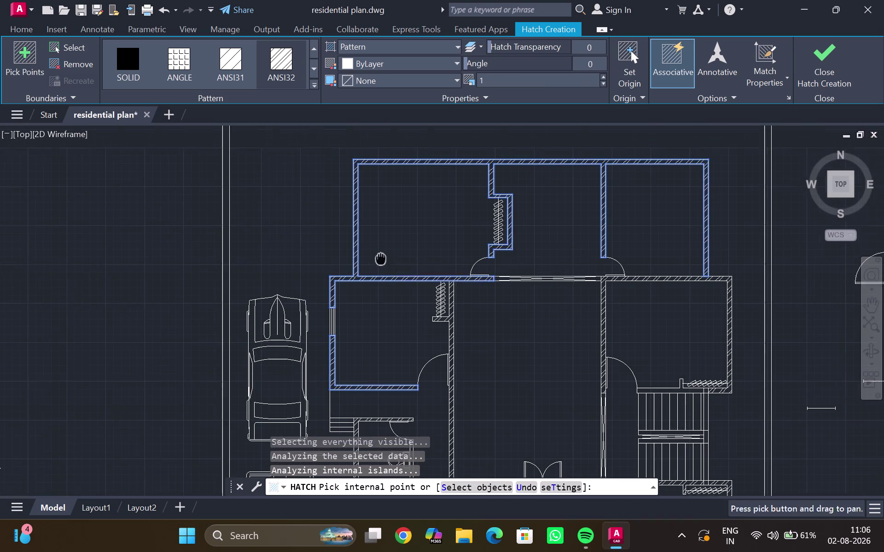
key(Return)
Pan and zoom across the plan to bring the upper rooms into view.
scroll(up, 3)
middle_click(406, 261)
scroll(down, 3)
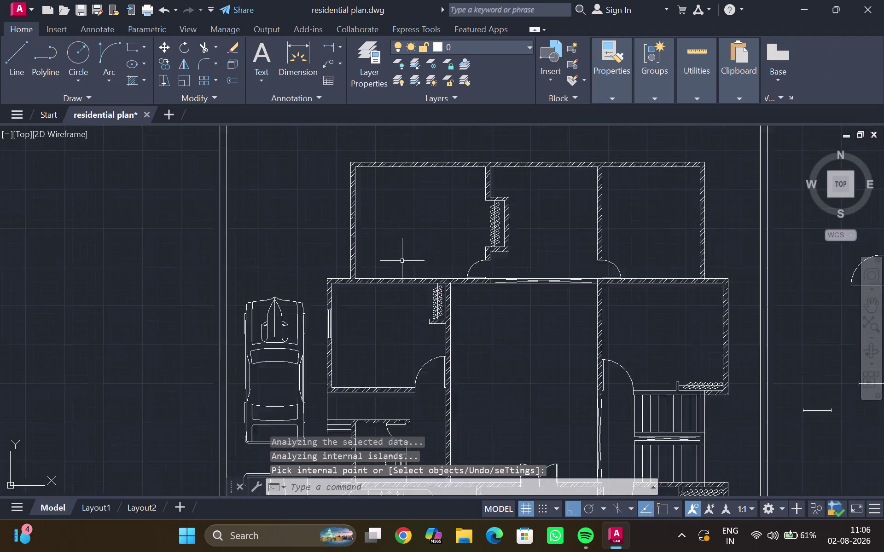
scroll(down, 3)
middle_drag(396, 259, 244, 233)
scroll(up, 3)
scroll(up, 3)
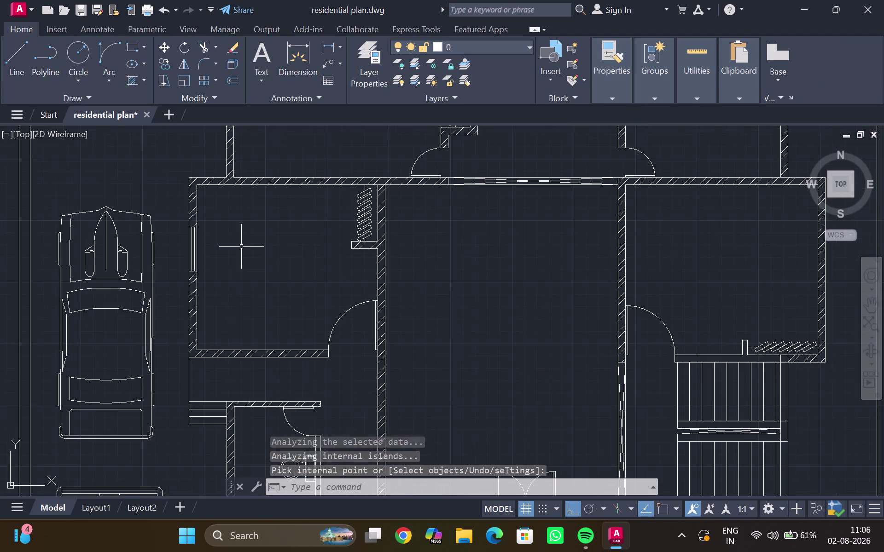
middle_drag(241, 247, 217, 279)
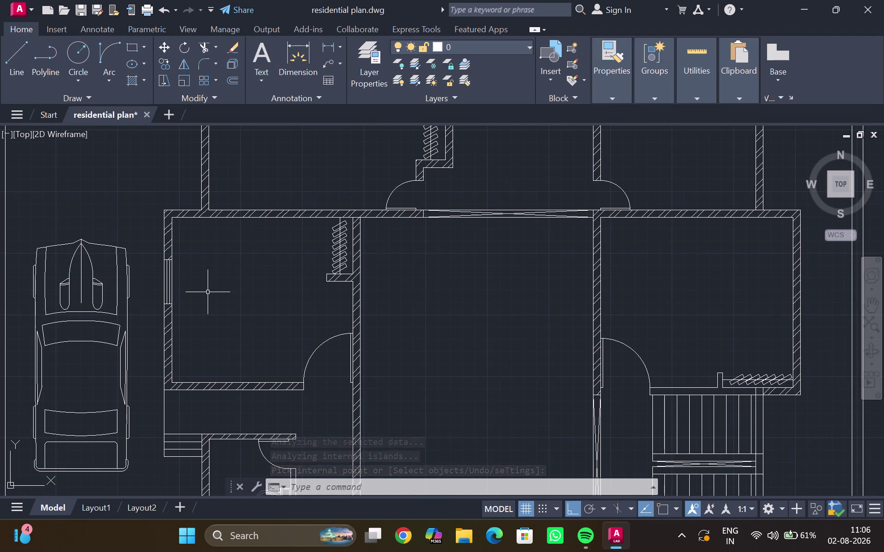
middle_drag(210, 287, 195, 408)
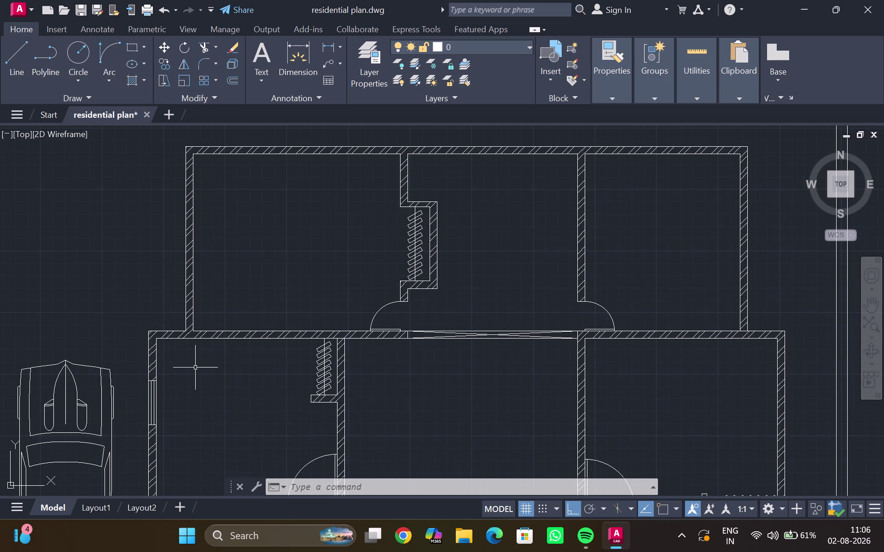
Select and delete the hatch covering the upper rooms' walls.
click(187, 260)
key(Delete)
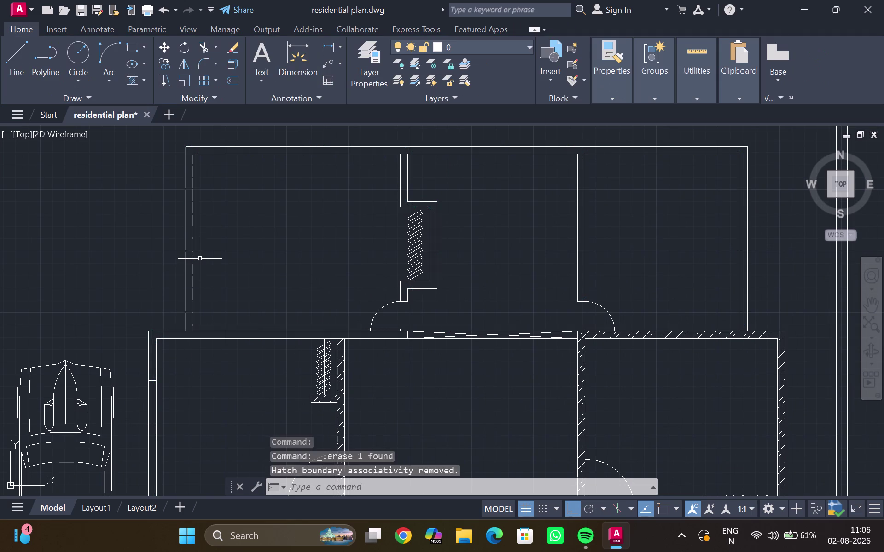
scroll(up, 3)
middle_drag(190, 244, 189, 269)
key(l)
key(Return)
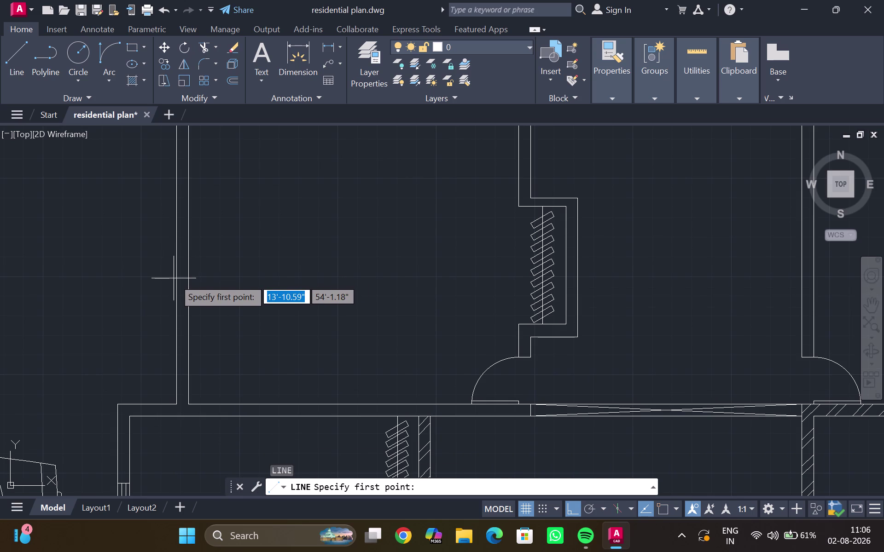
Draw a short horizontal line across the lower part of the left wall.
click(173, 299)
click(215, 298)
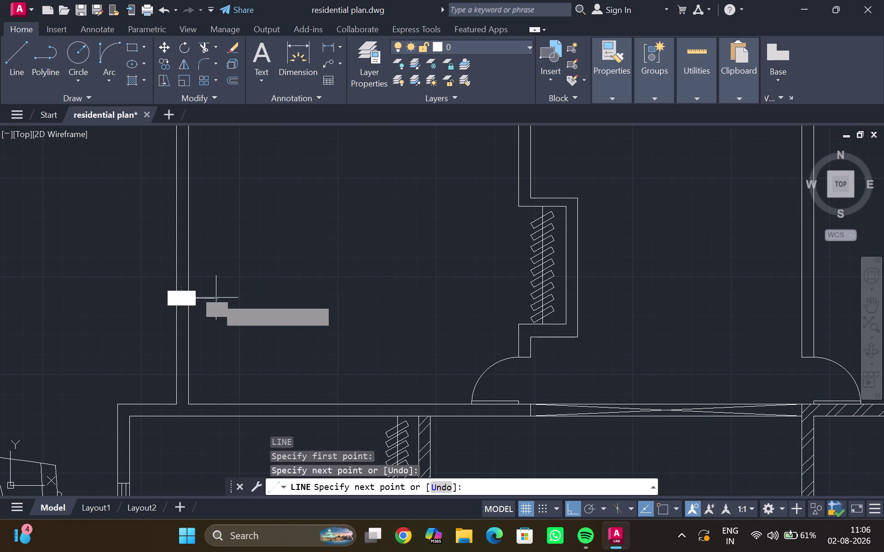
key(Delete)
key(Return)
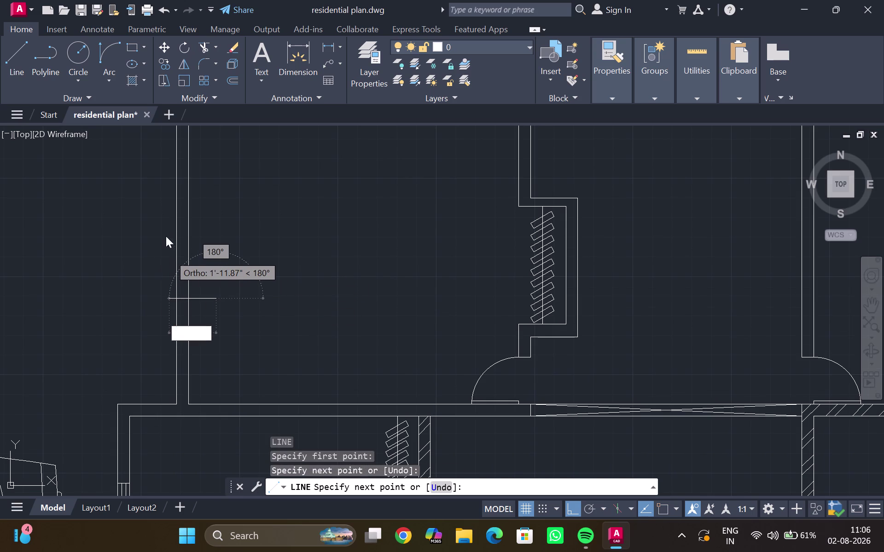
key(Delete)
key(Escape)
key(Escape)
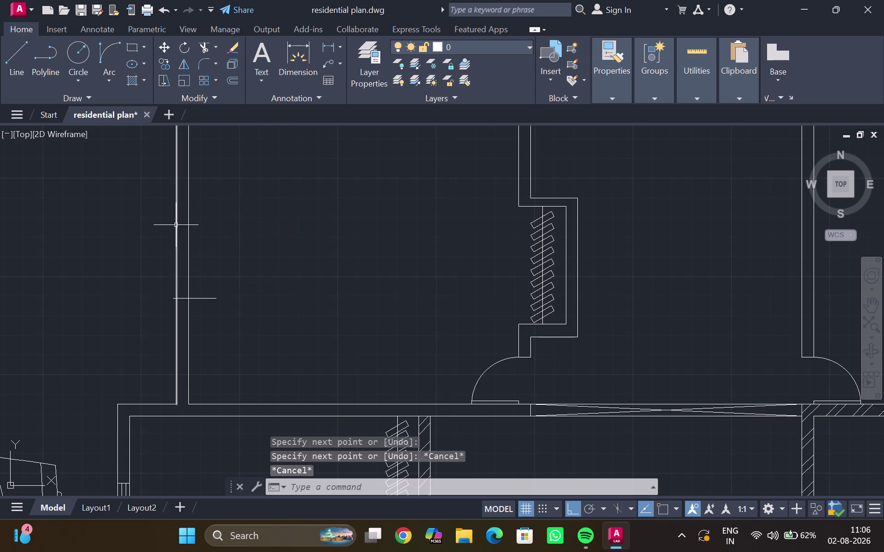
Draw a short tick line across the left wall higher up.
key(Return)
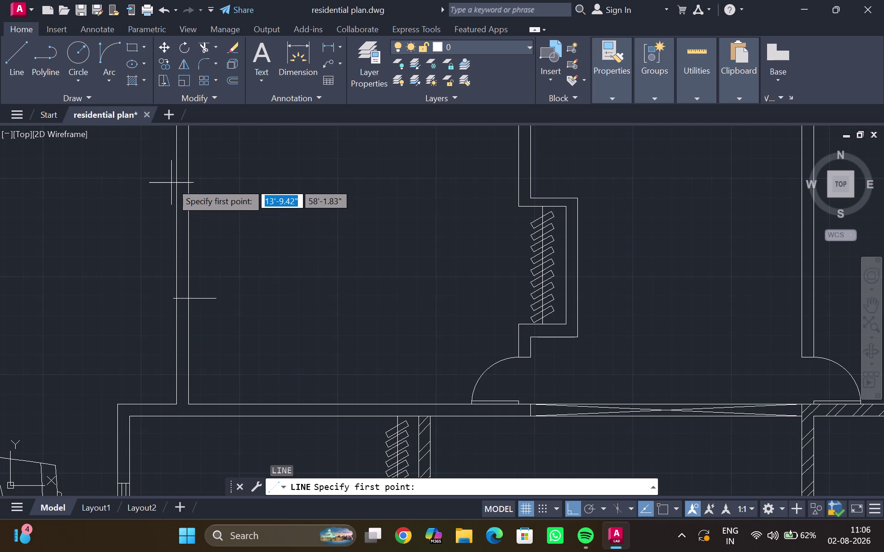
click(171, 182)
click(202, 182)
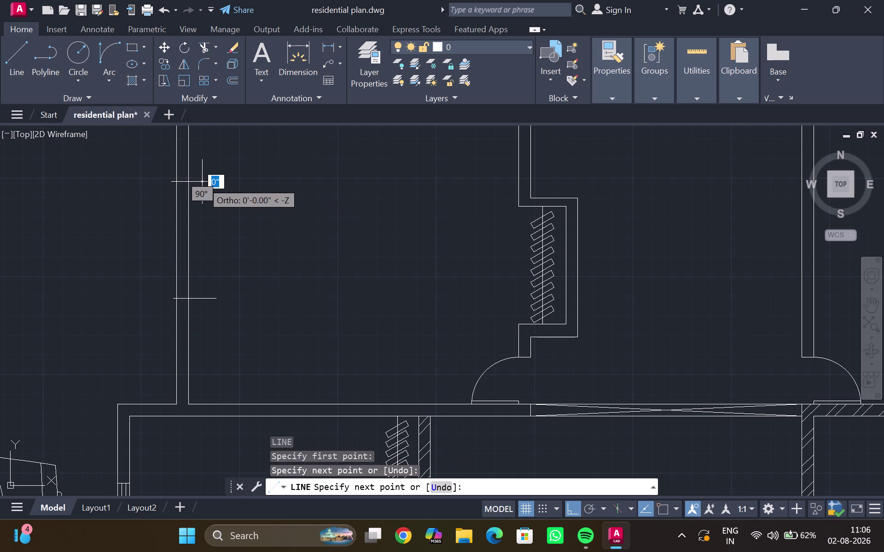
key(Return)
scroll(up, 3)
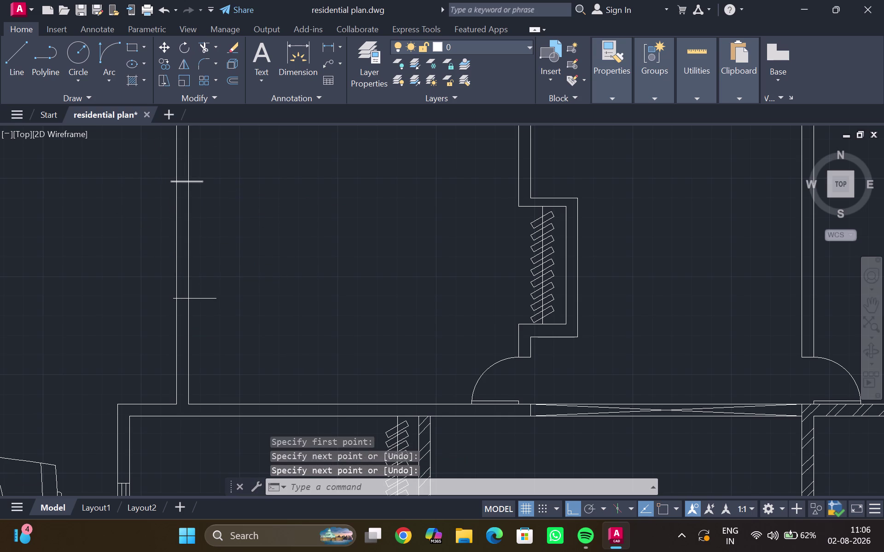
key(l)
key(Return)
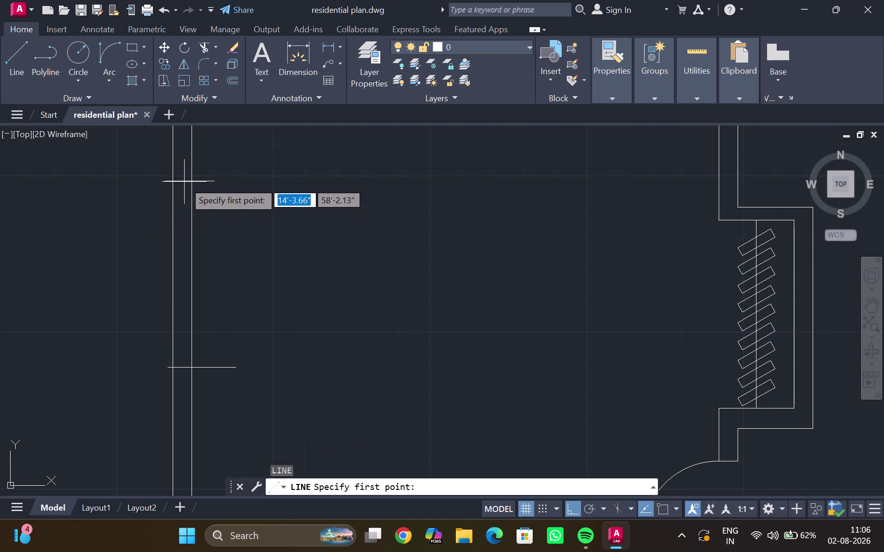
Draw a long vertical marker line along the left wall.
scroll(up, 3)
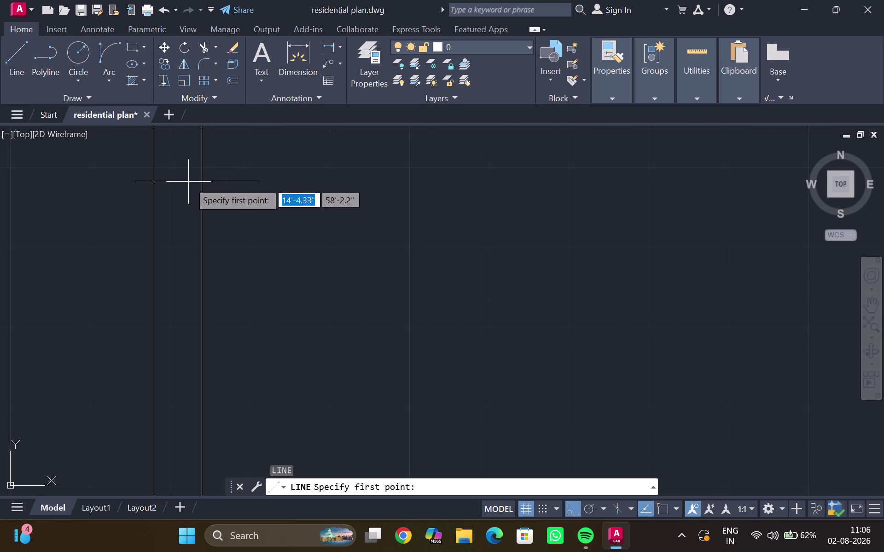
click(188, 182)
scroll(down, 3)
middle_drag(189, 280, 185, 254)
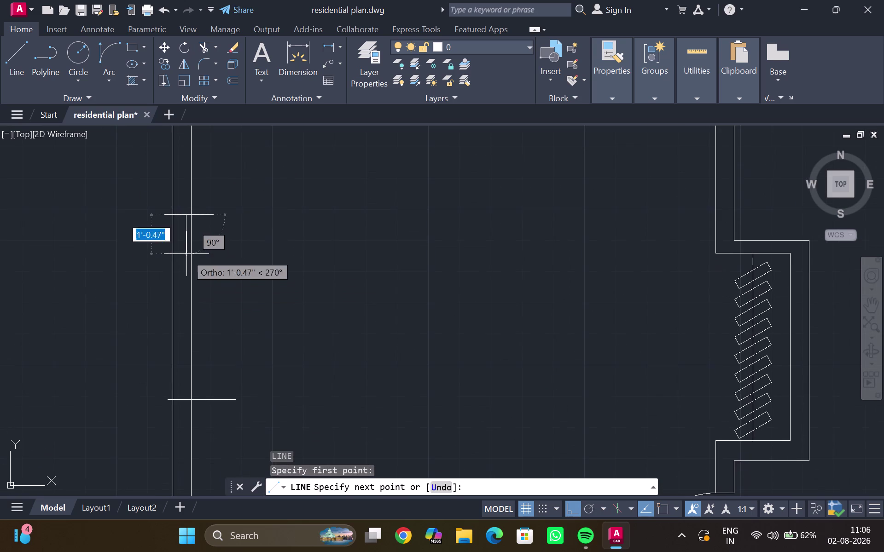
click(186, 409)
key(Escape)
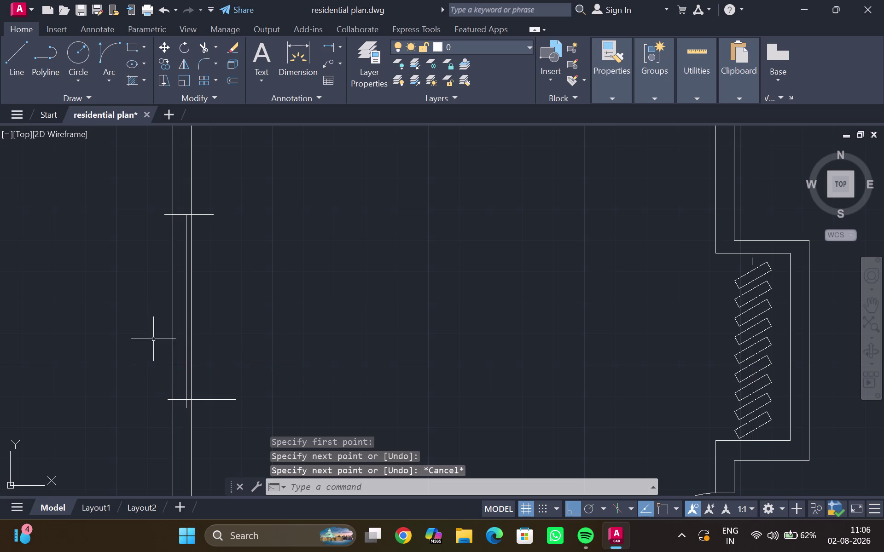
Begin further marker lines near the wall top, cancelling each attempt.
key(Return)
scroll(up, 3)
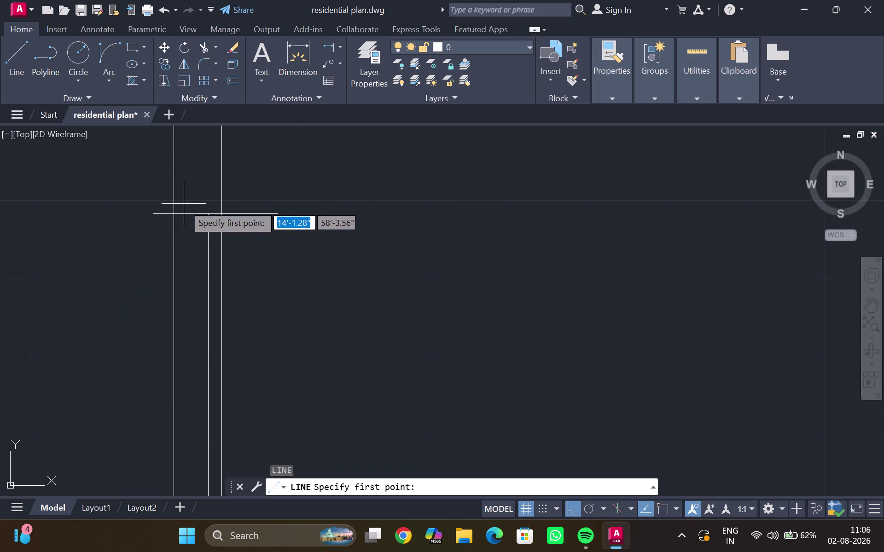
click(184, 205)
middle_drag(187, 349, 189, 338)
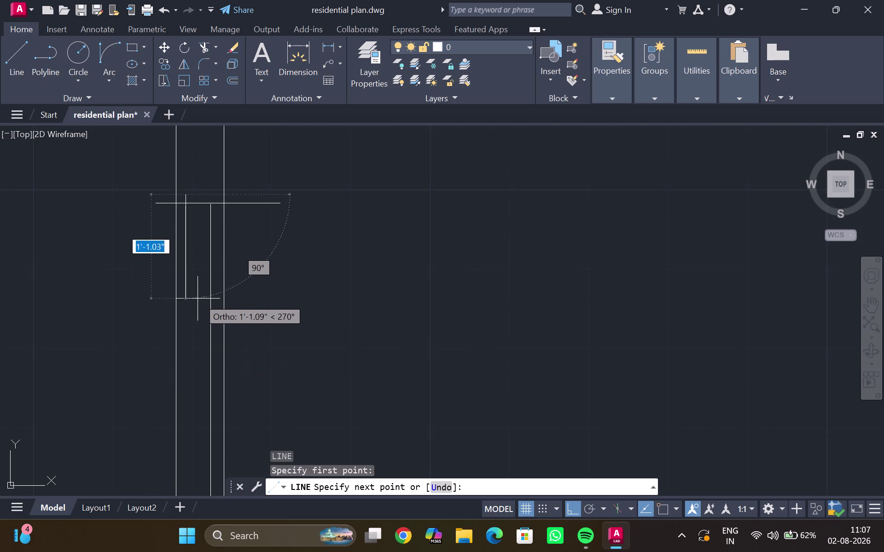
key(Escape)
key(Return)
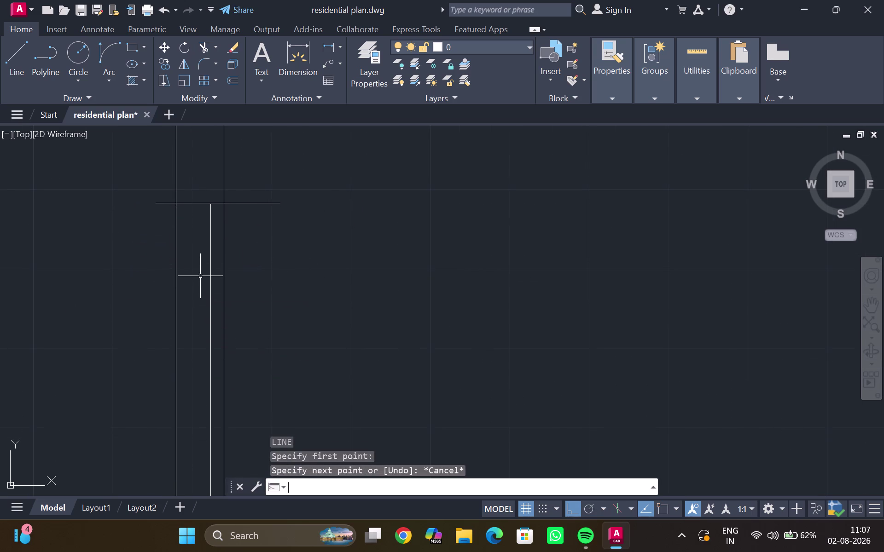
click(186, 192)
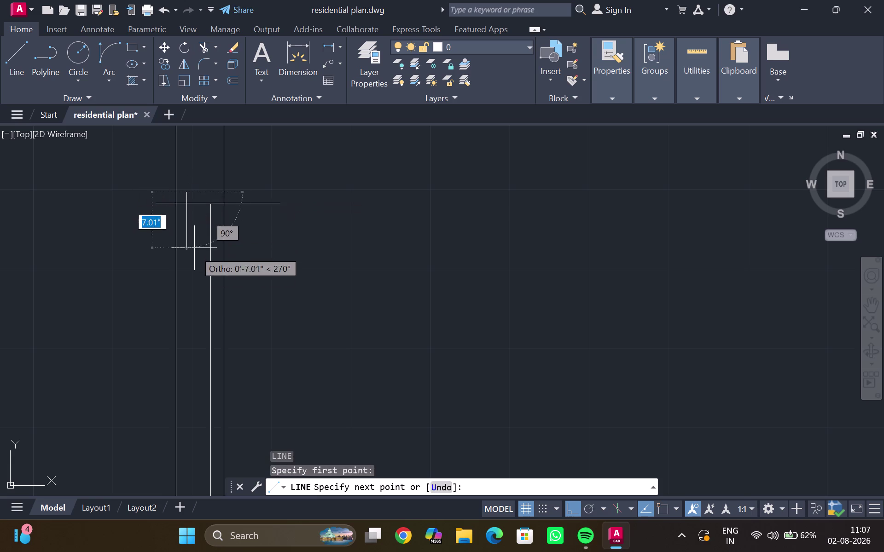
key(Escape)
key(grave)
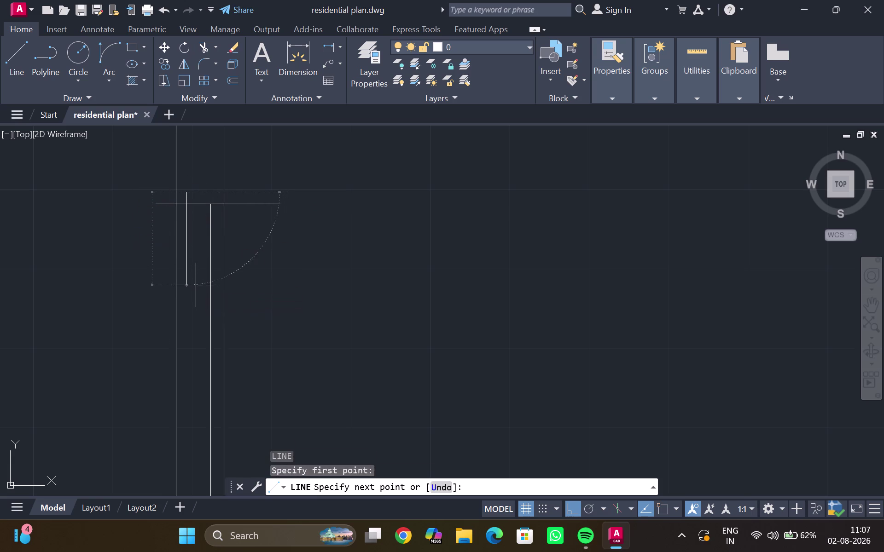
key(l)
key(Return)
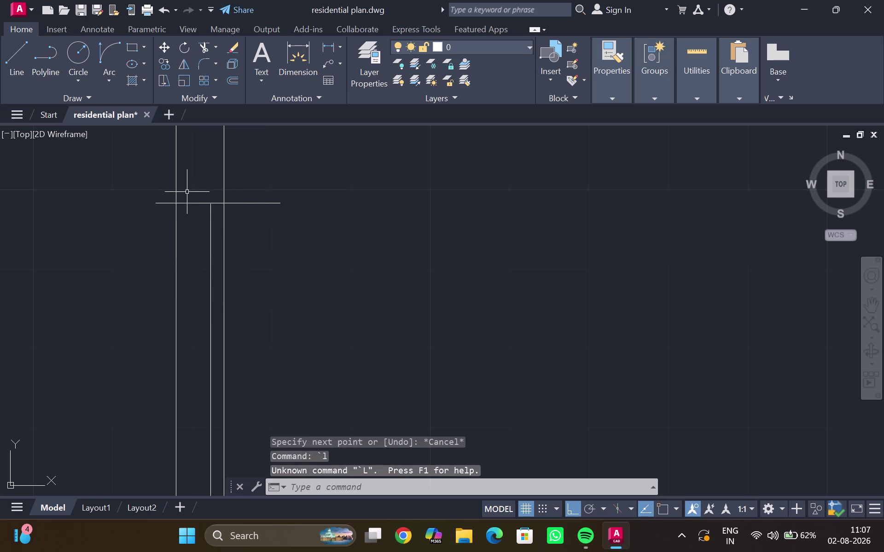
Select and delete the stray vertical line on the left wall.
click(188, 192)
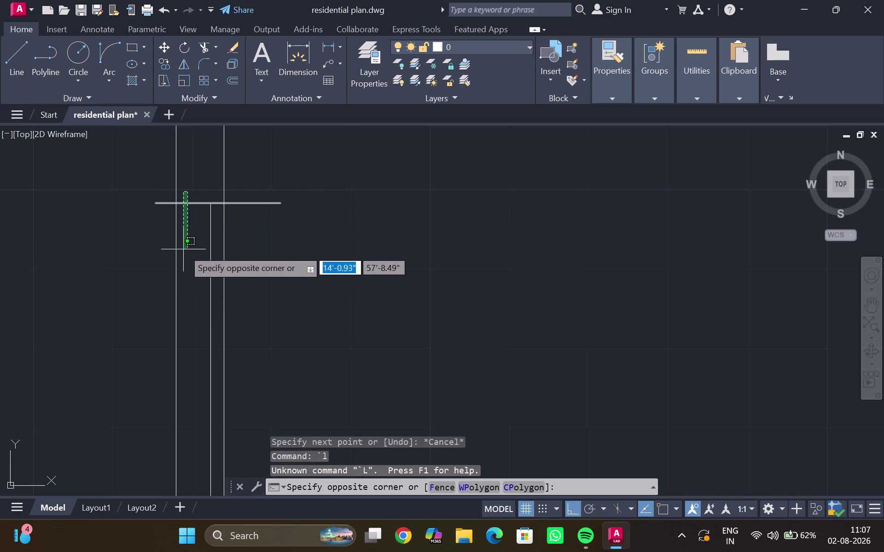
click(183, 250)
key(Delete)
drag(183, 249, 188, 228)
click(189, 228)
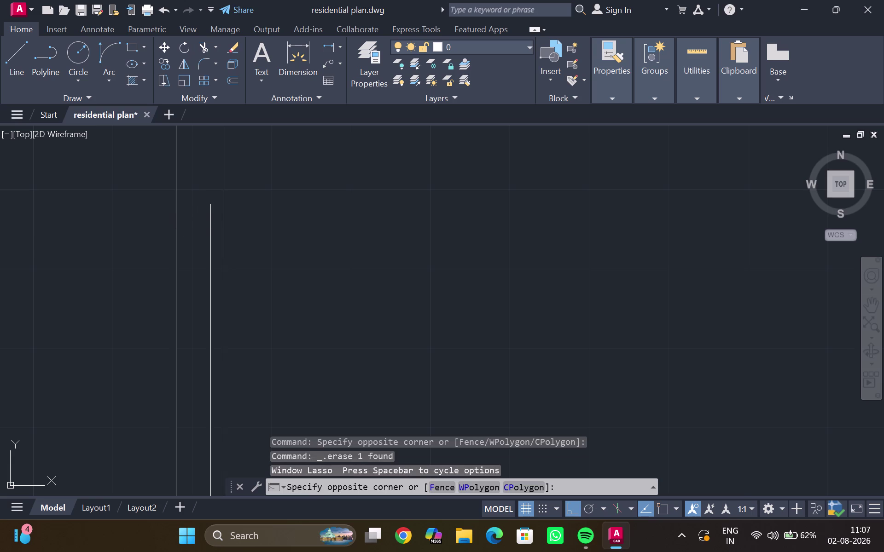
scroll(down, 3)
key(Escape)
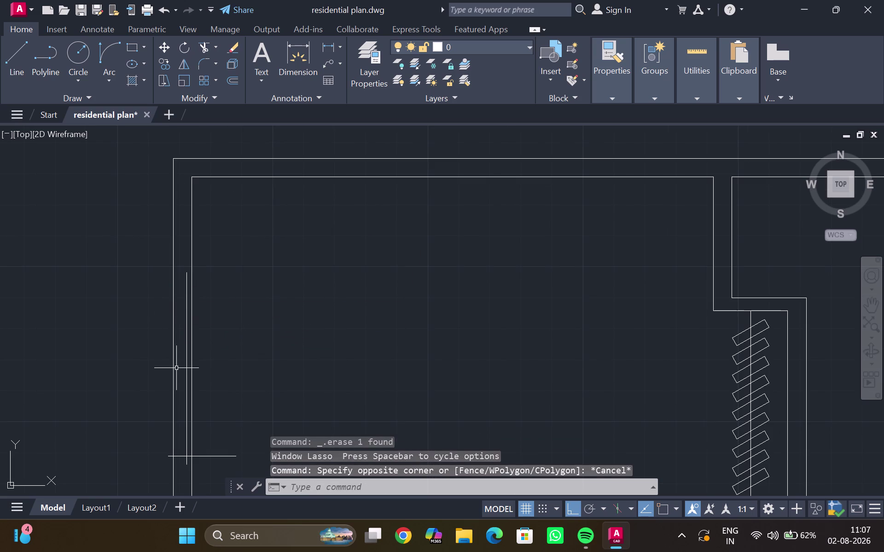
Draw a horizontal marker line across the upper-left wall.
key(l)
key(Return)
click(154, 287)
click(223, 288)
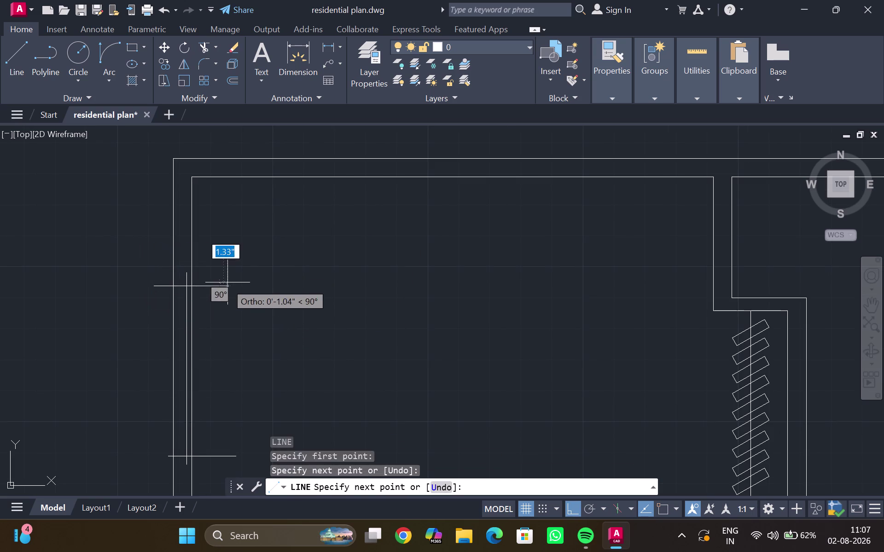
key(Escape)
scroll(up, 3)
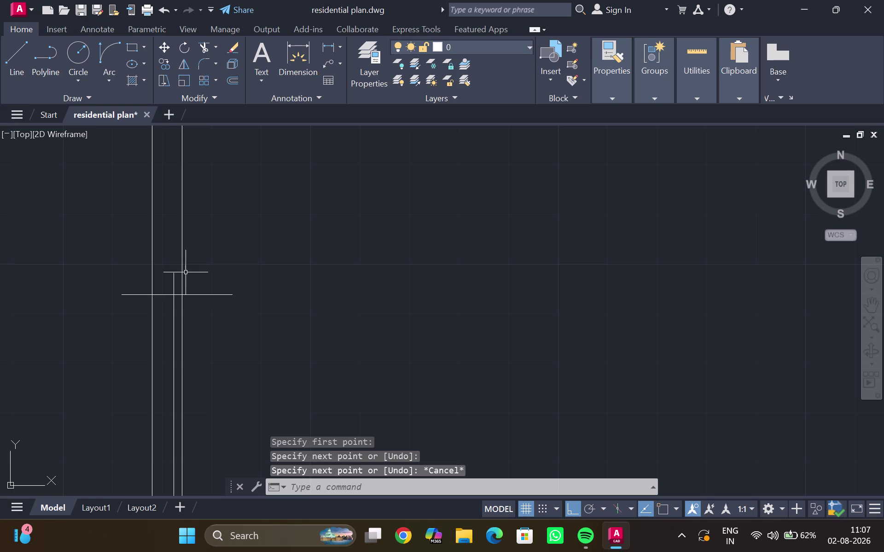
Draw one more marker line reaching lower down the left wall.
key(l)
key(Return)
click(160, 279)
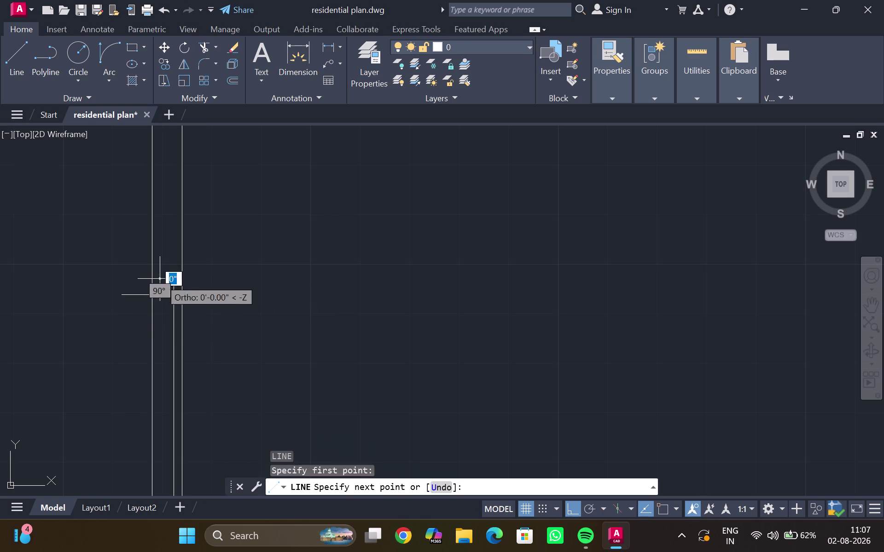
middle_drag(162, 367, 179, 252)
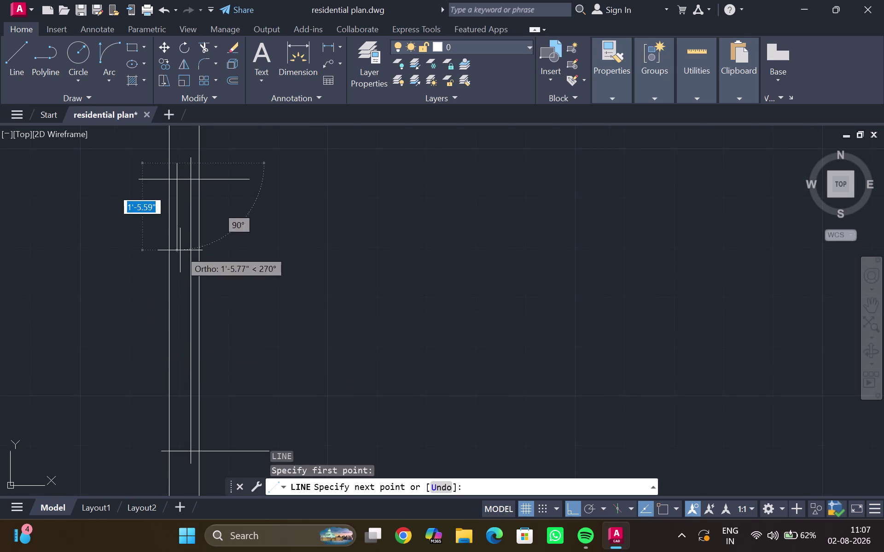
click(177, 458)
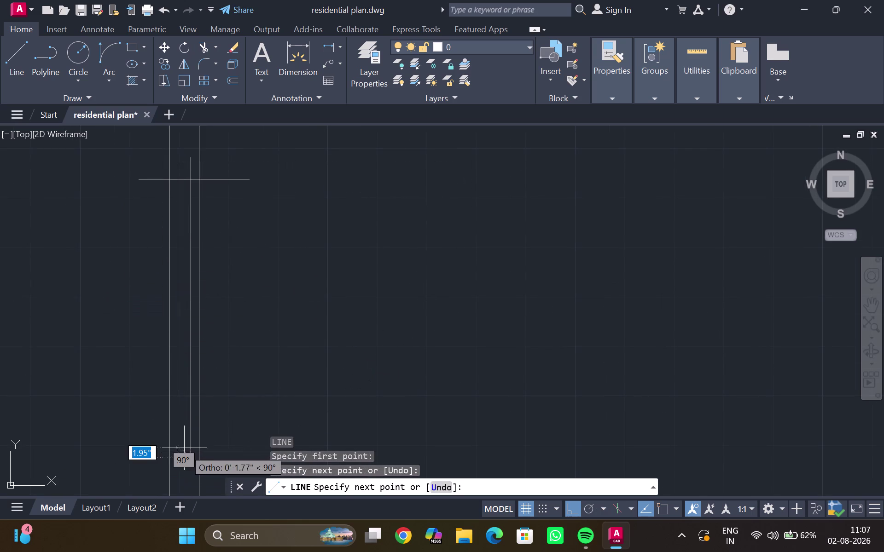
key(Escape)
key(t)
key(r)
key(Return)
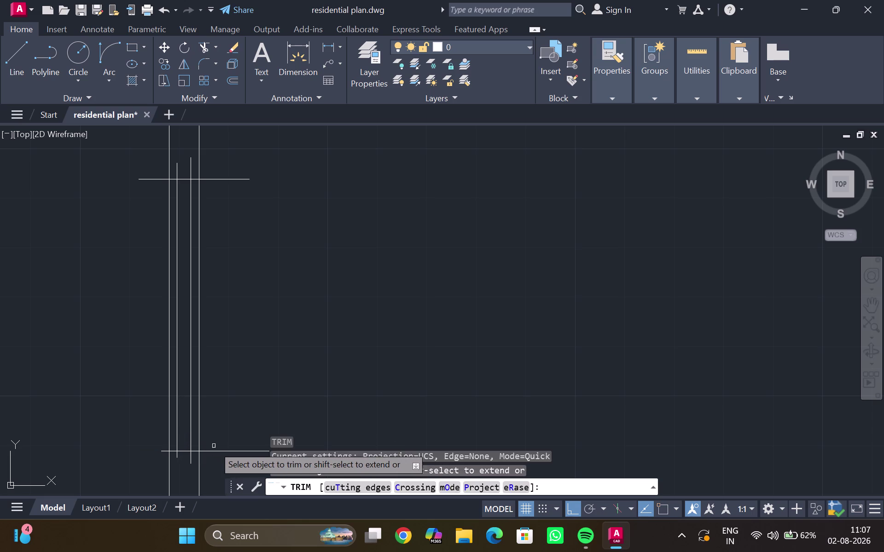
Trim the wall line segments between the lower marker lines.
drag(228, 435, 222, 464)
drag(156, 455, 164, 455)
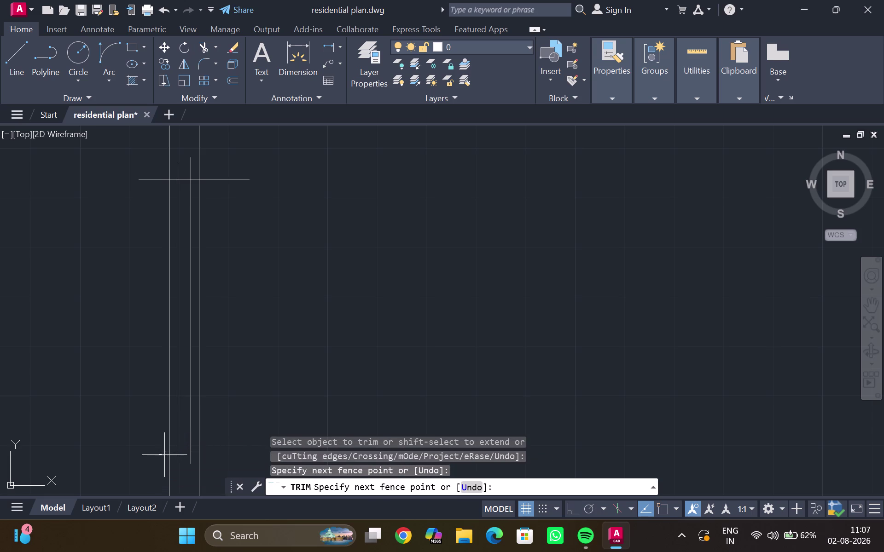
drag(164, 455, 168, 442)
scroll(up, 3)
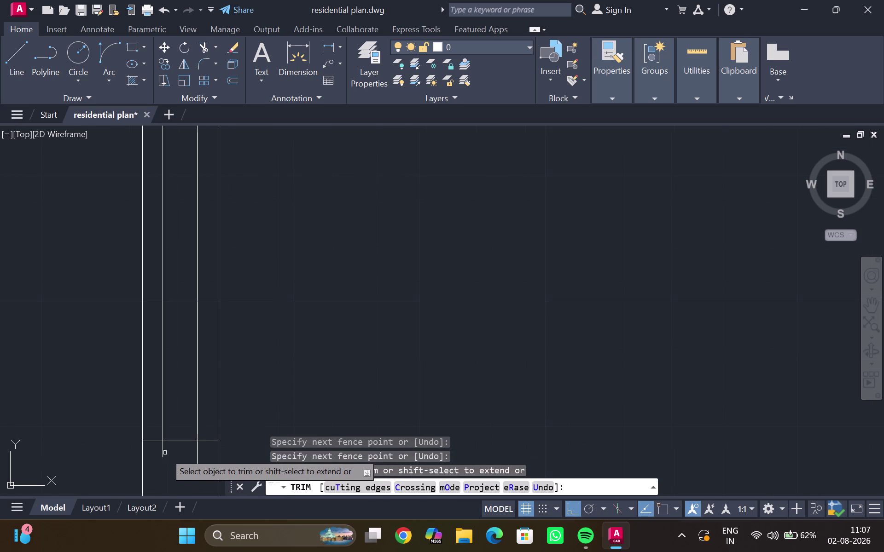
click(163, 452)
click(196, 451)
scroll(down, 3)
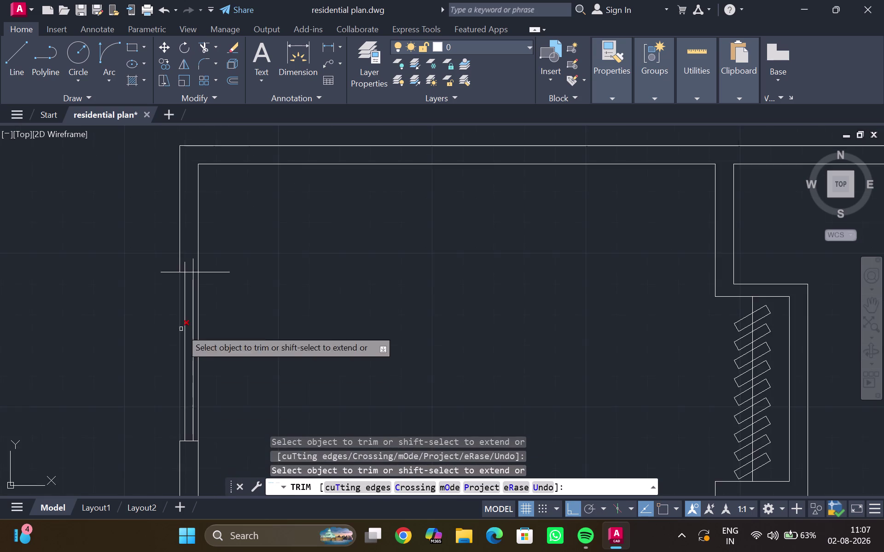
middle_drag(181, 328, 169, 457)
Trim the remaining wall pieces at the opening and end the trim.
drag(159, 404, 159, 384)
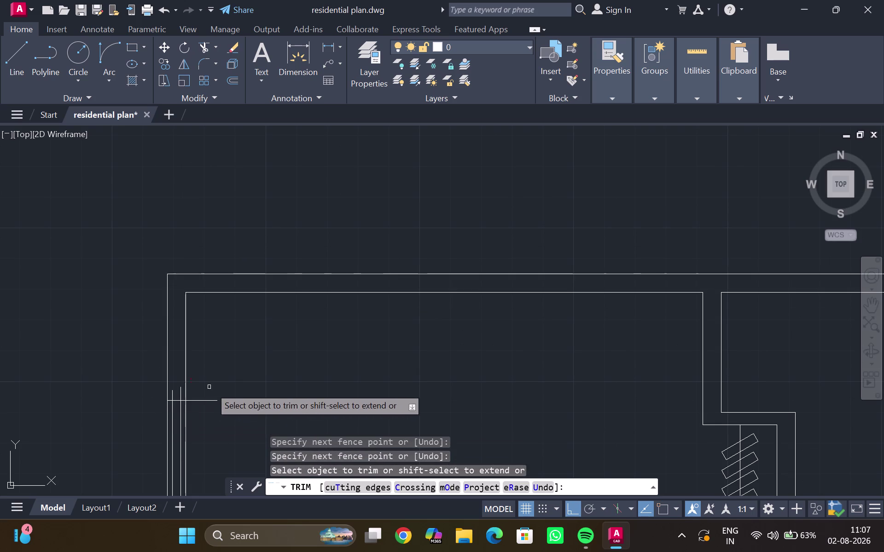
drag(206, 386, 208, 417)
scroll(up, 3)
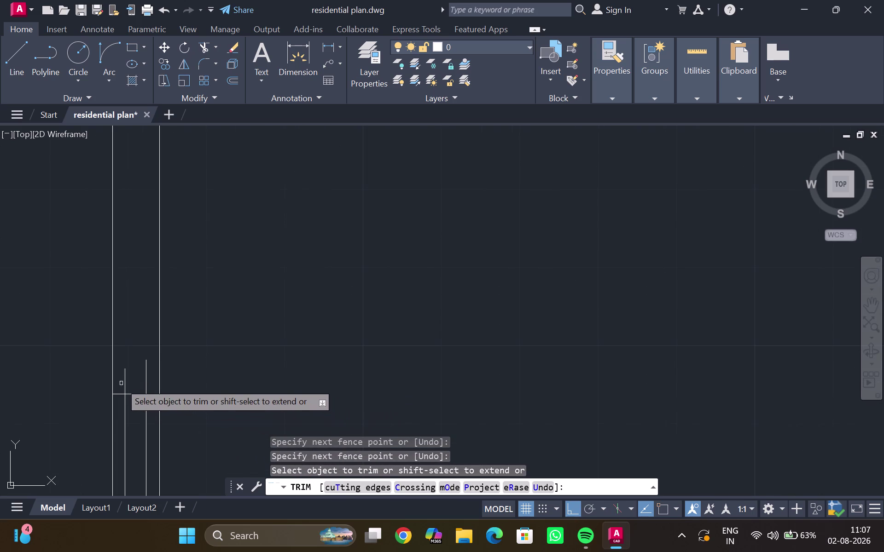
drag(120, 382, 148, 378)
scroll(down, 3)
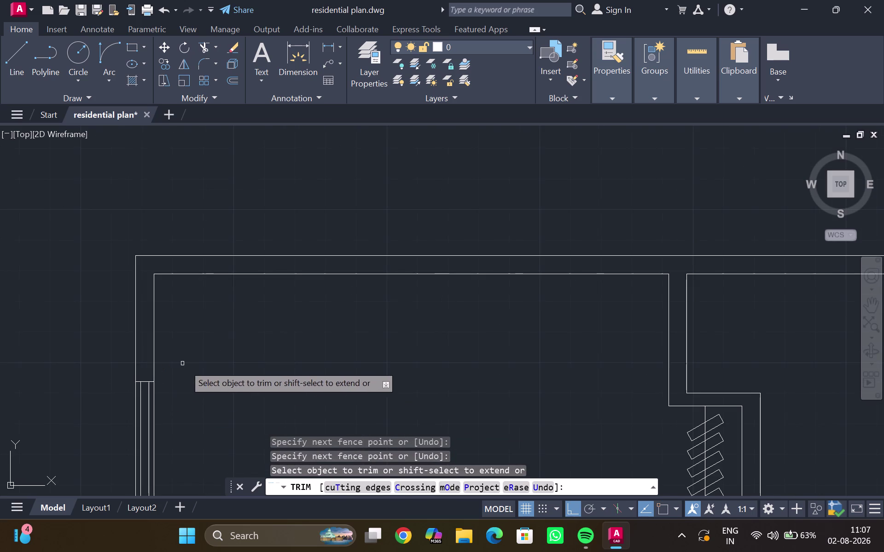
middle_drag(198, 389, 202, 353)
scroll(down, 3)
middle_drag(207, 345, 166, 382)
key(Escape)
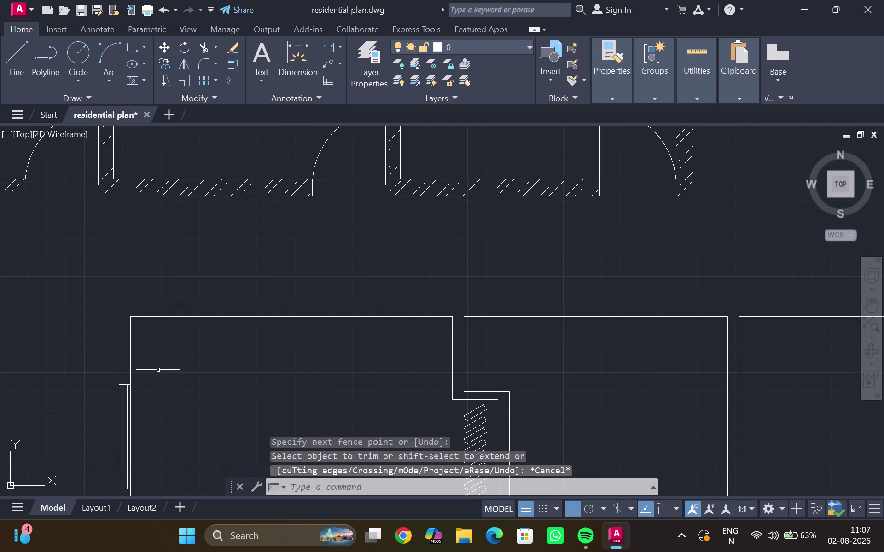
Draw the first window jamb line across the top wall.
scroll(down, 3)
middle_drag(206, 345, 165, 383)
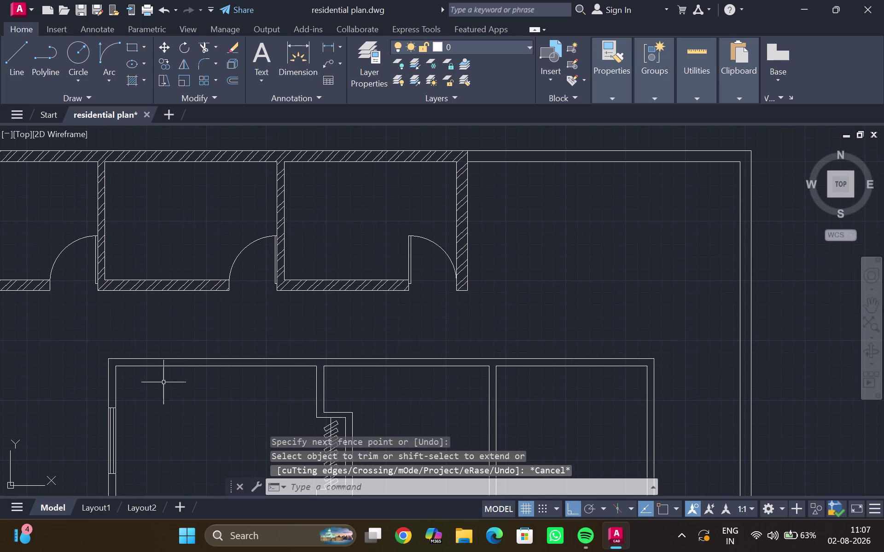
key(l)
key(Return)
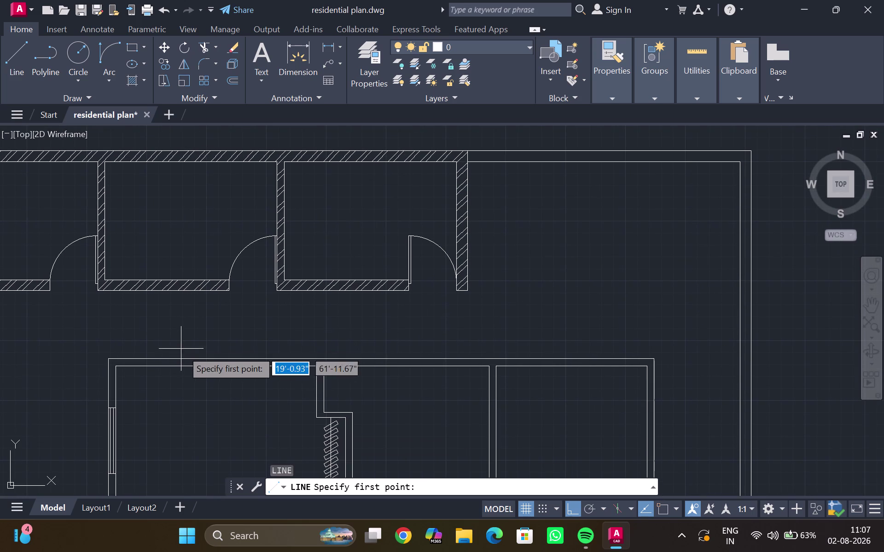
drag(182, 351, 178, 377)
click(178, 377)
key(Escape)
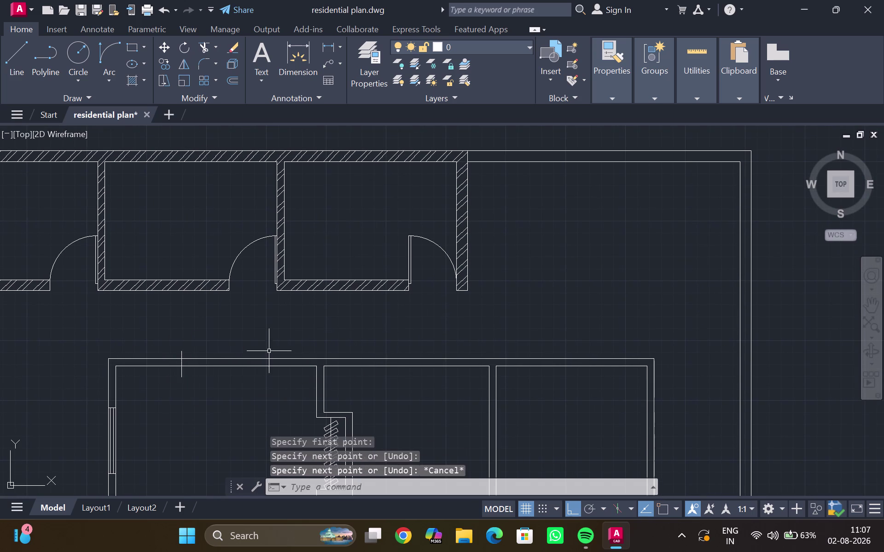
Draw the second window jamb line across the top wall.
key(l)
key(Return)
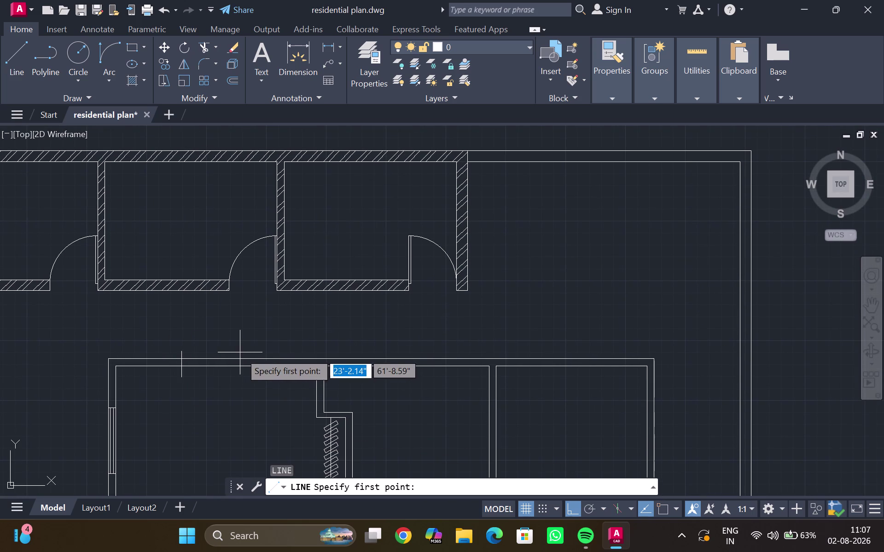
click(240, 352)
click(234, 379)
key(Return)
key(Escape)
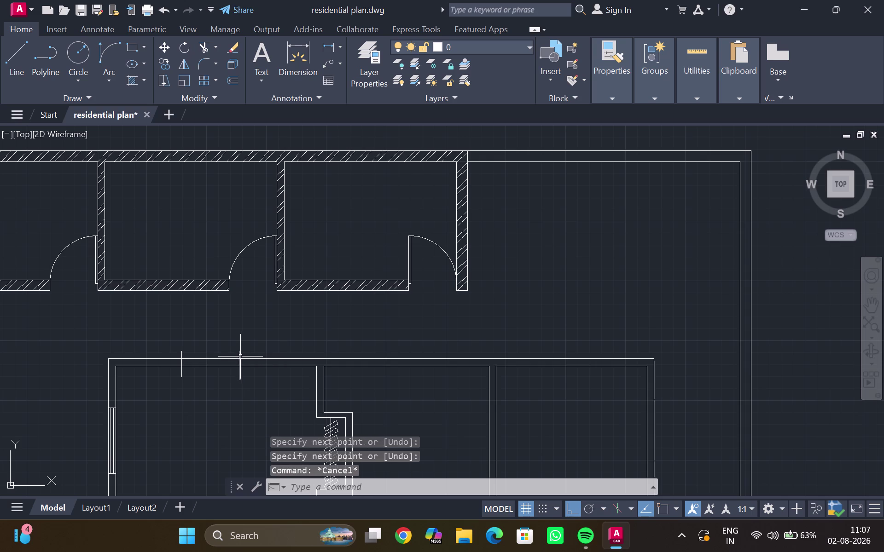
Draw two parallel window lines spanning the opening.
key(l)
key(Return)
scroll(up, 3)
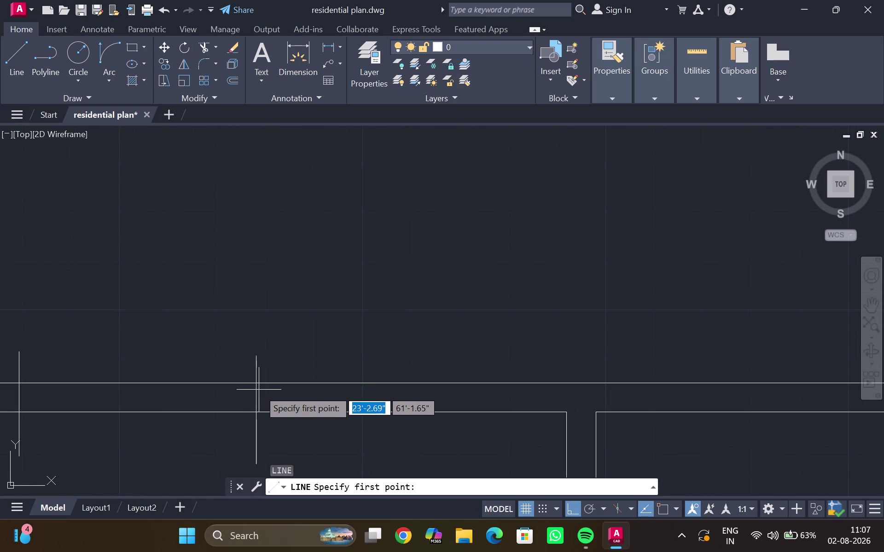
click(258, 389)
click(11, 380)
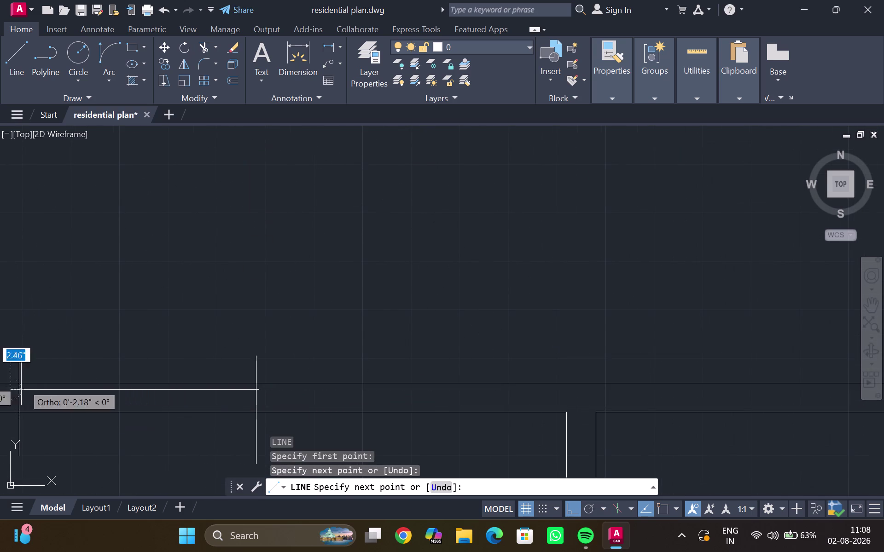
key(Escape)
key(Return)
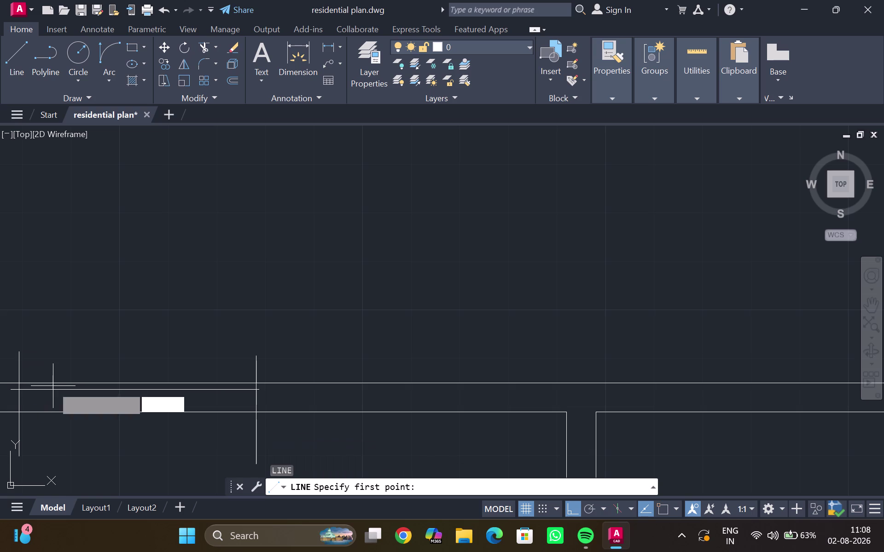
click(15, 406)
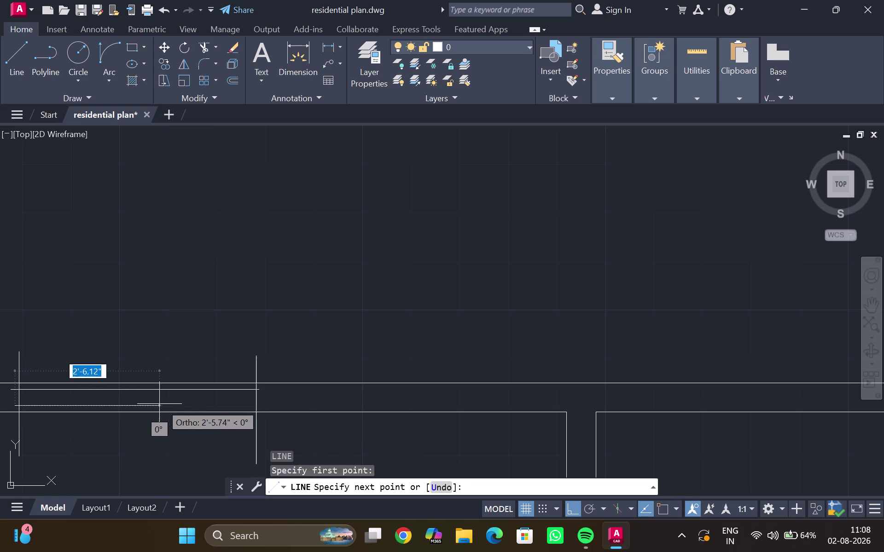
click(263, 403)
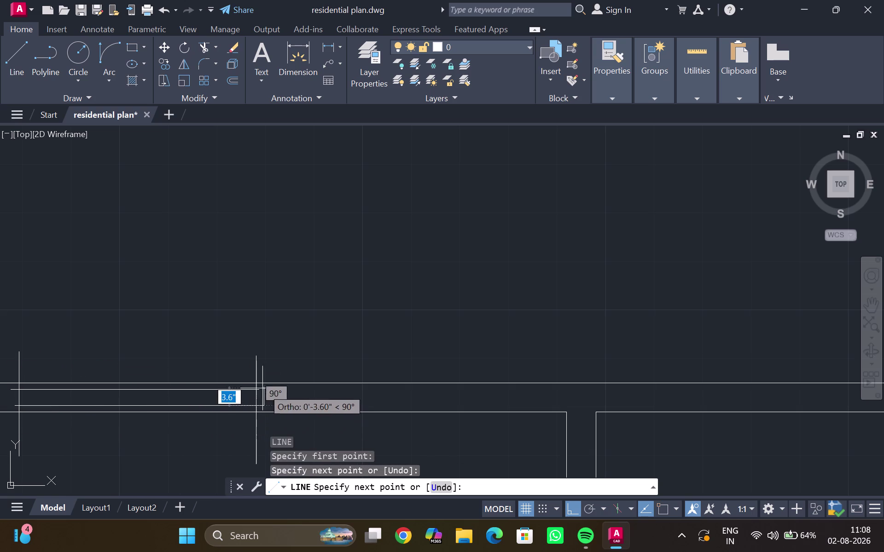
key(Escape)
Trim the top wall lines between the window jambs.
key(t)
key(r)
key(Return)
drag(267, 371, 229, 366)
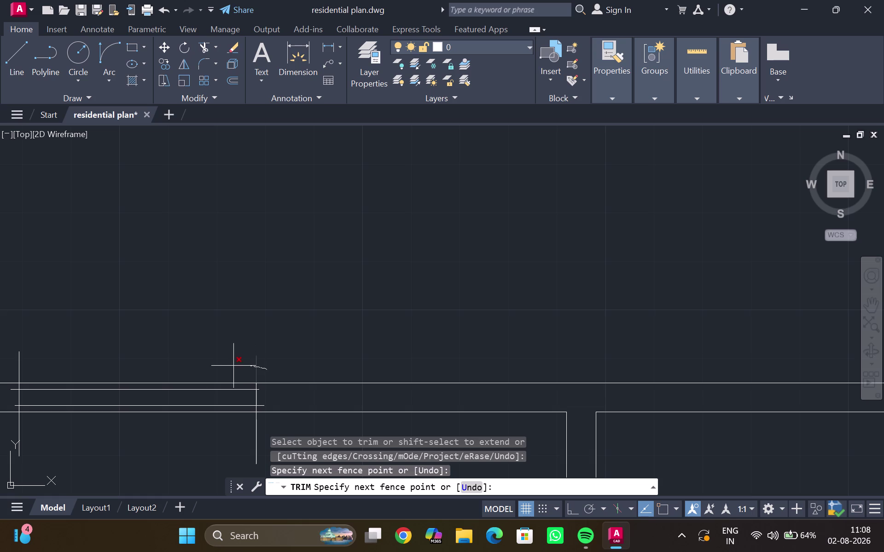
drag(229, 366, 3, 361)
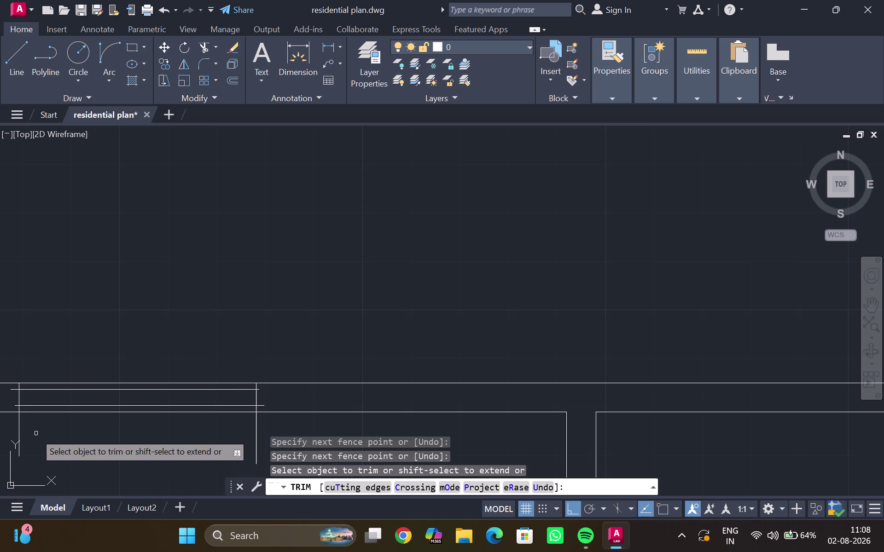
drag(8, 431, 273, 434)
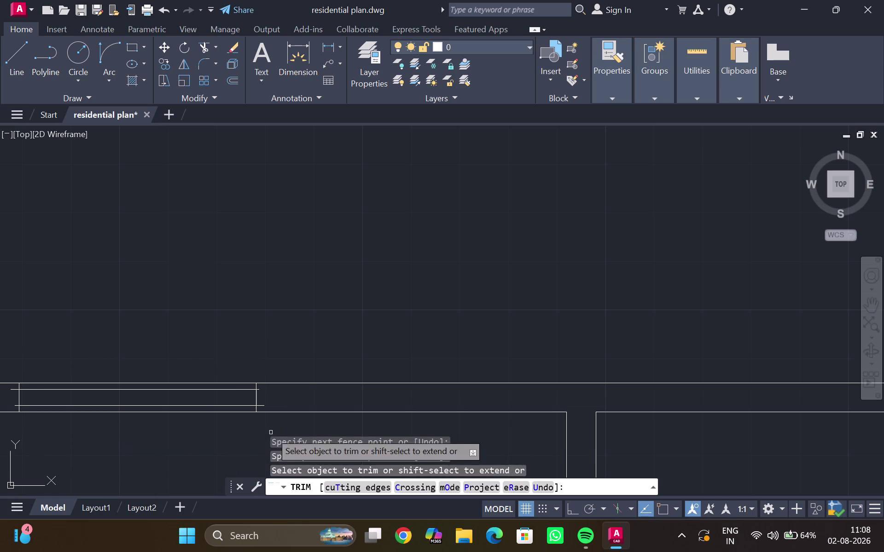
scroll(up, 3)
drag(260, 404, 255, 377)
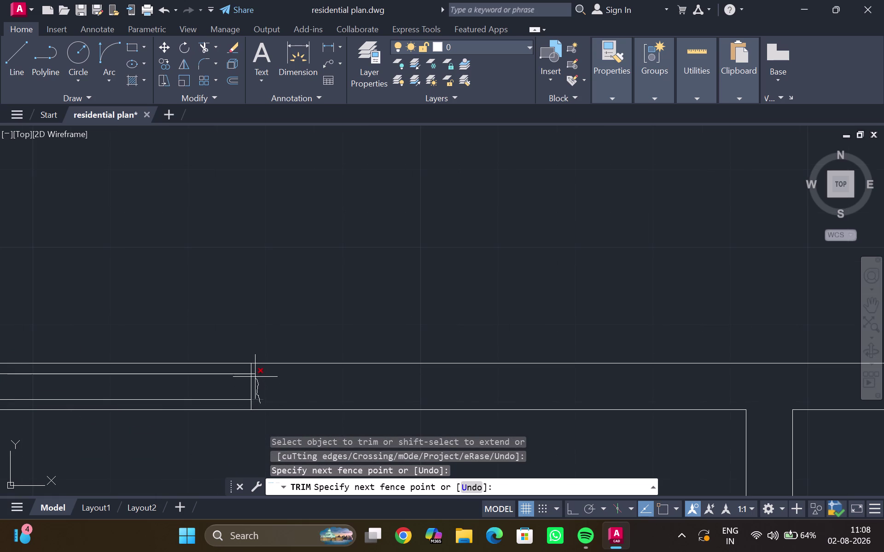
drag(255, 377, 254, 373)
Trim the last wall line inside the window opening and finish trimming.
scroll(down, 3)
middle_drag(215, 394, 477, 330)
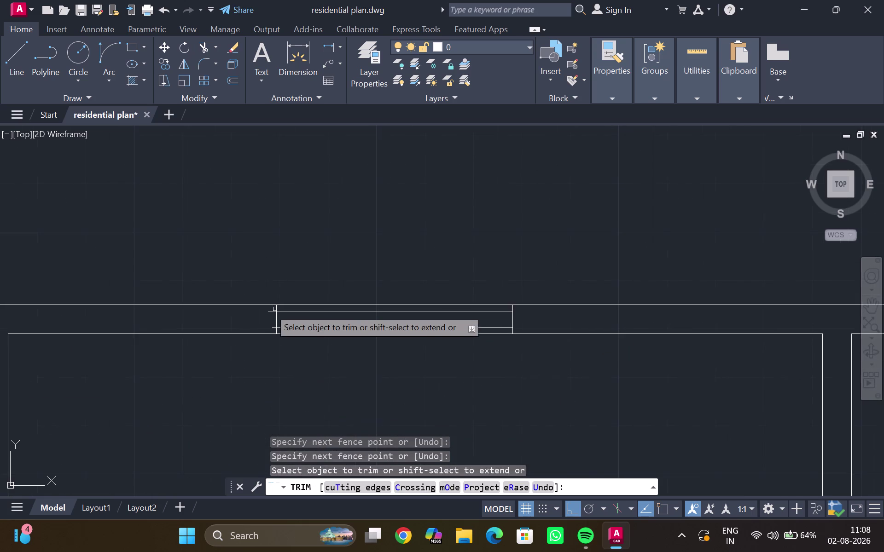
scroll(up, 3)
drag(292, 309, 290, 363)
scroll(down, 3)
middle_drag(360, 311, 339, 283)
key(Escape)
scroll(down, 3)
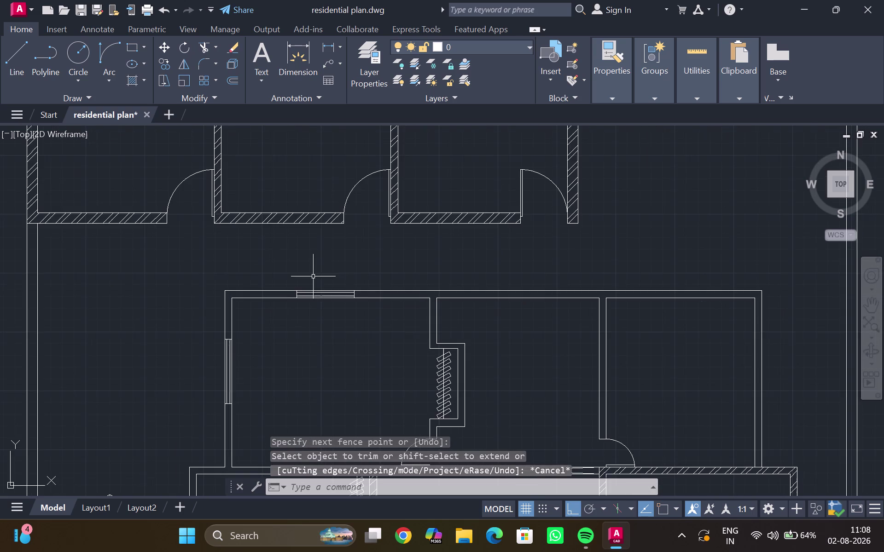
Draw the first window jamb line across the central room's top wall.
middle_drag(313, 276, 297, 373)
middle_drag(330, 362, 285, 367)
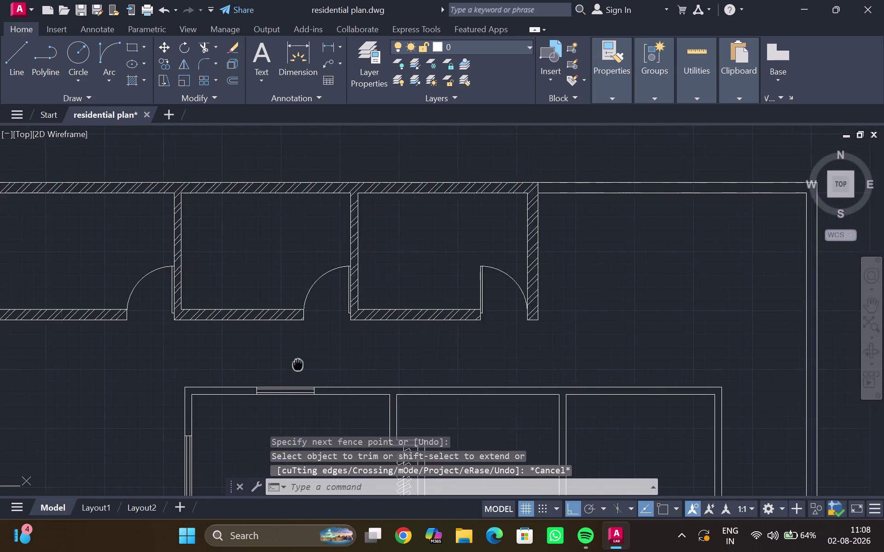
middle_drag(286, 367, 117, 344)
middle_drag(167, 392, 137, 218)
scroll(down, 3)
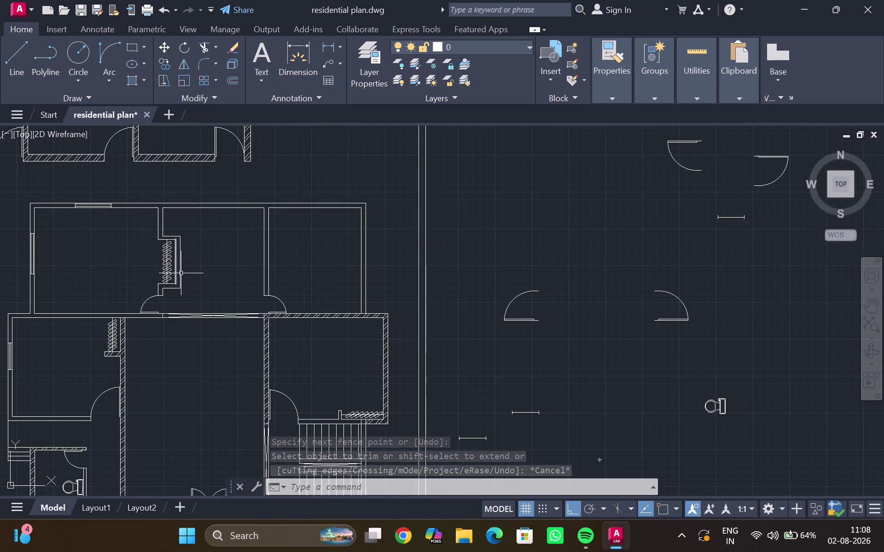
middle_drag(189, 304, 145, 361)
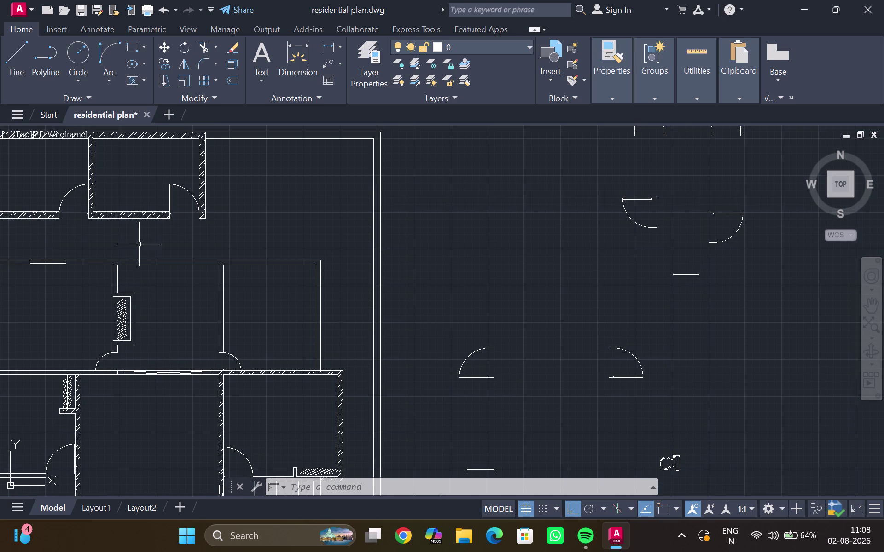
key(l)
key(Return)
scroll(up, 3)
scroll(up, 3)
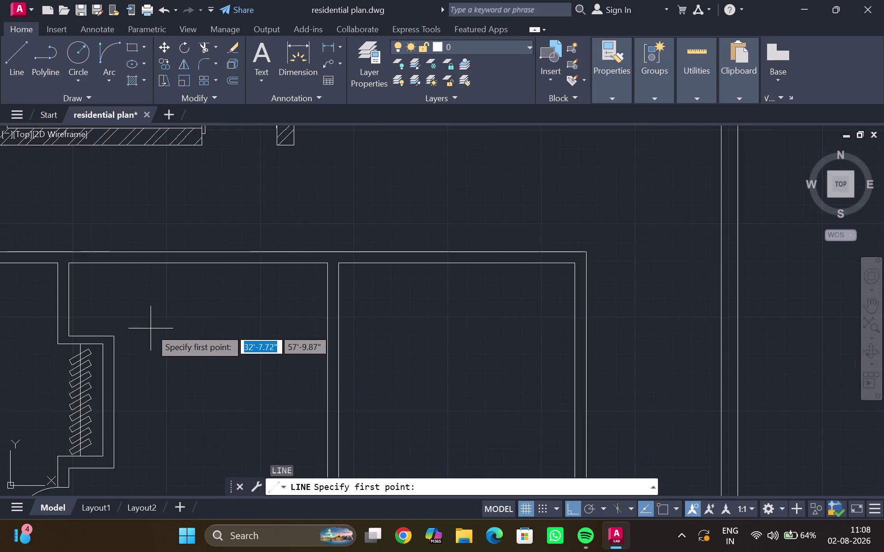
scroll(up, 3)
middle_drag(150, 328, 154, 361)
click(131, 221)
click(138, 281)
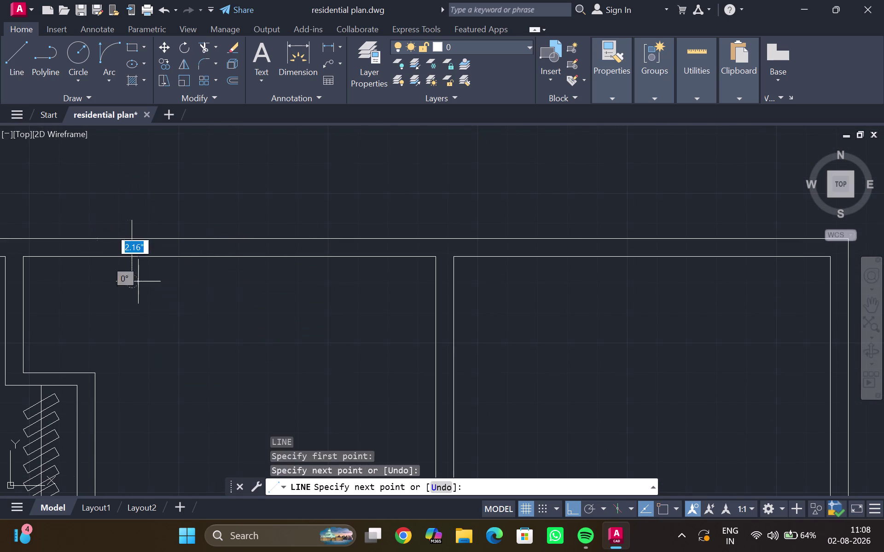
key(Escape)
Draw the second window jamb line across the top wall.
key(l)
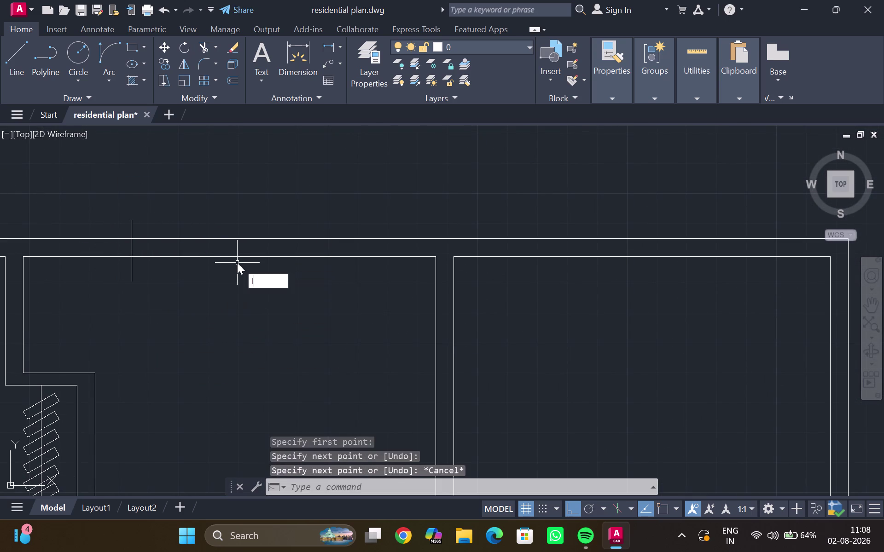
key(Return)
click(330, 231)
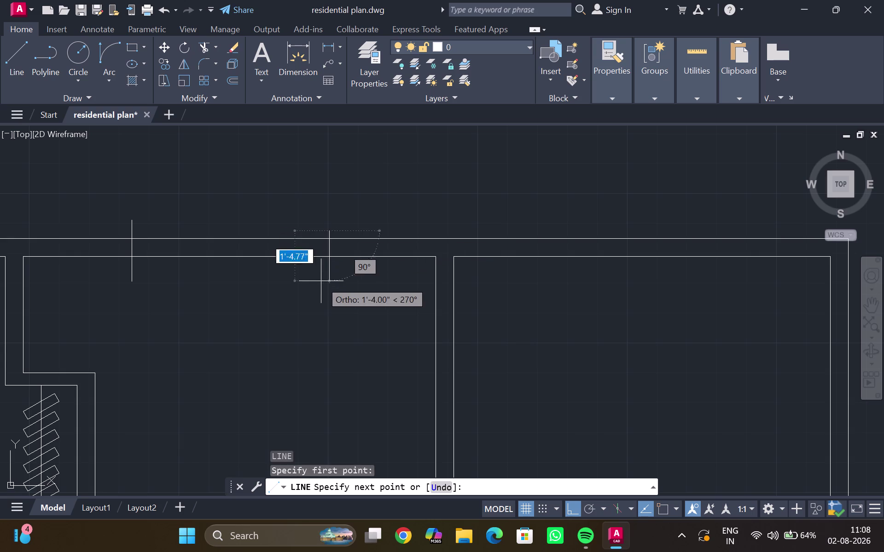
click(321, 283)
key(Return)
Draw a frame line along the top wall at the window.
key(l)
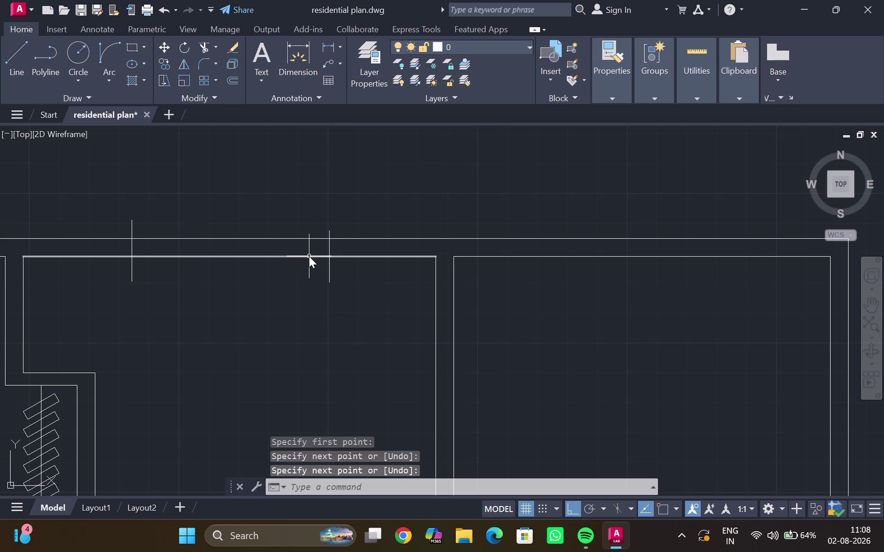
key(Return)
scroll(up, 3)
drag(353, 237, 275, 249)
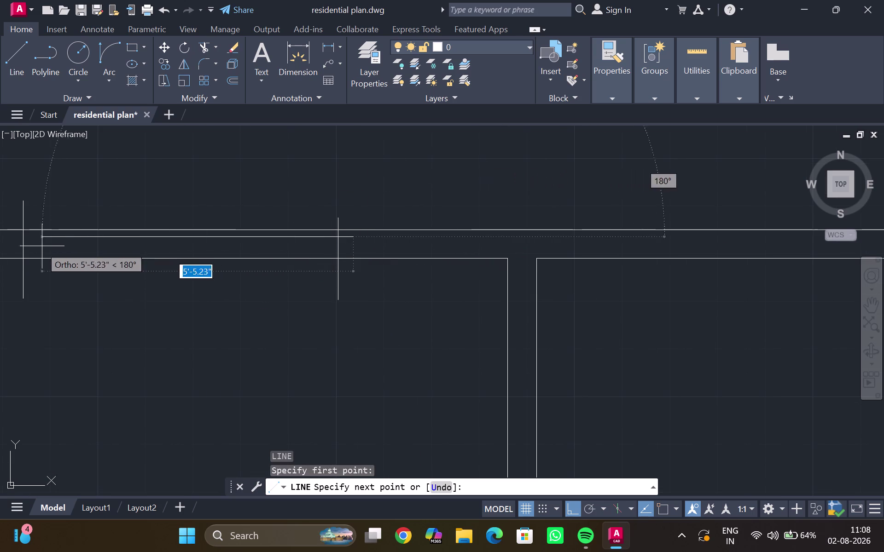
click(1, 243)
key(l)
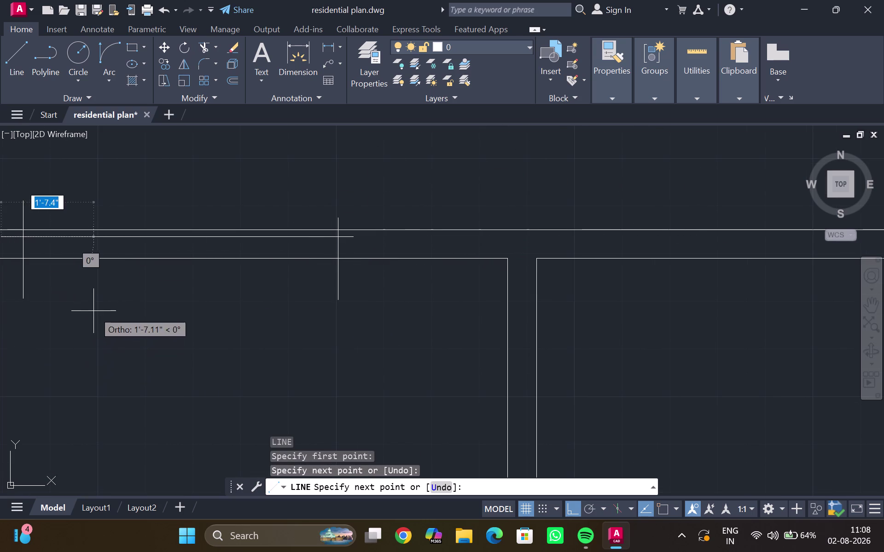
key(Return)
key(Escape)
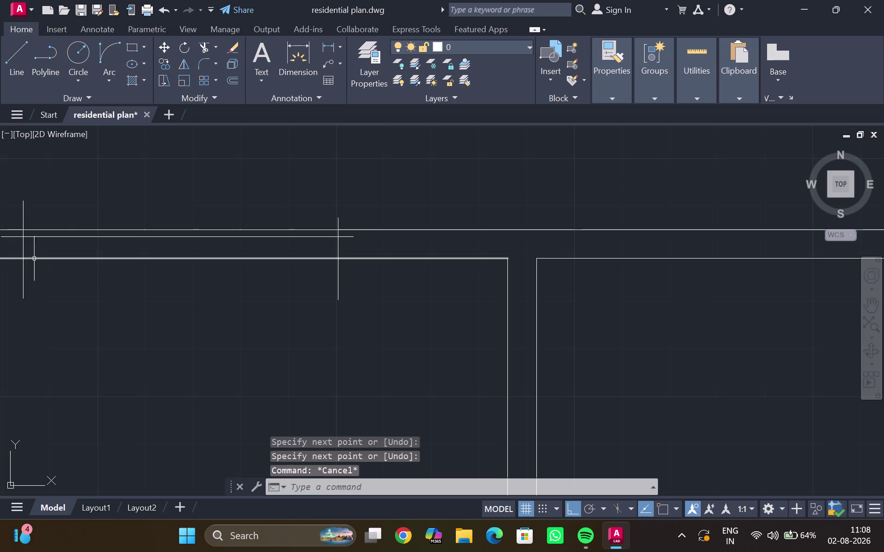
Draw a second long frame line running along the top wall.
scroll(down, 3)
middle_drag(22, 259, 44, 260)
key(l)
key(Return)
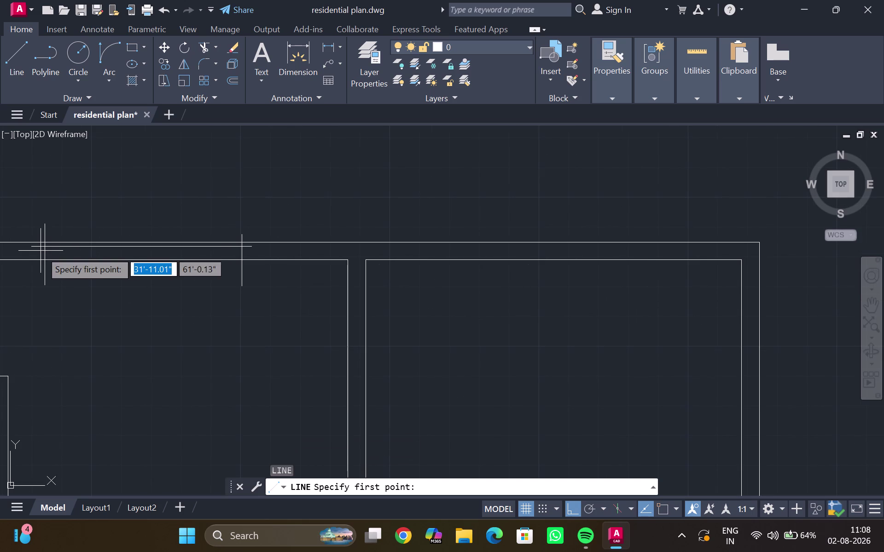
scroll(up, 3)
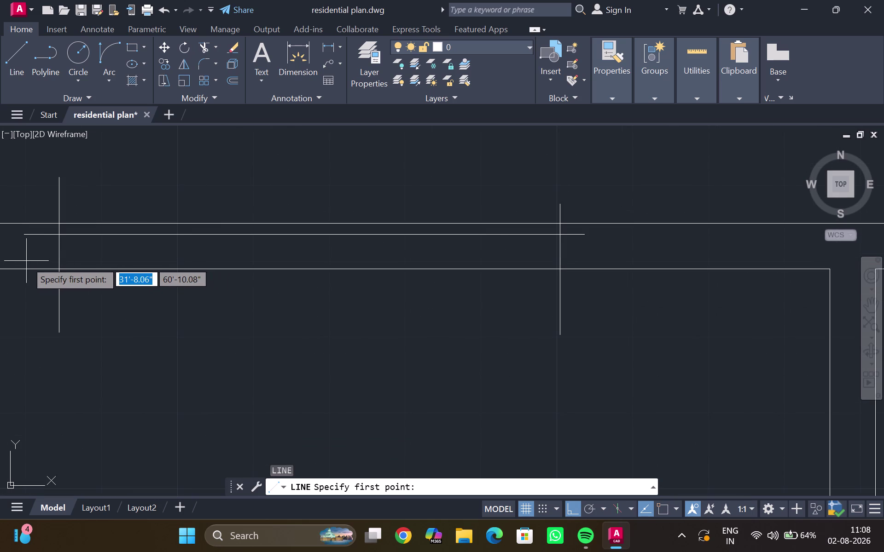
click(26, 262)
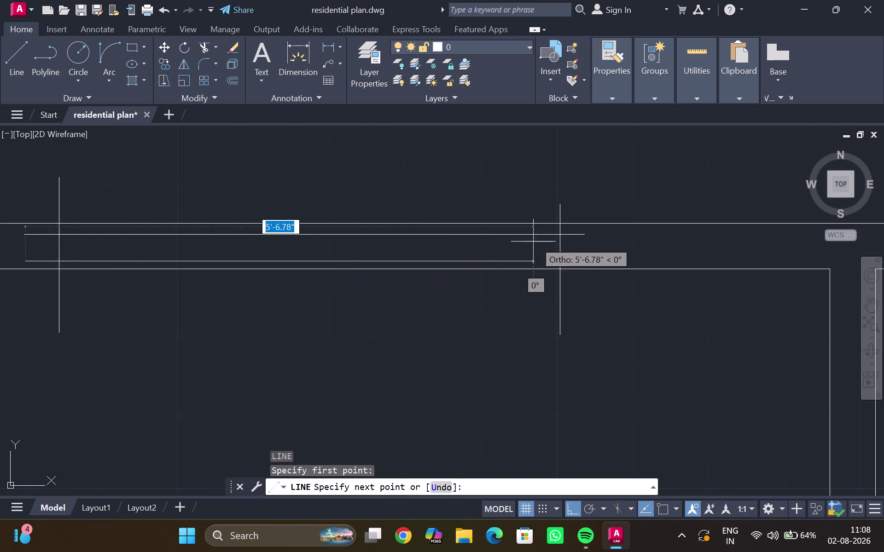
click(573, 236)
key(Escape)
scroll(down, 3)
middle_drag(478, 266, 420, 272)
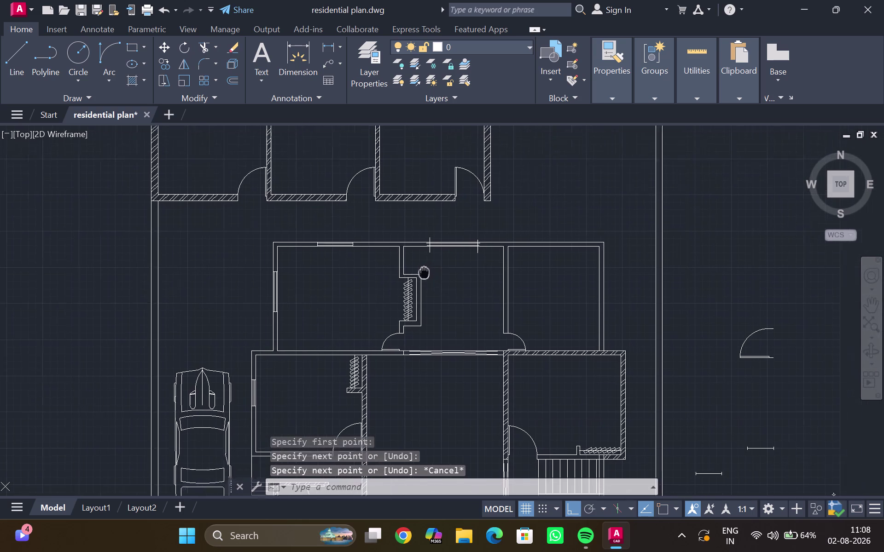
Trim the top-wall lines between the window edges with fence cuts.
middle_drag(420, 273, 321, 277)
text(t)
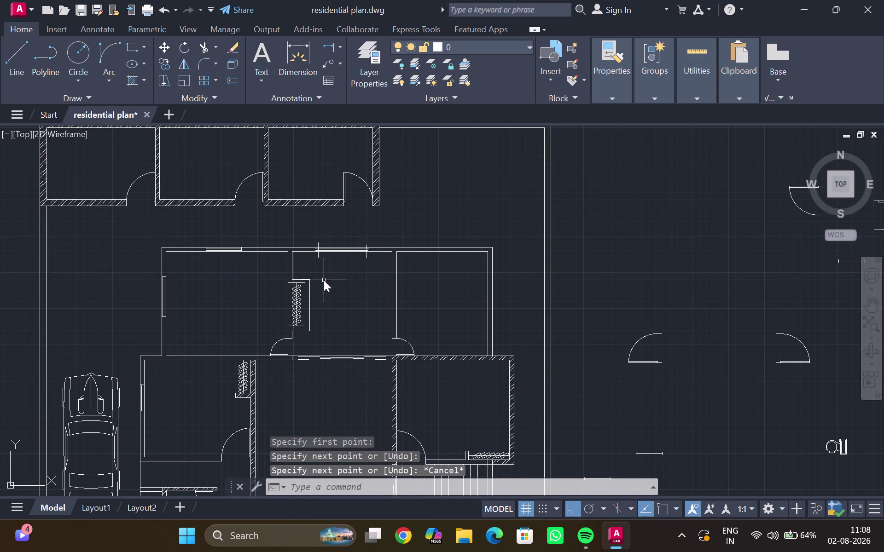
text(r)
scroll(up, 3)
key(Return)
scroll(up, 3)
middle_drag(329, 278, 324, 297)
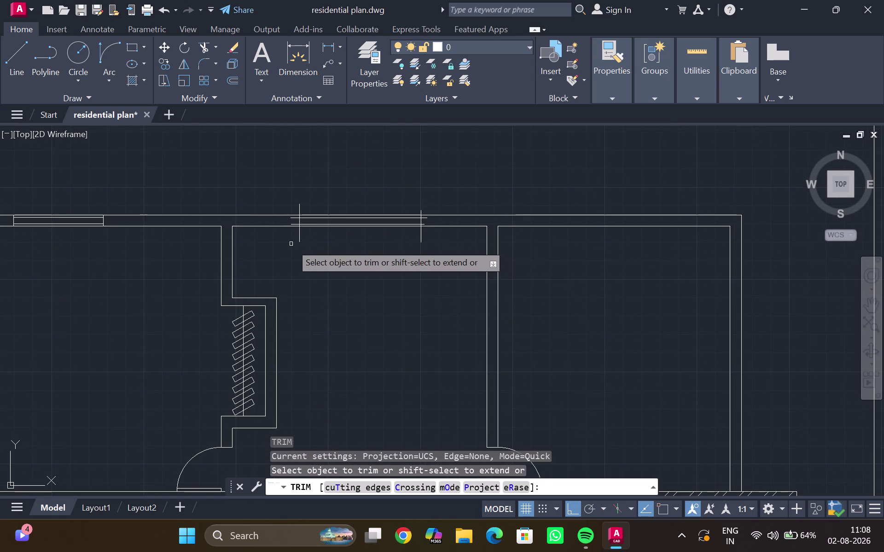
drag(286, 241, 432, 233)
scroll(up, 3)
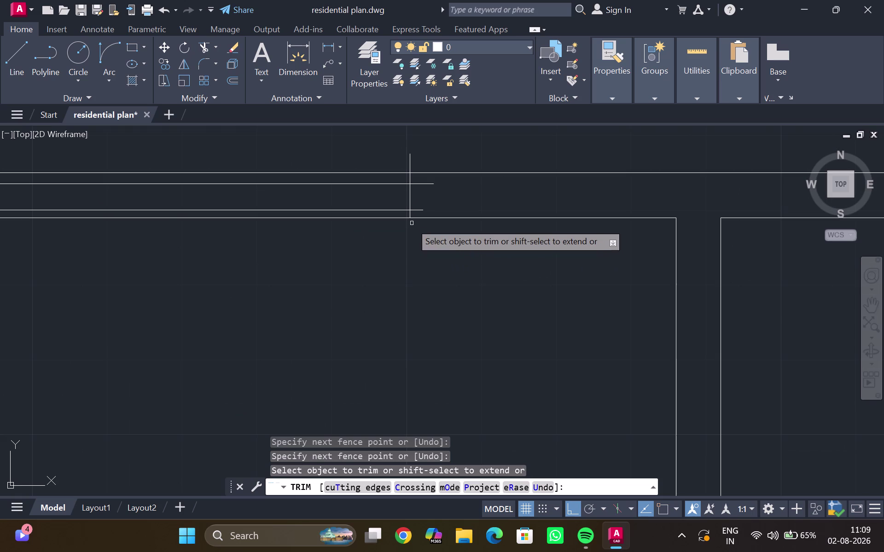
drag(420, 211, 418, 182)
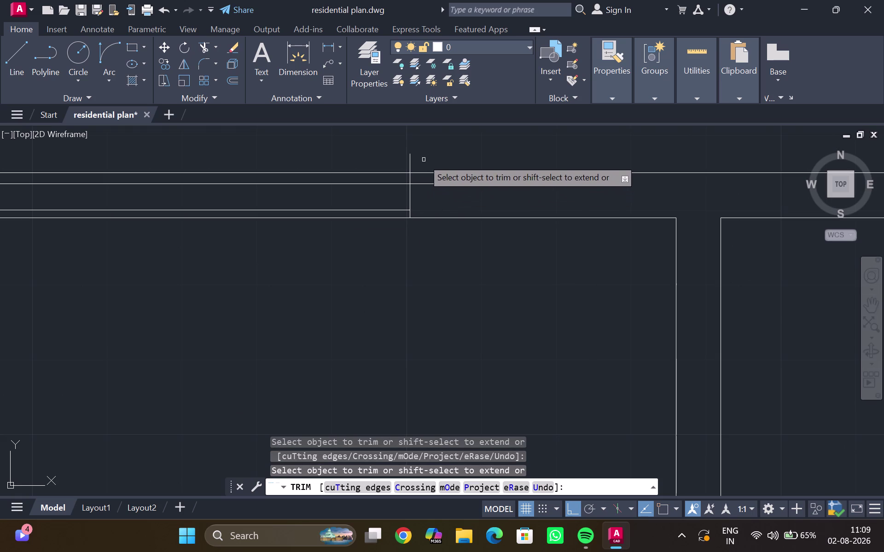
drag(413, 156, 391, 157)
drag(421, 181, 424, 191)
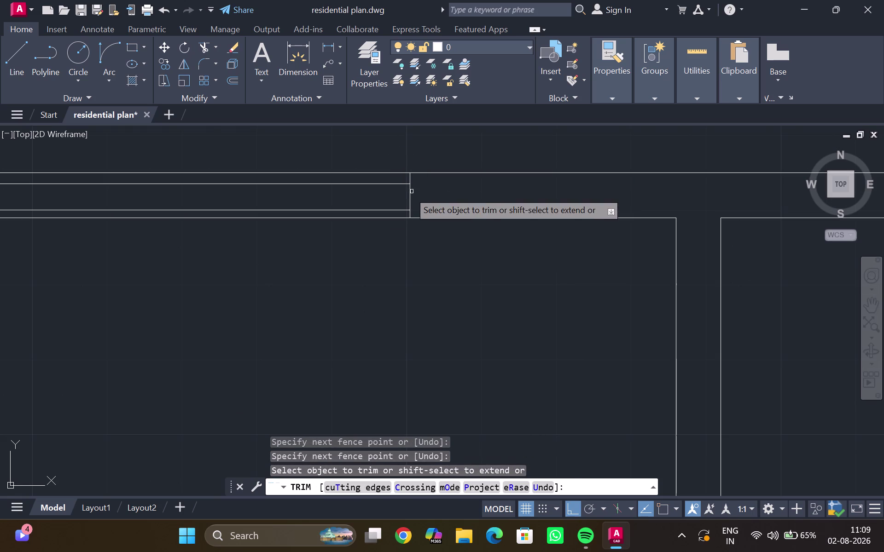
Trim the remaining wall lines and a leftover segment inside the opening.
scroll(down, 3)
middle_drag(299, 193, 536, 195)
drag(366, 164, 261, 166)
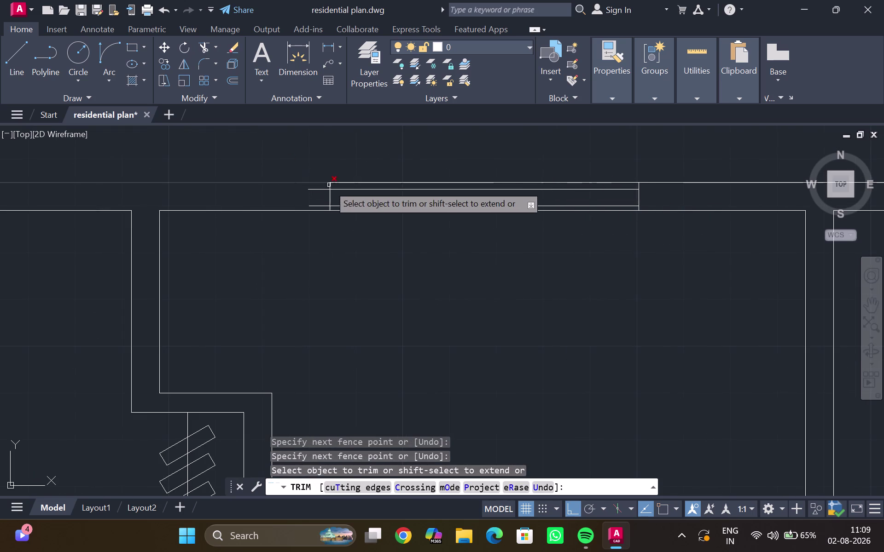
scroll(up, 3)
drag(311, 189, 313, 213)
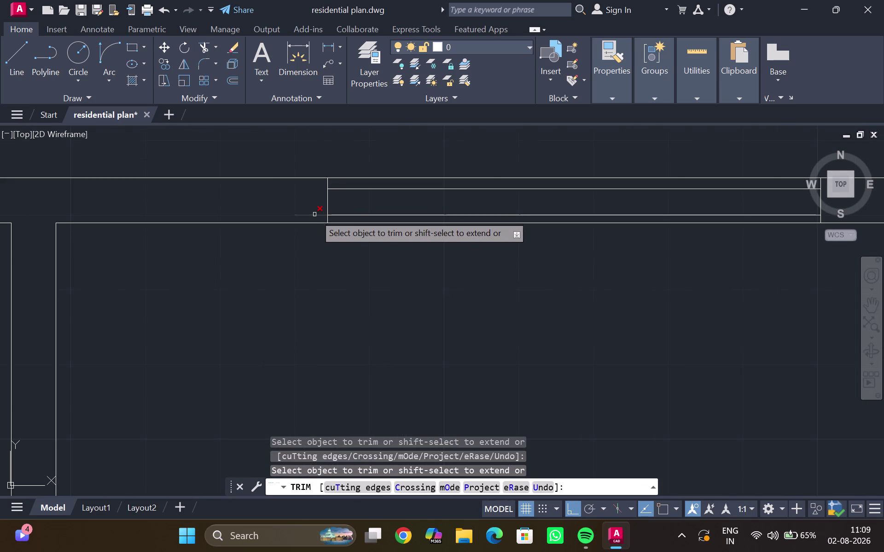
click(314, 214)
scroll(down, 3)
key(Escape)
scroll(down, 3)
middle_drag(408, 242, 275, 269)
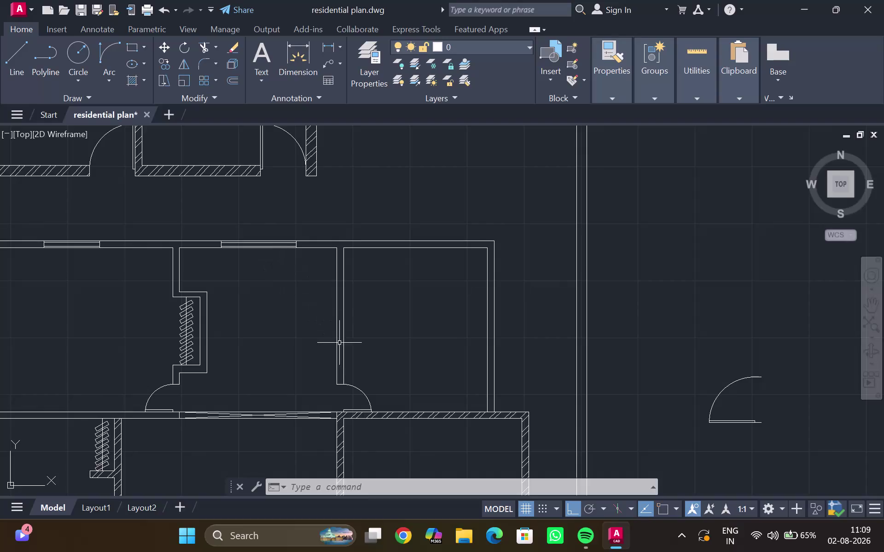
Draw the first opening edge line across the top wall near the corner.
middle_drag(395, 309, 92, 434)
scroll(up, 3)
key(l)
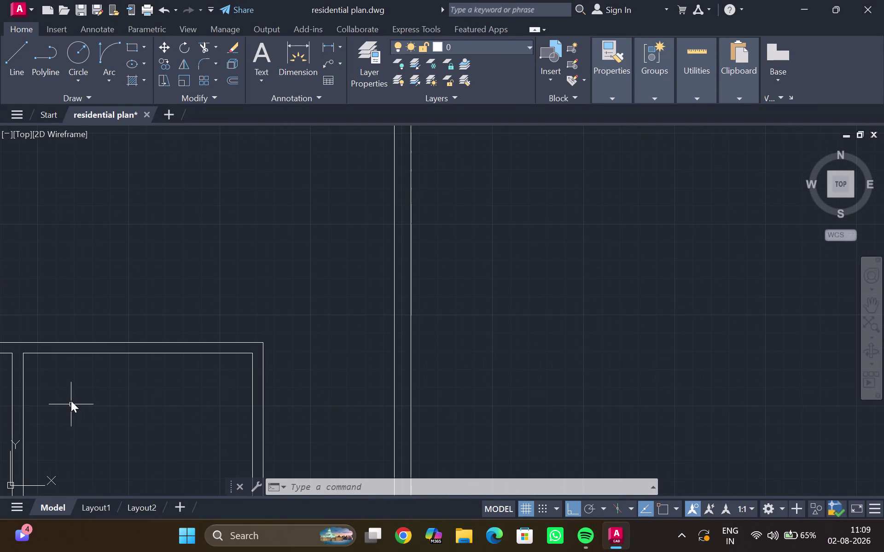
key(Return)
scroll(down, 3)
middle_drag(83, 387, 88, 388)
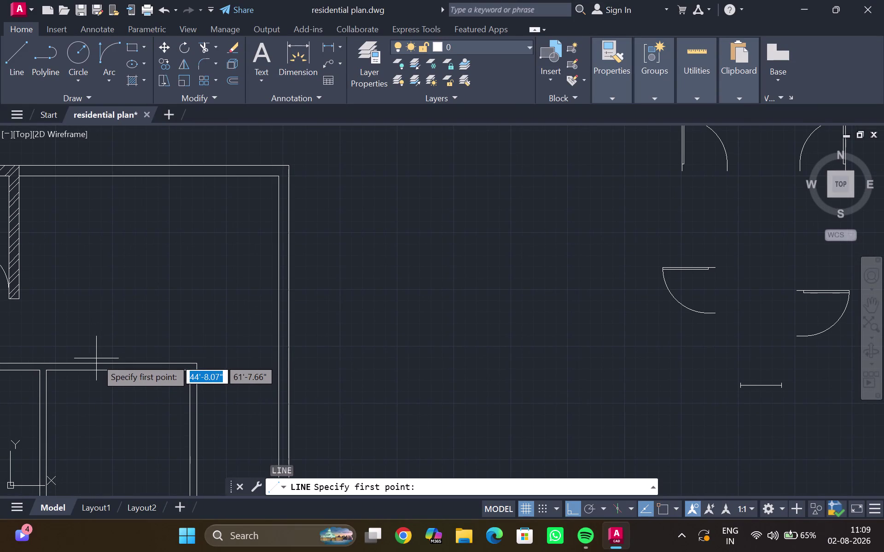
click(96, 359)
click(105, 400)
key(Escape)
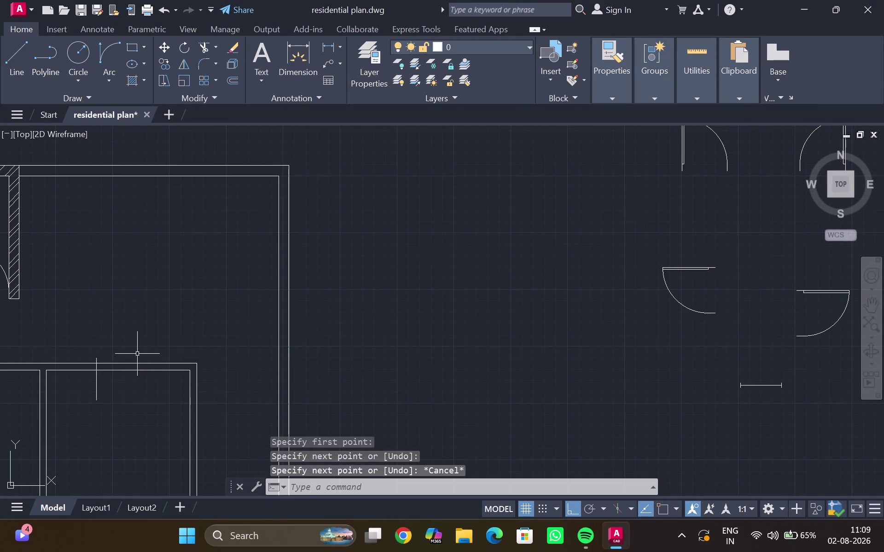
Draw the second opening edge line across the top wall.
key(l)
key(Return)
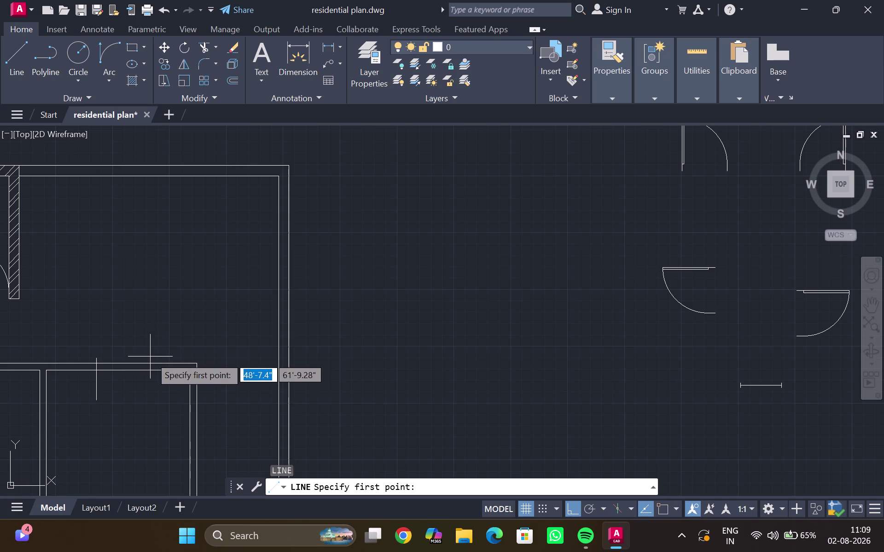
click(153, 359)
click(154, 387)
key(Return)
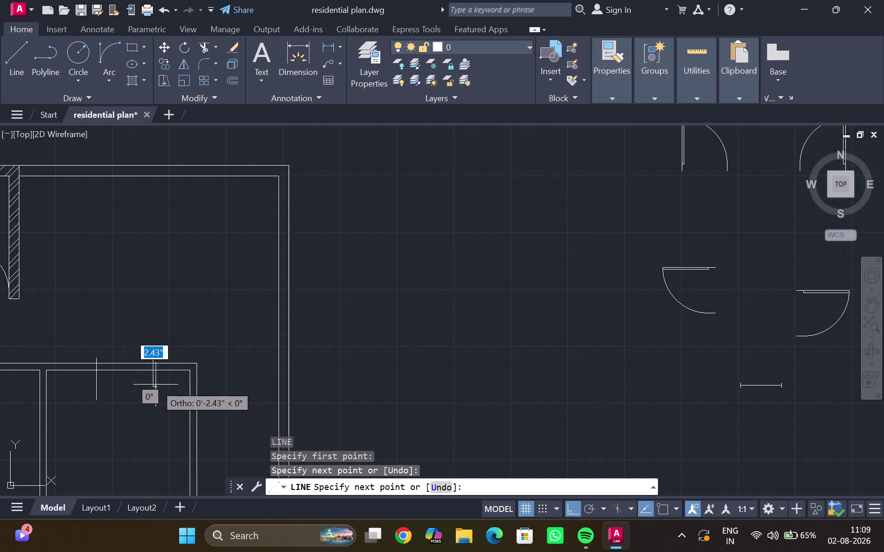
key(Escape)
Draw a short wall line near the top-wall corner.
scroll(up, 3)
key(l)
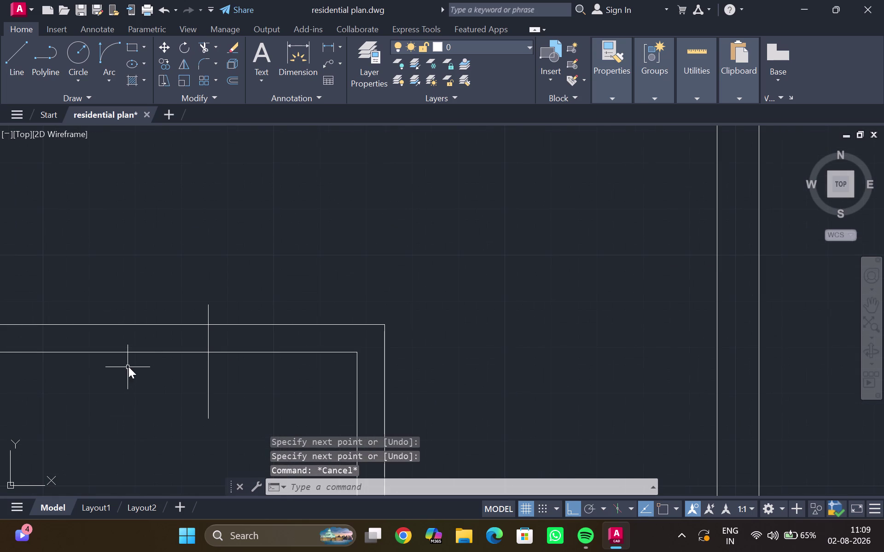
key(Return)
click(209, 334)
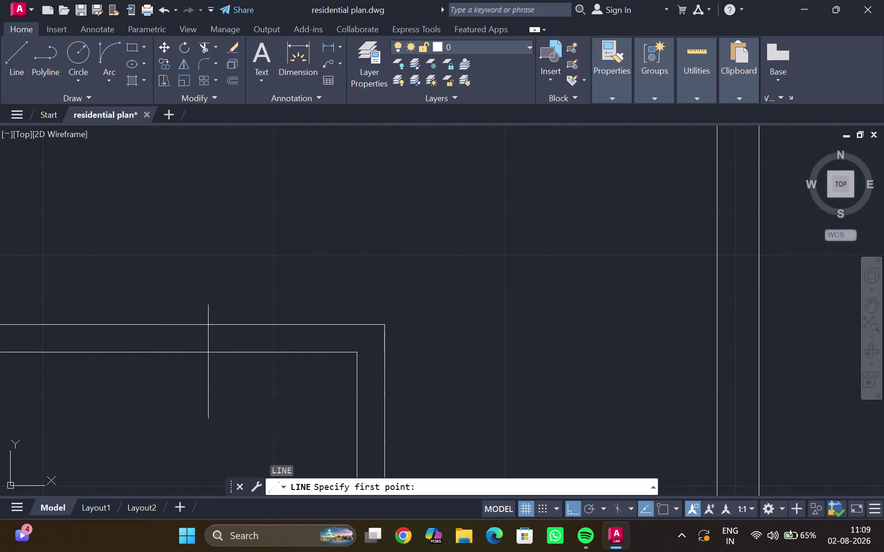
middle_drag(8, 339, 158, 341)
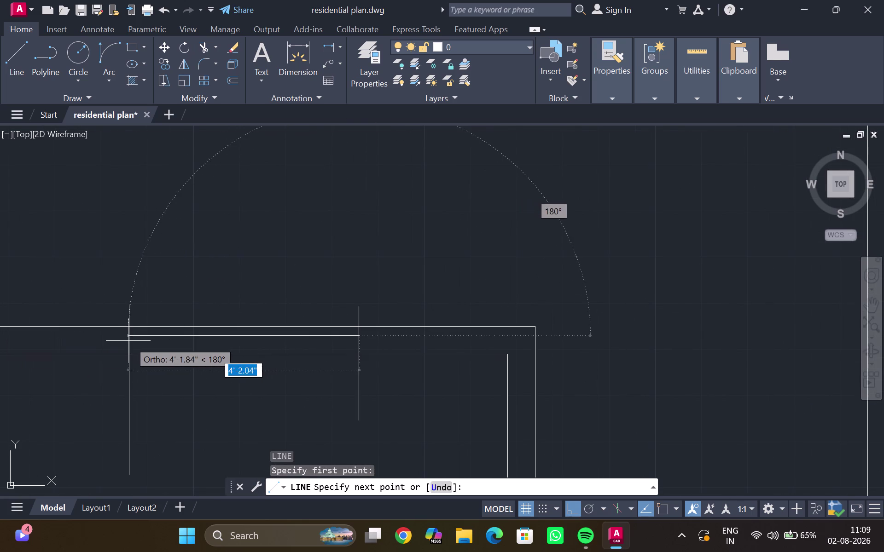
click(126, 341)
key(Return)
Draw a glazing line along the top wall across the opening.
key(Return)
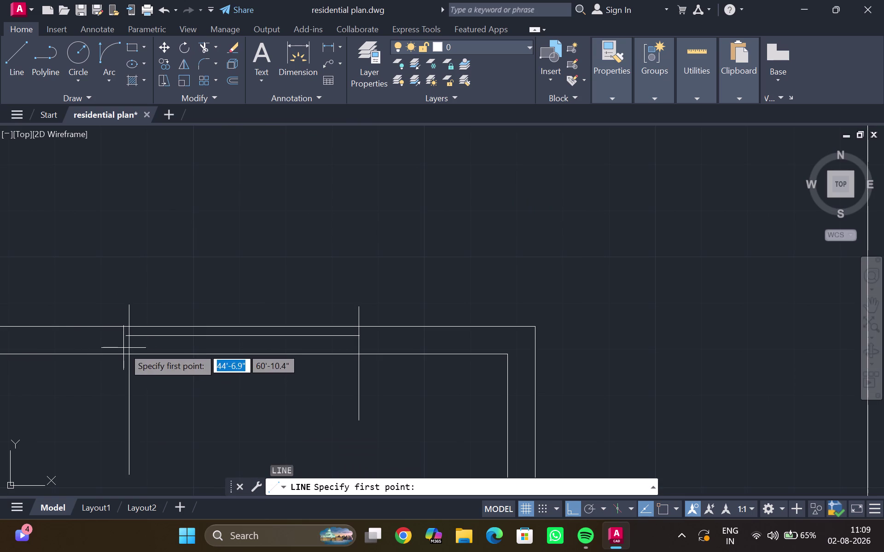
drag(123, 346, 134, 347)
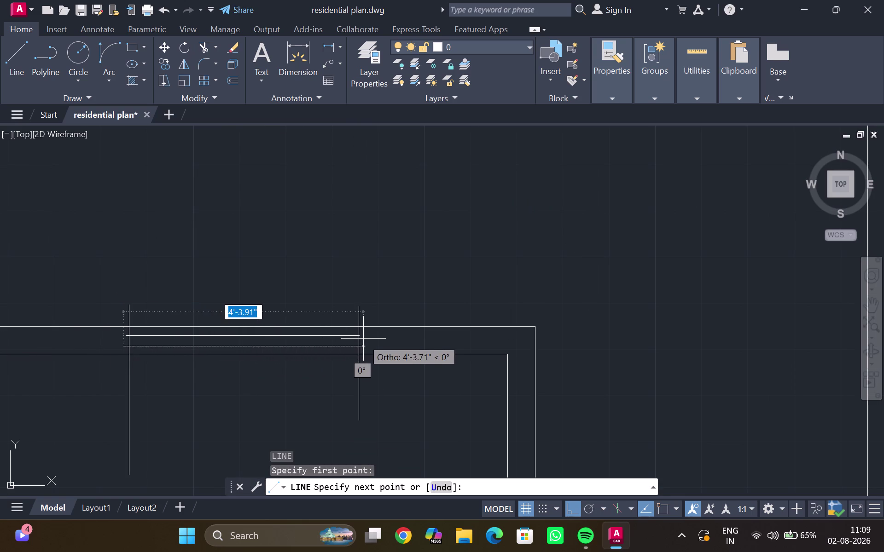
double_click(365, 339)
key(Return)
key(Escape)
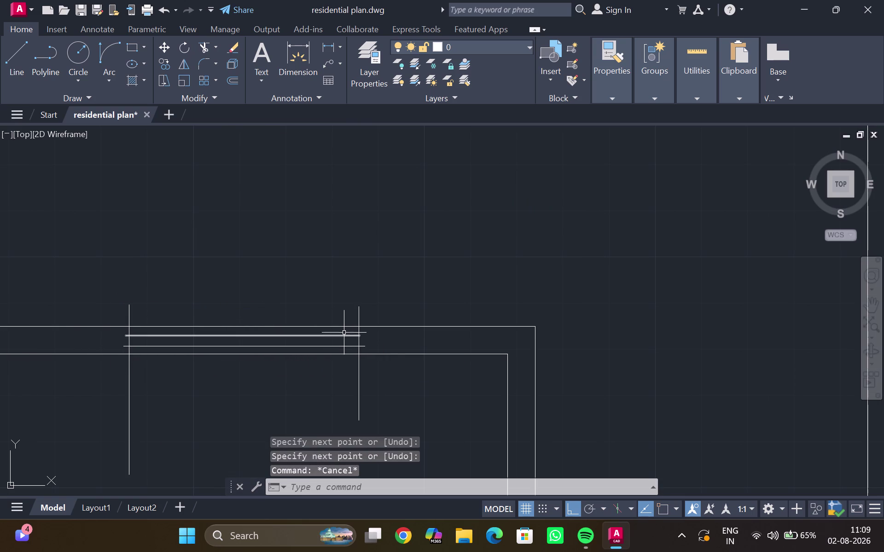
Trim the wall lines inside the new window opening, removing leftover segments.
text(tr)
key(Return)
drag(366, 318, 174, 313)
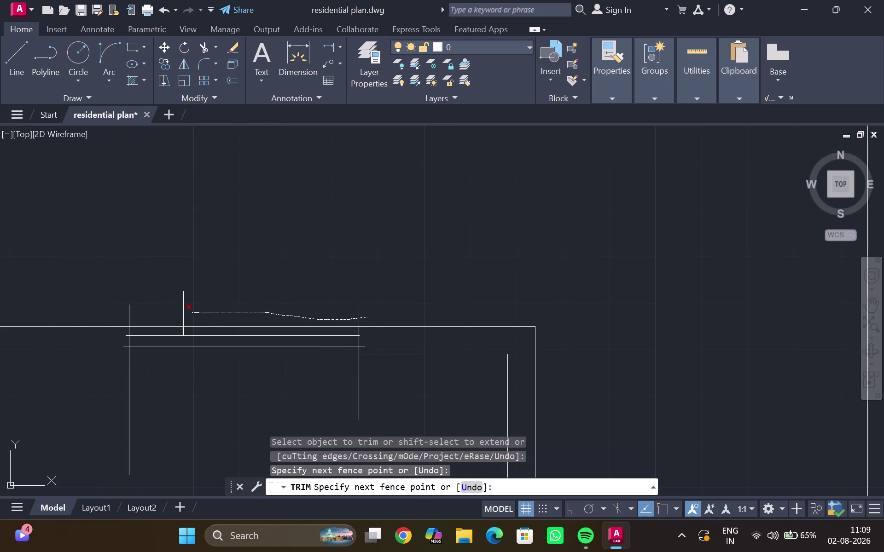
drag(174, 314, 103, 314)
drag(109, 419, 386, 400)
scroll(up, 3)
drag(357, 325, 361, 317)
middle_drag(227, 320, 398, 325)
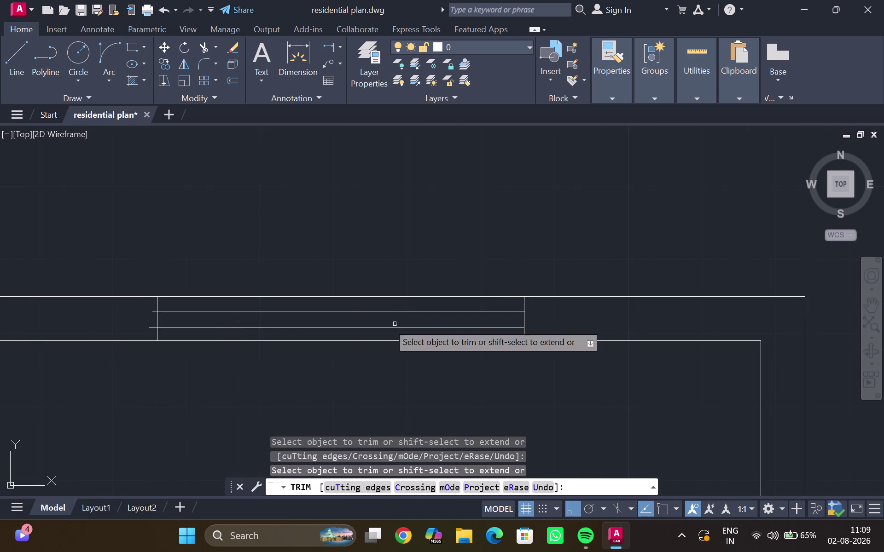
click(152, 312)
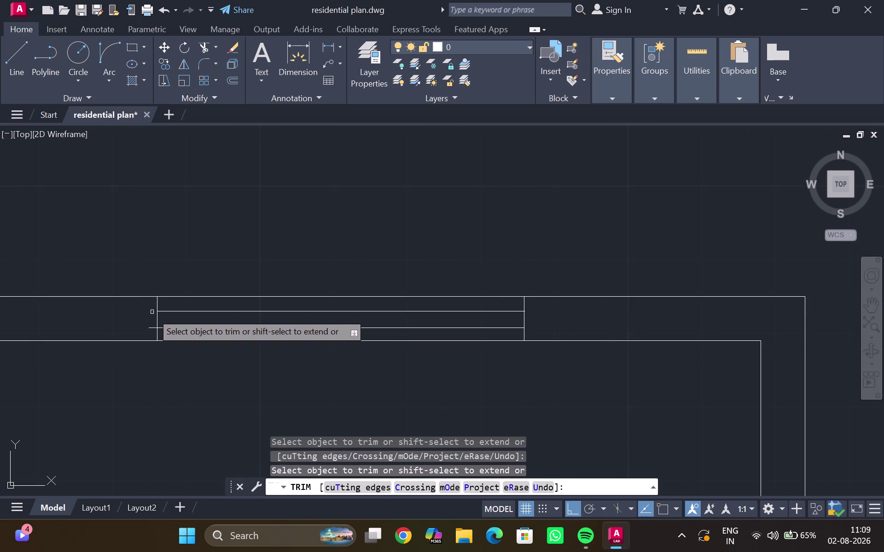
click(150, 329)
key(Escape)
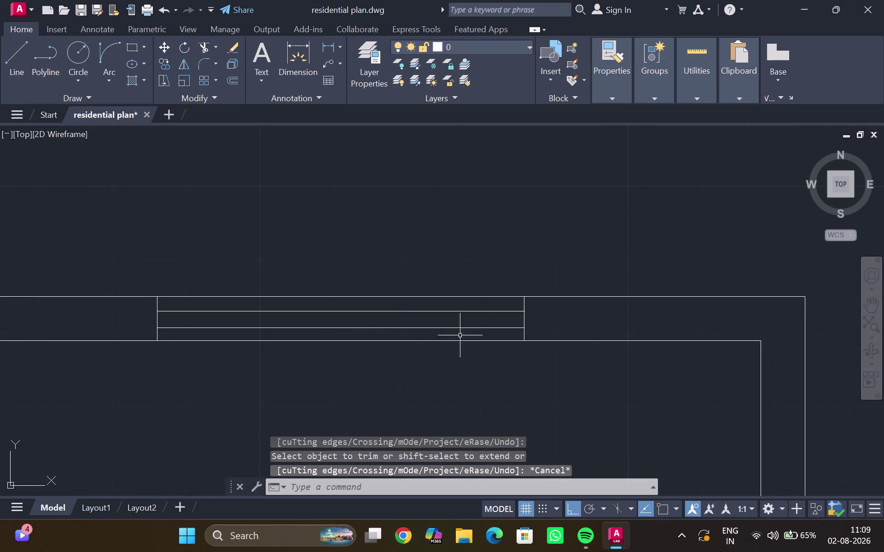
Trim one remaining wall segment from the window area.
scroll(up, 3)
scroll(up, 3)
middle_drag(518, 319, 434, 340)
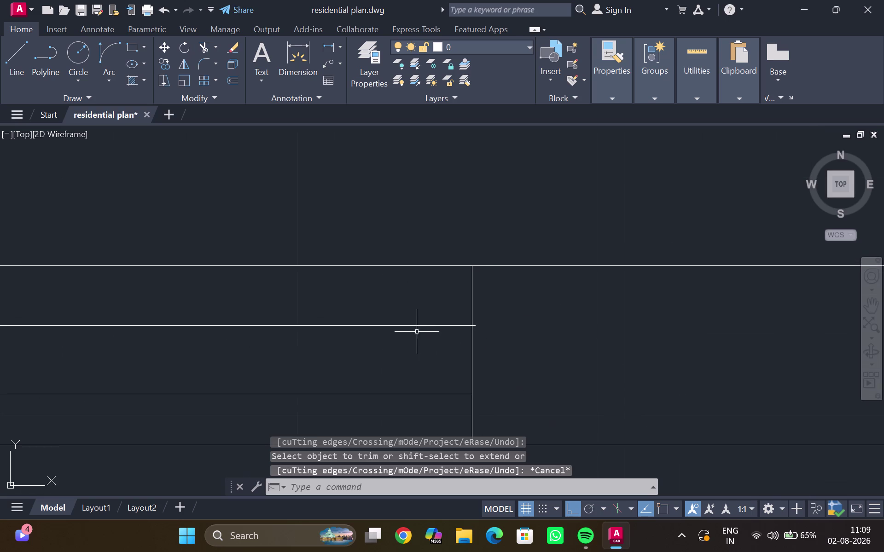
text(tr)
key(Return)
scroll(up, 3)
click(458, 329)
scroll(down, 3)
key(Escape)
Pan and zoom out to review the whole floor plan.
scroll(down, 3)
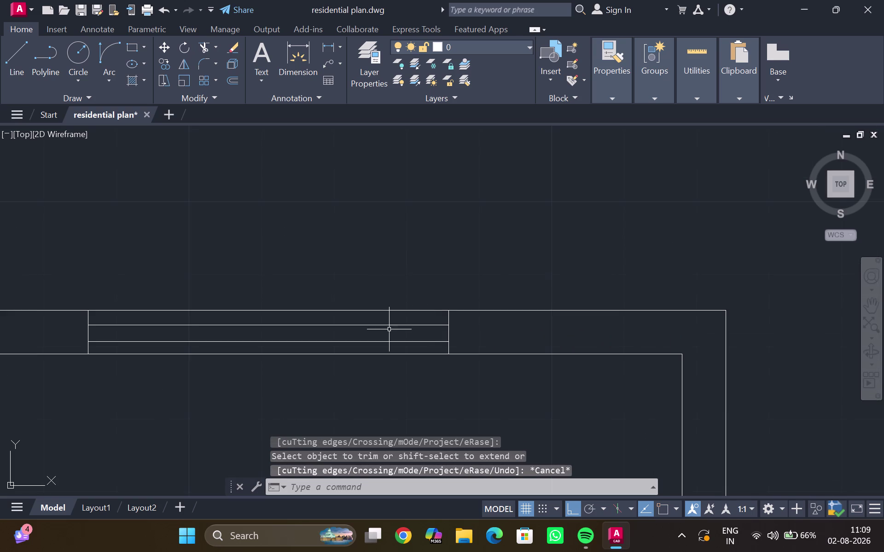
middle_drag(354, 342, 418, 328)
scroll(down, 3)
scroll(down, 3)
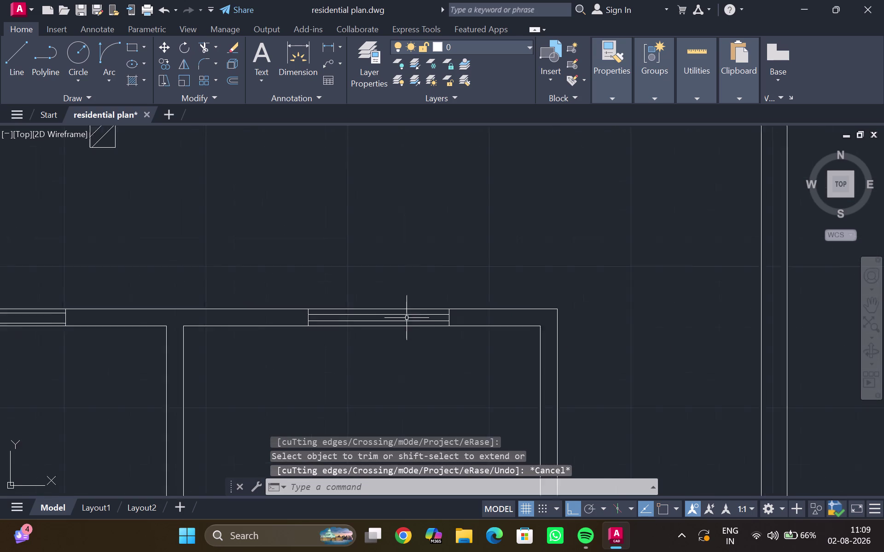
scroll(down, 3)
middle_drag(383, 338, 412, 305)
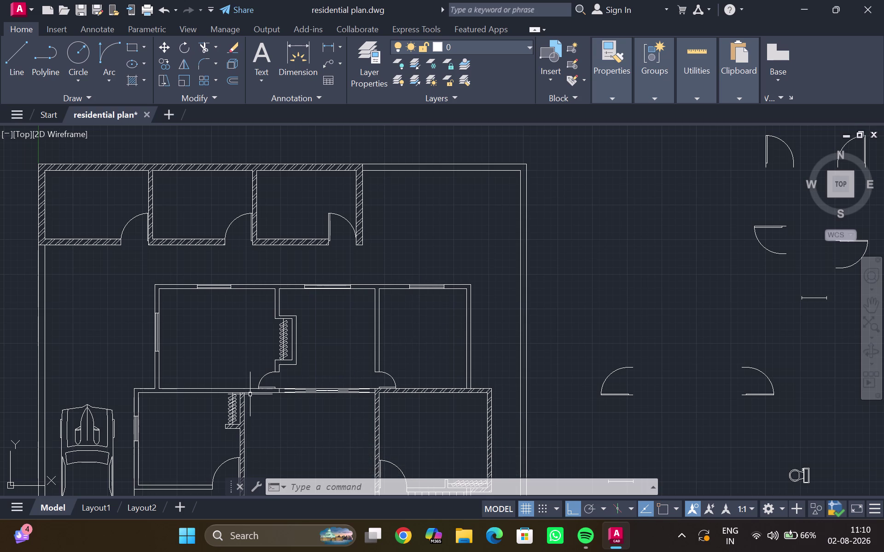
scroll(up, 3)
middle_drag(180, 332, 277, 337)
scroll(up, 3)
middle_click(231, 309)
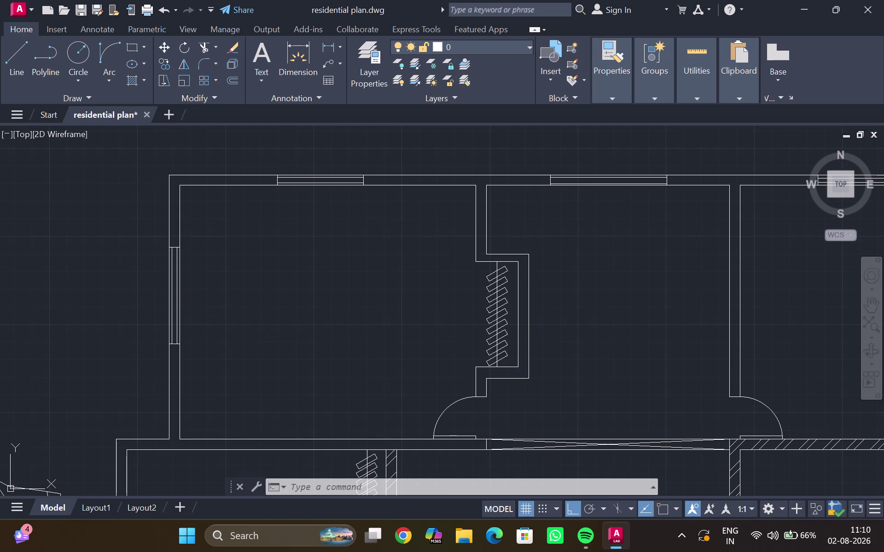
Hatch the top-left corner and three other upper-block wall sections with diagonal lines.
key(h)
key(Return)
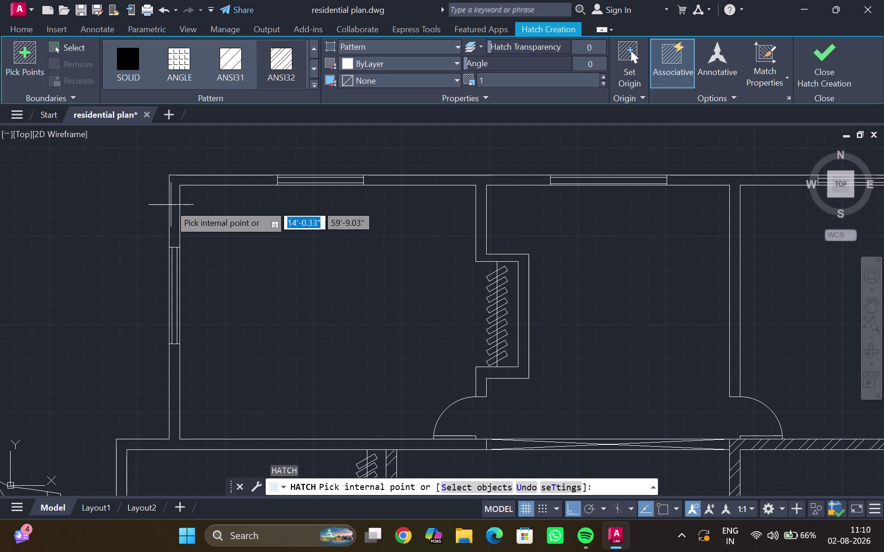
click(175, 216)
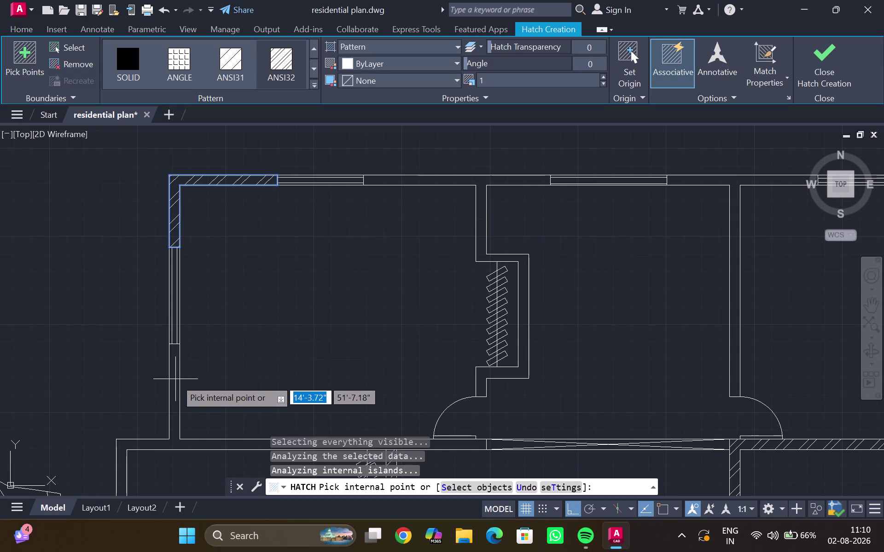
click(175, 379)
click(405, 180)
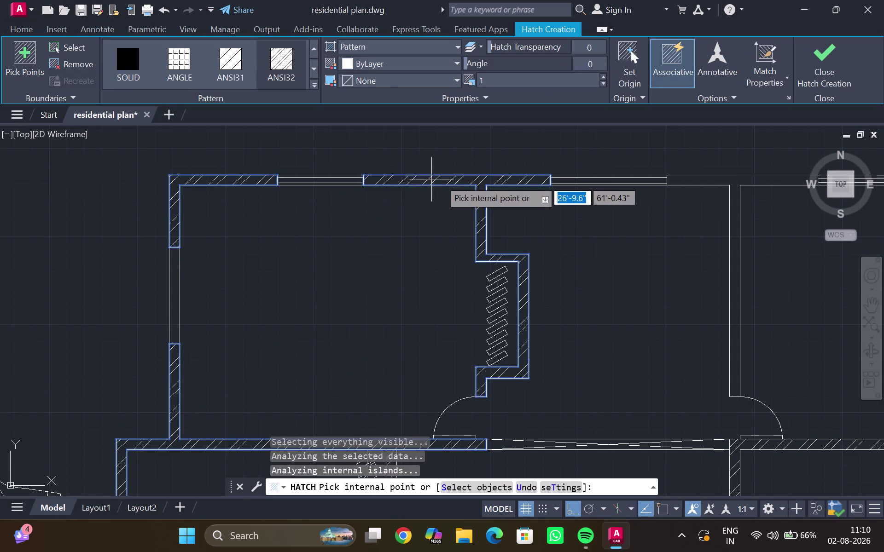
click(723, 178)
Add the upper block's right-hand wall to the hatch and finish it.
scroll(down, 3)
middle_drag(710, 254, 493, 275)
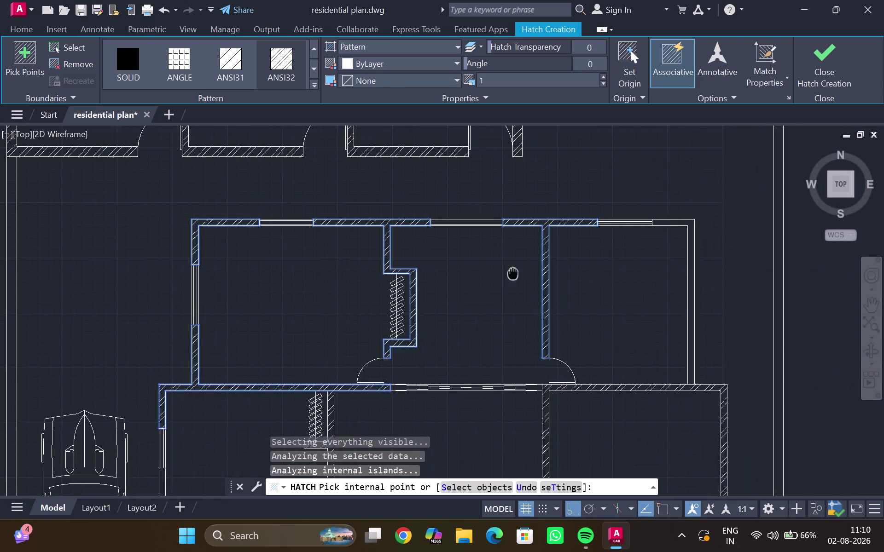
middle_drag(493, 274, 457, 282)
click(621, 231)
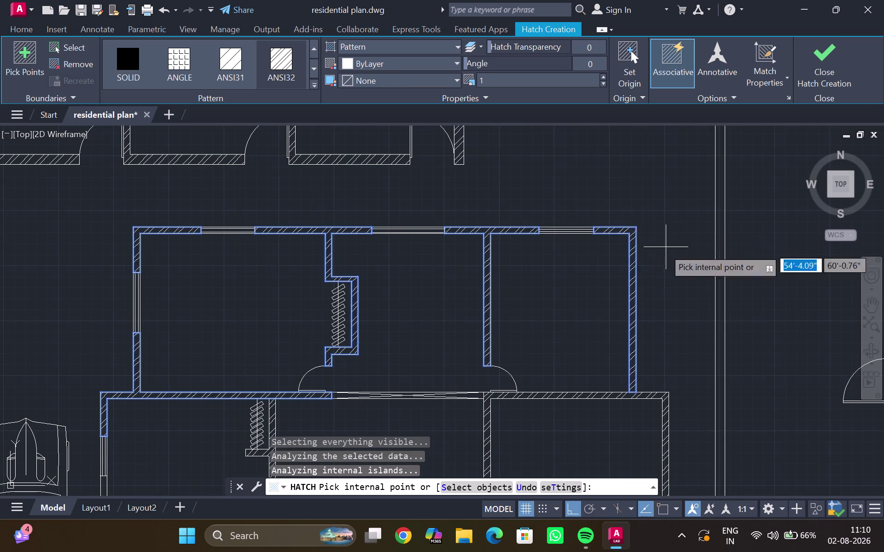
scroll(down, 3)
scroll(down, 3)
middle_drag(553, 294, 549, 249)
scroll(up, 3)
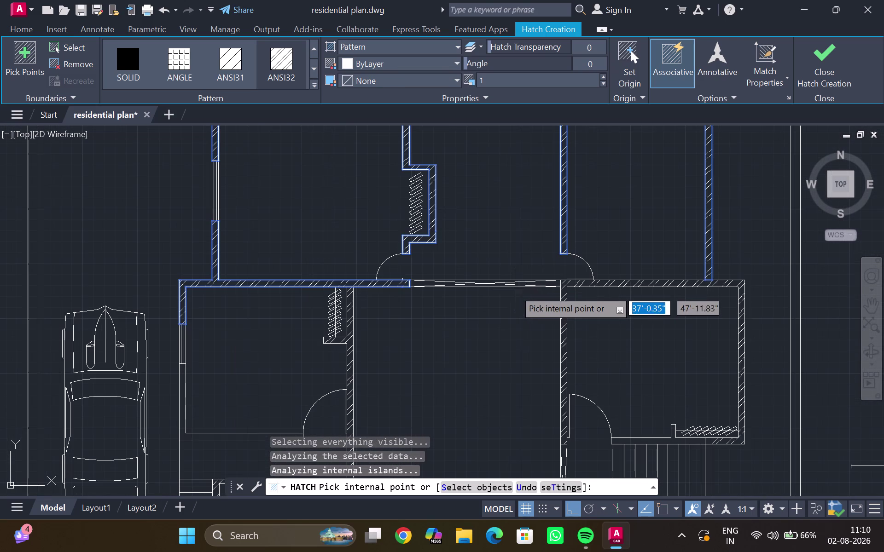
key(Escape)
Start a second hatch on a lower-room wall, then cancel it.
scroll(down, 3)
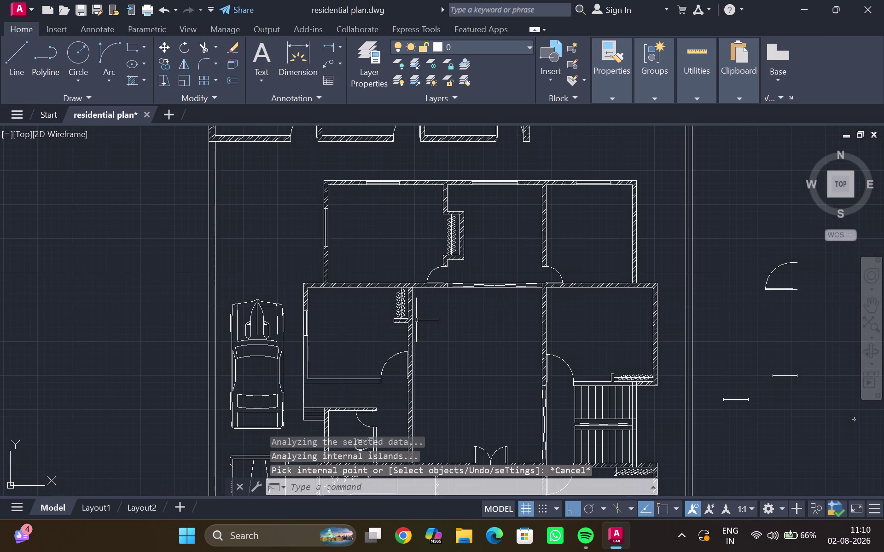
middle_drag(395, 336, 386, 322)
scroll(up, 3)
key(h)
key(Return)
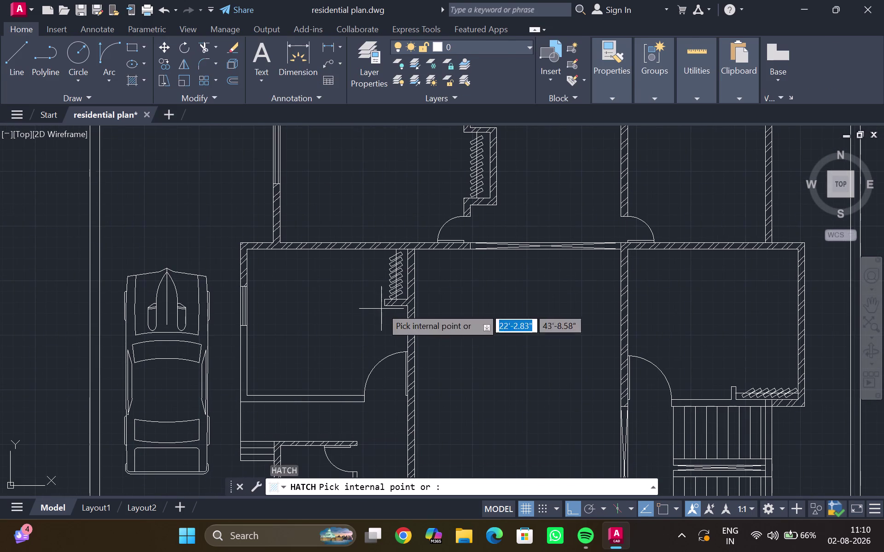
click(243, 365)
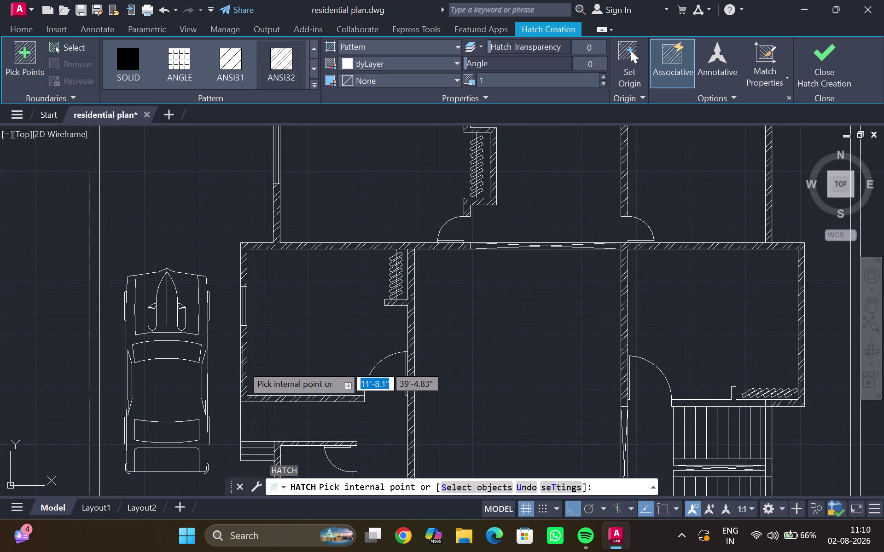
scroll(down, 3)
key(Escape)
scroll(down, 3)
middle_drag(352, 318, 311, 294)
scroll(up, 3)
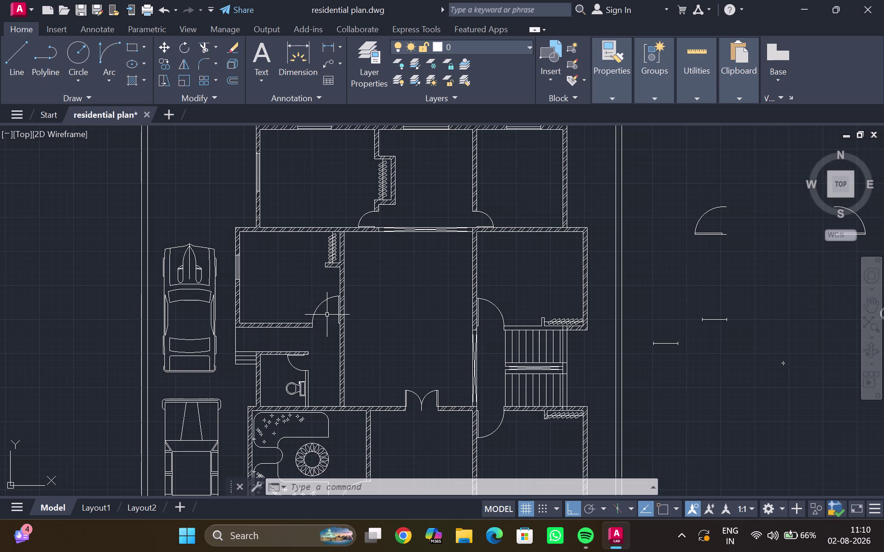
Zoom to the lower-left garden area and select the star-pattern garden fill.
scroll(down, 3)
middle_drag(324, 428, 326, 361)
scroll(up, 3)
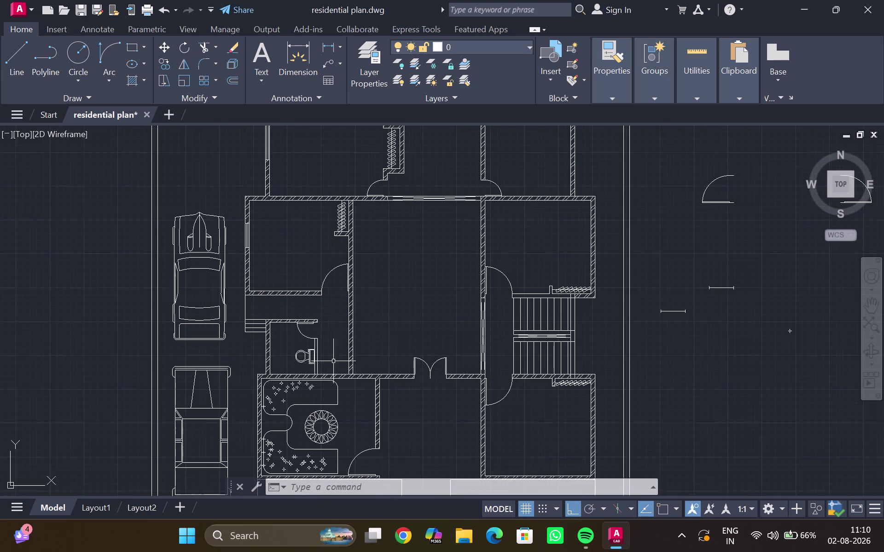
middle_drag(368, 366, 363, 315)
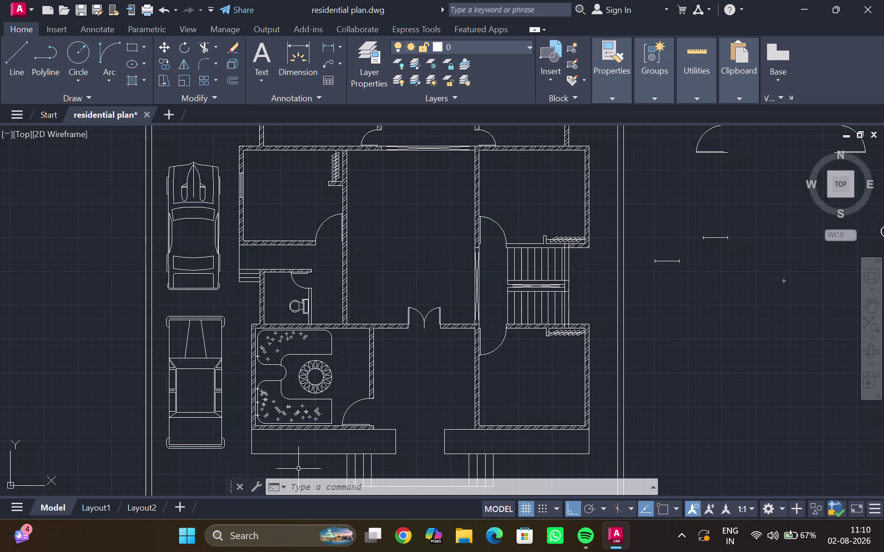
scroll(down, 3)
middle_drag(393, 423, 276, 403)
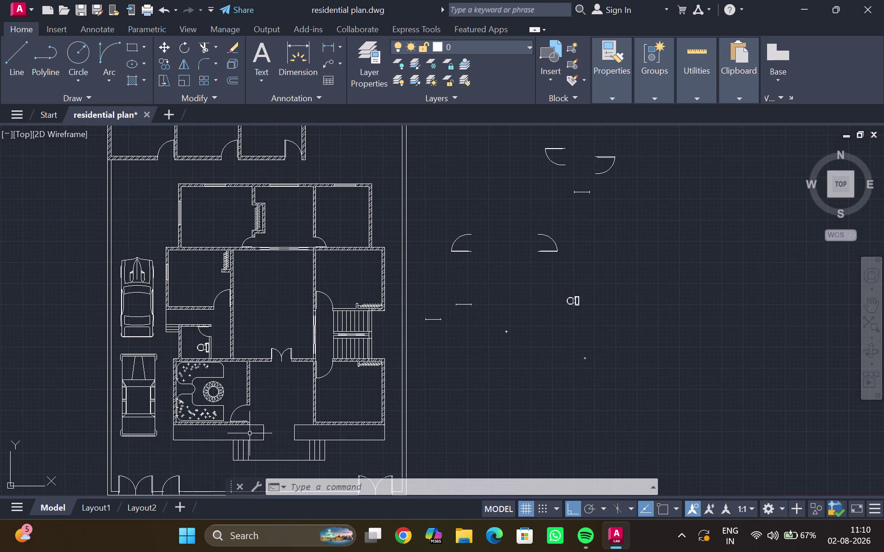
scroll(up, 3)
middle_drag(162, 418, 158, 396)
scroll(up, 3)
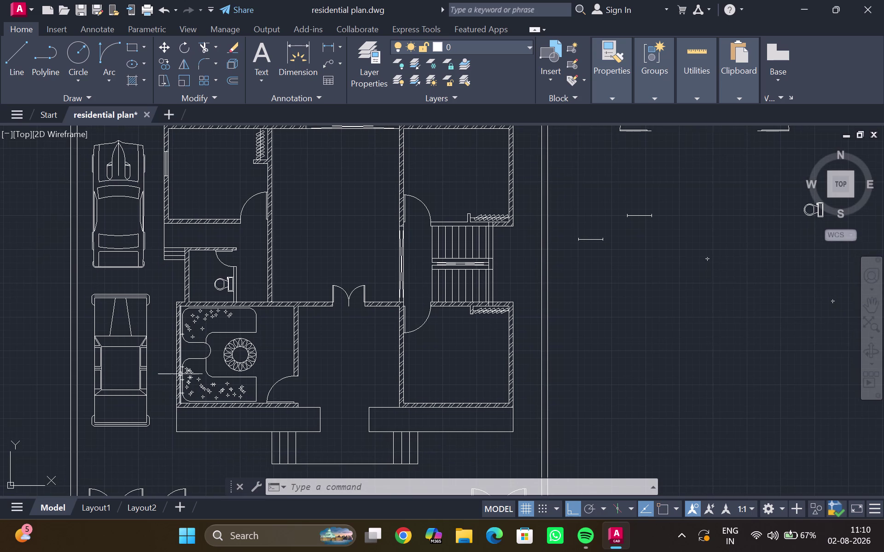
scroll(up, 3)
click(180, 335)
Erase the selected object and draw a short tick across the garden's left wall.
key(Delete)
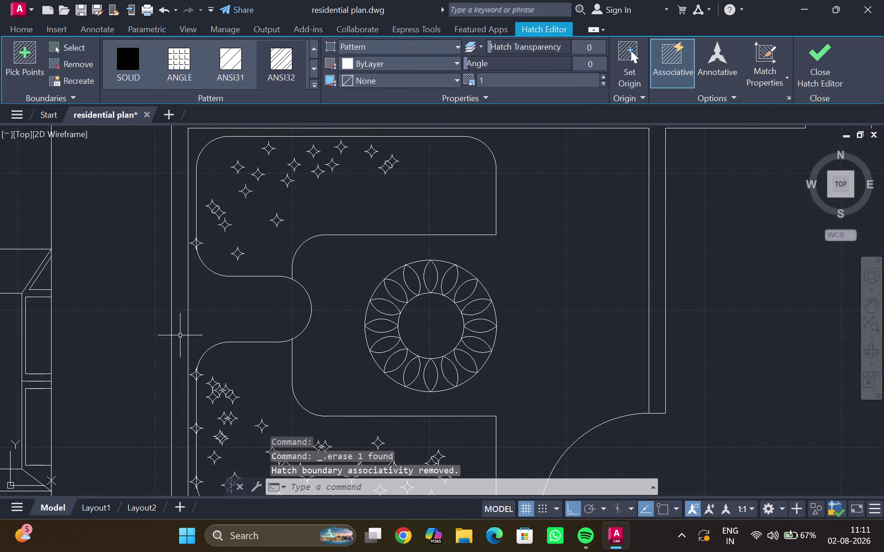
key(l)
key(Return)
scroll(up, 3)
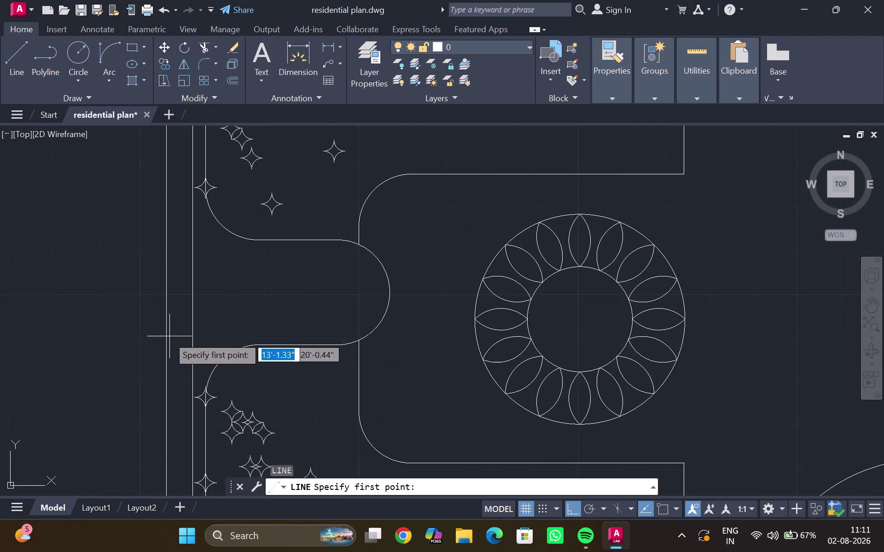
scroll(down, 3)
middle_drag(169, 267, 162, 323)
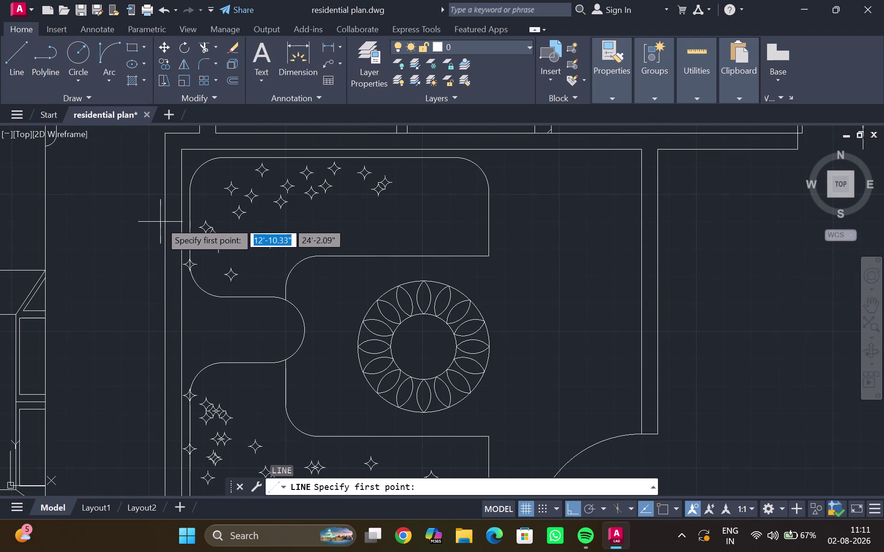
click(159, 230)
click(185, 230)
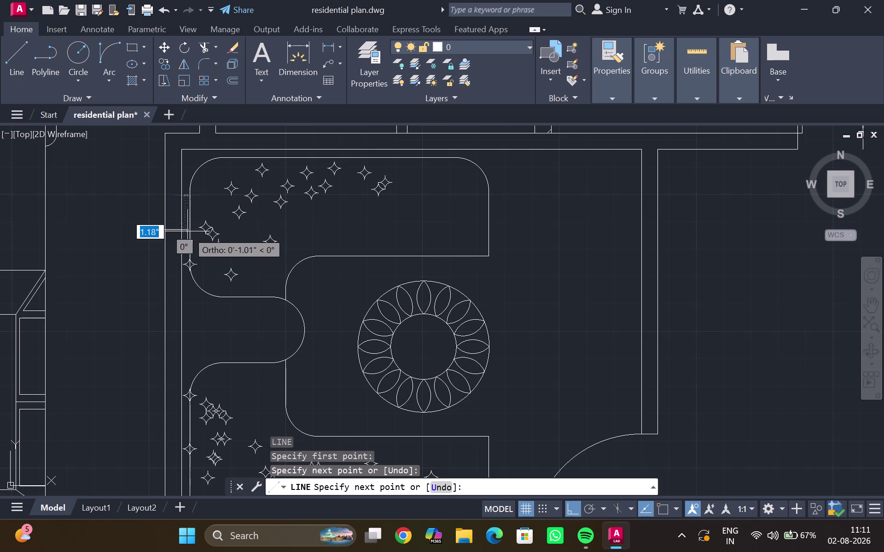
key(Escape)
key(l)
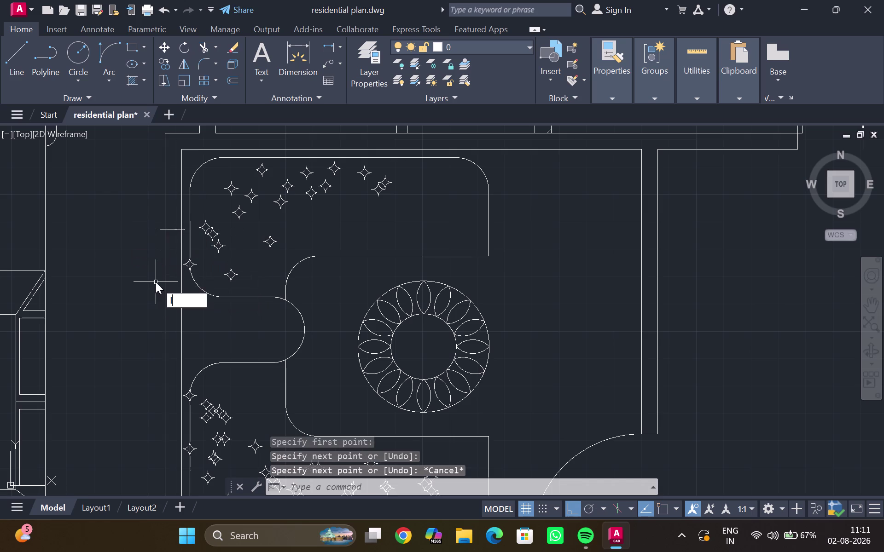
key(Return)
Draw a second short tick lower on the garden's left wall.
middle_drag(150, 298, 169, 243)
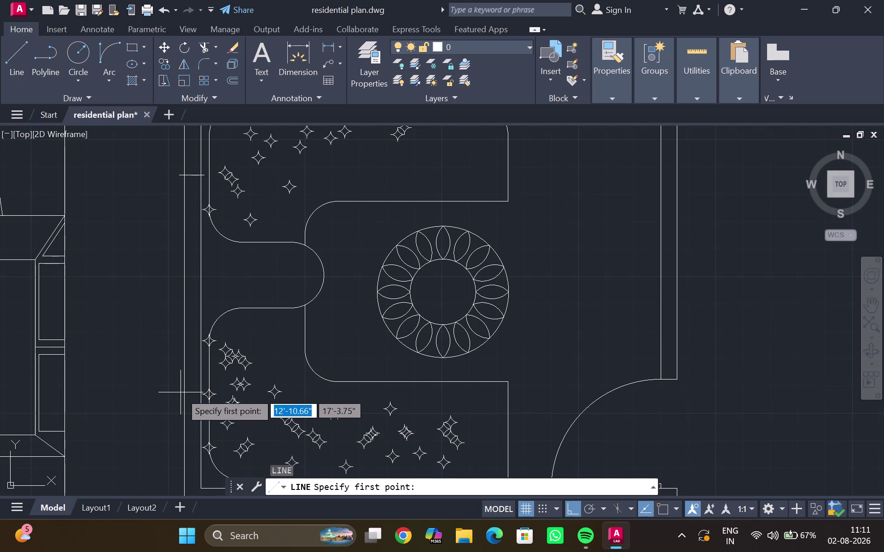
click(180, 391)
click(203, 387)
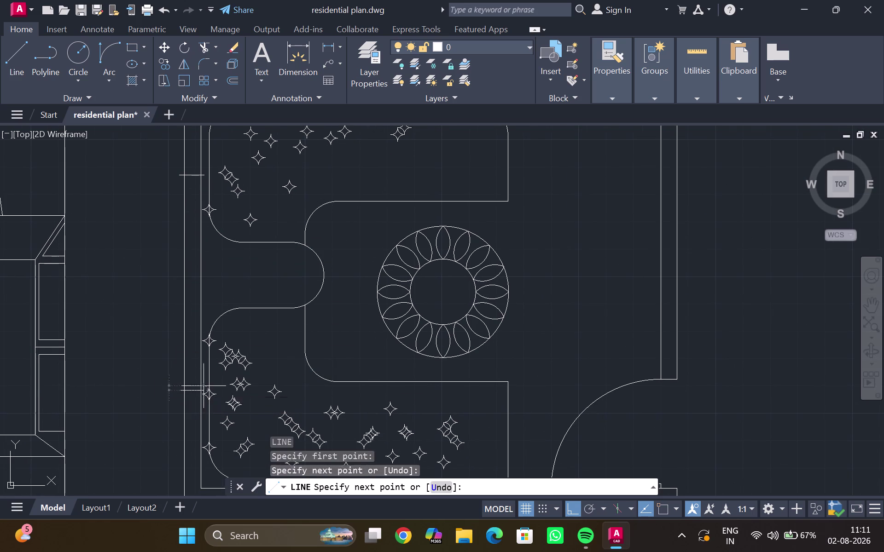
key(Escape)
key(l)
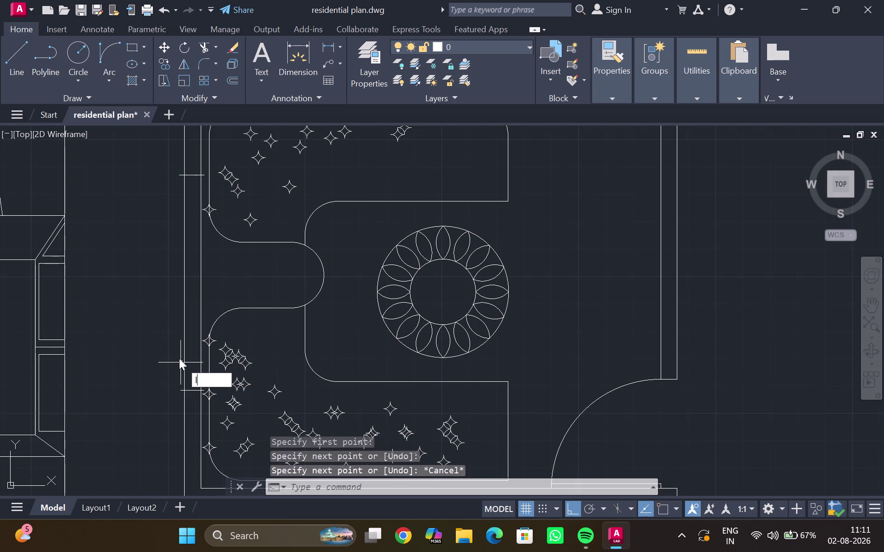
key(Return)
Draw a line from the upper wall down toward the planter's bottom.
scroll(up, 3)
middle_drag(207, 156, 161, 253)
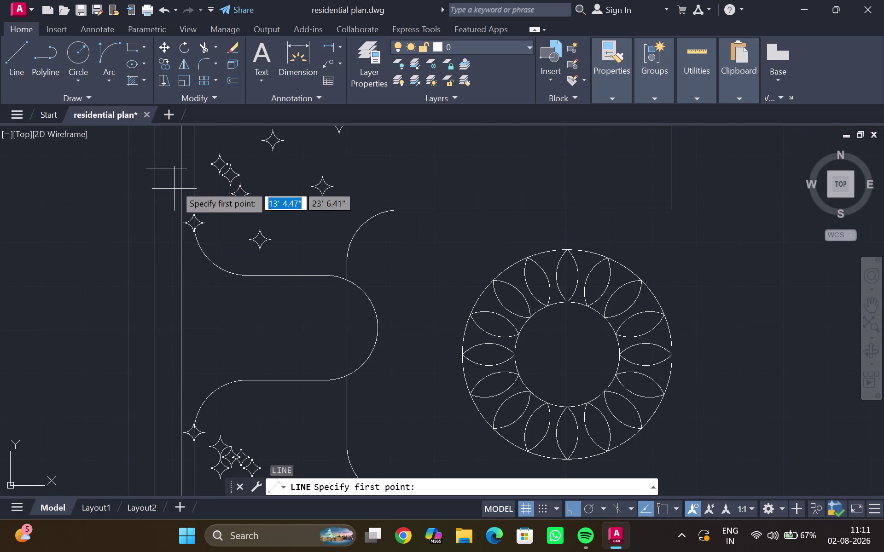
click(175, 157)
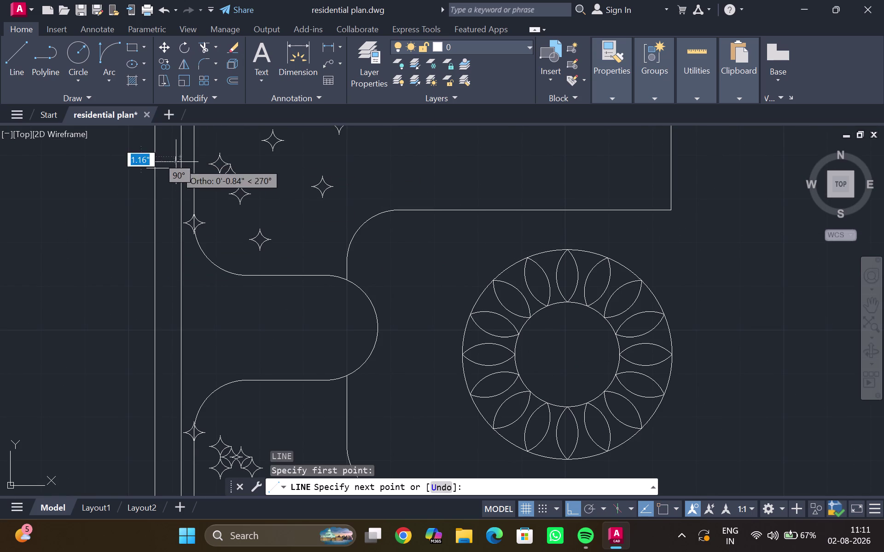
middle_drag(171, 230, 171, 148)
scroll(down, 3)
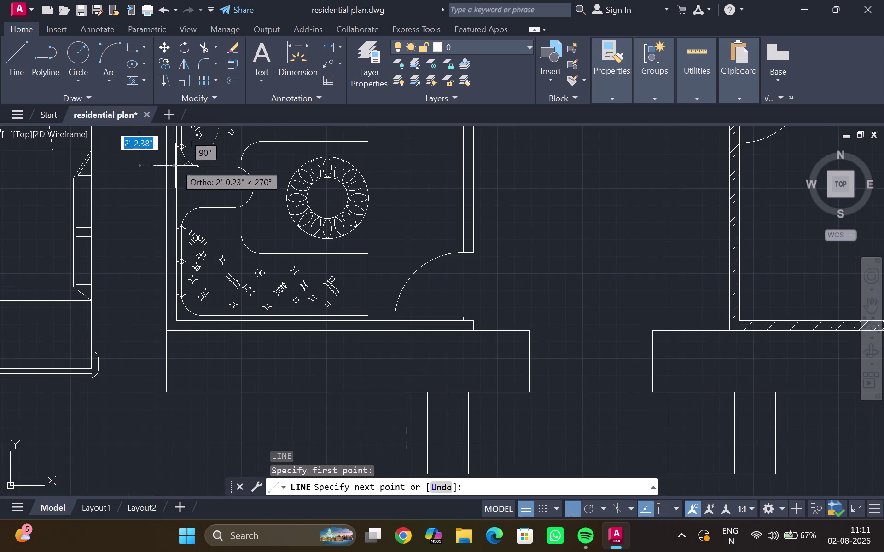
middle_drag(174, 172, 174, 156)
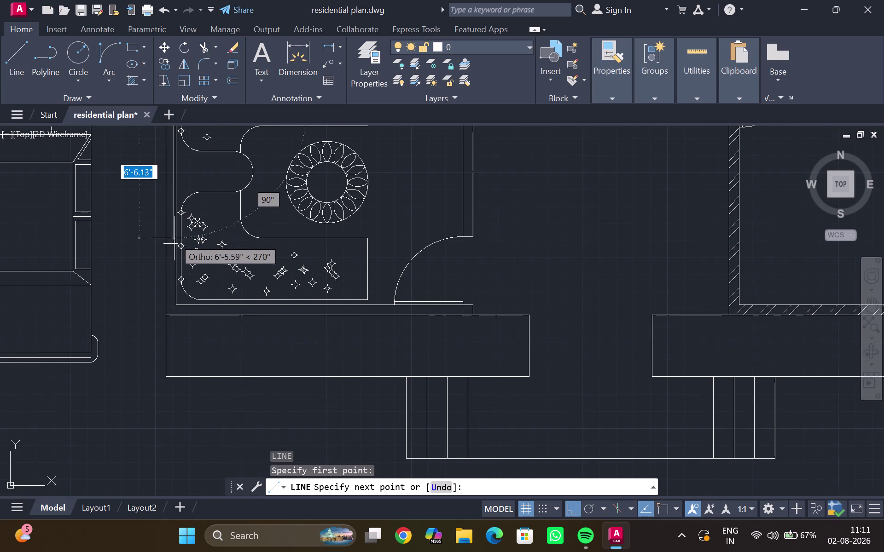
scroll(up, 3)
click(170, 261)
key(Escape)
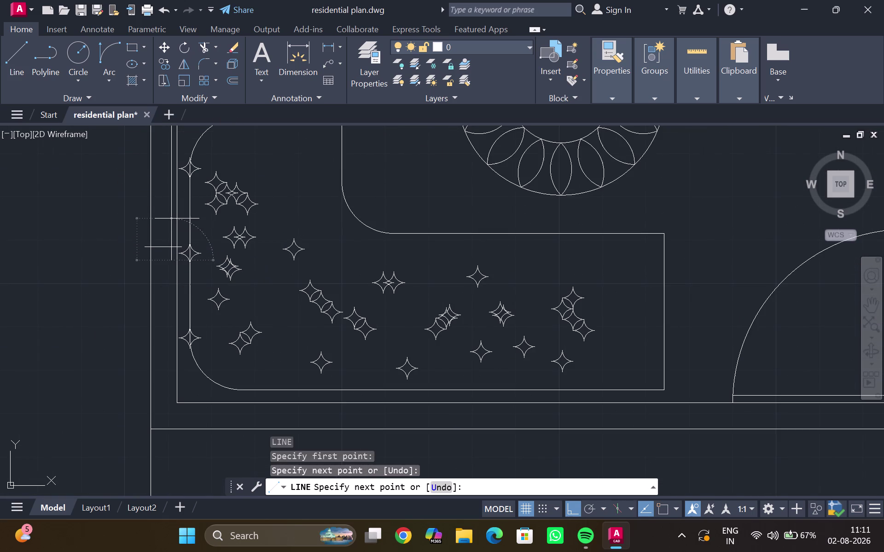
Start another line on the wall and run it up the garden wall.
key(l)
key(Return)
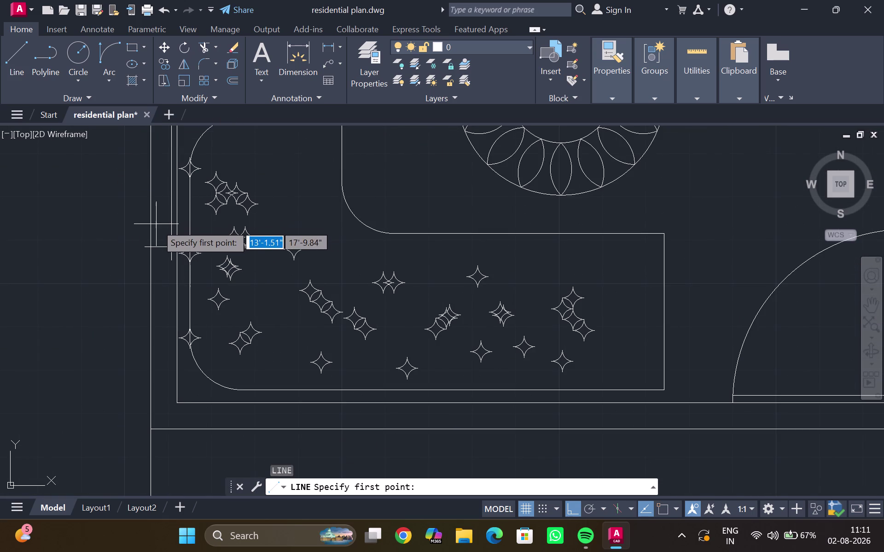
click(156, 252)
middle_drag(166, 181, 163, 301)
middle_drag(166, 120, 166, 294)
middle_drag(158, 231, 143, 421)
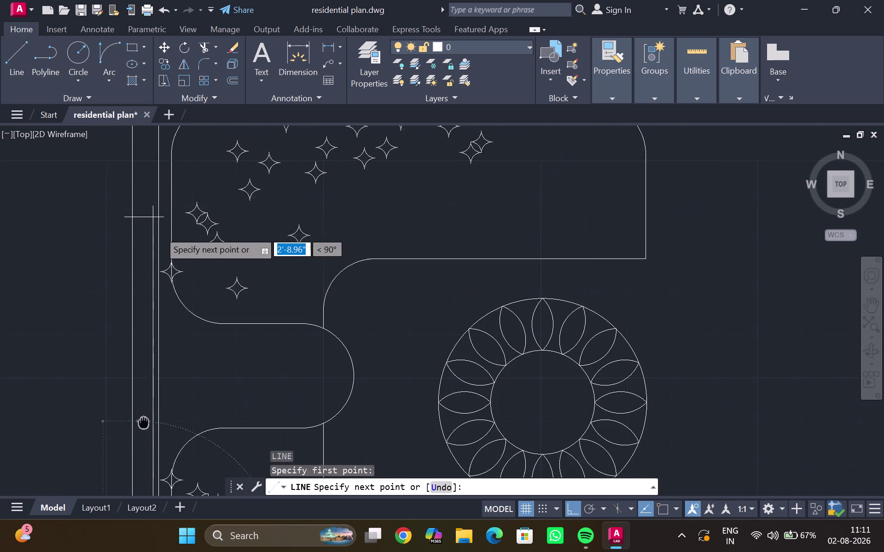
middle_drag(143, 422, 144, 402)
click(140, 186)
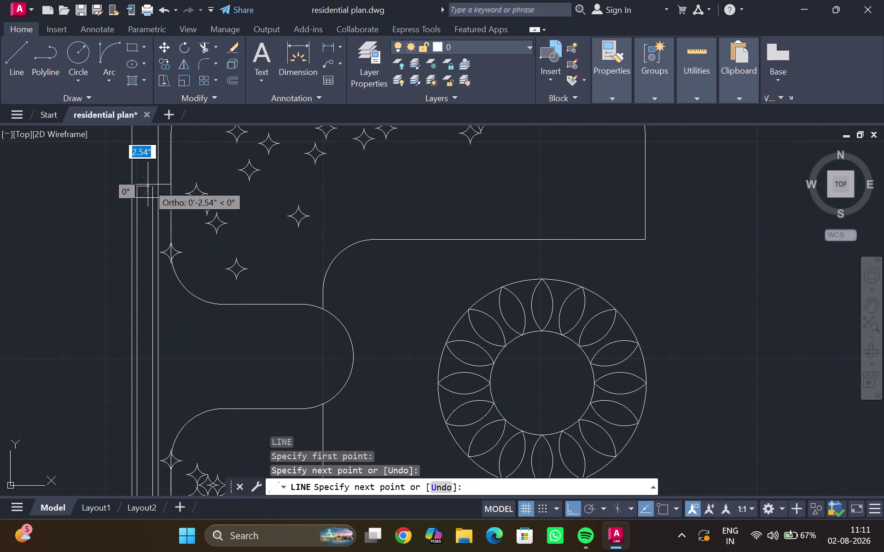
Trim the wall segments between the upper marks, undoing the last cut.
key(Escape)
key(t)
key(r)
key(Return)
scroll(up, 3)
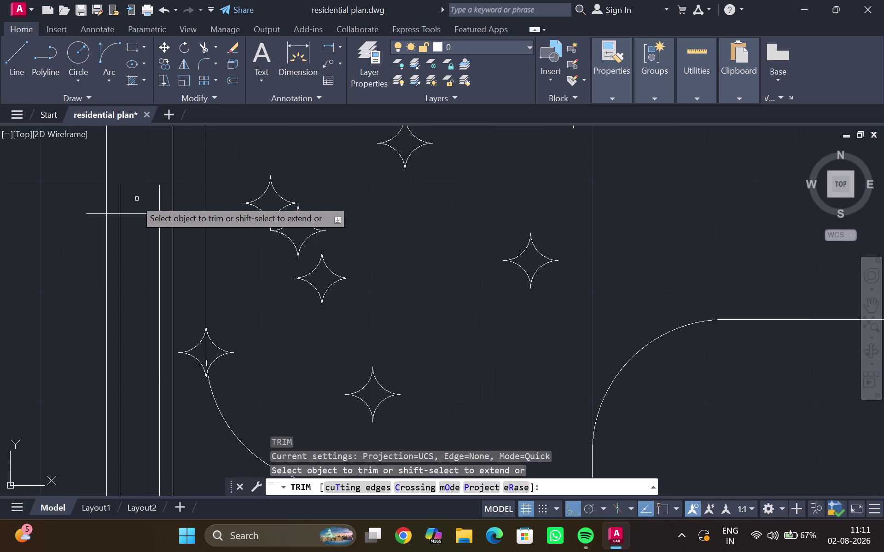
drag(94, 220, 94, 208)
drag(114, 202, 131, 199)
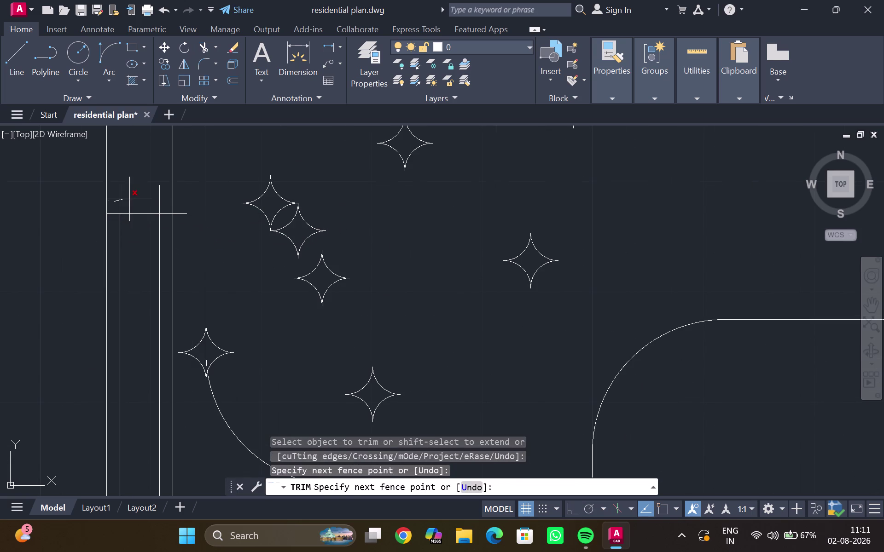
drag(130, 200, 161, 202)
drag(183, 202, 183, 227)
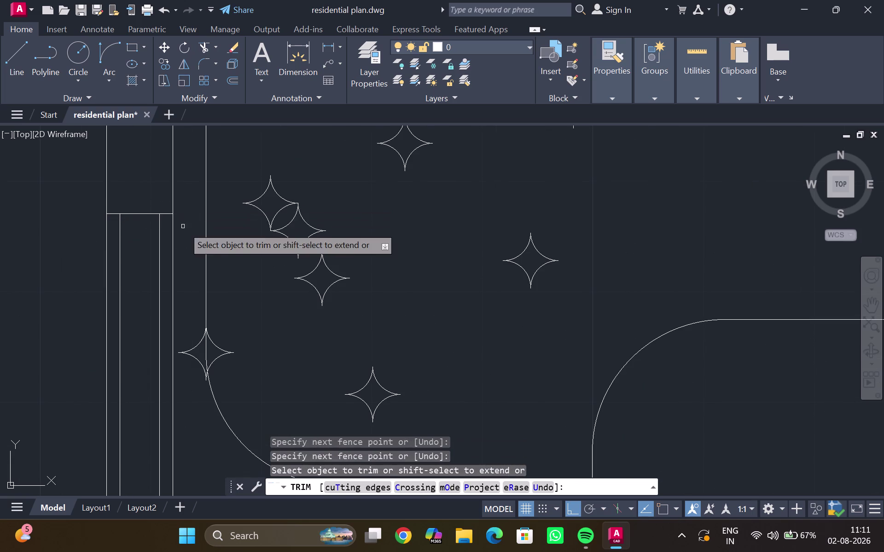
scroll(down, 3)
middle_drag(167, 258, 185, 130)
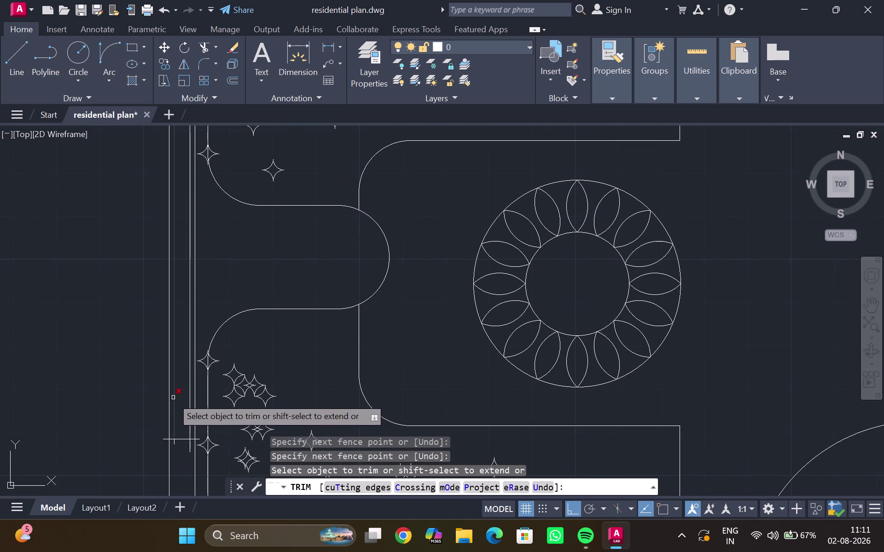
key(ctrl+z)
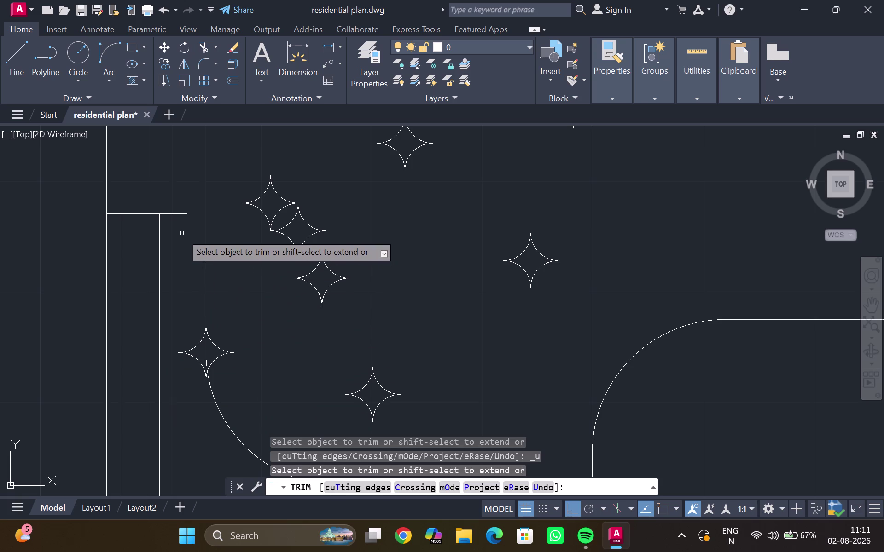
Re-cut the upper wall segment and trim the leftover wall pieces at the lower mark.
drag(182, 233, 181, 205)
scroll(down, 3)
middle_drag(117, 315, 153, 242)
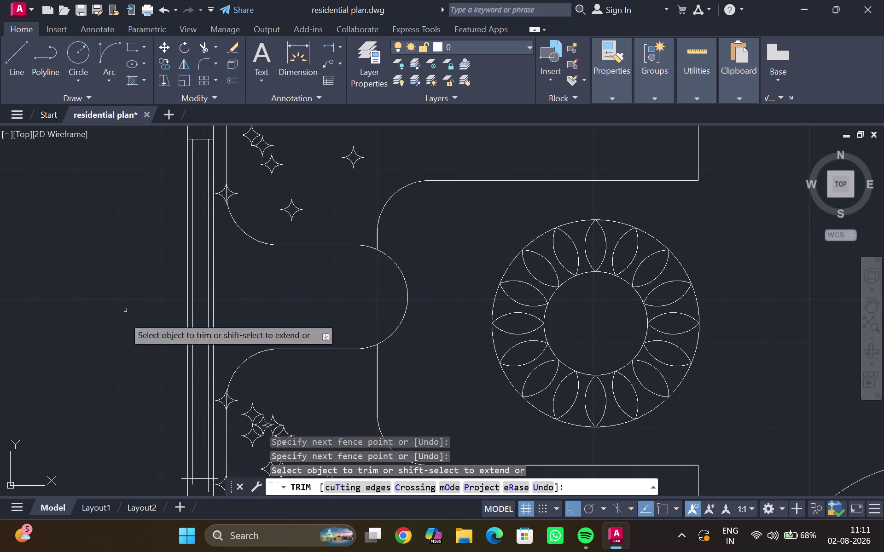
middle_drag(126, 393, 135, 262)
scroll(up, 3)
middle_drag(139, 380, 8, 357)
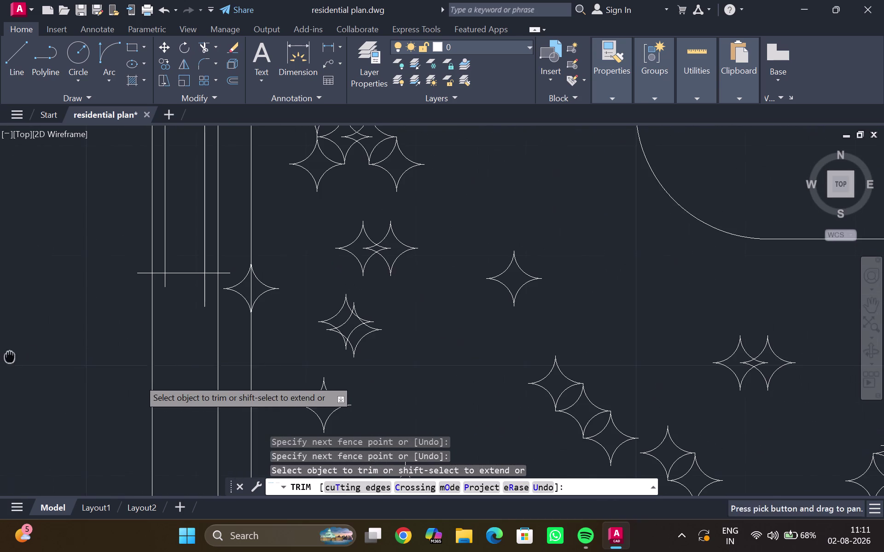
drag(132, 282, 141, 277)
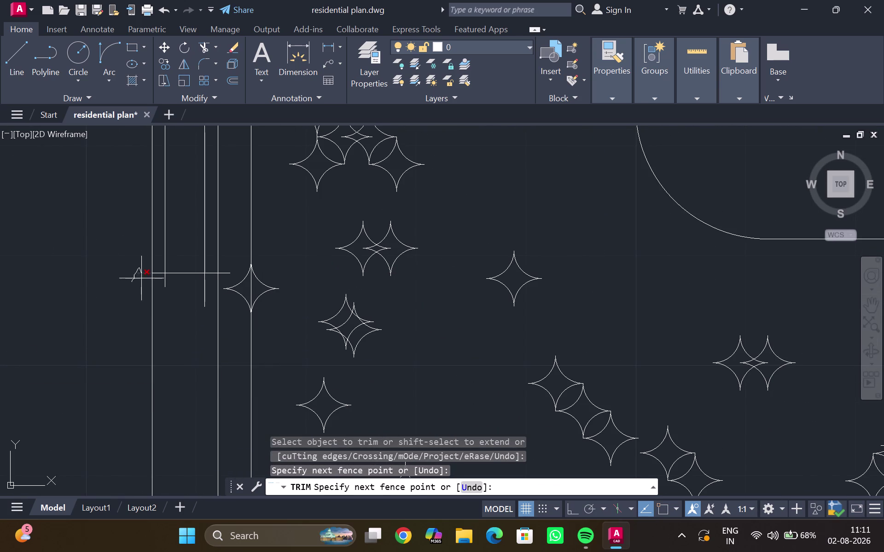
drag(141, 278, 142, 279)
drag(163, 282, 177, 286)
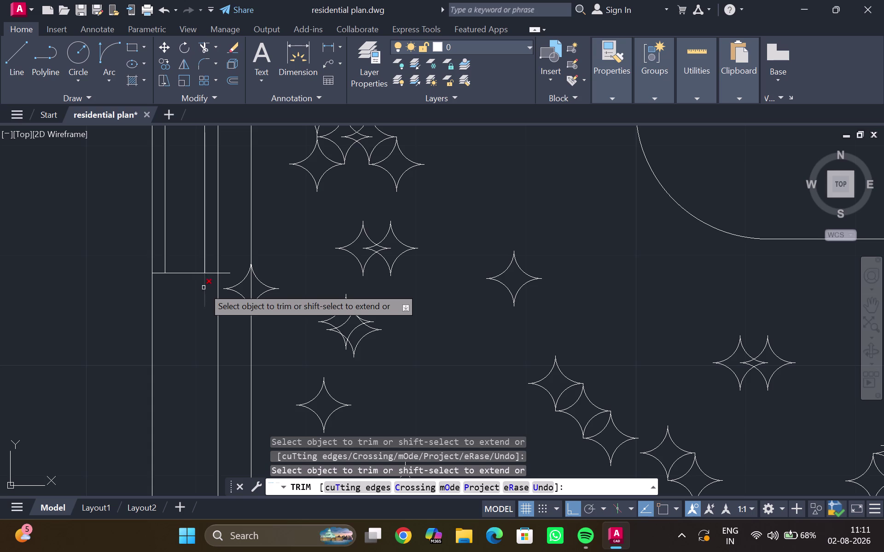
click(204, 287)
click(226, 275)
Hatch the lobby wall space and another wall section with diagonal lines.
scroll(down, 3)
key(Escape)
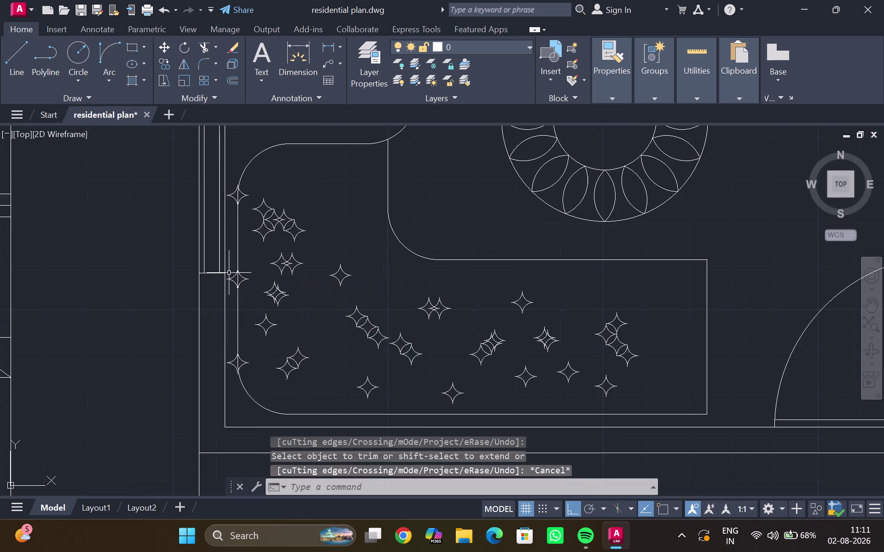
scroll(down, 3)
middle_drag(238, 272, 88, 356)
middle_drag(130, 318, 135, 369)
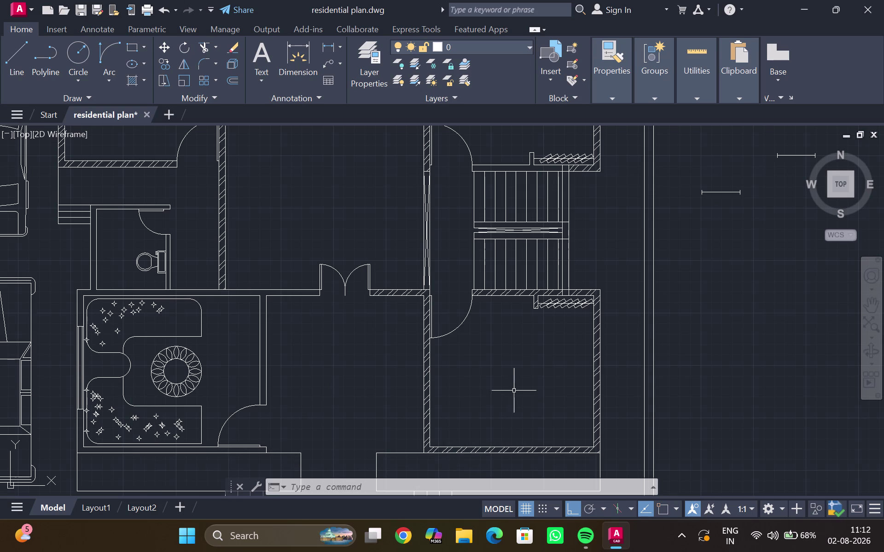
middle_drag(514, 391, 504, 388)
key(h)
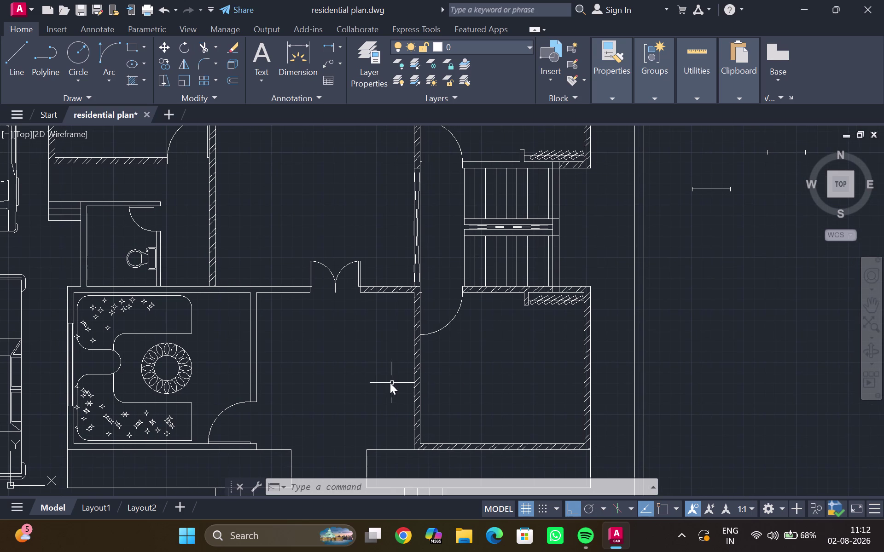
key(Return)
click(252, 300)
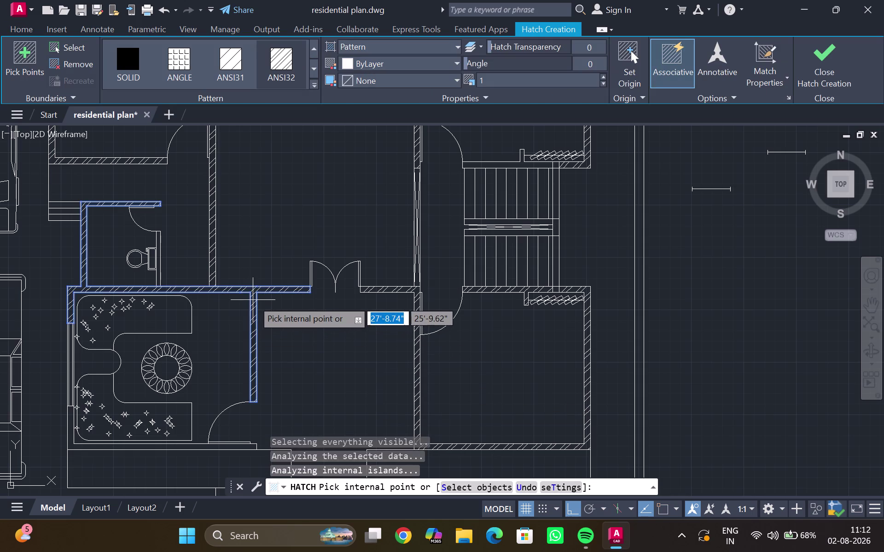
click(70, 430)
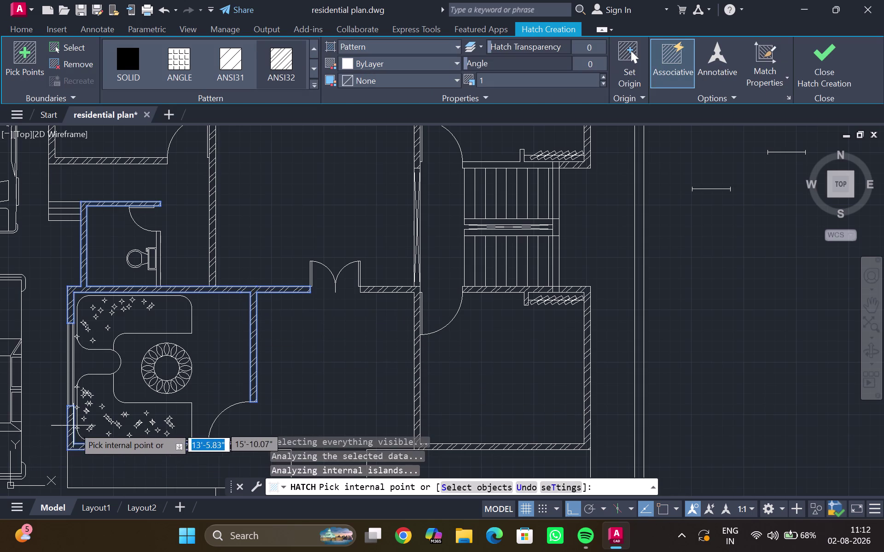
key(Escape)
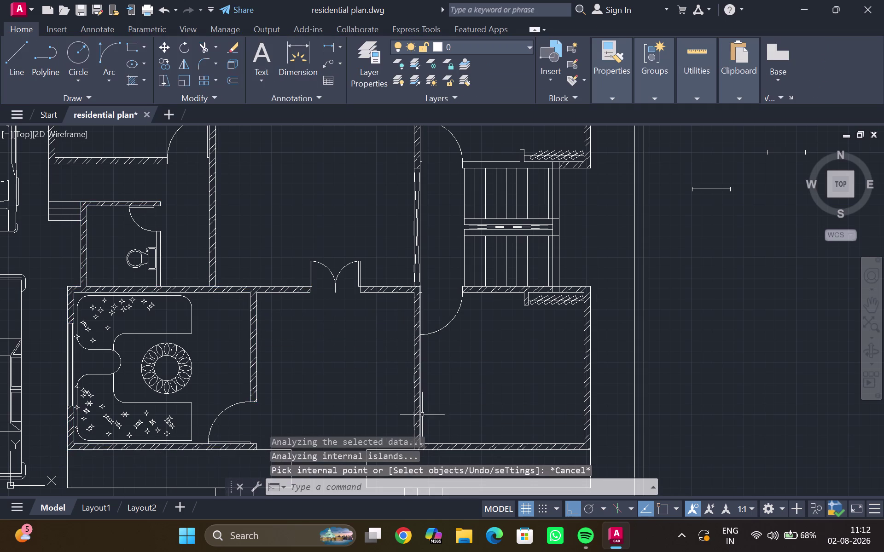
Zoom out over the plan and bring the room below the stairs into view.
middle_drag(457, 384, 275, 367)
scroll(down, 3)
scroll(down, 3)
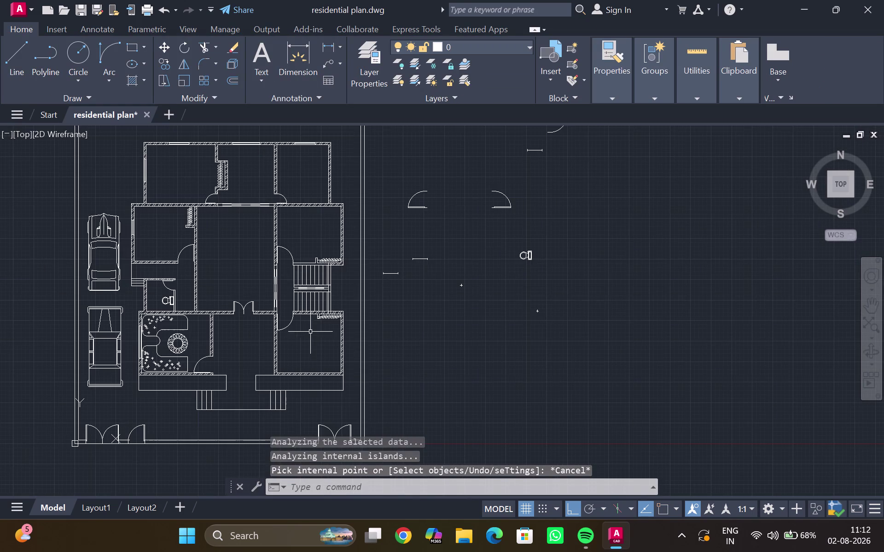
middle_drag(309, 332, 284, 343)
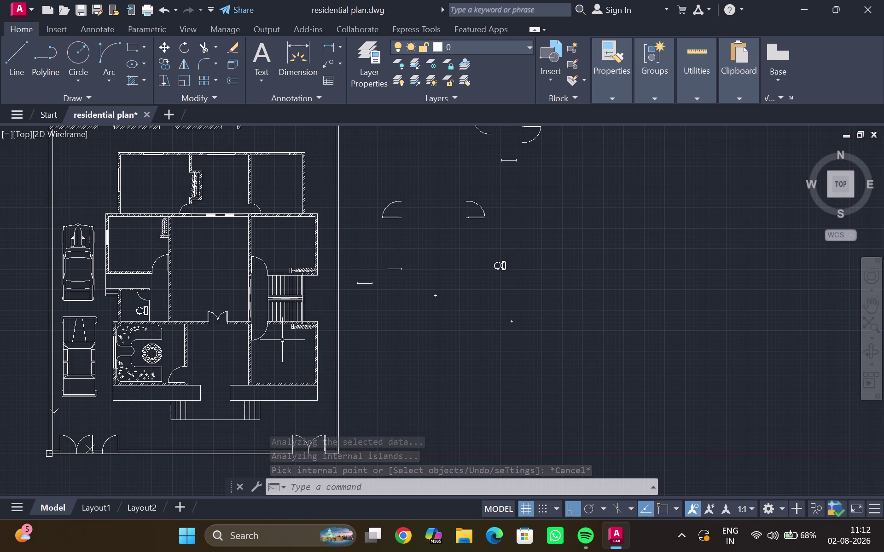
scroll(up, 3)
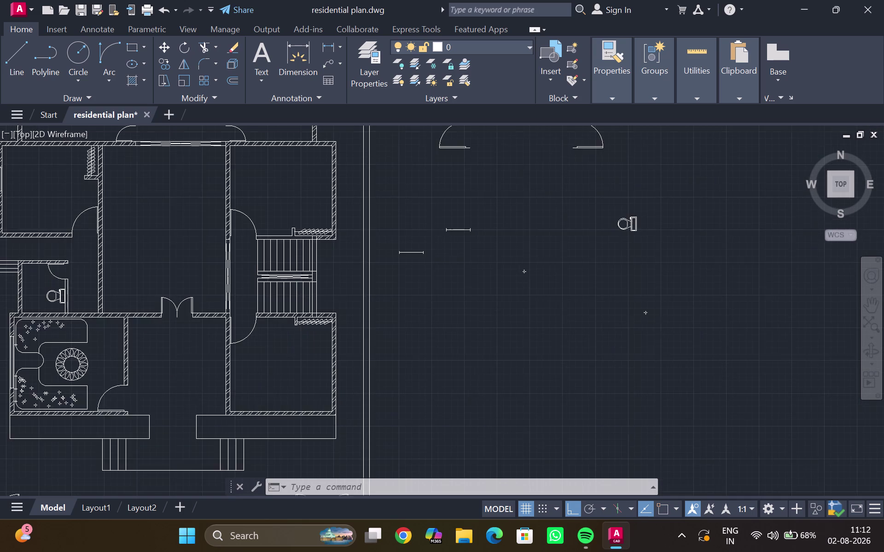
middle_drag(278, 358, 265, 344)
Delete the wall hatch of the room below the stairs.
click(349, 341)
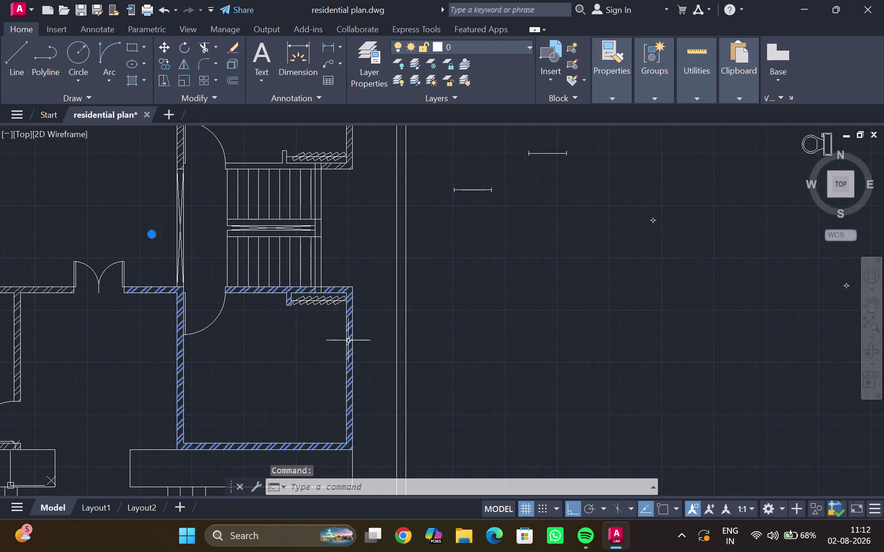
key(Delete)
scroll(up, 3)
middle_click(341, 340)
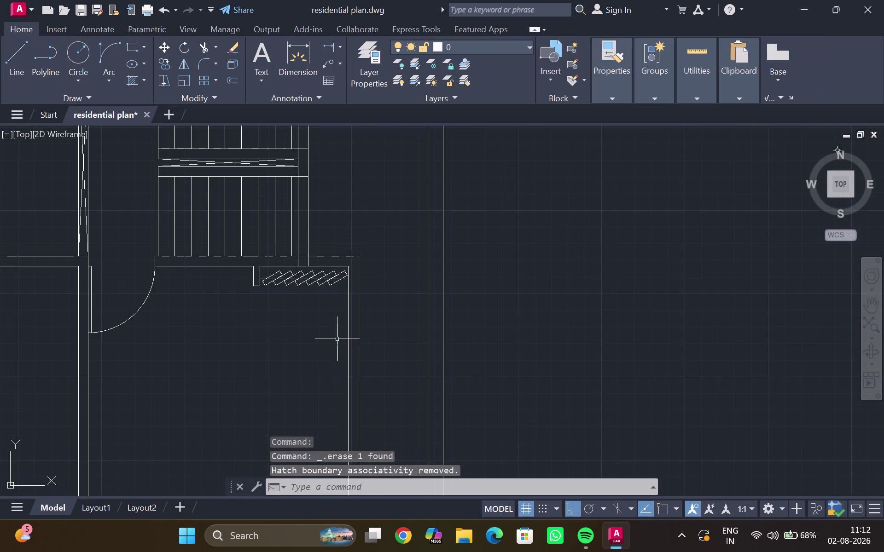
scroll(down, 3)
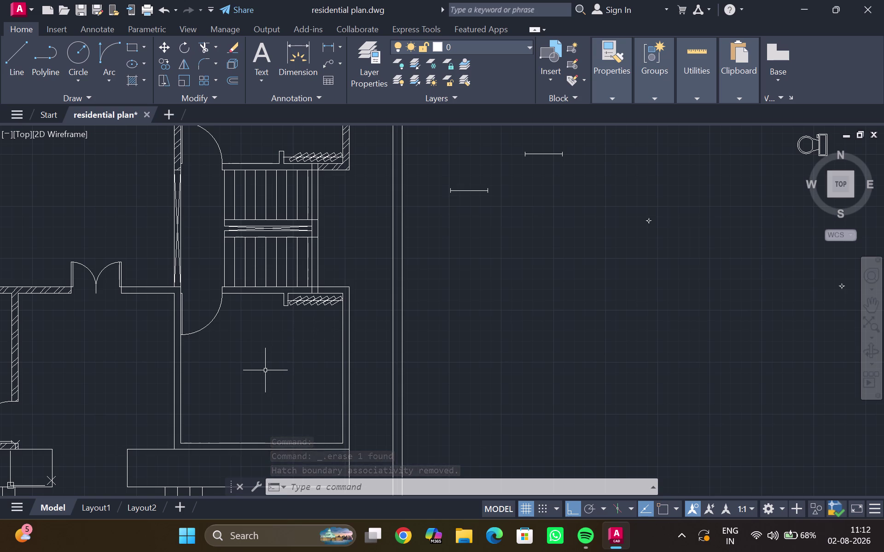
Trim the extra lines at the window strip, including the stray line beside the window hatch.
text(tr)
key(Return)
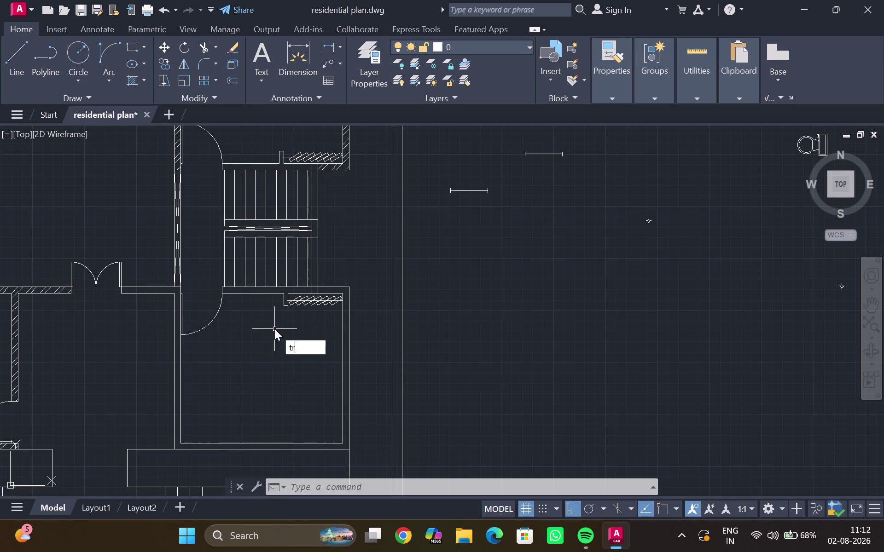
scroll(up, 3)
drag(351, 271, 328, 276)
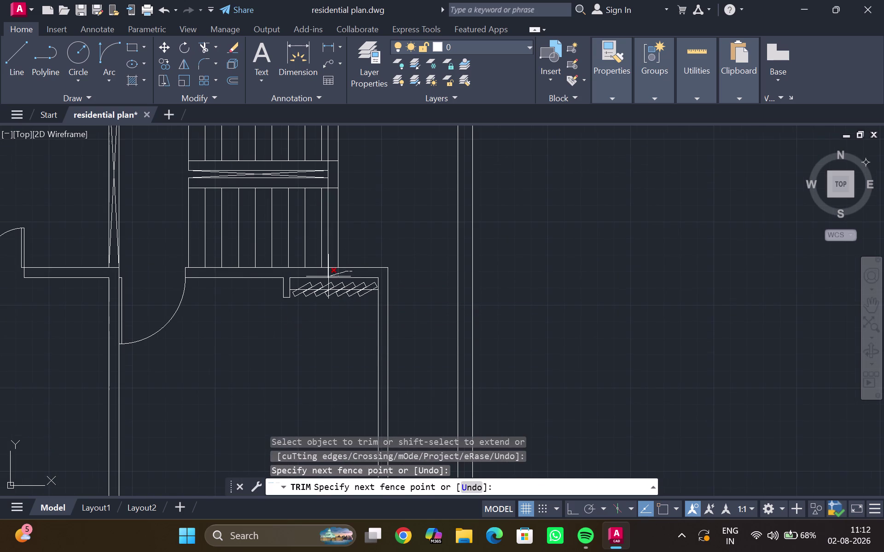
drag(328, 277, 321, 277)
middle_drag(334, 254, 218, 546)
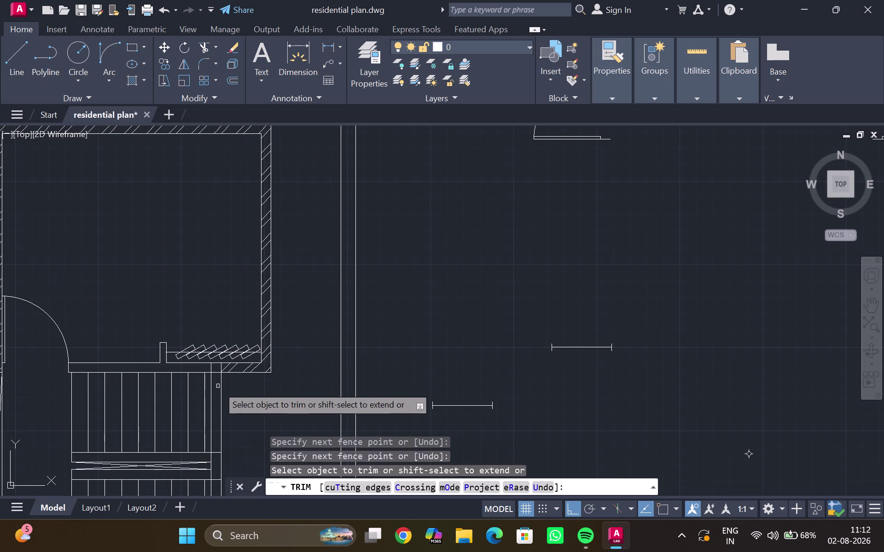
drag(203, 371, 229, 367)
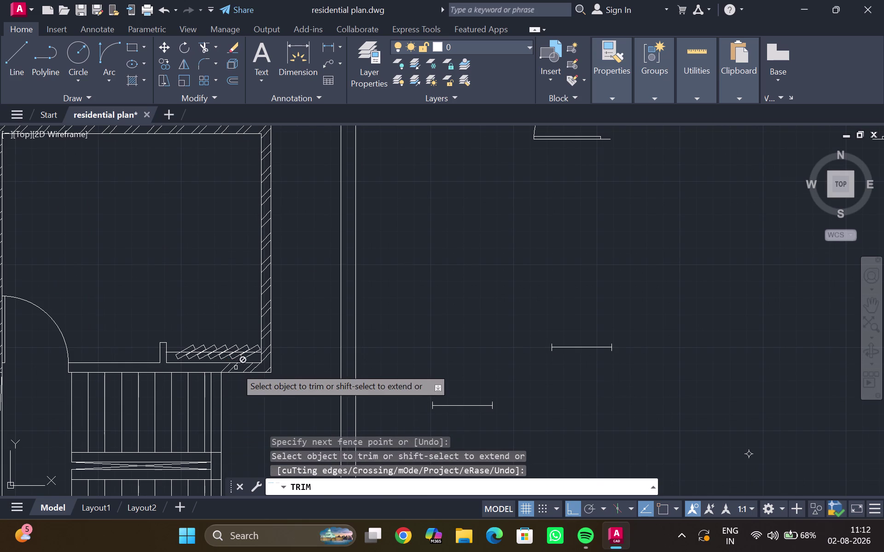
scroll(down, 3)
key(Escape)
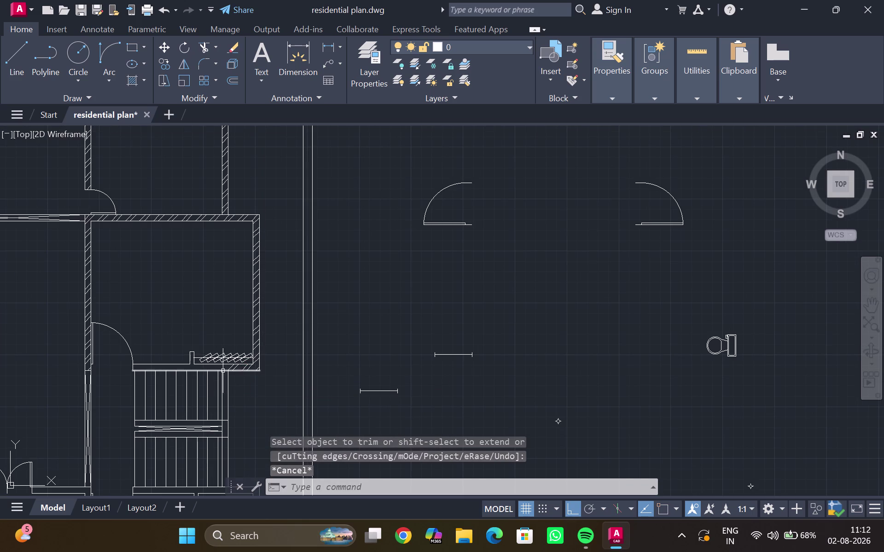
Begin hatching the room's wall space, then cancel the hatch.
key(h)
key(Return)
click(202, 368)
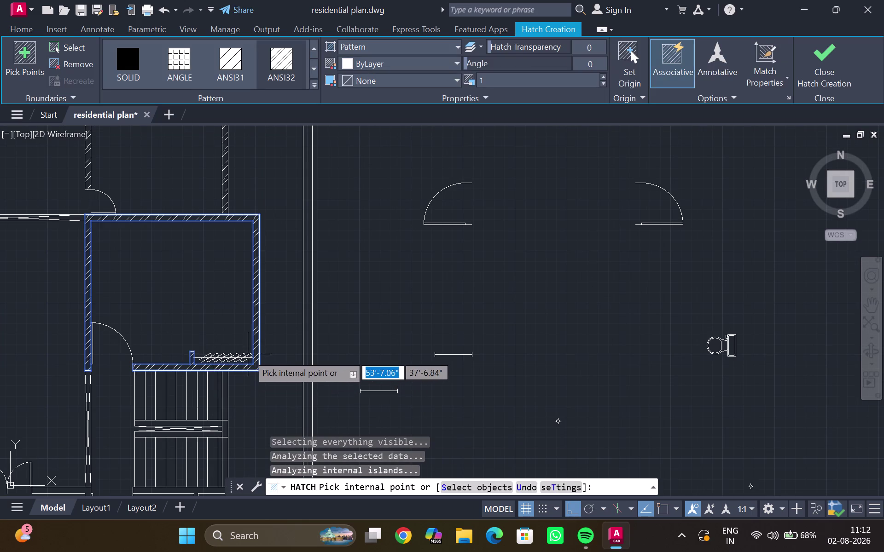
key(Escape)
scroll(down, 3)
Return to the room's right wall and start a new line there.
middle_drag(234, 404, 231, 360)
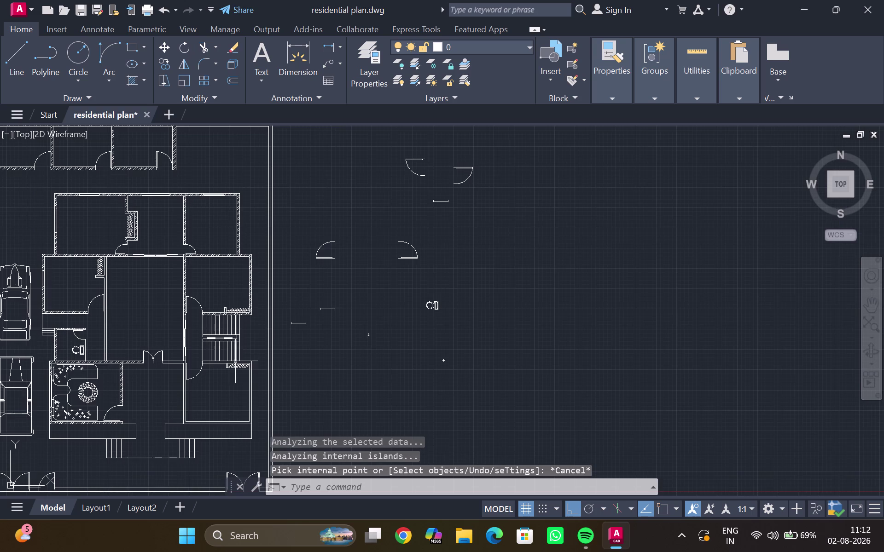
scroll(up, 3)
scroll(up, 3)
middle_drag(233, 384, 251, 375)
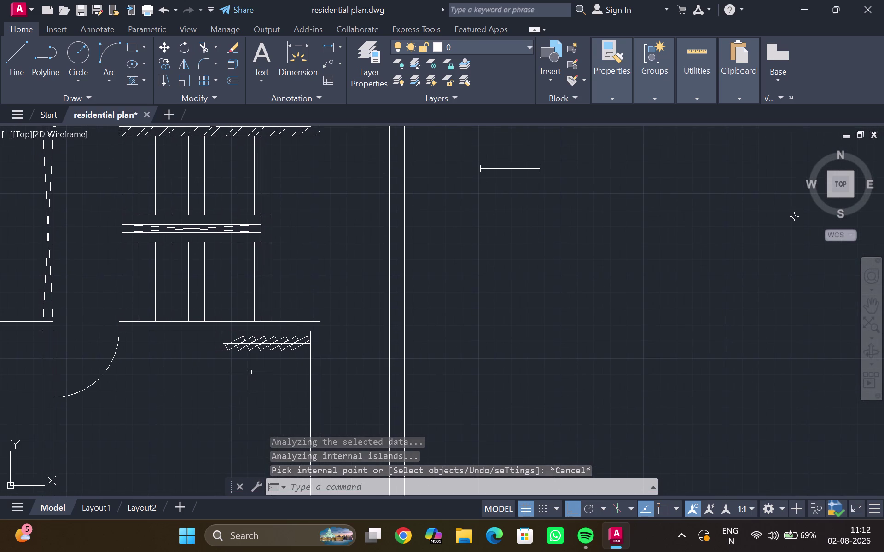
middle_drag(253, 401, 229, 356)
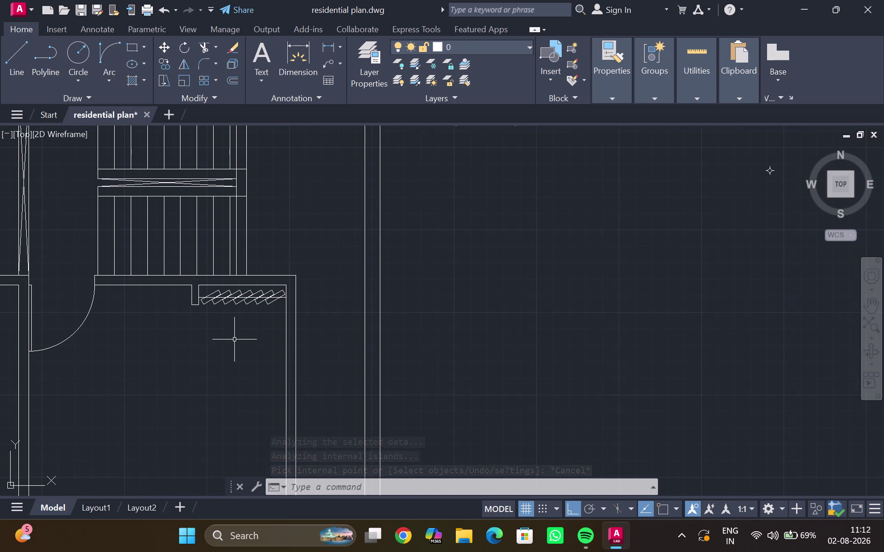
key(l)
key(Return)
middle_drag(240, 360, 197, 320)
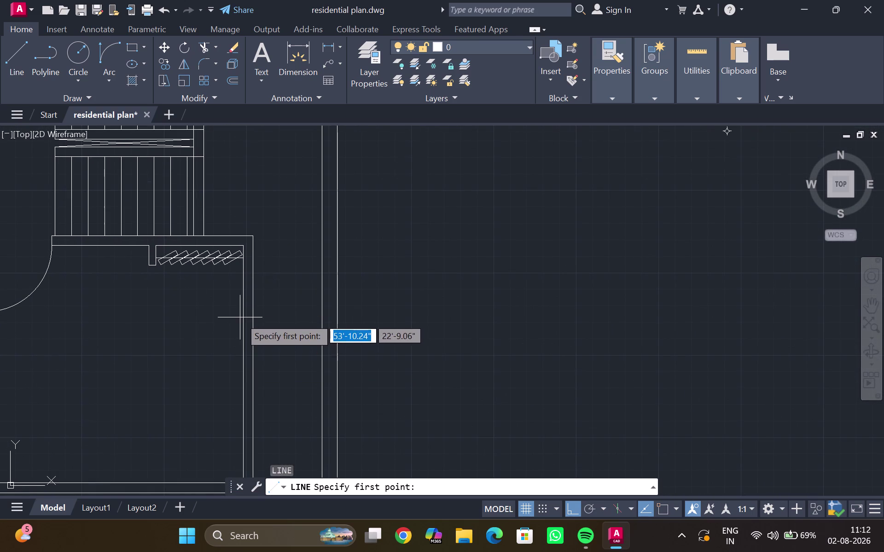
Draw a short guide line across the right wall of the room below the stairs.
drag(241, 317, 261, 316)
click(280, 313)
key(Escape)
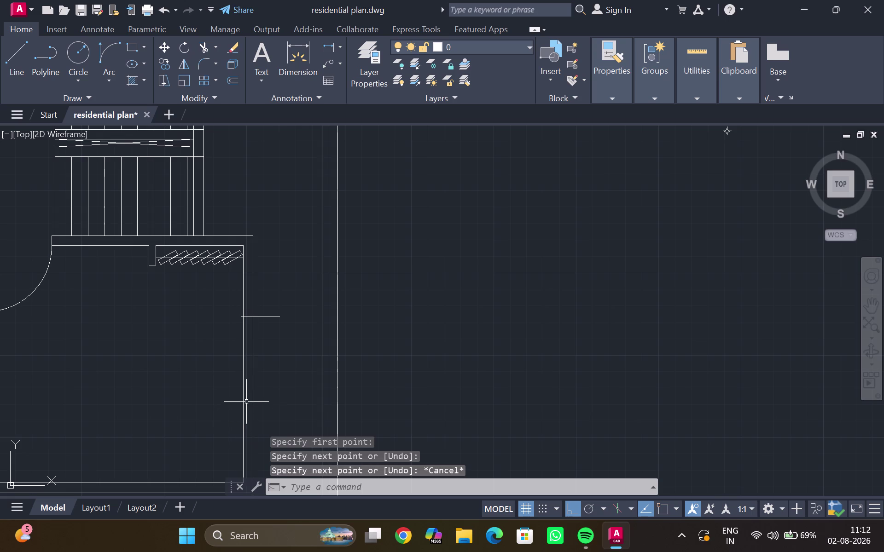
key(Return)
click(239, 407)
click(262, 404)
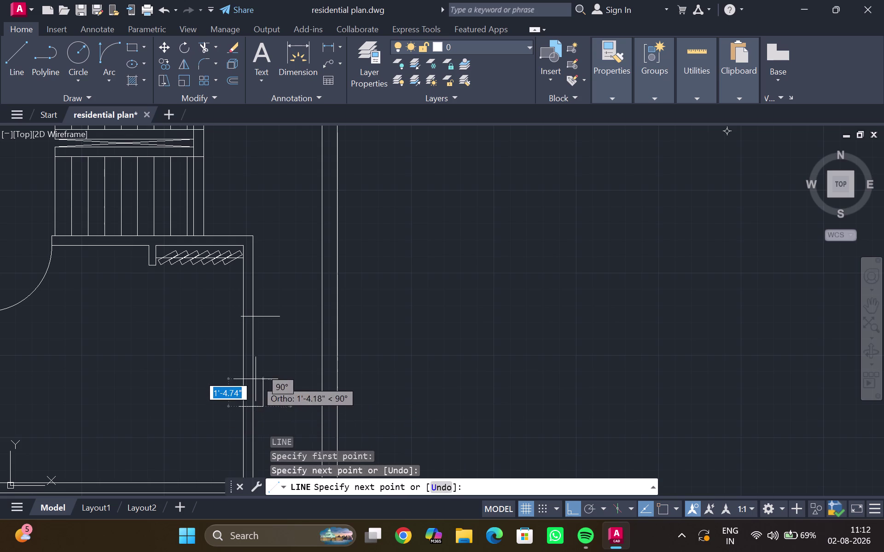
key(Escape)
Draw a second guide line with LINE, following the right wall downward.
key(l)
key(Return)
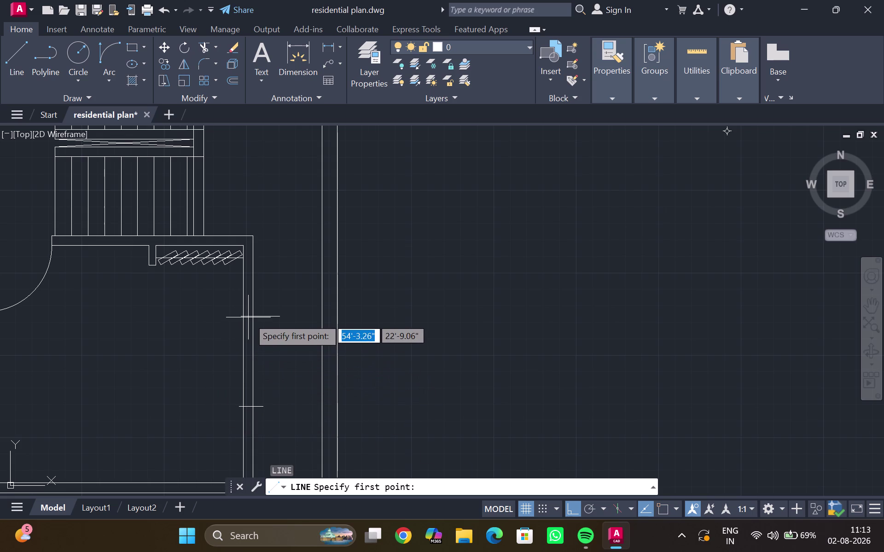
scroll(up, 3)
click(252, 315)
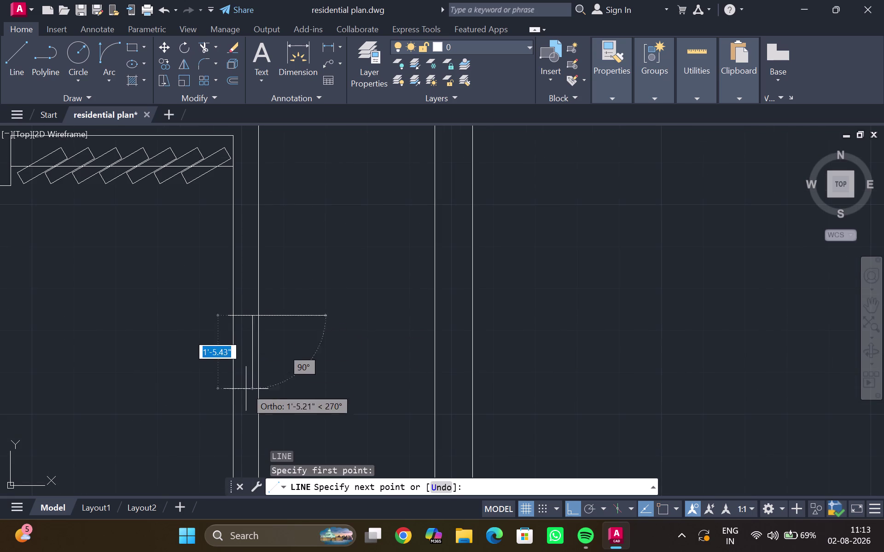
middle_drag(242, 398, 242, 307)
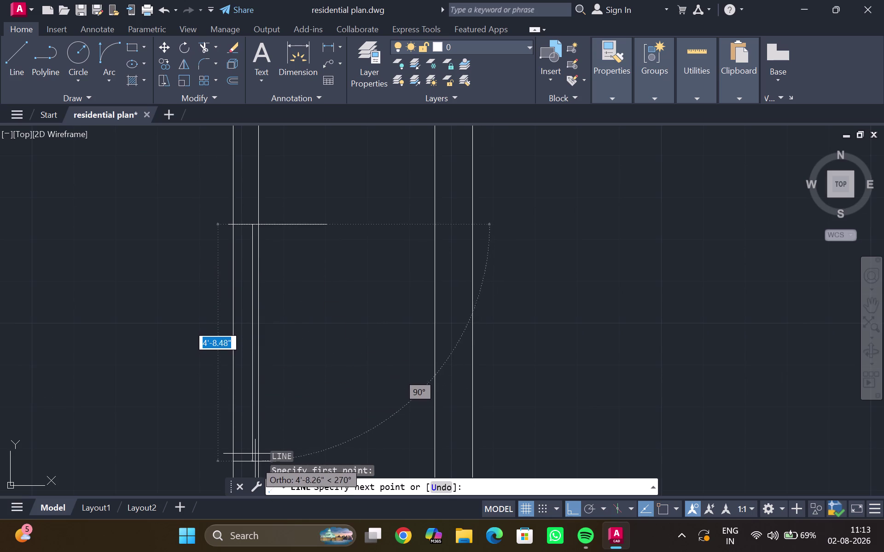
click(253, 462)
key(Escape)
Cancel a stray command and draw another short marker line at the wall.
key(semicolon)
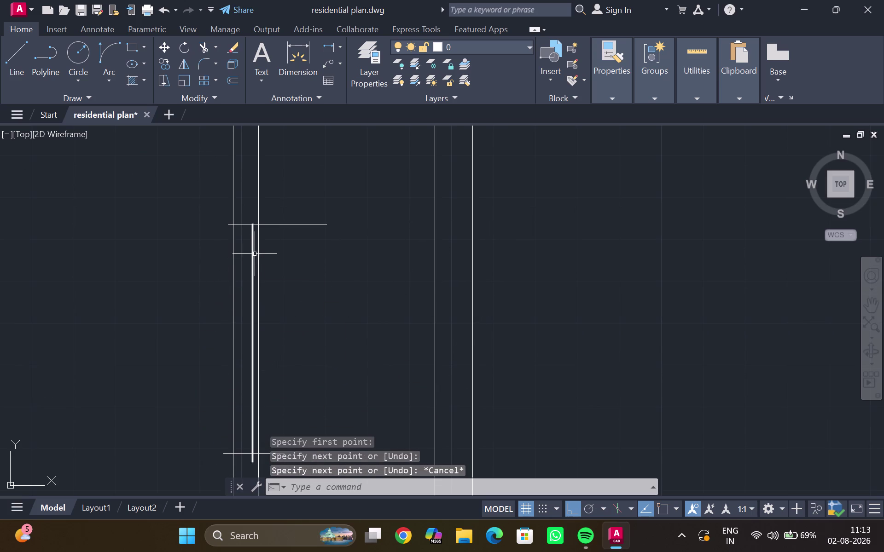
key(Return)
key(Escape)
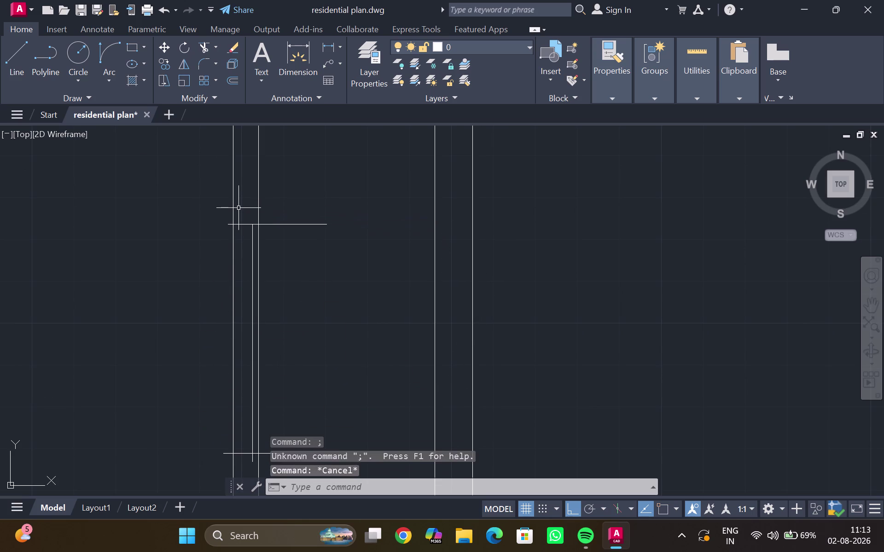
key(l)
key(Return)
click(238, 217)
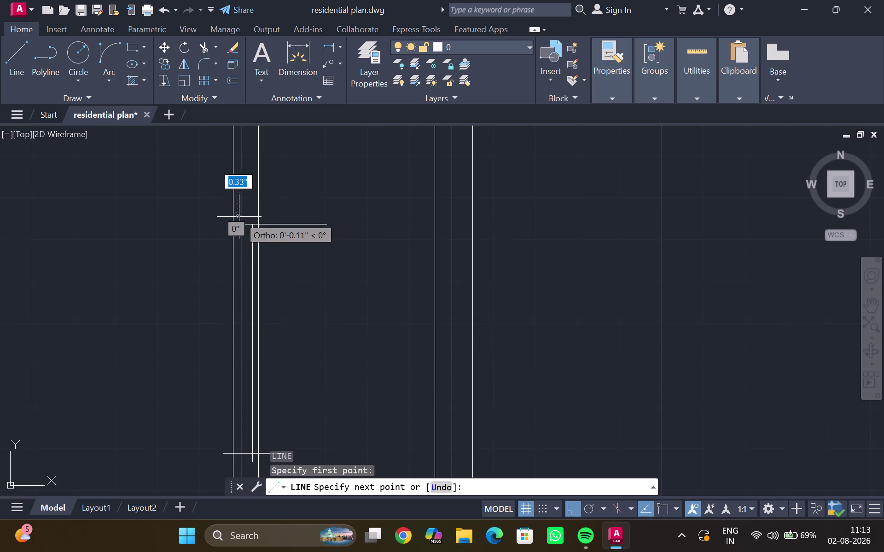
click(246, 468)
key(Escape)
Start the TRIM command with the TR alias.
key(grave)
key(t)
key(r)
key(Return)
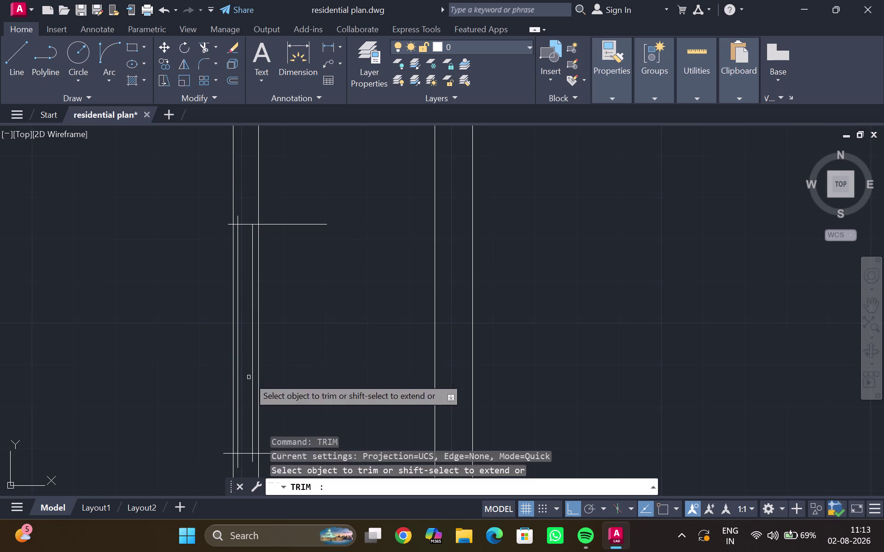
Cut the wall lines between the guide lines to form the opening, plus nearby overshoots.
drag(288, 197, 282, 236)
middle_drag(283, 303, 277, 172)
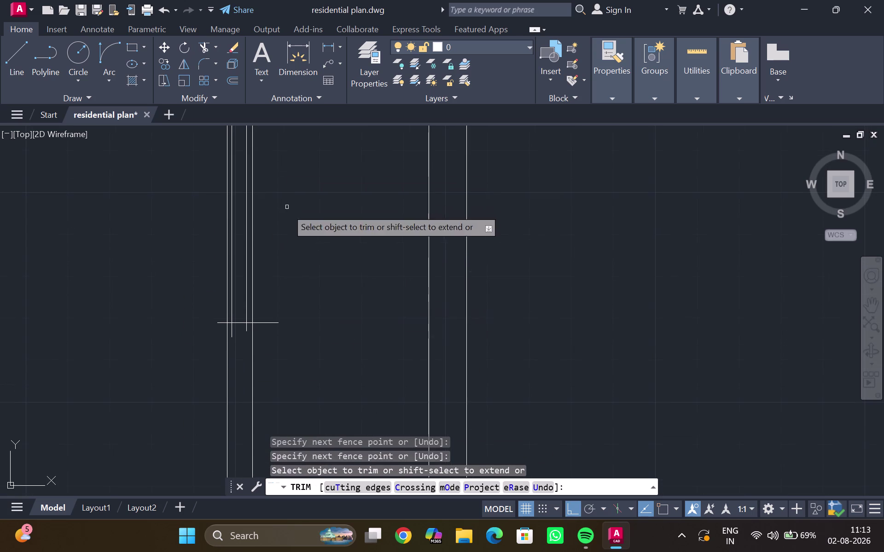
drag(279, 283, 275, 355)
drag(274, 329, 270, 311)
scroll(up, 3)
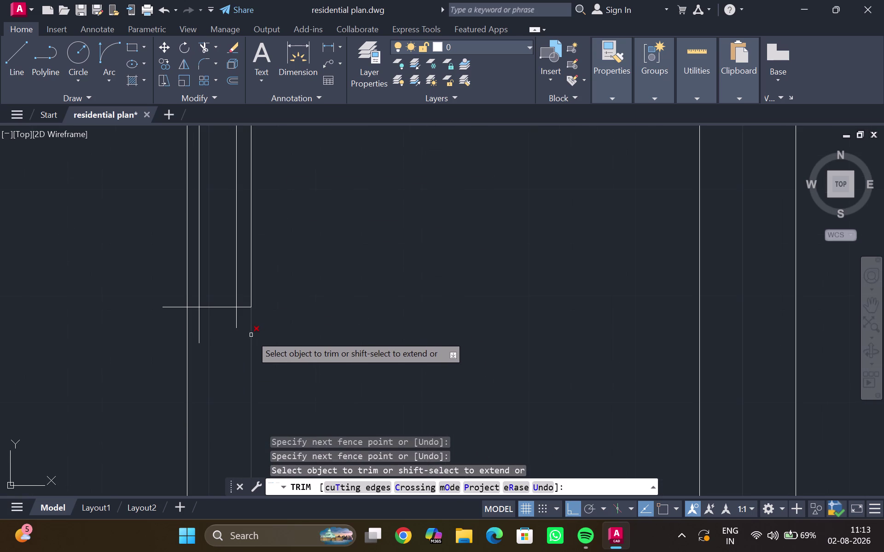
drag(240, 318, 200, 319)
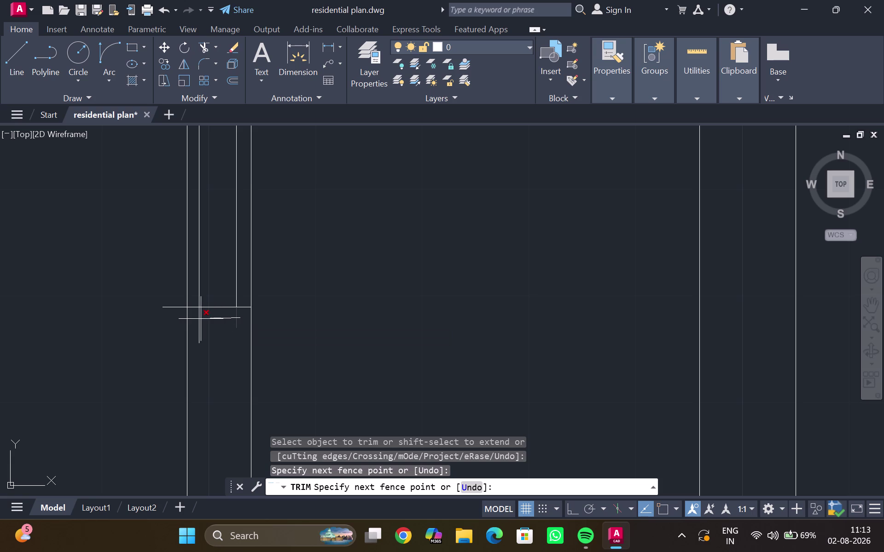
drag(200, 319, 197, 318)
drag(160, 288, 165, 328)
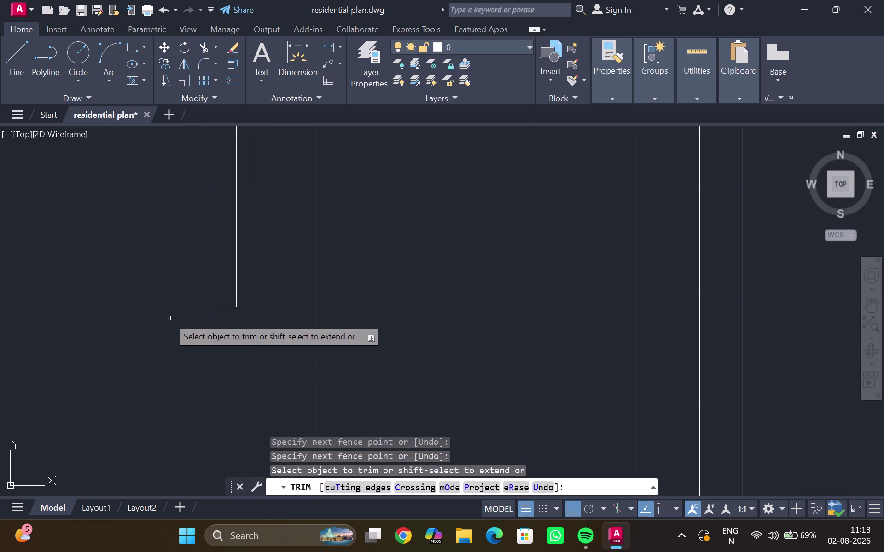
drag(170, 308, 175, 277)
Trim the overhanging wall line ends at the next corner junction.
scroll(down, 3)
middle_drag(162, 222, 92, 449)
scroll(up, 3)
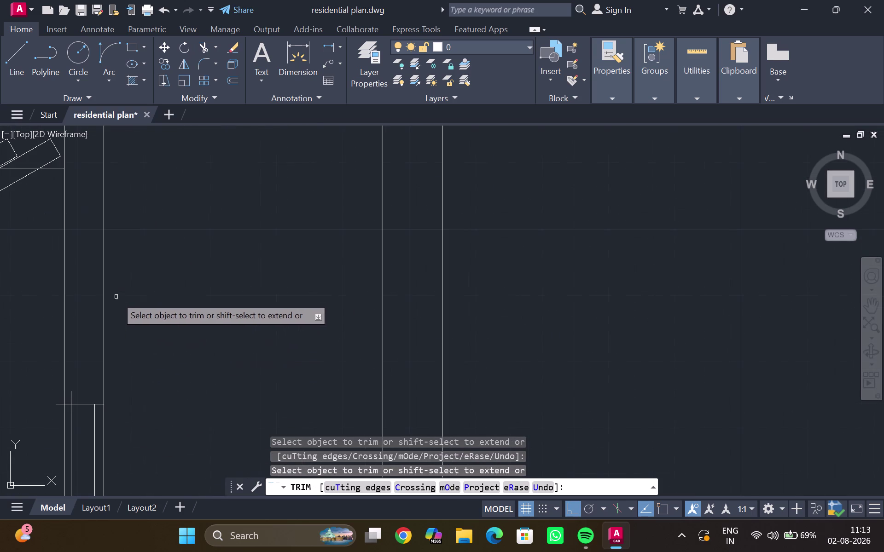
drag(45, 419, 57, 403)
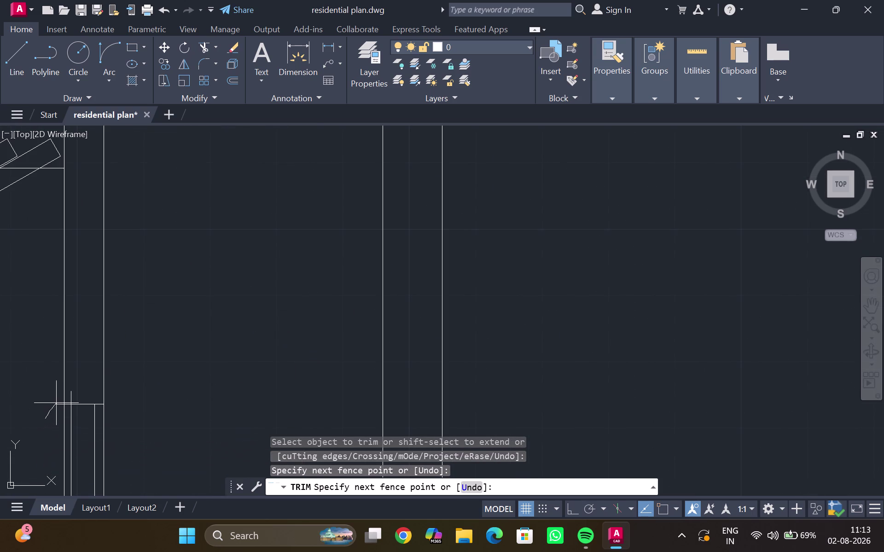
drag(56, 403, 58, 403)
drag(59, 400, 58, 409)
click(70, 400)
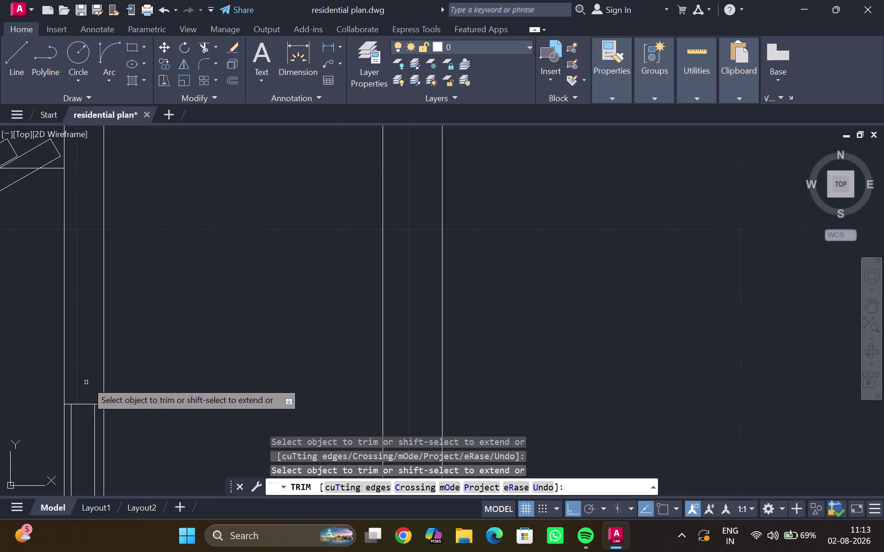
End trimming and pan over to the room beneath the stairs.
scroll(down, 3)
middle_drag(88, 380, 137, 331)
key(Escape)
scroll(down, 3)
middle_drag(109, 333, 260, 238)
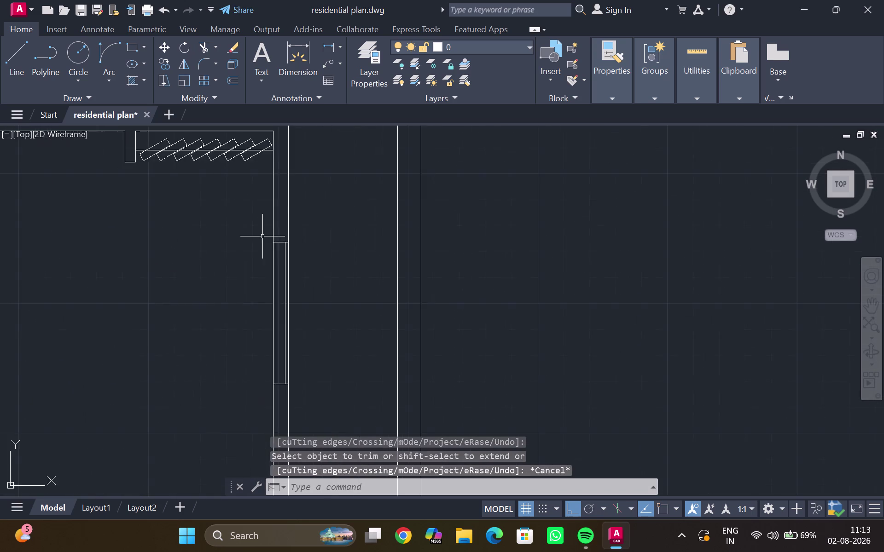
scroll(down, 3)
middle_drag(135, 340, 208, 281)
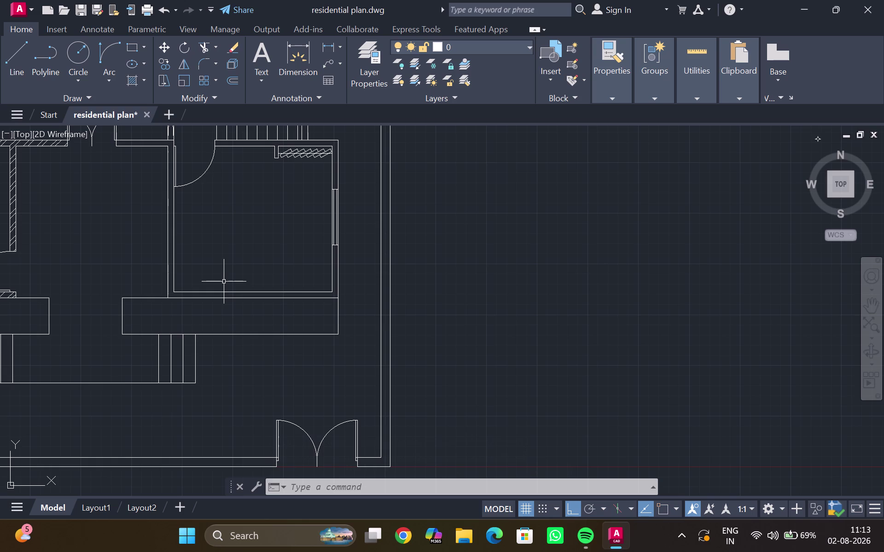
Zoom out over the whole plan, center the room below the stairs, and start LINE.
scroll(down, 3)
middle_drag(218, 293, 211, 384)
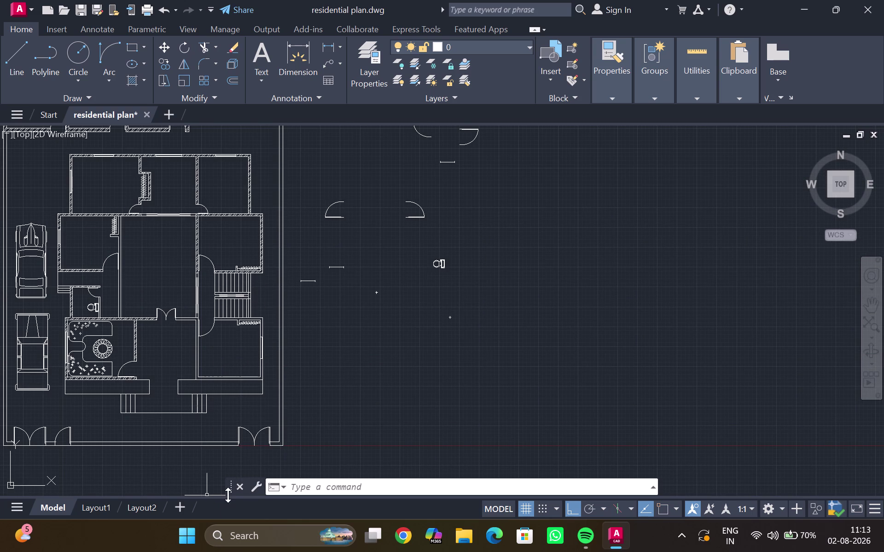
scroll(up, 3)
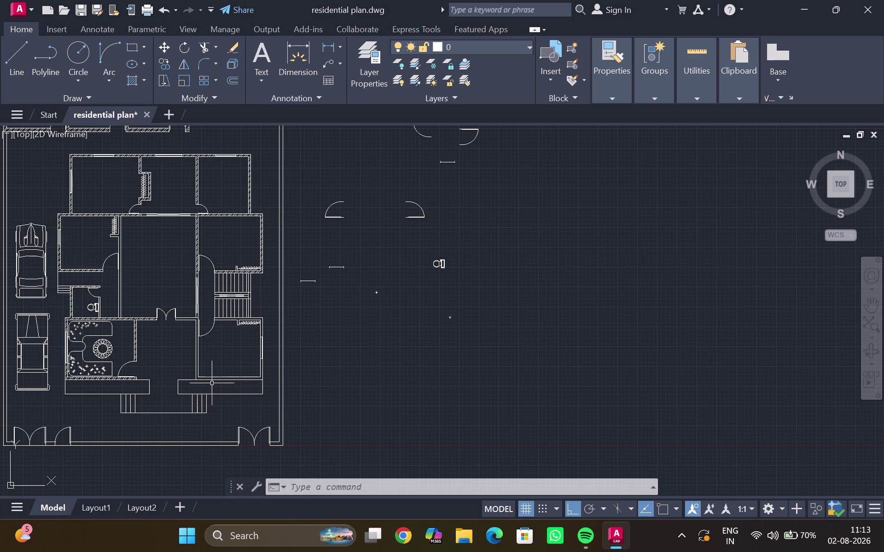
scroll(up, 3)
middle_drag(221, 370, 198, 402)
middle_drag(209, 389, 208, 354)
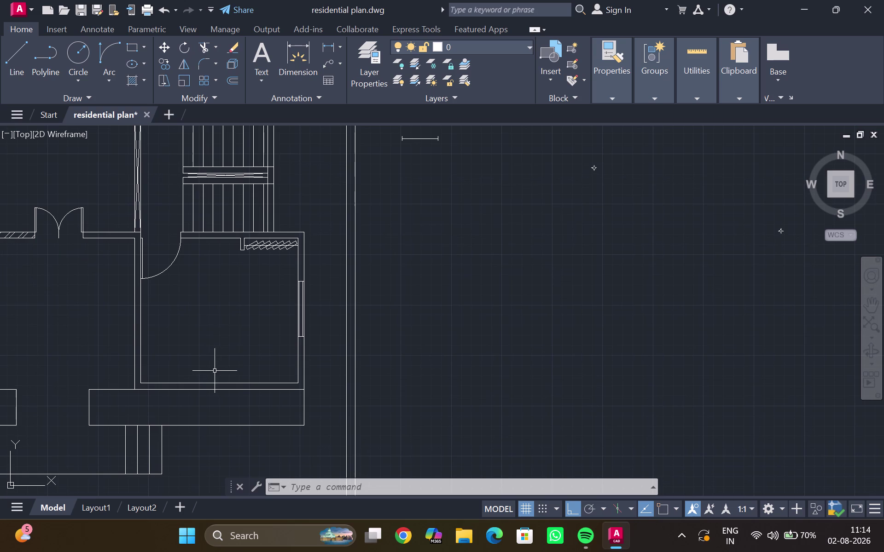
key(l)
key(Return)
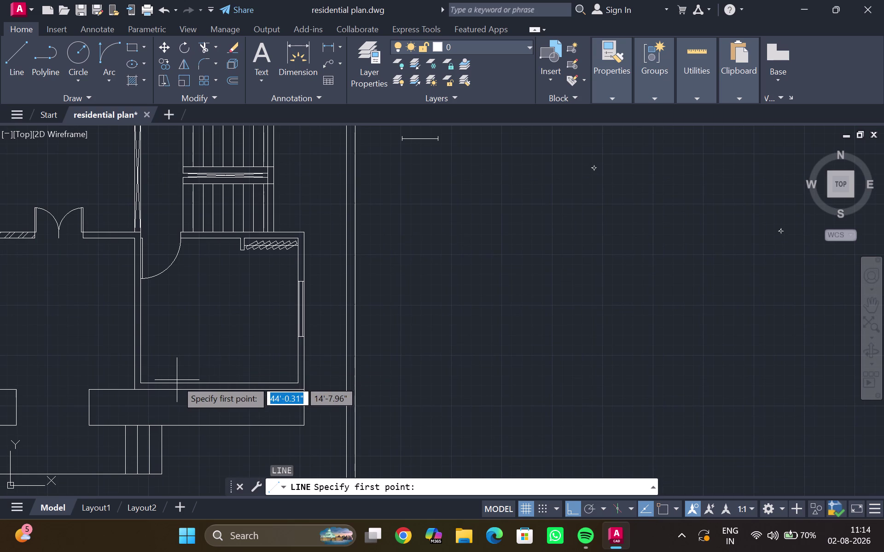
Draw the first short vertical tick across the room's lower wall.
click(171, 380)
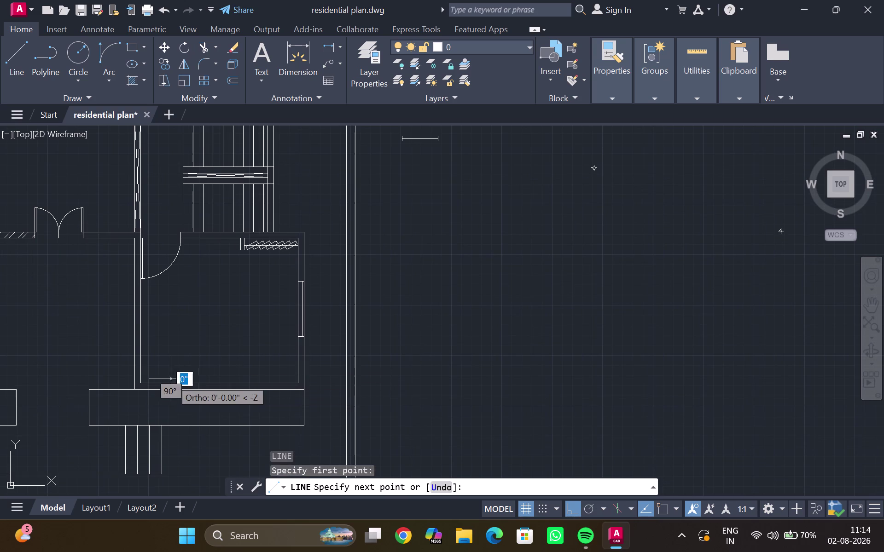
click(171, 397)
key(Escape)
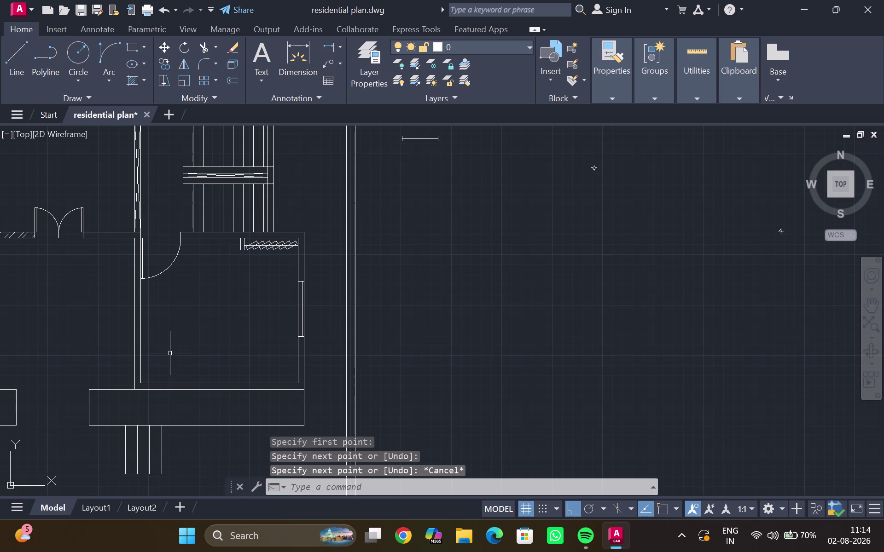
scroll(up, 3)
scroll(down, 3)
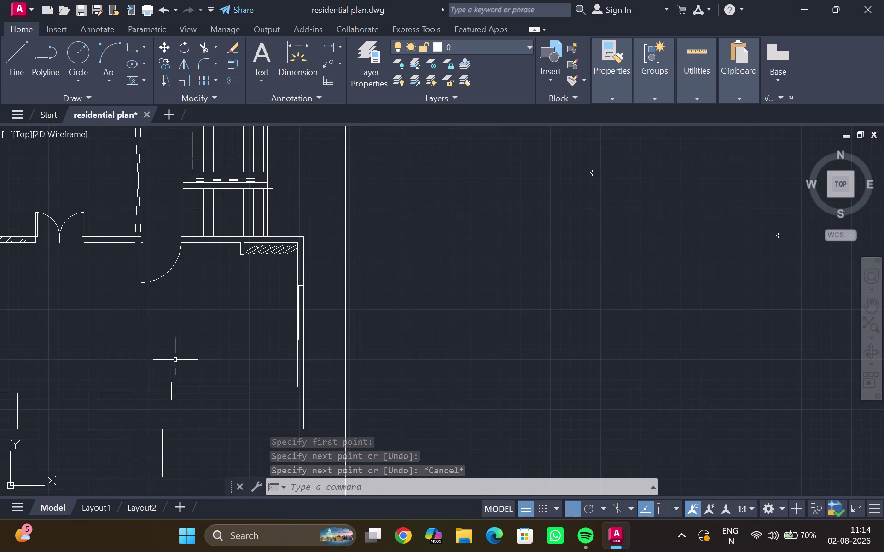
middle_drag(182, 357, 230, 340)
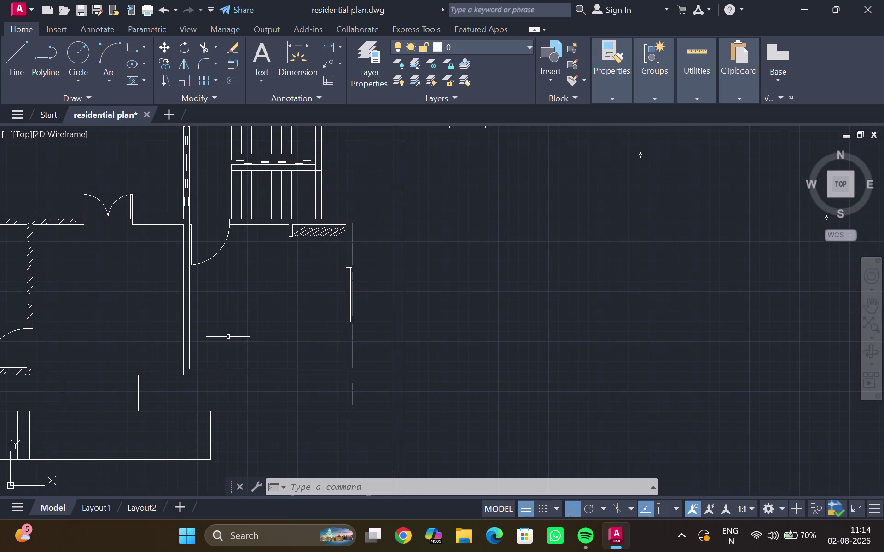
scroll(up, 3)
Draw the second vertical tick across the lower wall, farther right.
key(l)
key(Return)
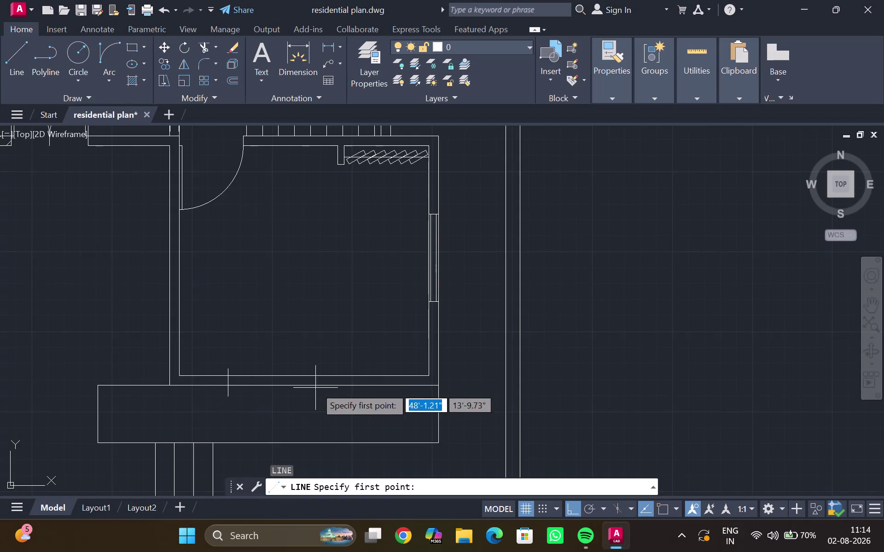
click(373, 371)
click(377, 398)
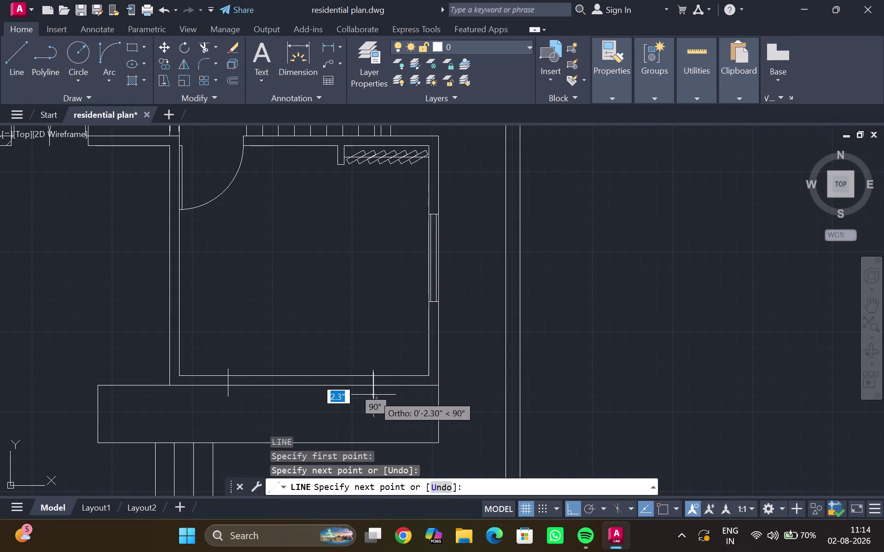
key(Return)
Pan and zoom out to survey the full plan layout.
scroll(down, 3)
middle_drag(284, 346, 317, 350)
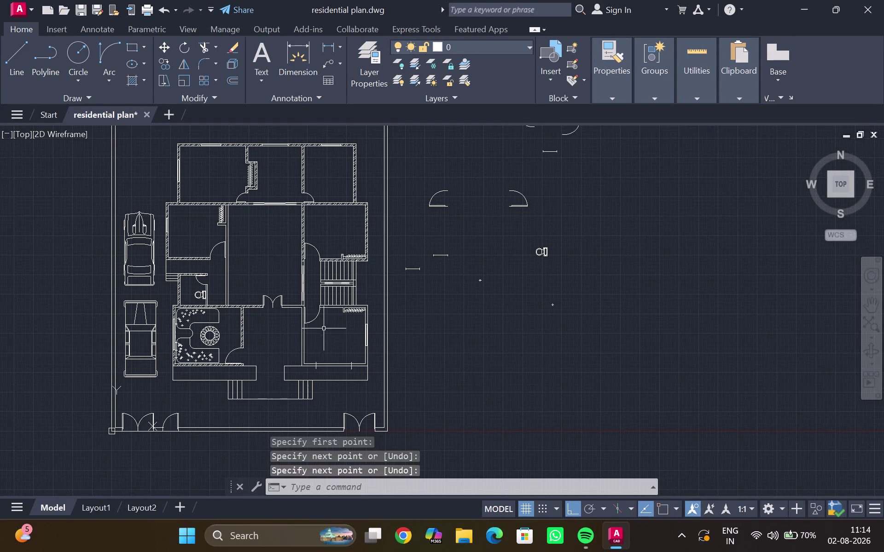
scroll(up, 3)
middle_drag(308, 319, 238, 435)
scroll(down, 3)
middle_drag(211, 368, 248, 351)
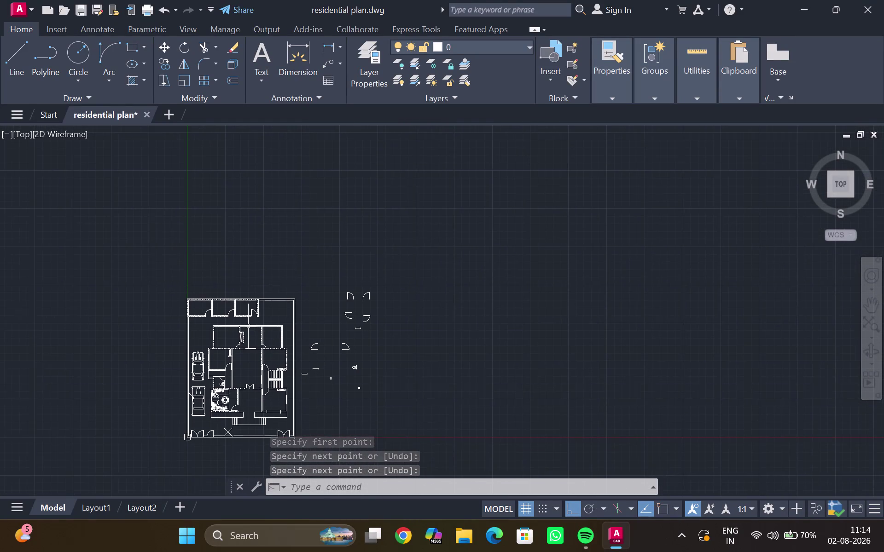
scroll(up, 3)
middle_drag(247, 351, 221, 280)
scroll(up, 3)
middle_drag(215, 290, 209, 283)
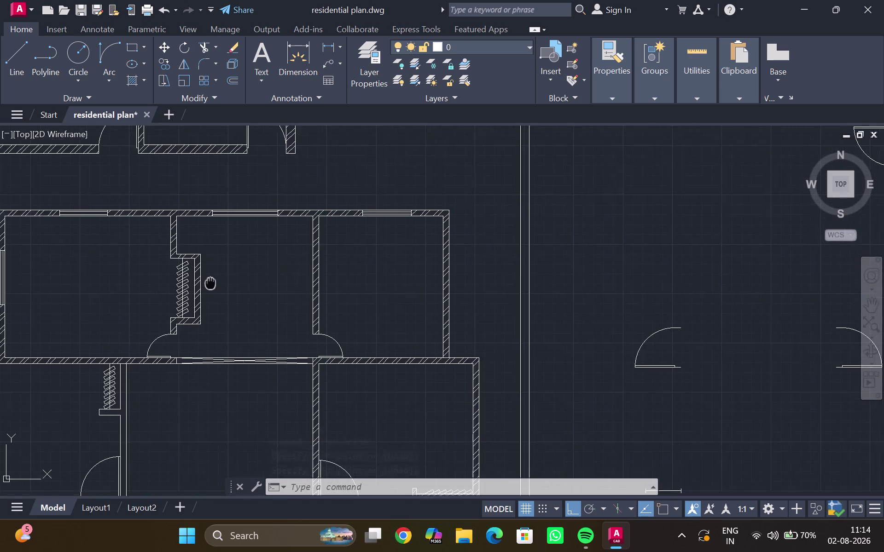
Bring the two opening marks back into view and begin a new line.
middle_drag(210, 282, 192, 253)
middle_drag(210, 301, 129, 196)
scroll(up, 3)
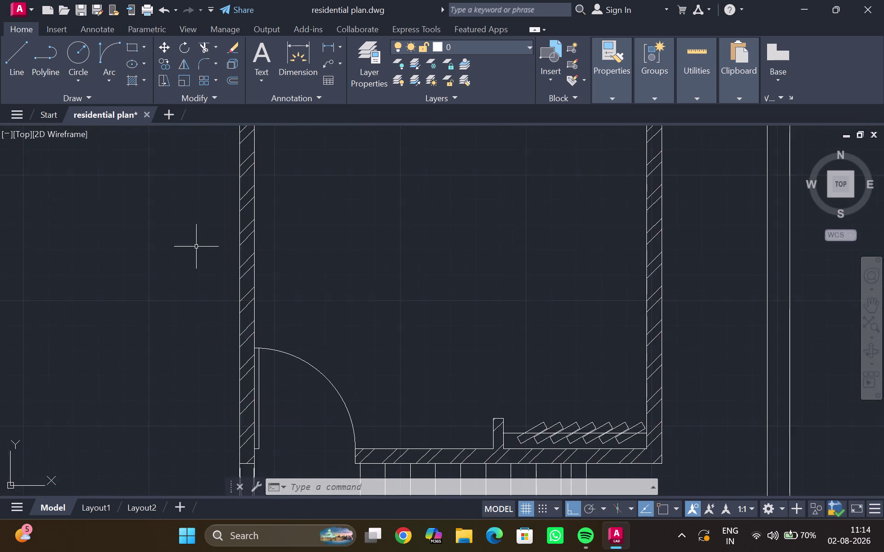
middle_drag(196, 260, 193, 191)
scroll(down, 3)
middle_drag(285, 348, 217, 189)
scroll(up, 3)
middle_drag(163, 236, 183, 249)
key(l)
key(Return)
scroll(up, 3)
middle_drag(115, 285, 392, 230)
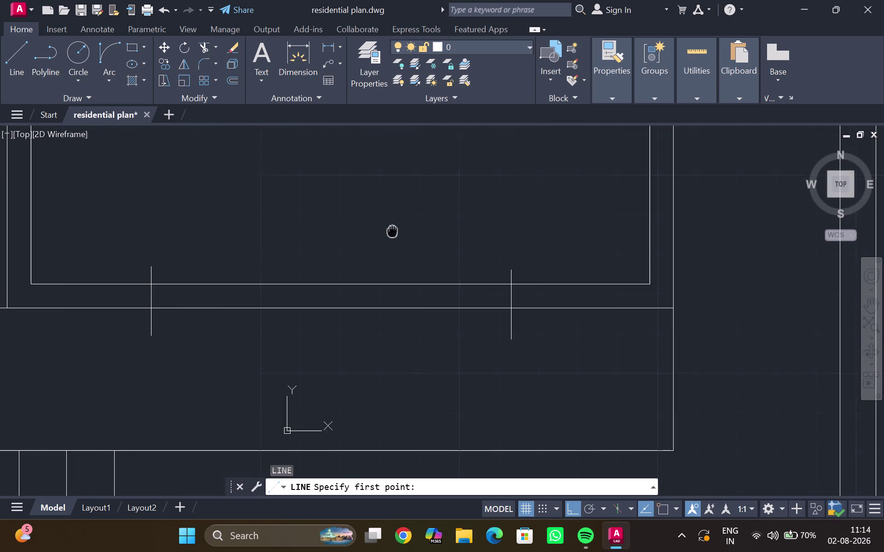
Draw two parallel horizontal lines between the left and right opening marks.
click(143, 290)
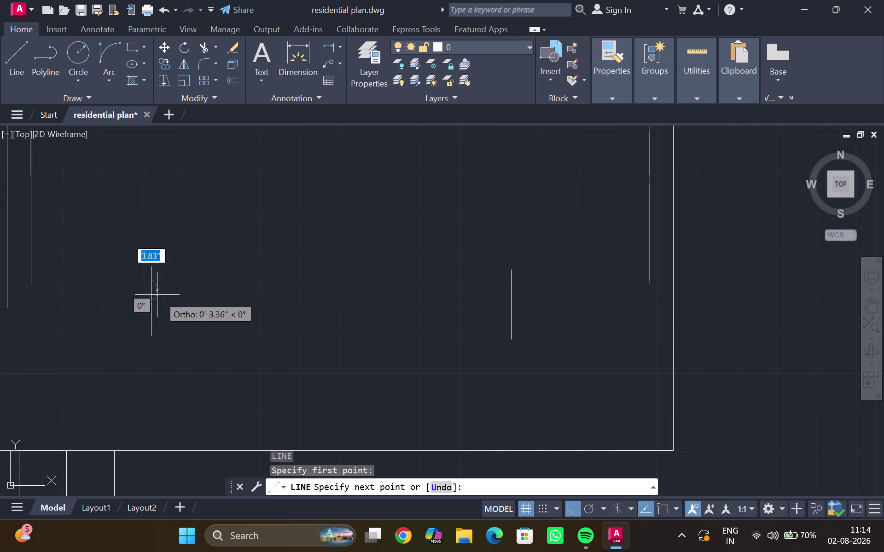
click(520, 284)
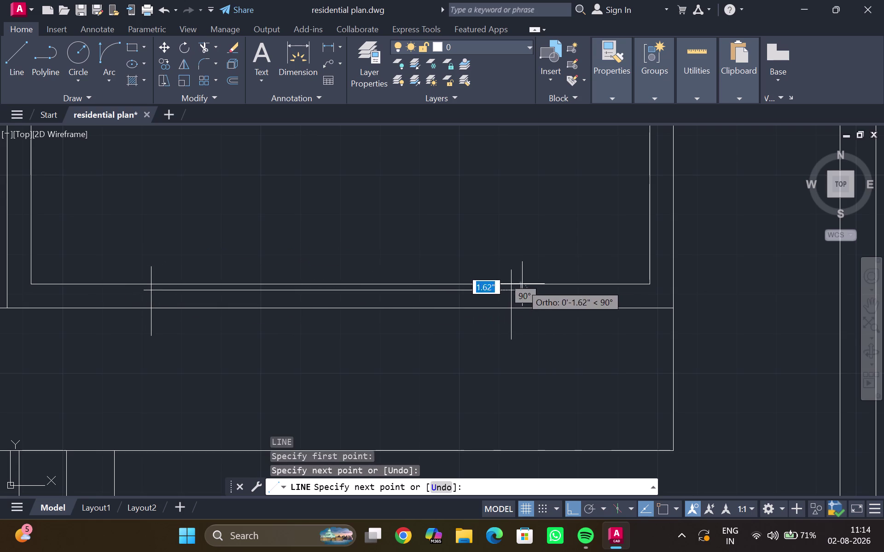
key(Return)
key(l)
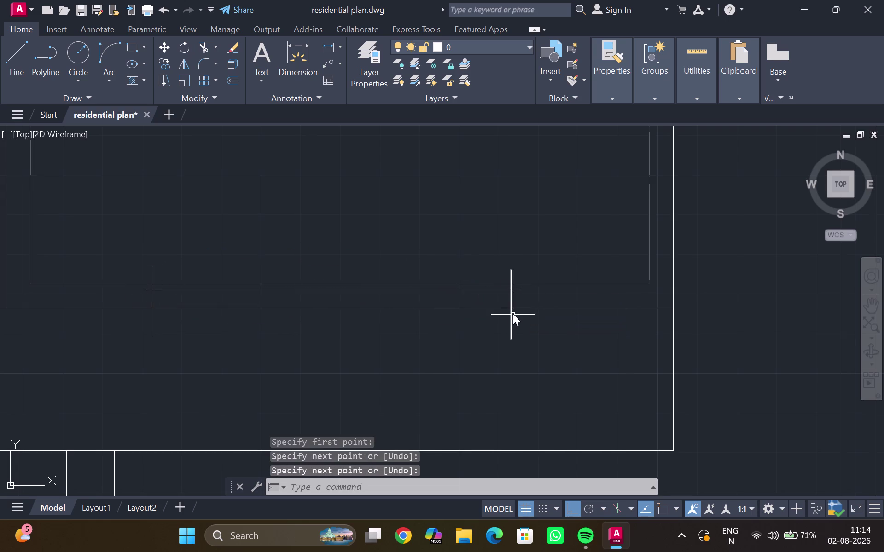
key(Return)
click(520, 302)
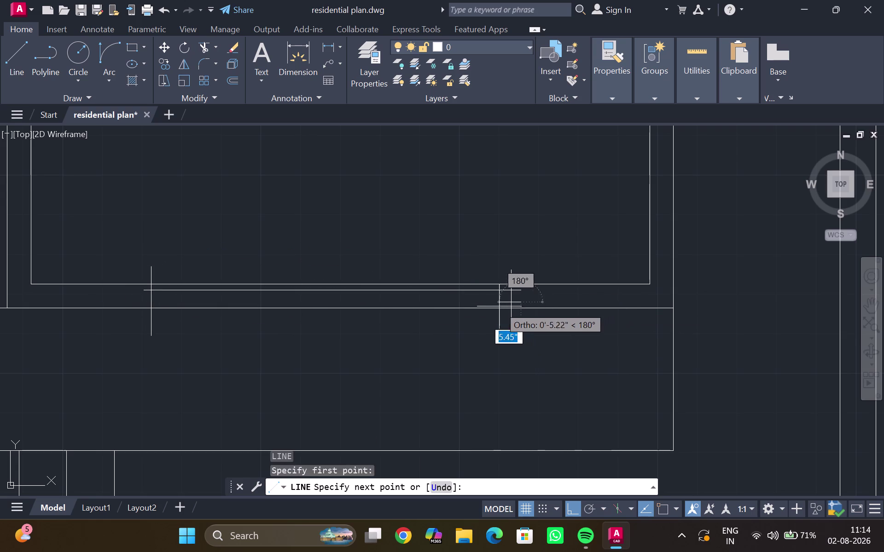
click(135, 300)
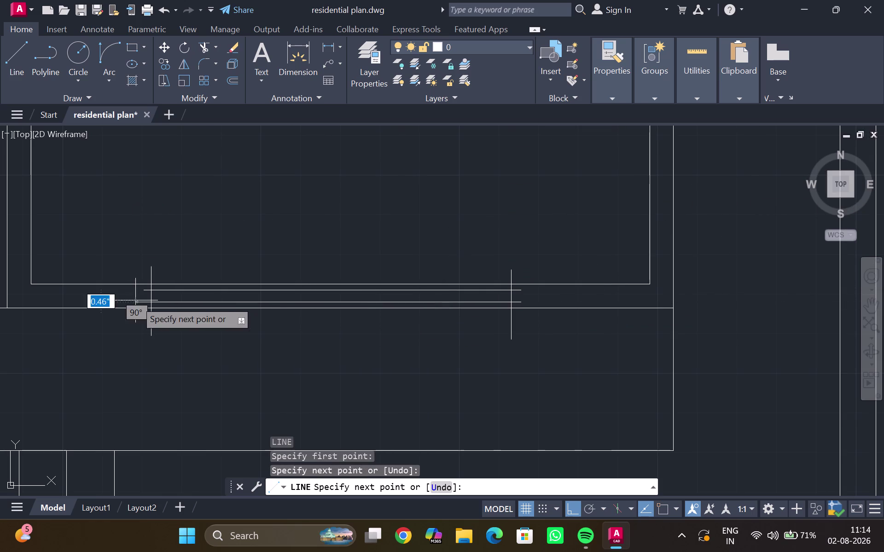
key(Escape)
Trim the overhanging left ends of the new lines and marks with TR.
key(t)
key(r)
key(Return)
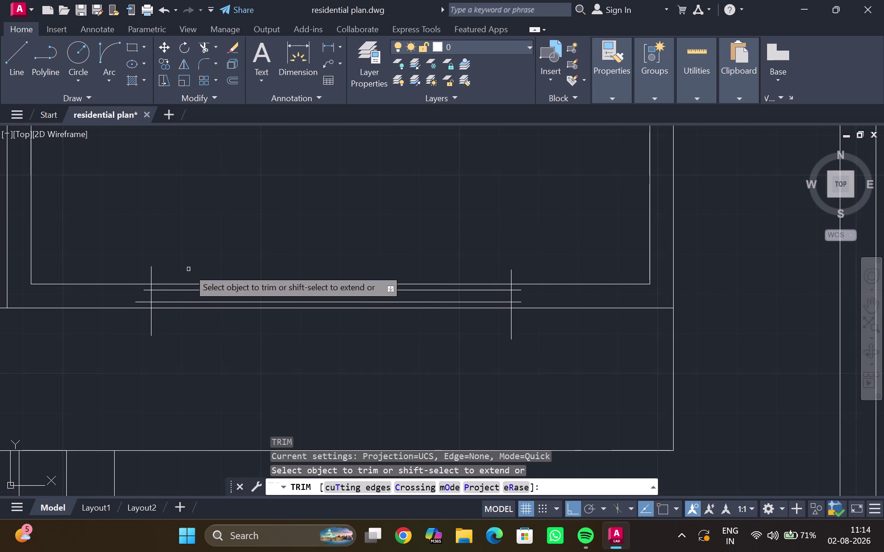
drag(162, 272, 140, 276)
drag(145, 291, 144, 297)
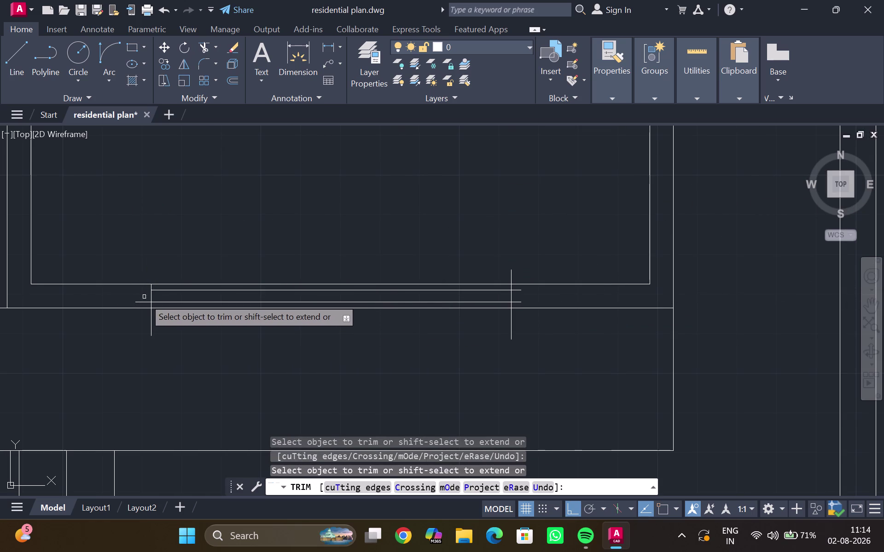
click(142, 304)
click(149, 324)
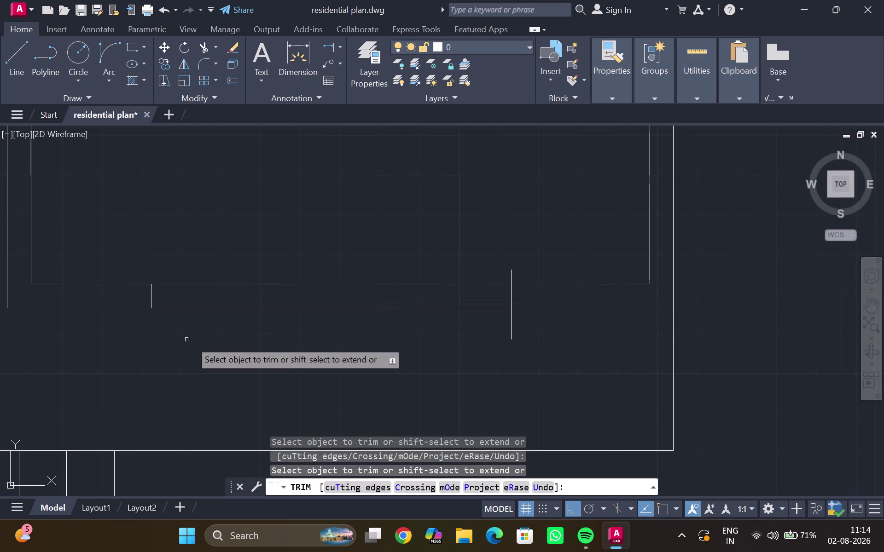
Trim the right-side overhangs and end the trim command.
click(513, 319)
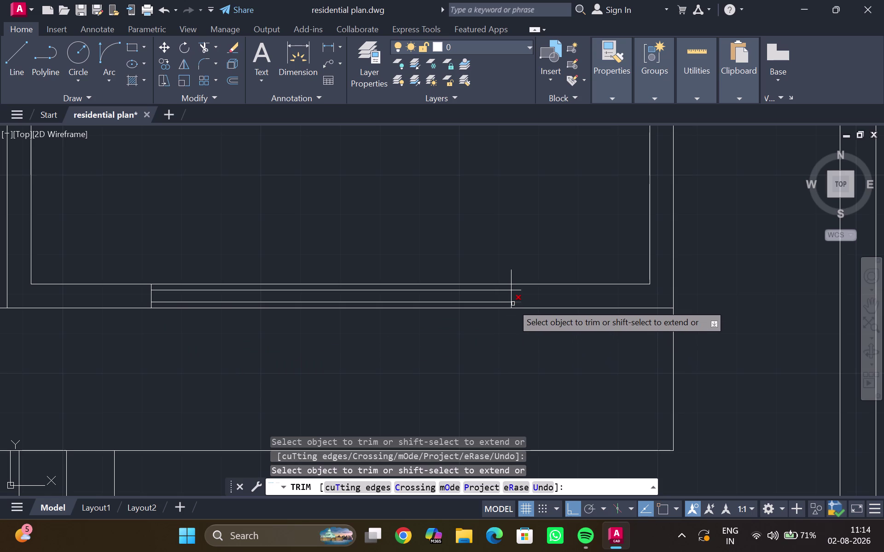
click(517, 301)
click(517, 291)
click(513, 273)
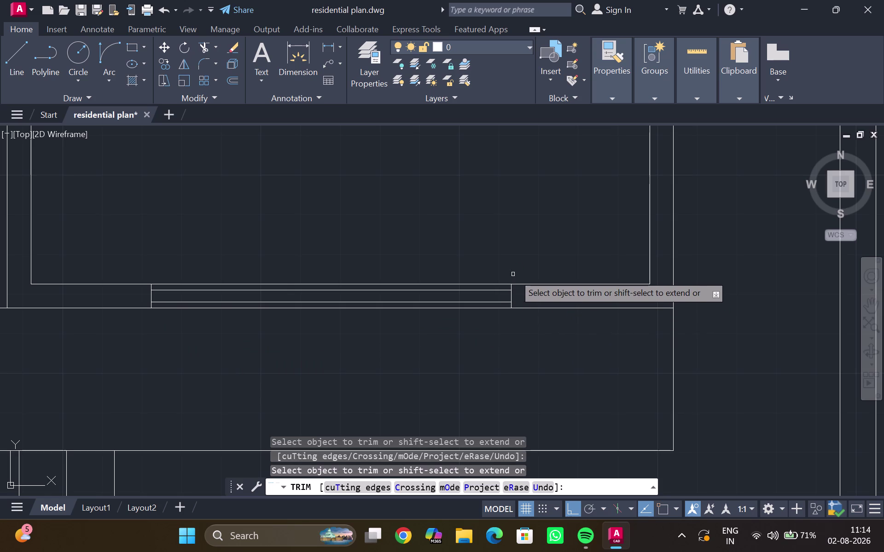
scroll(down, 3)
key(Escape)
scroll(down, 3)
Start an ANSI31 hatch and pick the room's left and top wall areas.
middle_drag(409, 255, 350, 380)
scroll(down, 3)
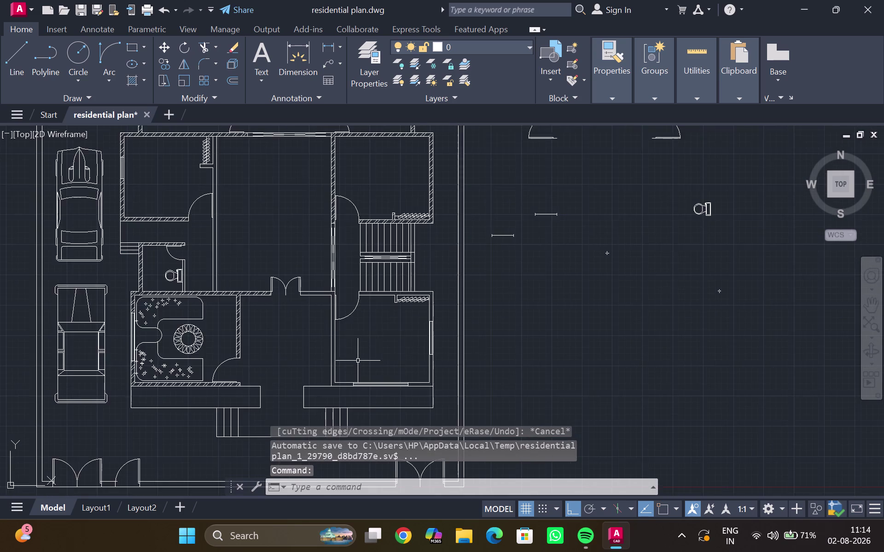
middle_drag(358, 360, 344, 350)
scroll(up, 3)
key(h)
key(Return)
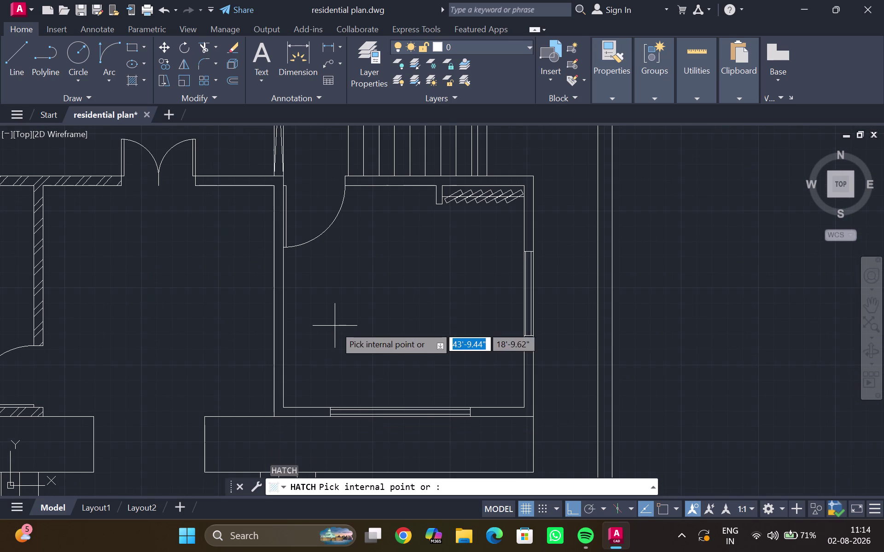
scroll(up, 3)
click(260, 295)
Add more wall pieces to the hatch, then undo the wrongly hatched lobby area.
scroll(down, 3)
middle_drag(337, 315, 277, 271)
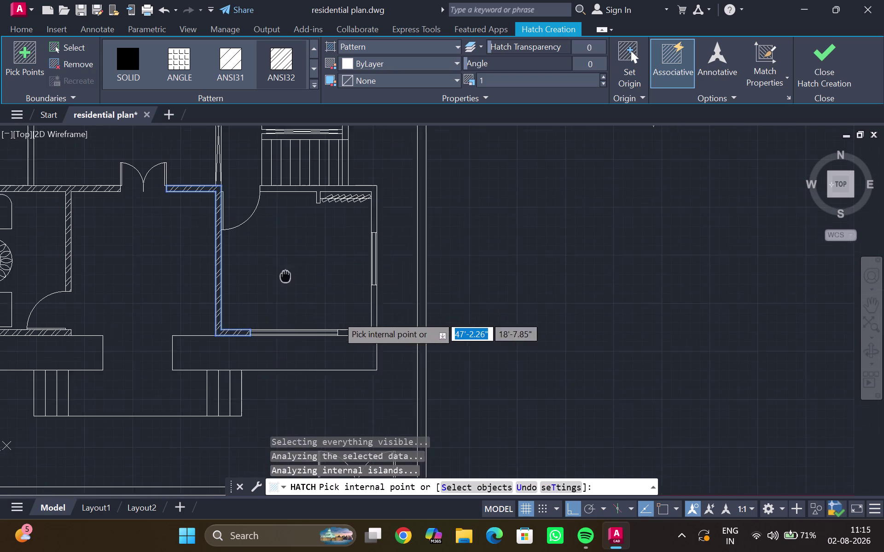
click(284, 180)
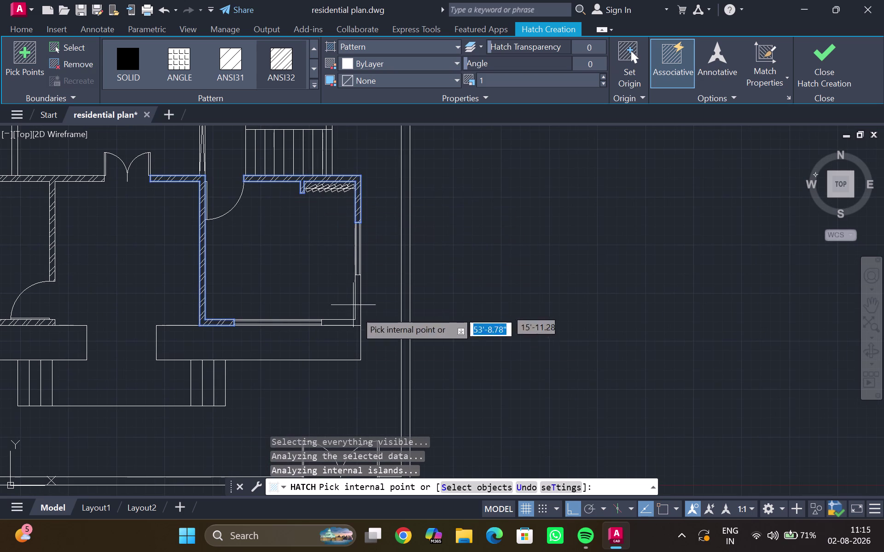
click(356, 307)
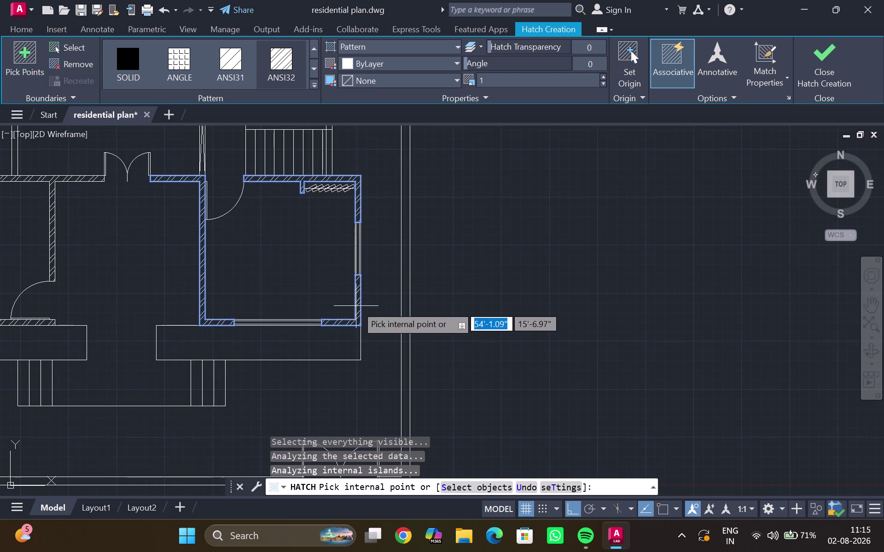
scroll(down, 3)
middle_drag(270, 274, 269, 314)
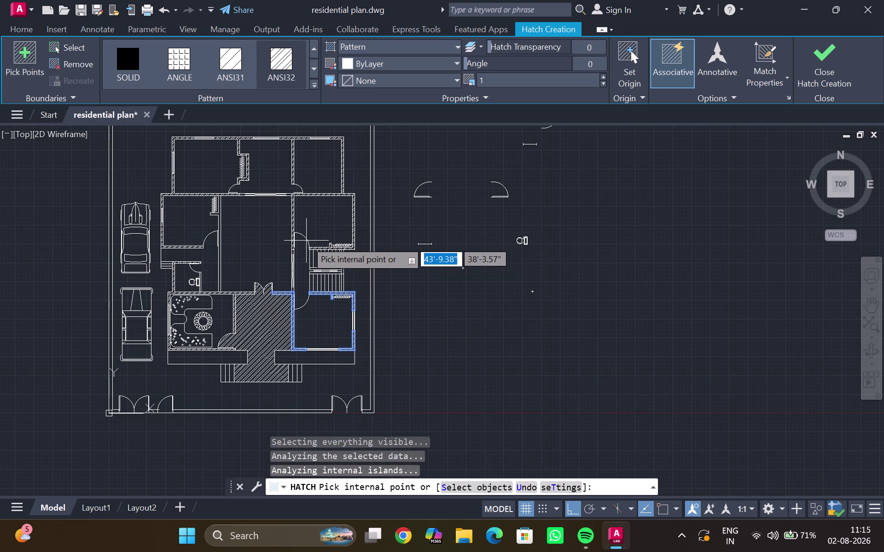
key(ctrl+z)
Dismiss the point-on-object warning, add the right wall section, and apply the hatch.
scroll(down, 3)
scroll(up, 3)
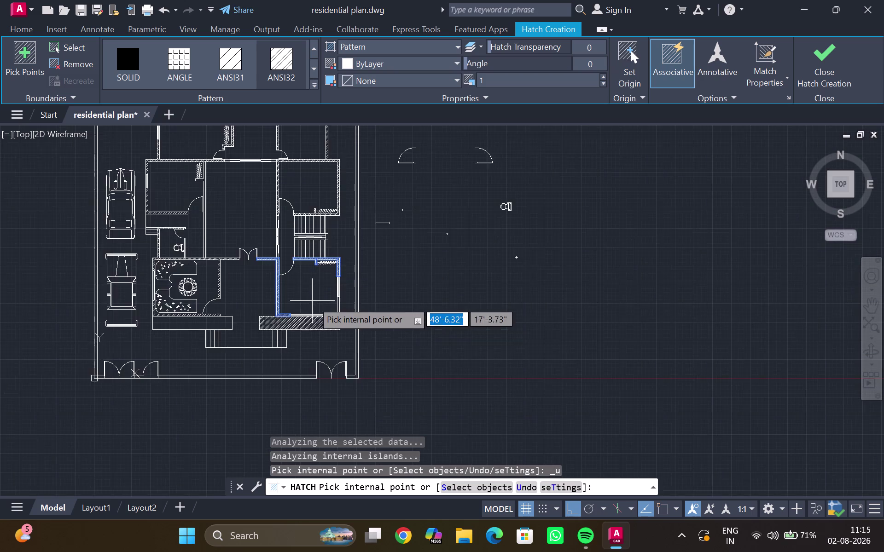
scroll(up, 3)
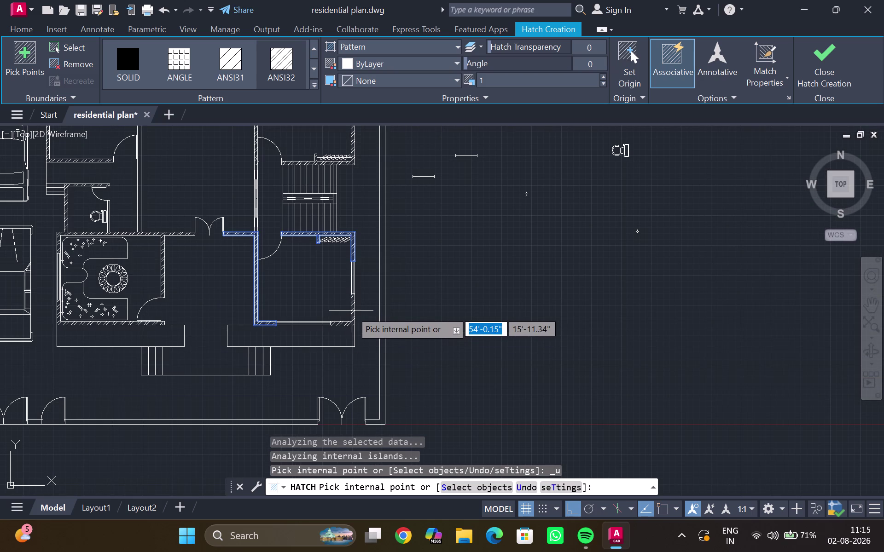
click(351, 311)
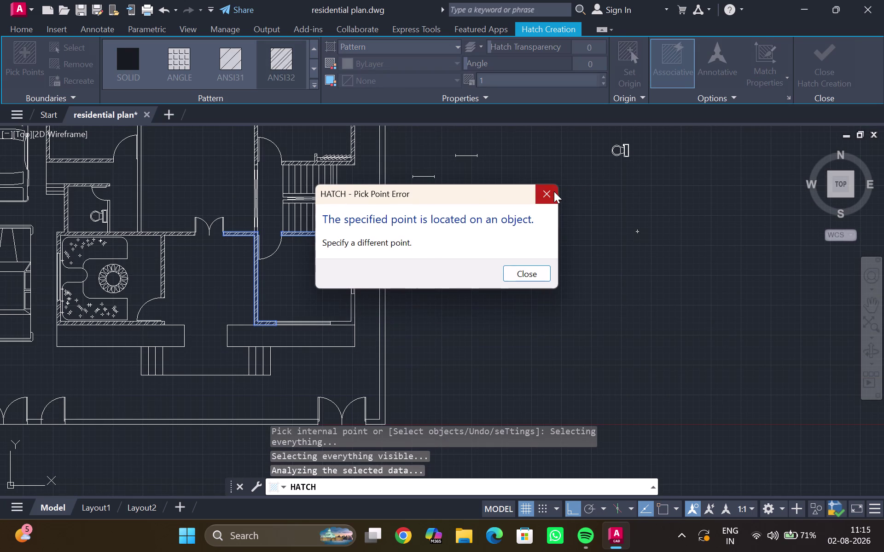
click(553, 191)
scroll(up, 3)
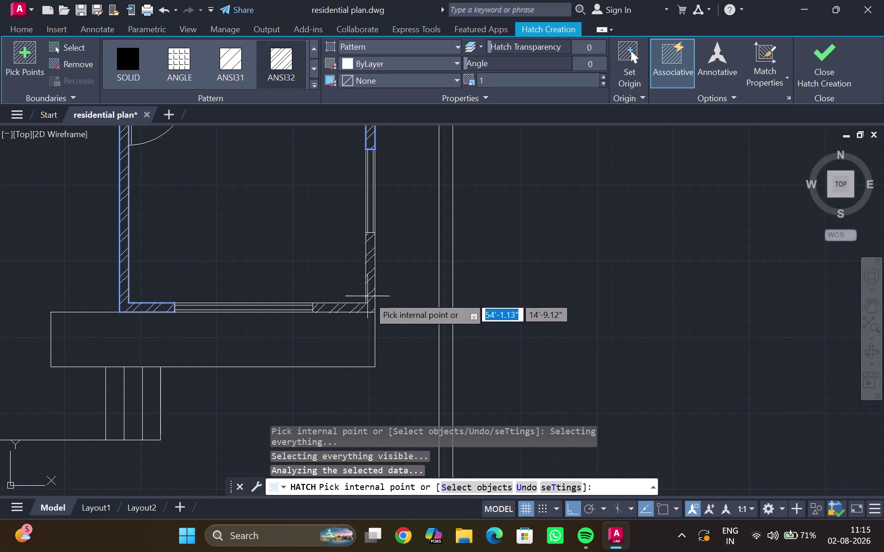
click(368, 297)
key(Escape)
scroll(down, 3)
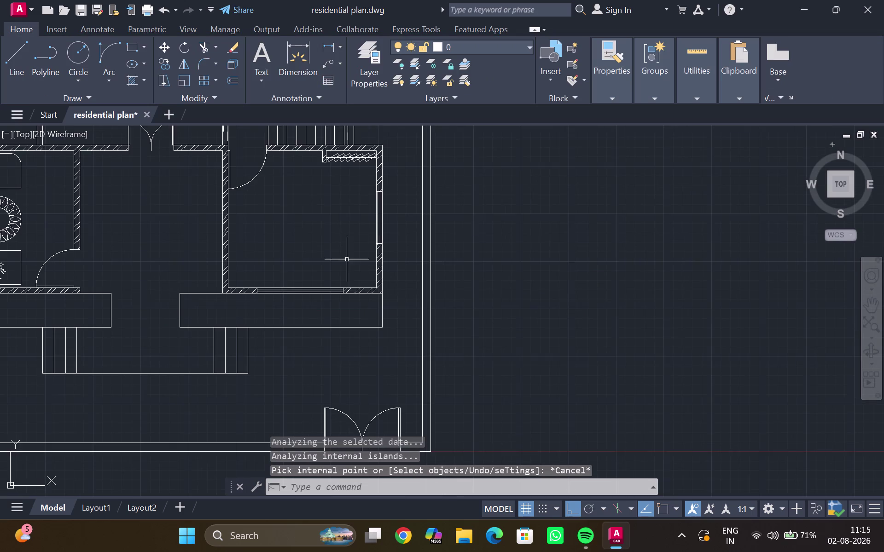
middle_drag(344, 258, 340, 299)
scroll(down, 3)
middle_drag(315, 273, 312, 318)
middle_drag(282, 267, 264, 372)
scroll(down, 3)
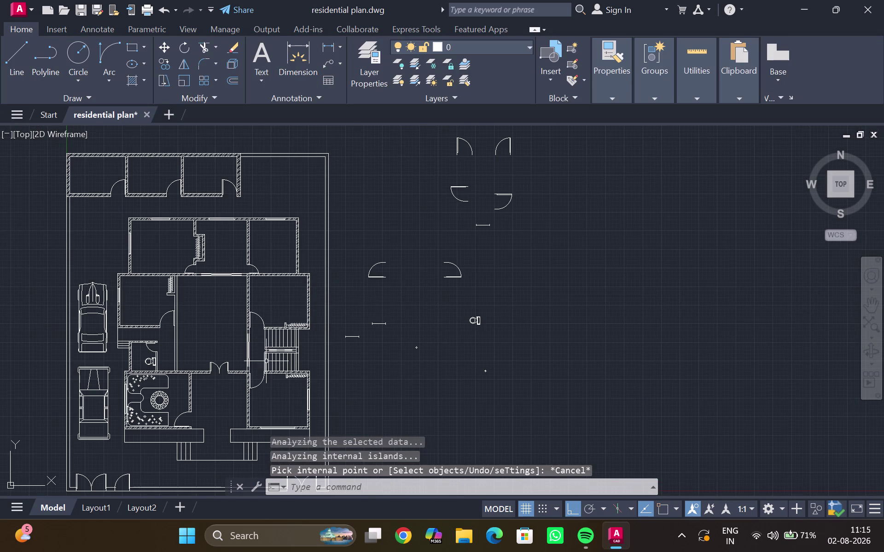
middle_drag(272, 320, 298, 333)
scroll(up, 3)
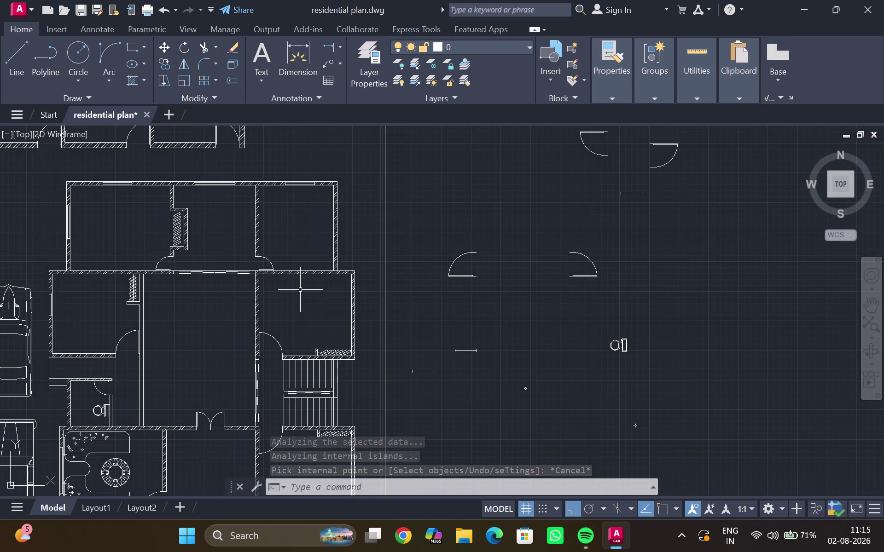
scroll(down, 3)
middle_click(289, 289)
scroll(down, 3)
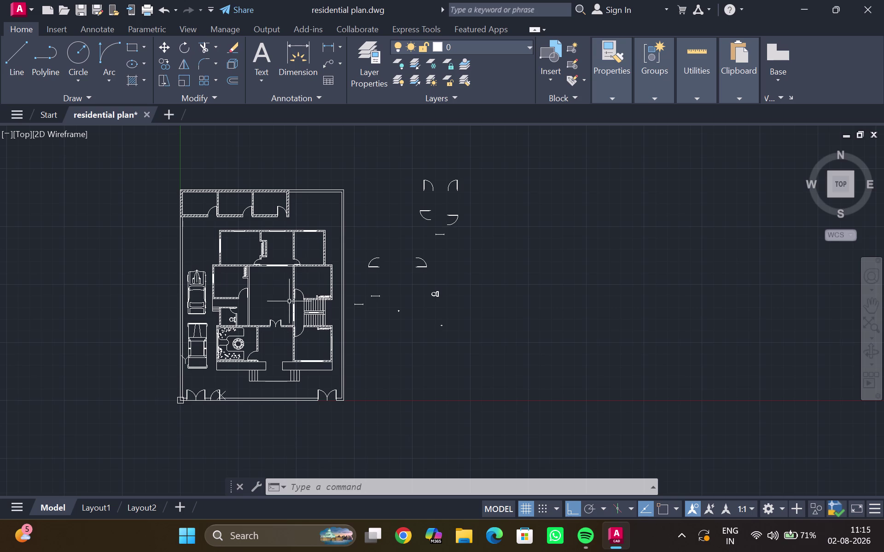
scroll(up, 3)
middle_drag(273, 297, 290, 255)
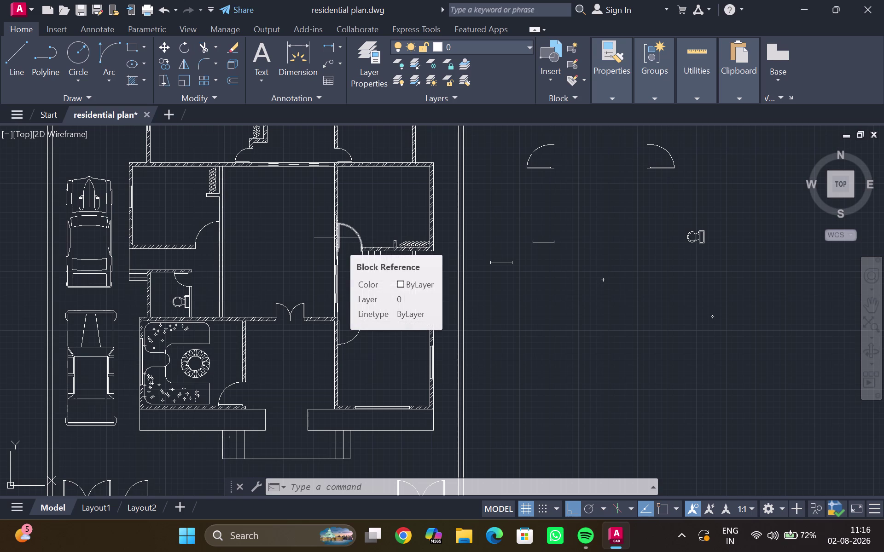
scroll(down, 3)
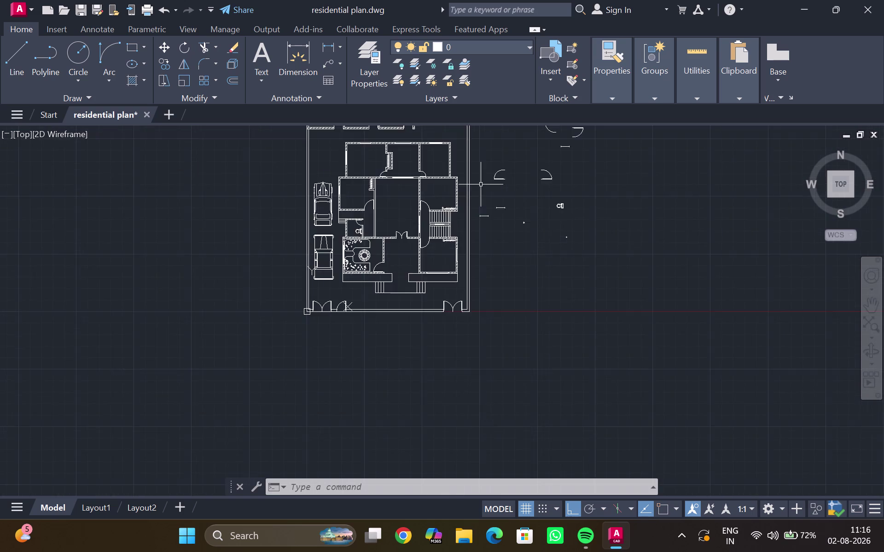
middle_drag(483, 187, 305, 282)
scroll(up, 3)
middle_drag(257, 241, 301, 212)
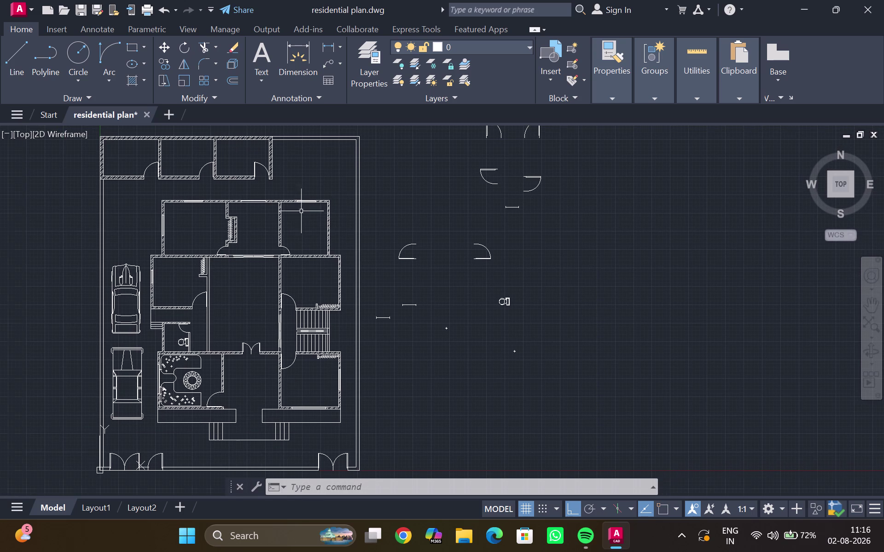
middle_drag(257, 224, 268, 220)
scroll(up, 3)
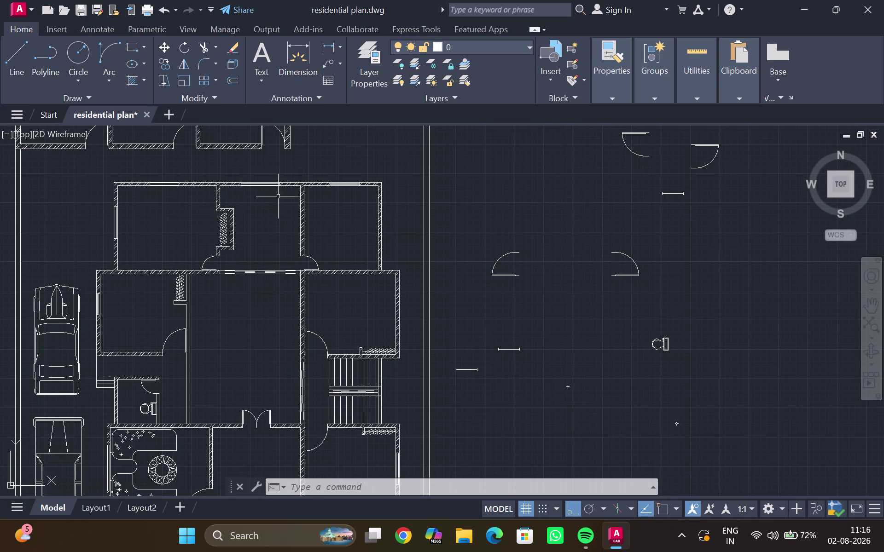
key(ctrl+2)
scroll(down, 3)
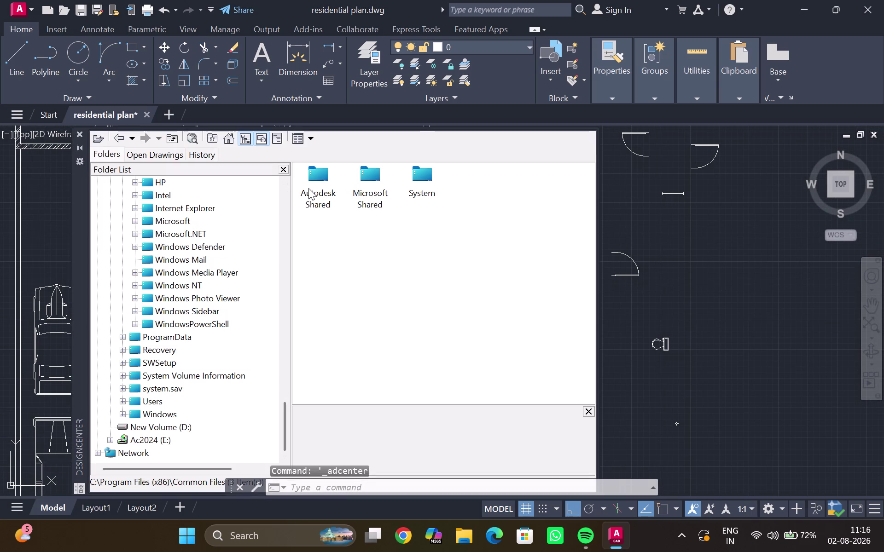
scroll(up, 3)
scroll(up, 3)
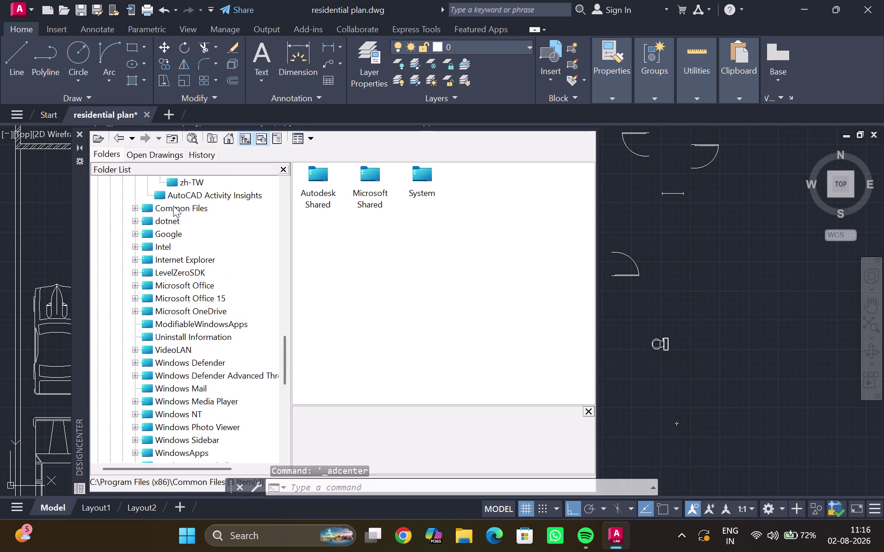
scroll(up, 3)
scroll(up, 3)
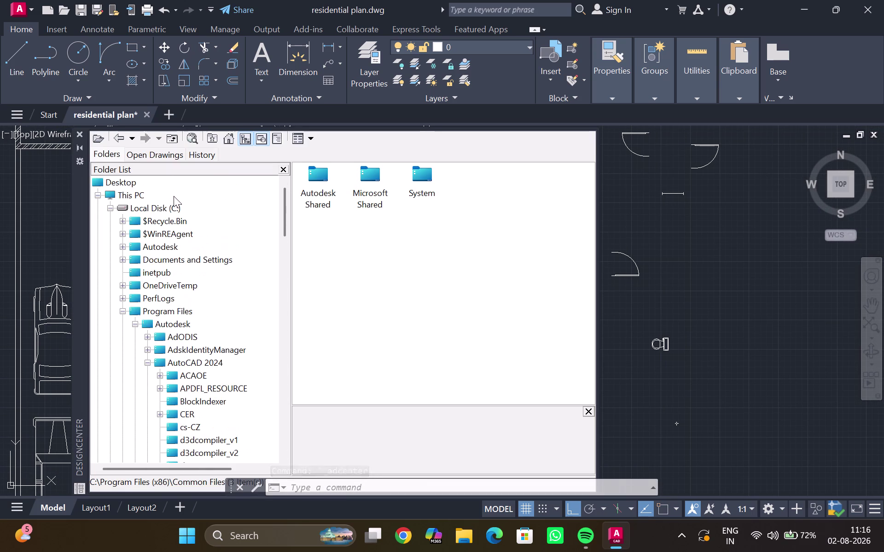
scroll(up, 3)
scroll(down, 3)
scroll(down, 3)
scroll(down, 3)
scroll(down, 3)
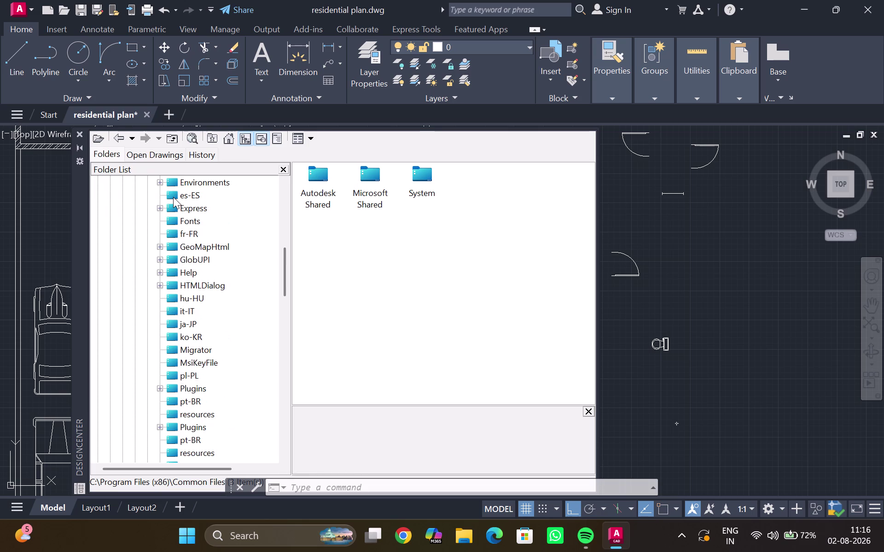
scroll(down, 3)
scroll(down, 3)
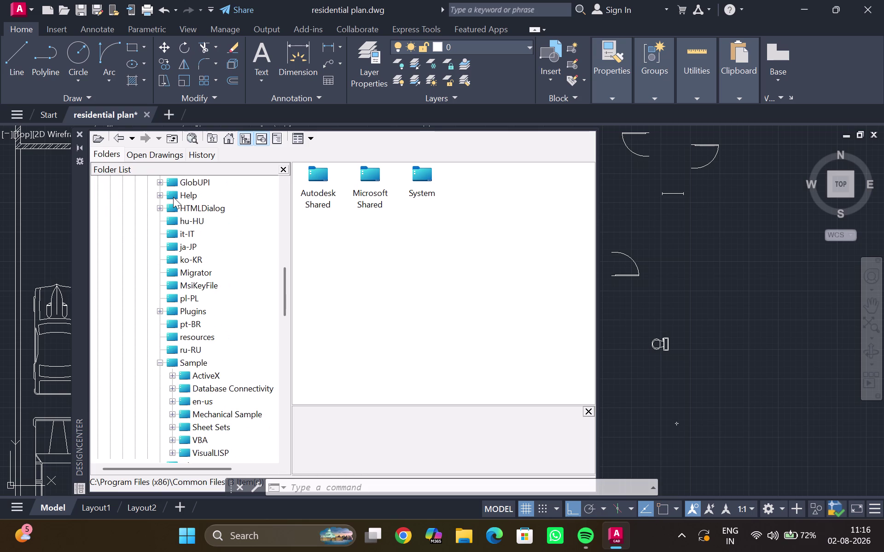
scroll(down, 3)
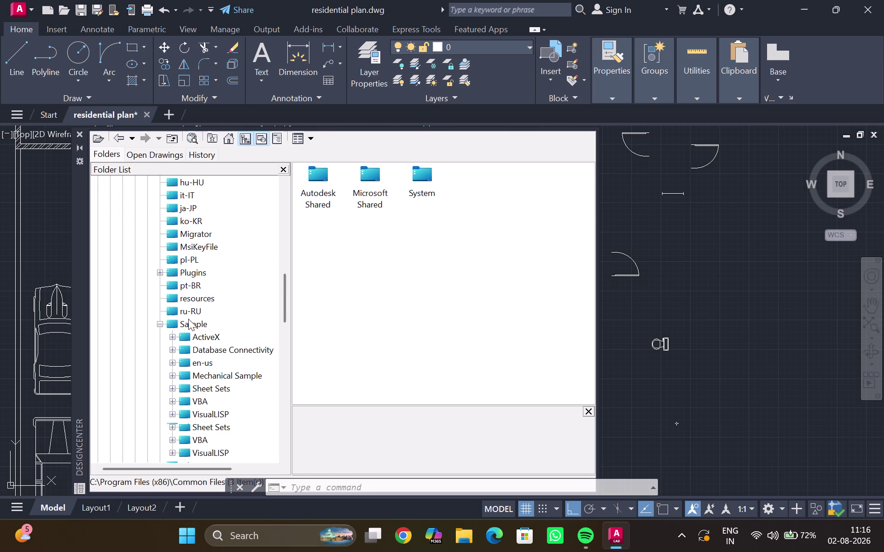
scroll(down, 3)
scroll(down, 3)
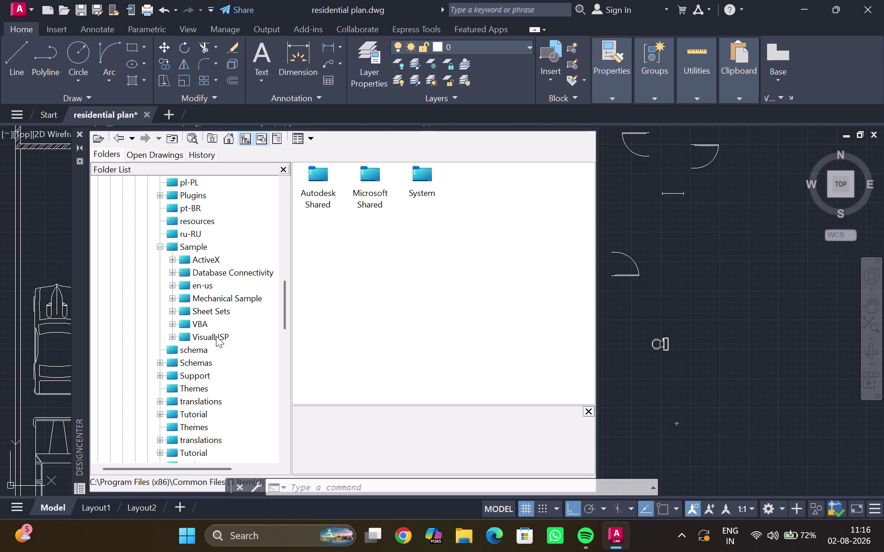
scroll(down, 3)
scroll(down, 3)
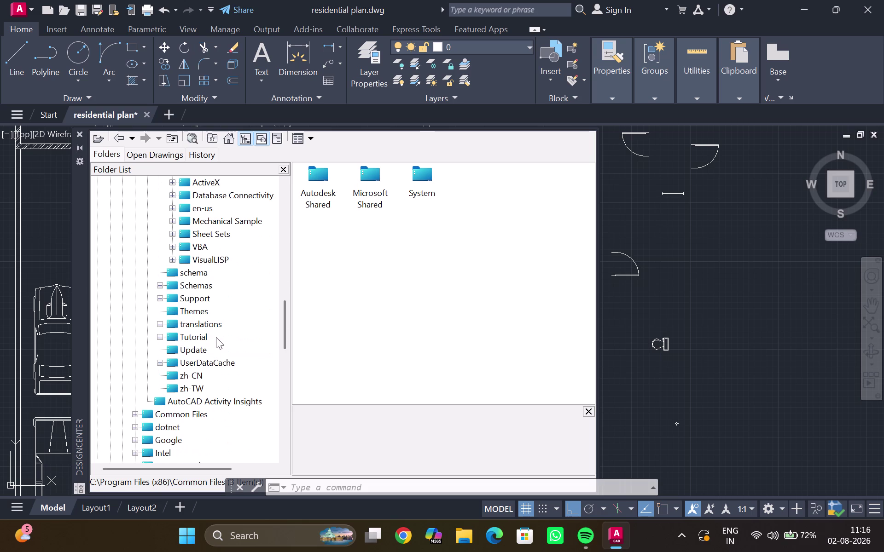
scroll(down, 3)
scroll(down, 3)
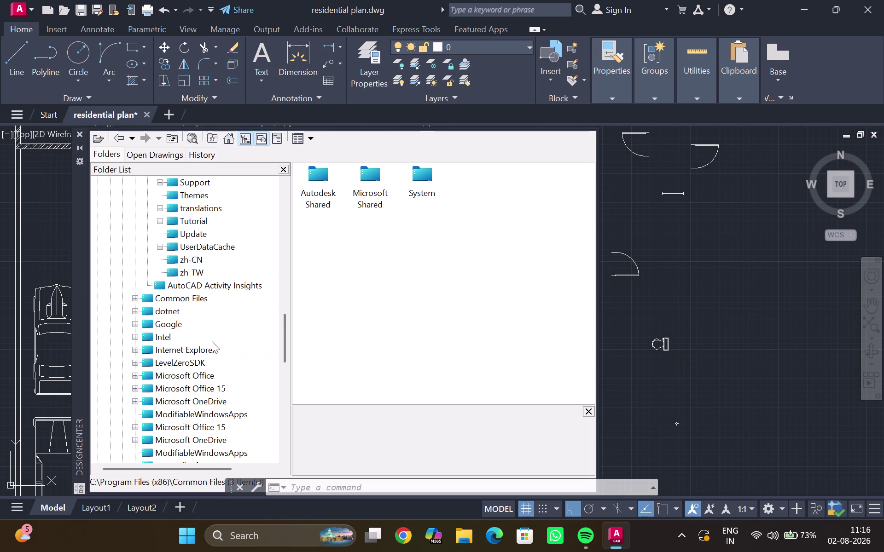
scroll(down, 3)
scroll(down, 3)
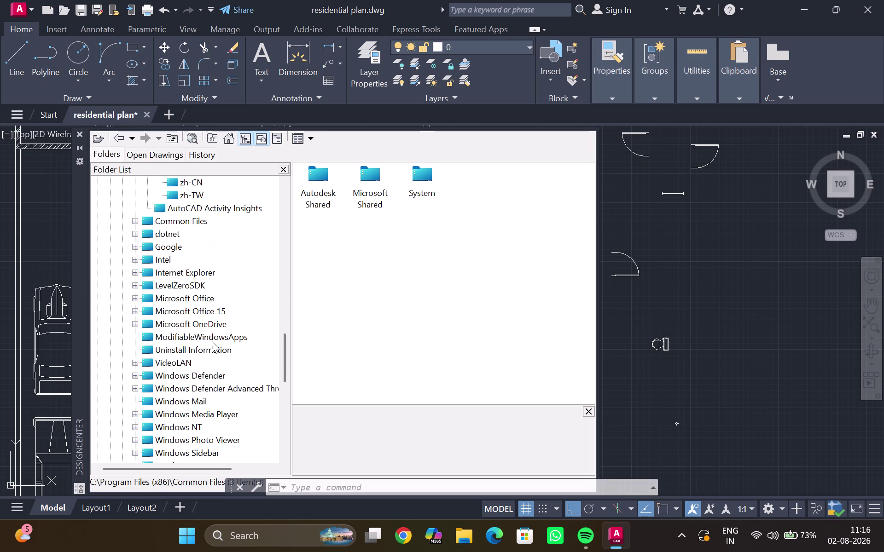
scroll(down, 3)
scroll(down, 3)
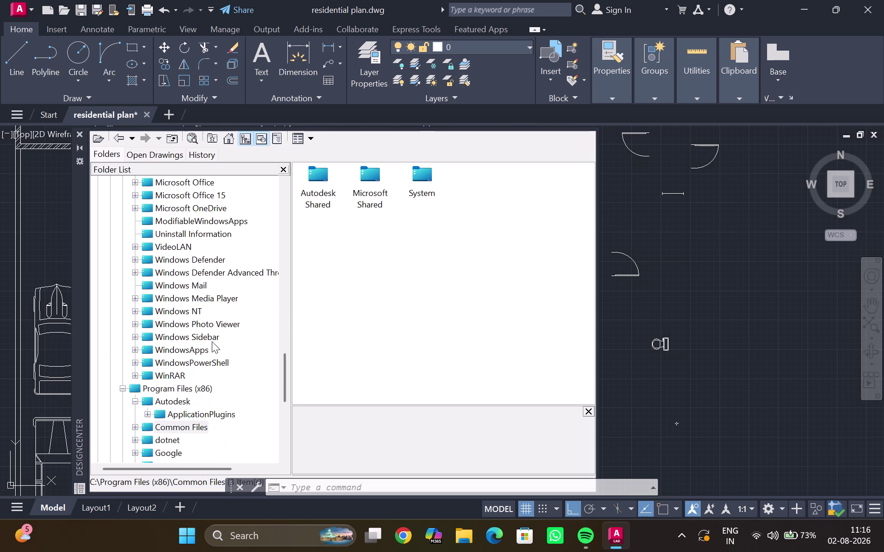
scroll(down, 3)
scroll(down, 3)
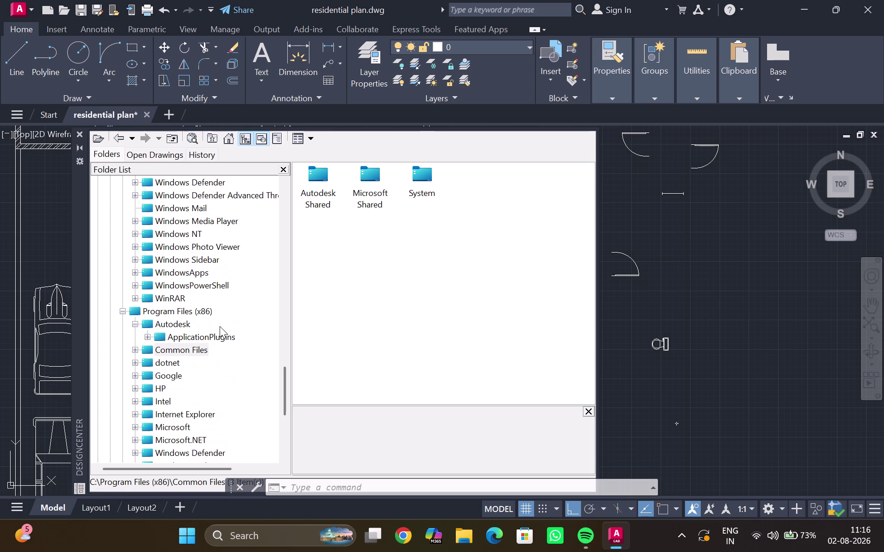
scroll(down, 3)
scroll(down, 3)
scroll(down, 3)
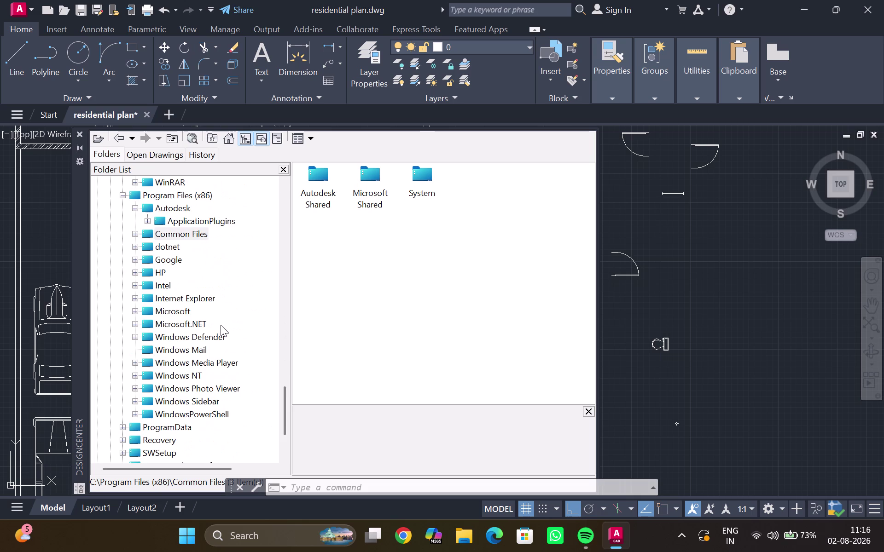
scroll(down, 3)
scroll(down, 3)
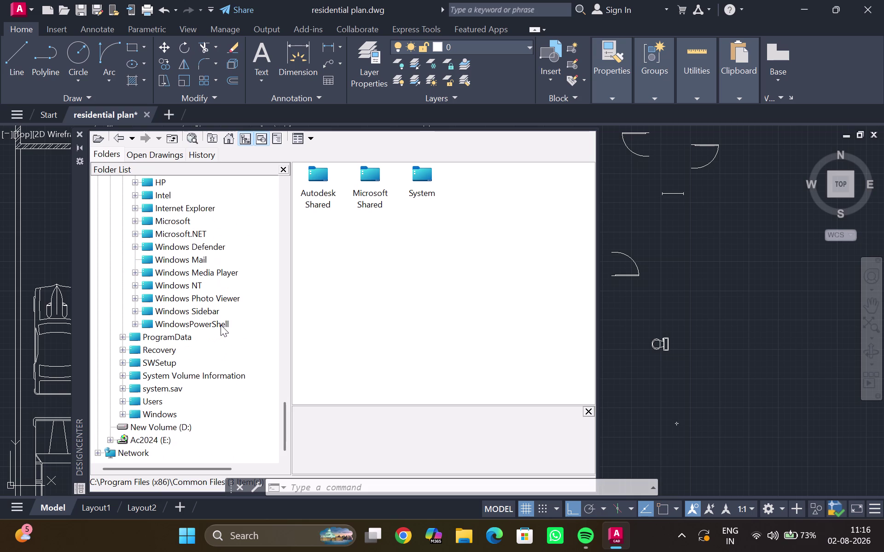
scroll(down, 3)
scroll(down, 3)
scroll(down, 3)
scroll(down, 3)
scroll(up, 3)
scroll(down, 3)
scroll(up, 3)
scroll(up, 3)
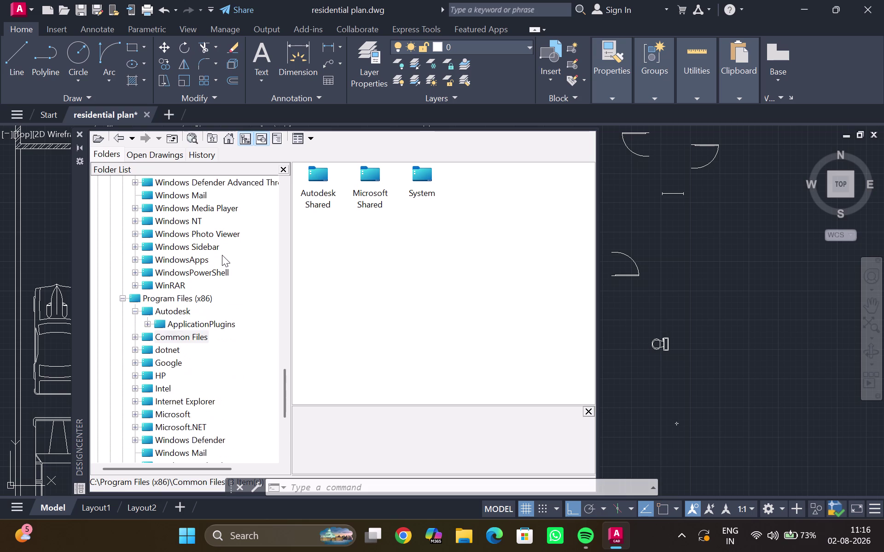
scroll(up, 3)
scroll(up, 3)
scroll(up, 3)
scroll(up, 3)
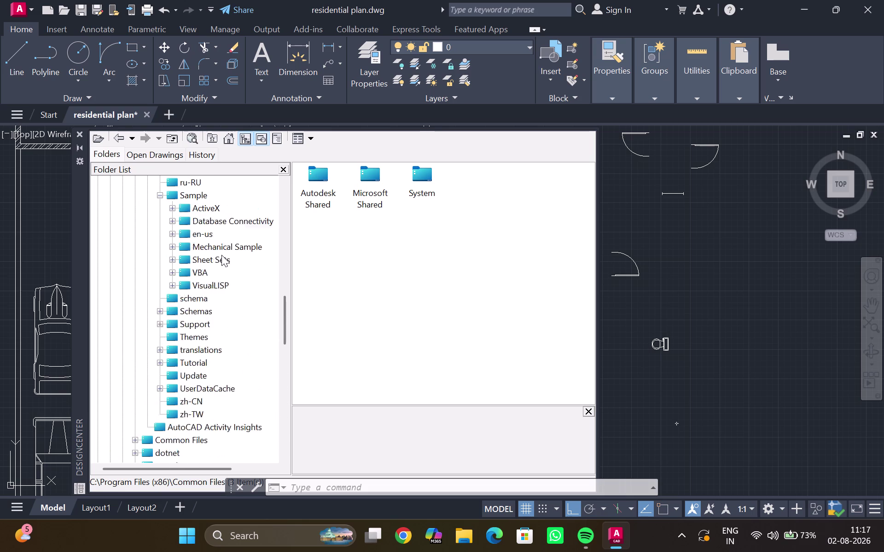
scroll(up, 3)
scroll(up, 3)
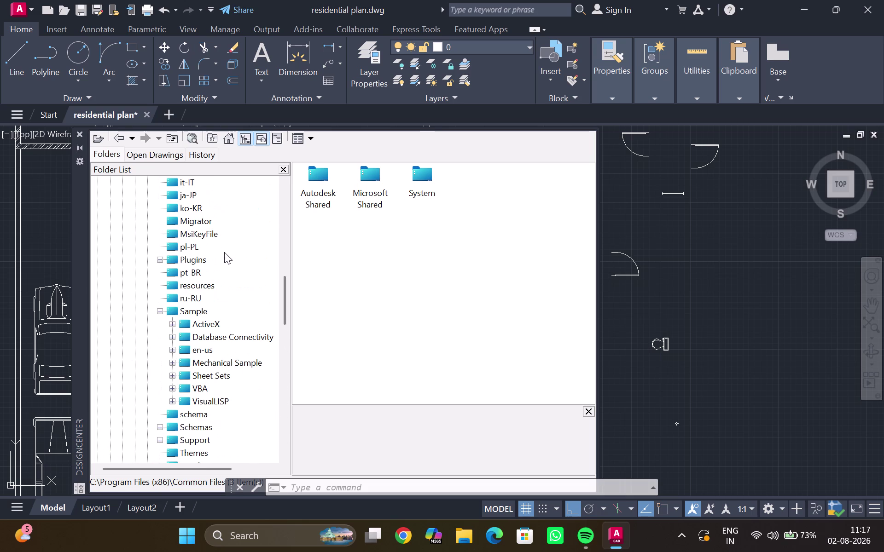
scroll(up, 3)
scroll(up, 3)
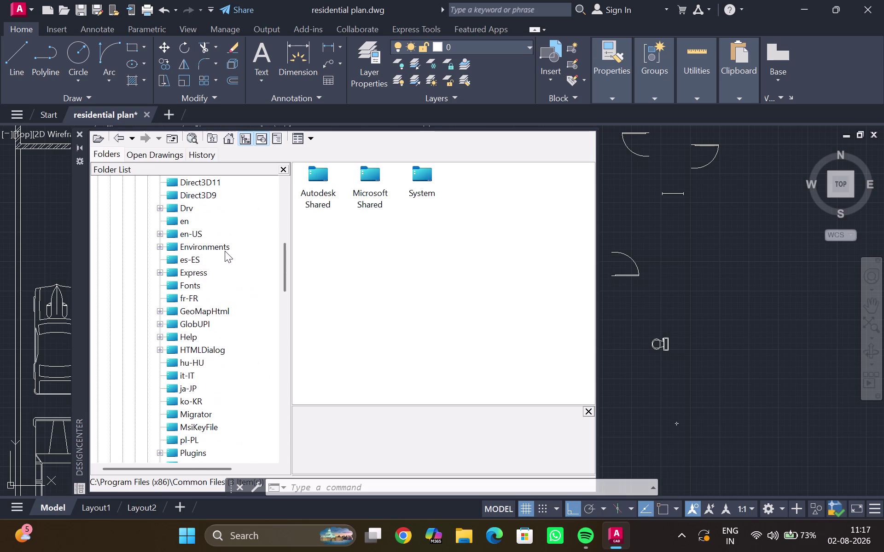
scroll(up, 3)
scroll(up, 3)
scroll(up, 3)
scroll(up, 3)
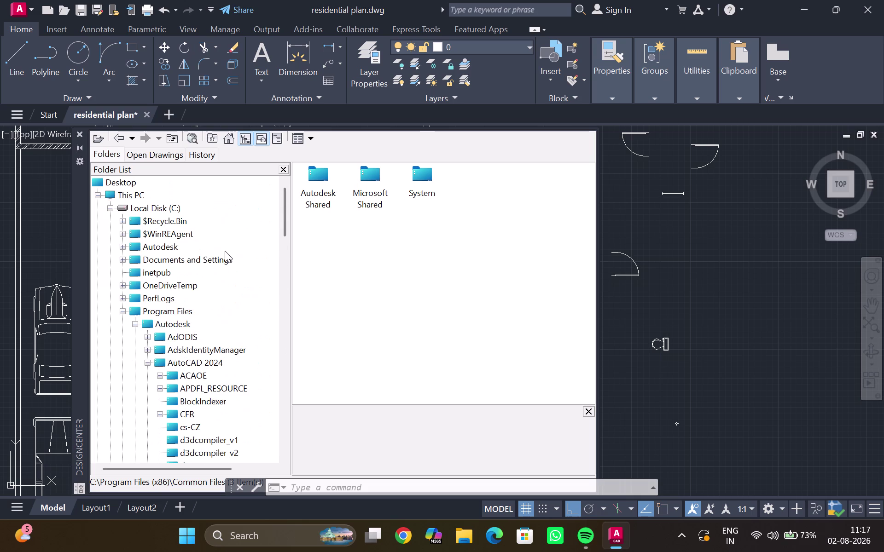
scroll(up, 3)
scroll(down, 3)
scroll(down, 3)
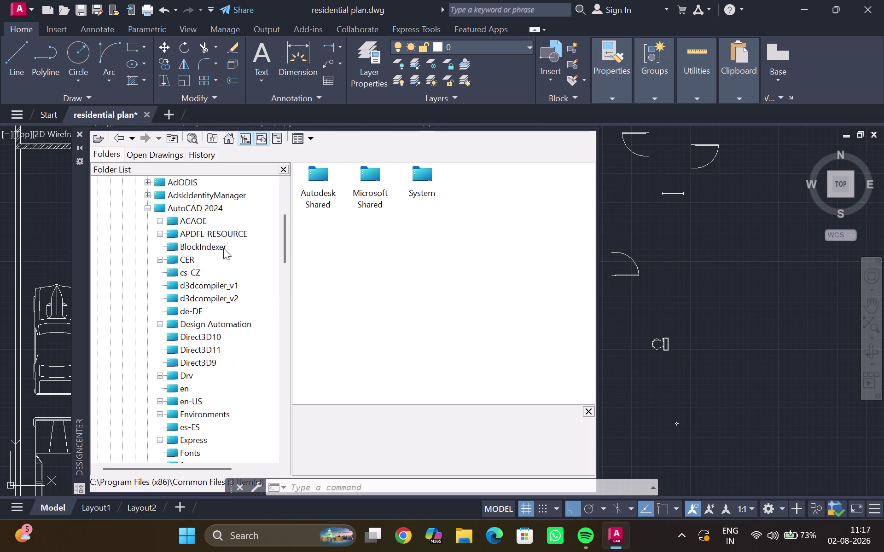
scroll(down, 3)
scroll(down, 3)
scroll(down, 3)
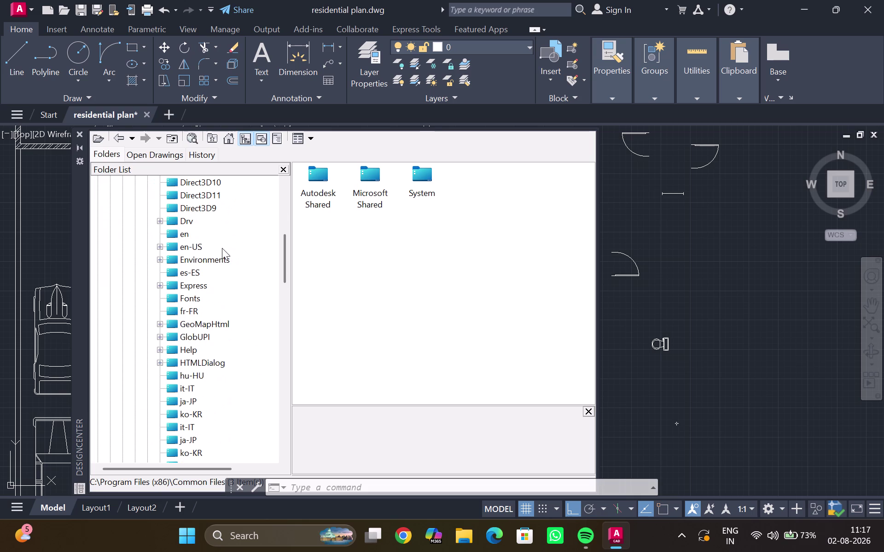
scroll(down, 3)
scroll(down, 3)
scroll(down, 3)
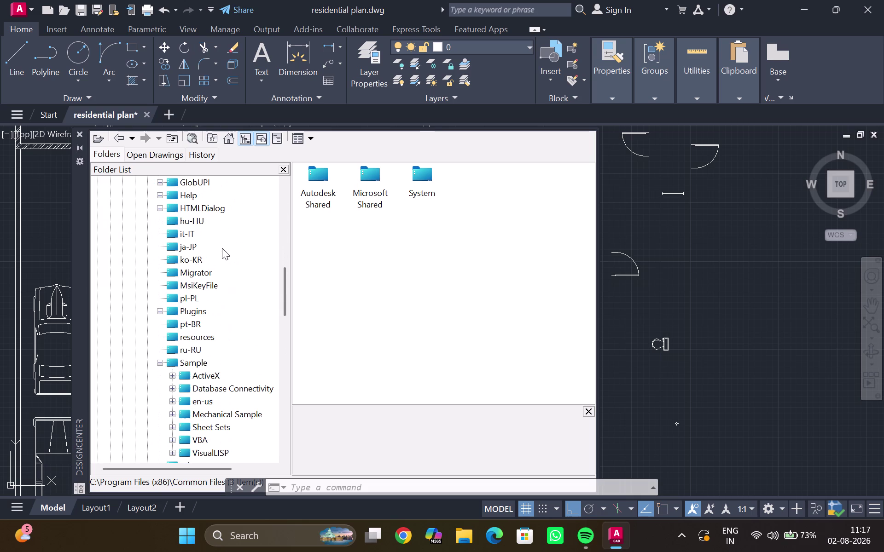
scroll(down, 3)
scroll(down, 3)
scroll(down, 3)
scroll(down, 3)
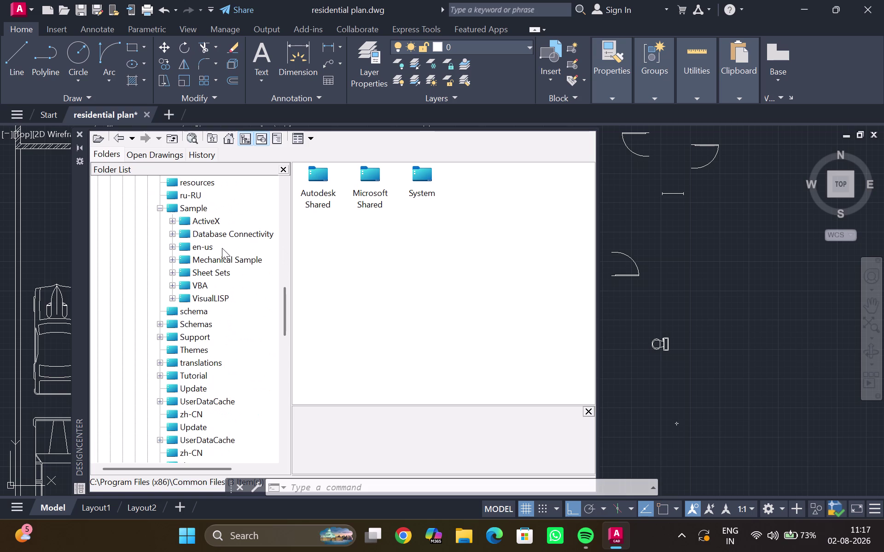
scroll(down, 3)
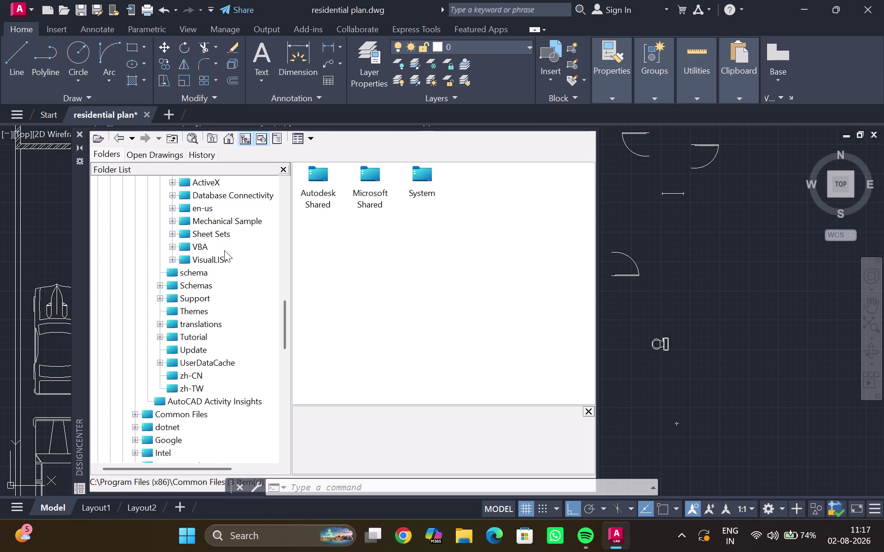
scroll(down, 3)
scroll(down, 3)
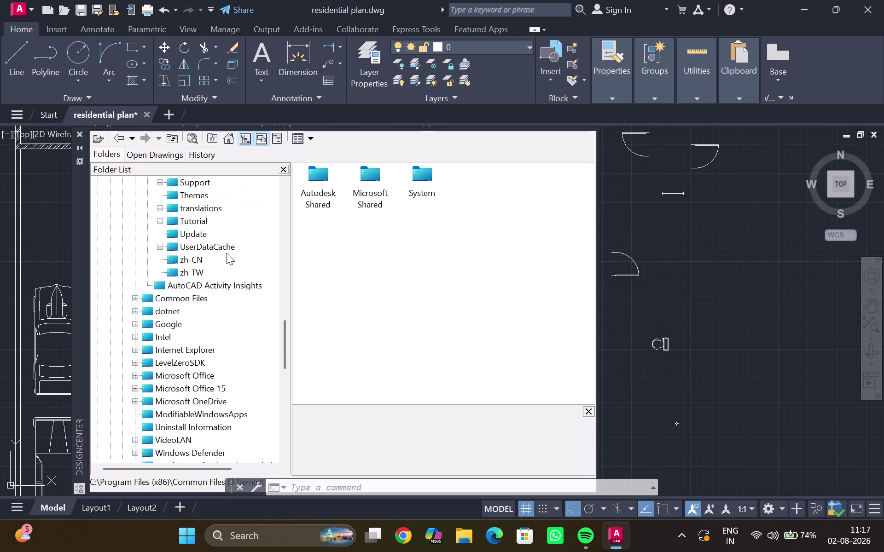
scroll(down, 3)
scroll(down, 3)
scroll(down, 3)
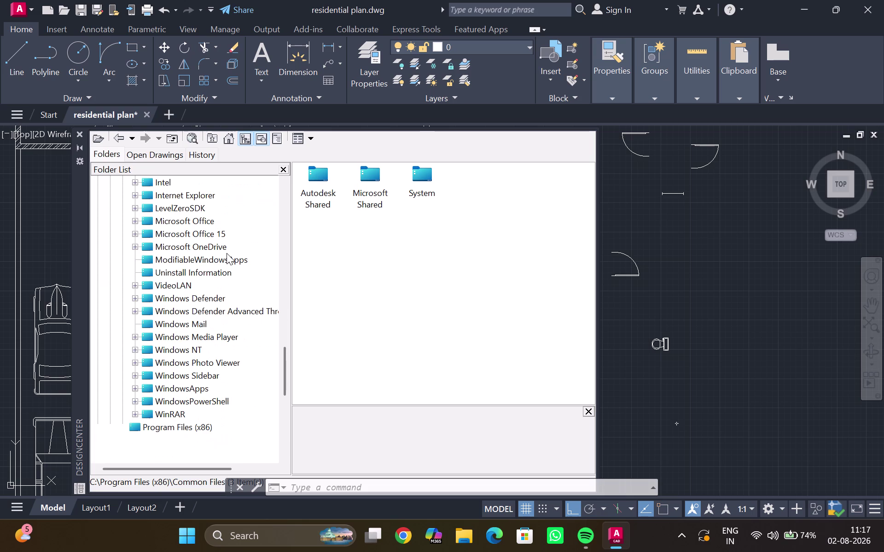
scroll(up, 3)
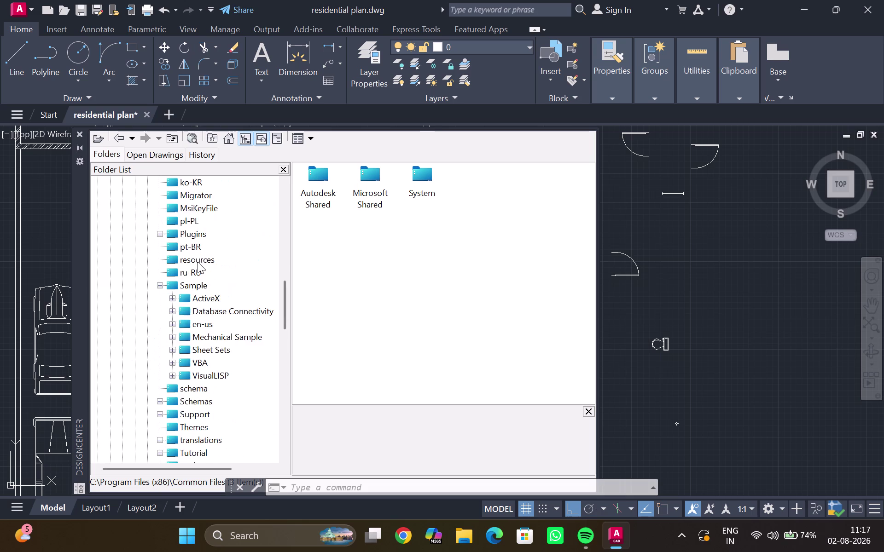
scroll(up, 3)
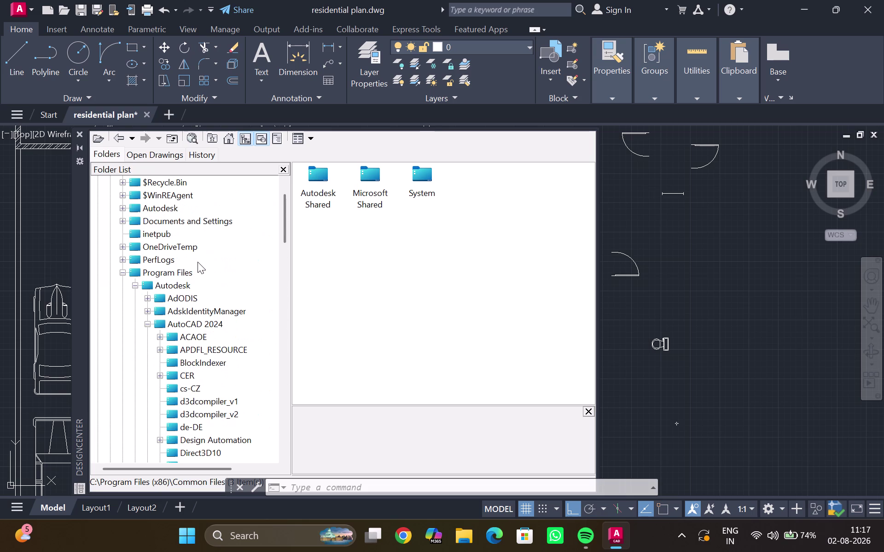
scroll(up, 3)
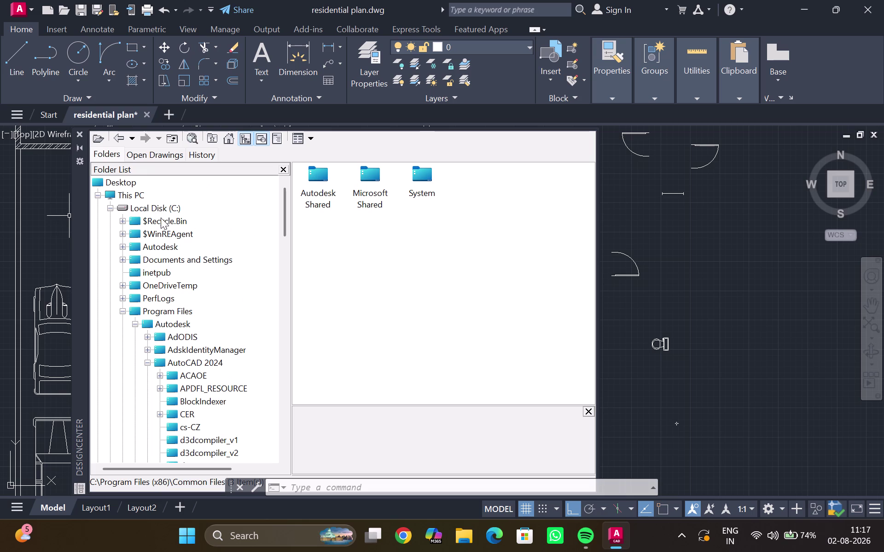
click(167, 309)
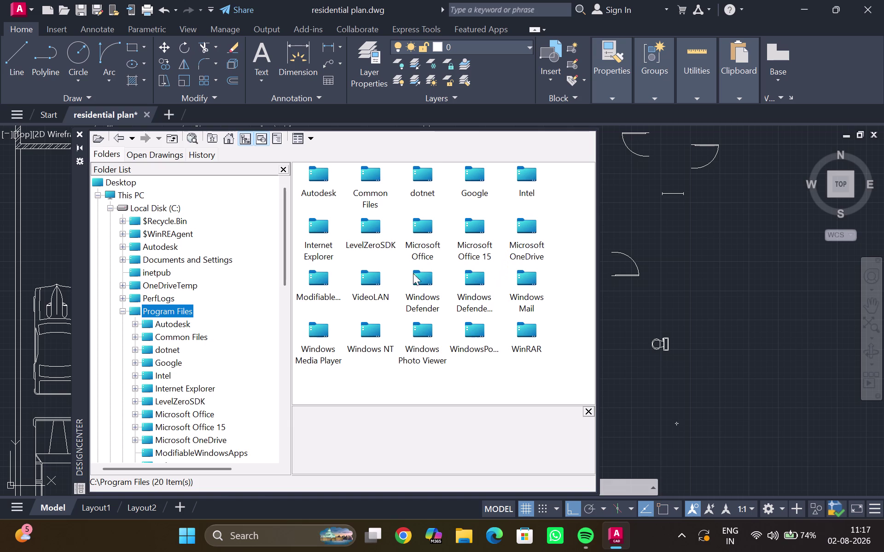
Open Autodesk > AutoCAD 2024 in DesignCenter, look into BlockIndexer, then return to the AutoCAD 2024 folder.
double_click(317, 180)
double_click(423, 177)
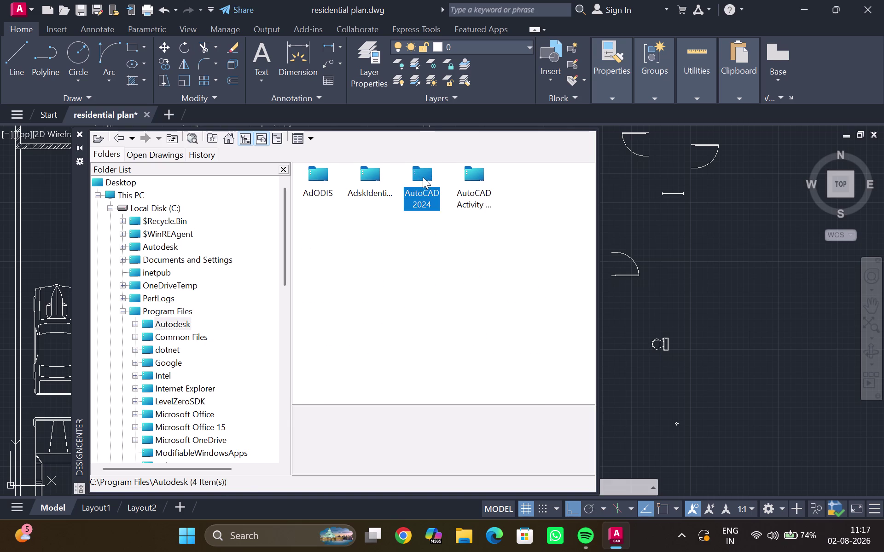
scroll(down, 3)
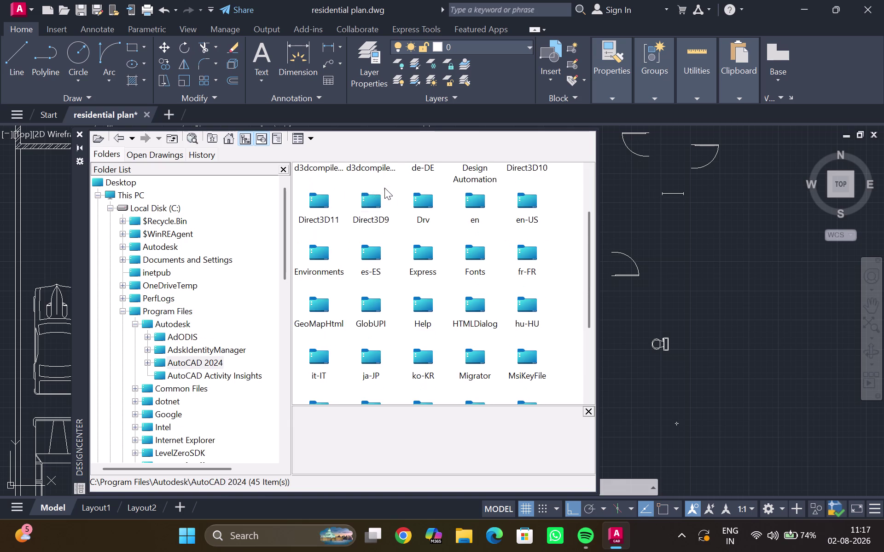
scroll(up, 3)
double_click(418, 175)
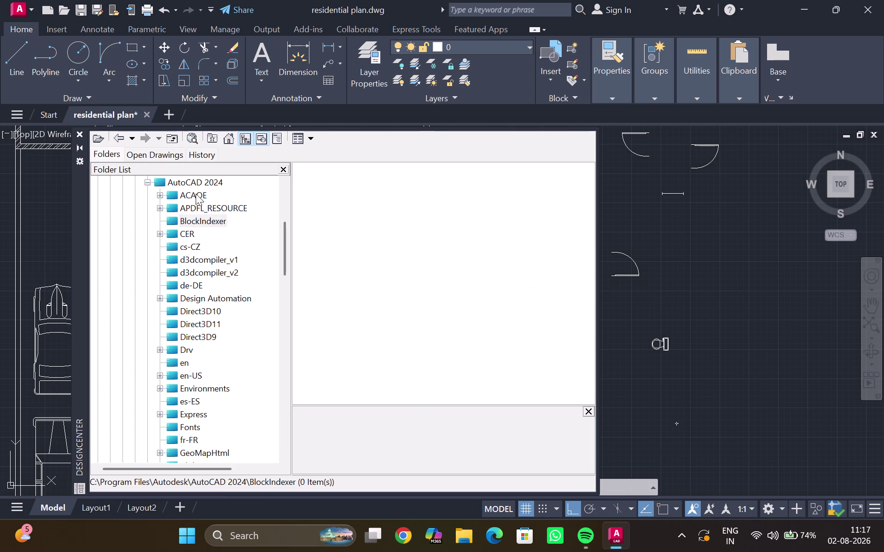
click(180, 180)
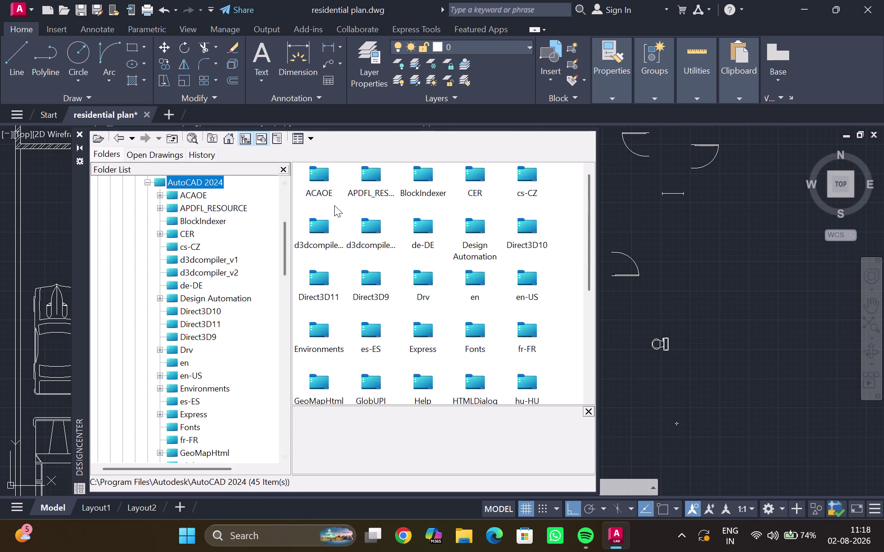
scroll(down, 3)
scroll(down, 3)
scroll(down, 3)
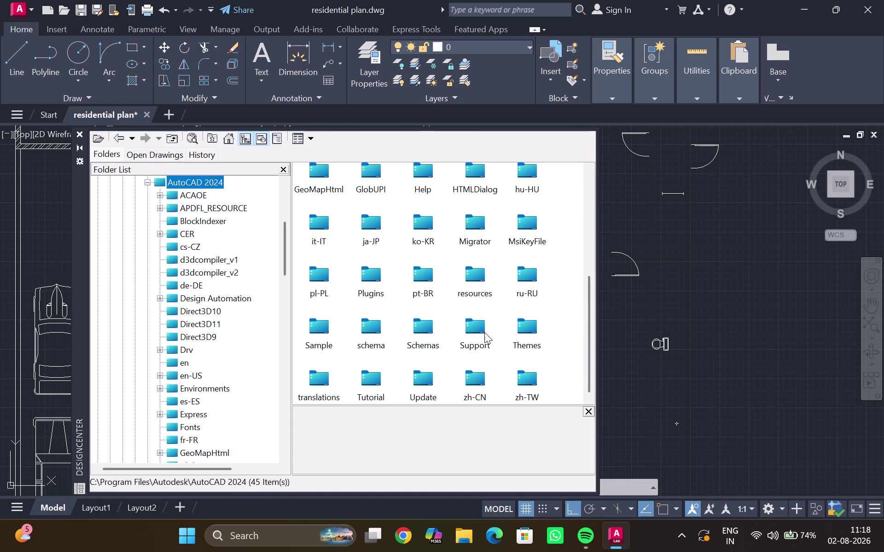
Browse Sample > en-us > DesignCenter sample drawings, then view the schema and Schemas folders.
double_click(325, 328)
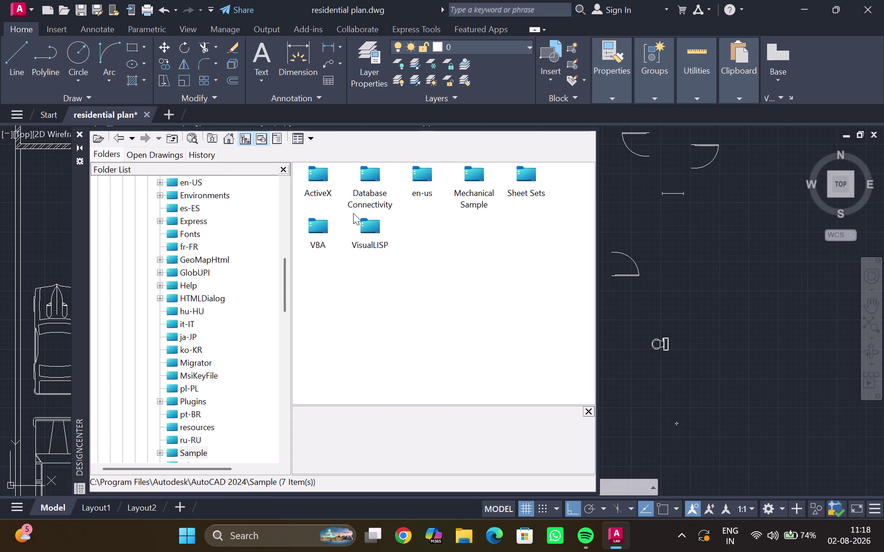
double_click(419, 173)
double_click(375, 172)
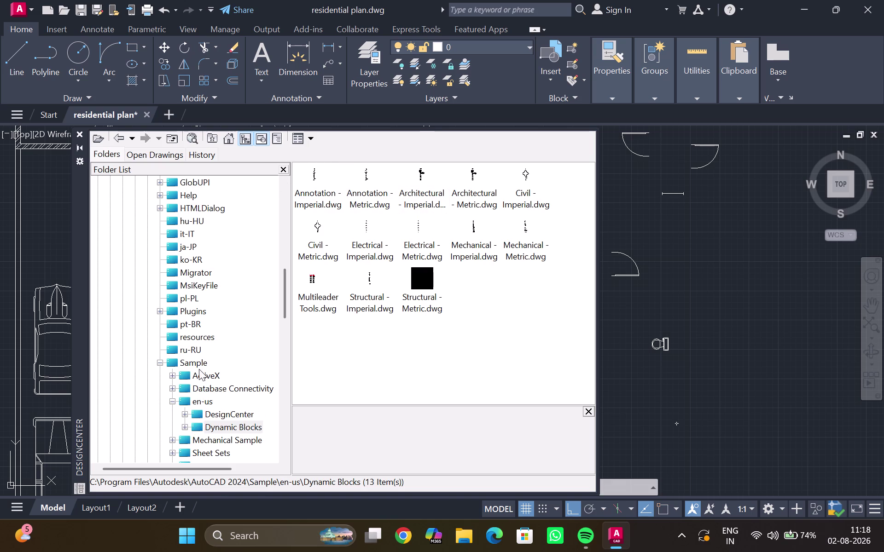
scroll(down, 3)
middle_drag(200, 359, 204, 337)
click(225, 332)
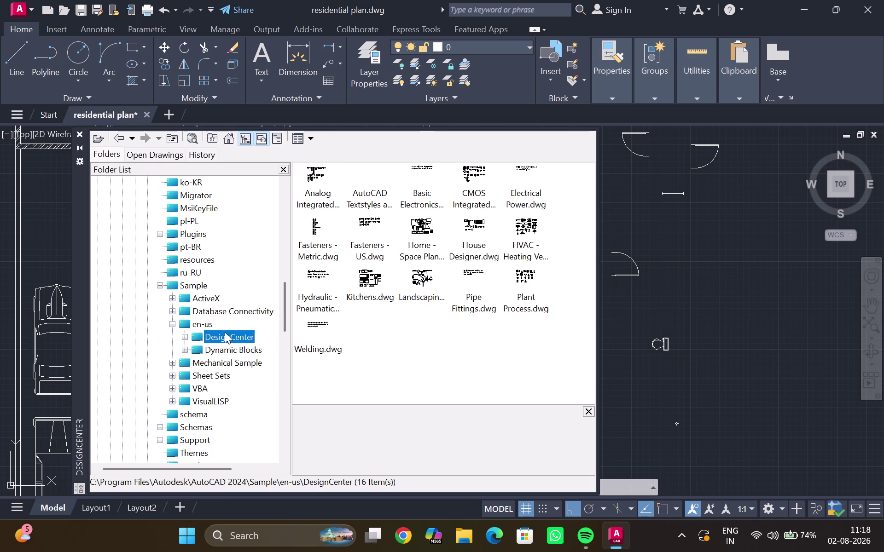
middle_drag(218, 357, 224, 316)
scroll(down, 3)
scroll(down, 3)
click(205, 338)
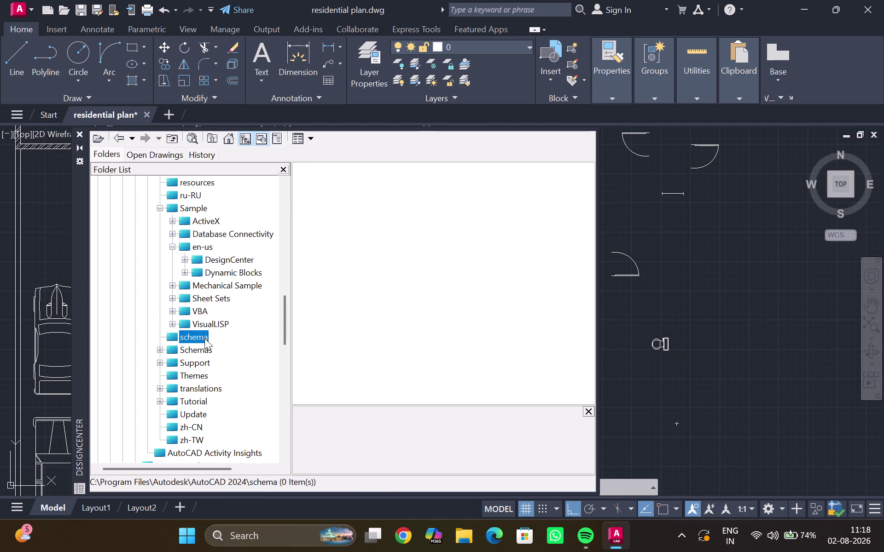
click(206, 351)
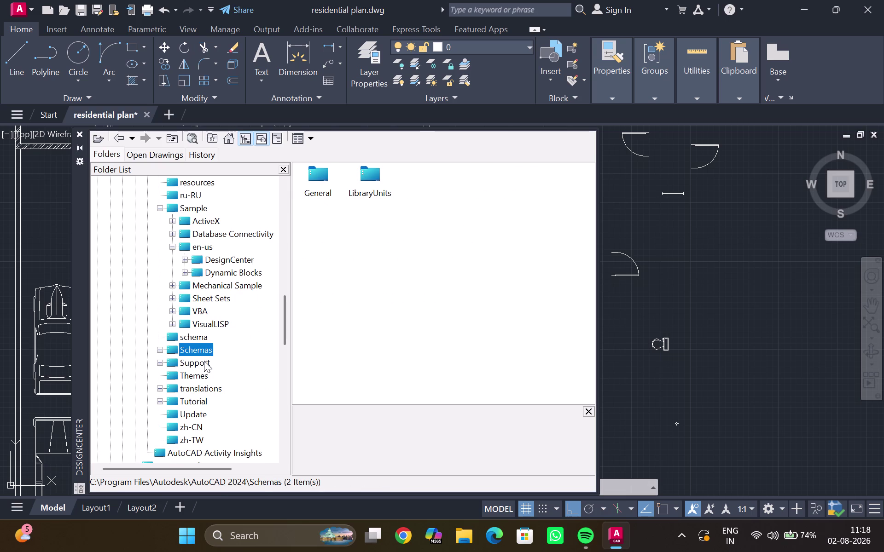
View the Support, Themes, translations, Tutorial, Update, zh-CN and zh-TW folders in the Folder List.
click(204, 361)
click(201, 372)
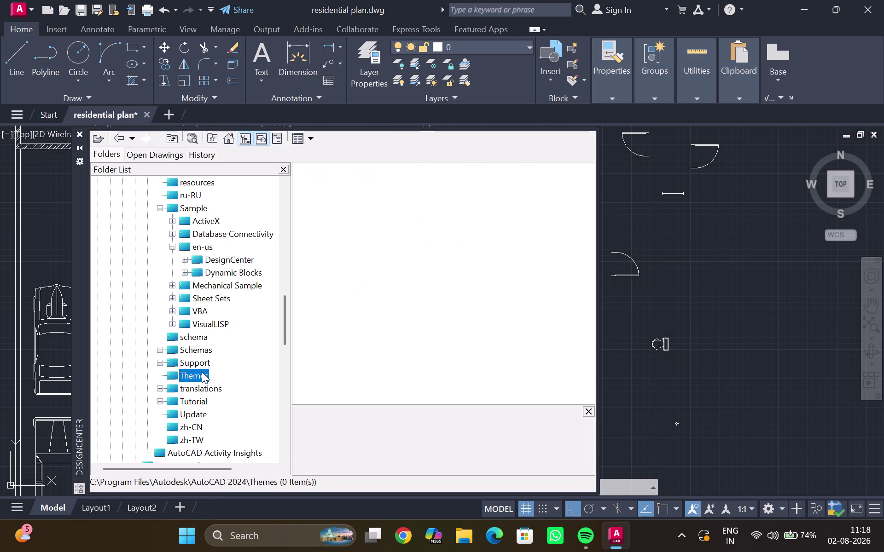
click(205, 382)
click(202, 395)
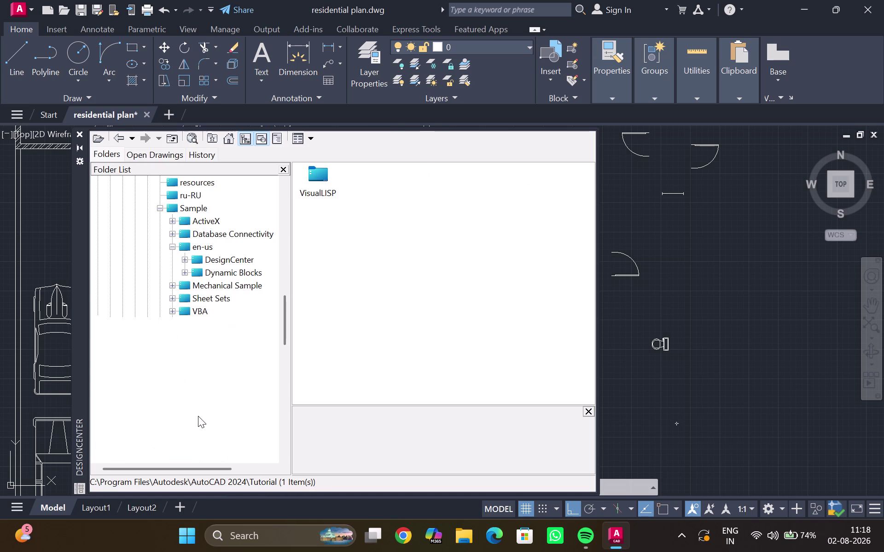
click(197, 416)
click(194, 432)
click(196, 438)
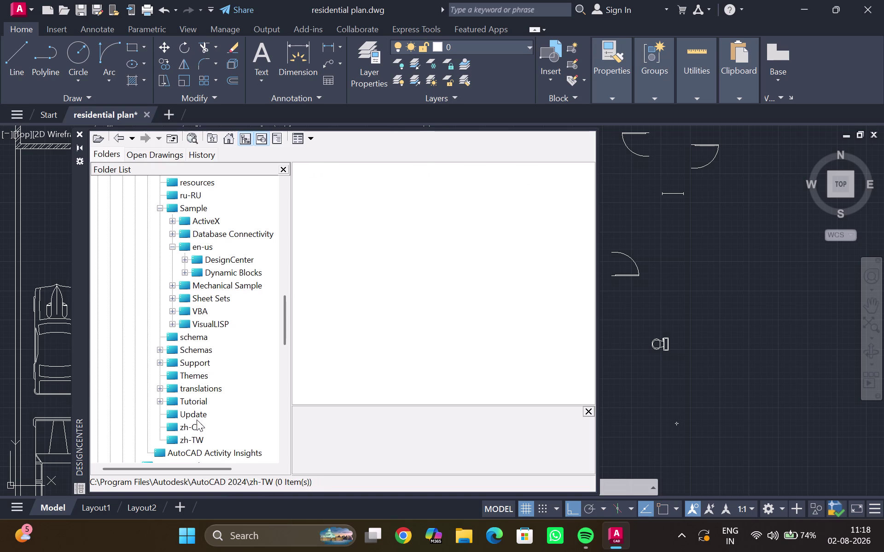
scroll(down, 3)
Browse the AutoCAD Activity Insights, Common Files, dotnet, Google, Intel and Internet Explorer folders.
click(212, 377)
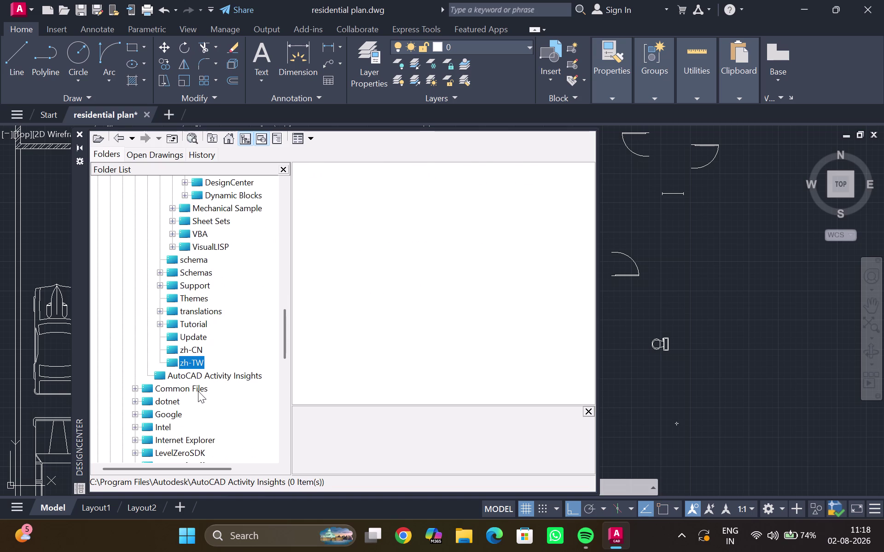
click(198, 391)
click(182, 400)
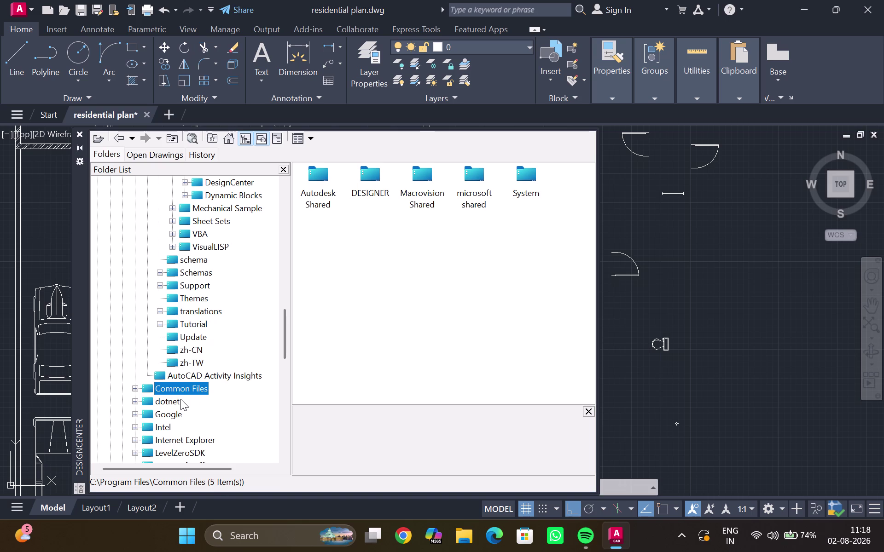
click(178, 398)
click(173, 414)
click(168, 422)
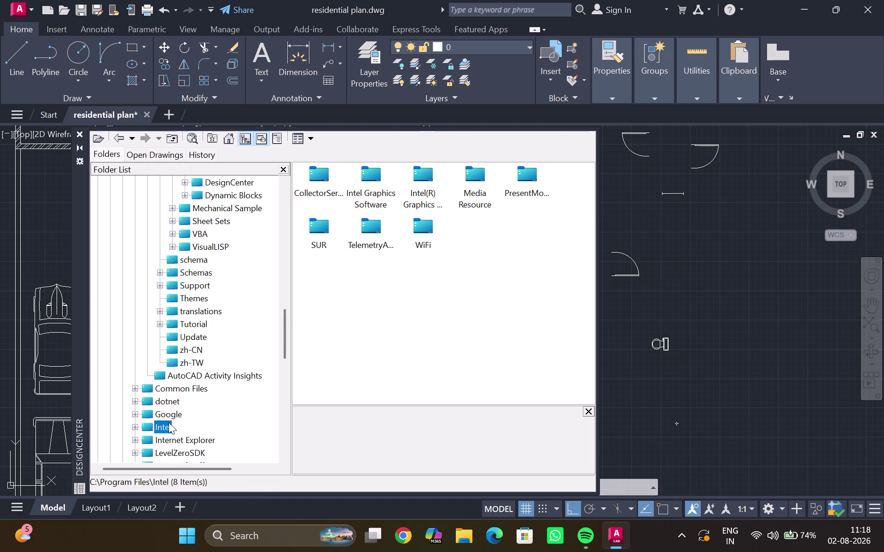
click(181, 437)
scroll(down, 3)
scroll(down, 3)
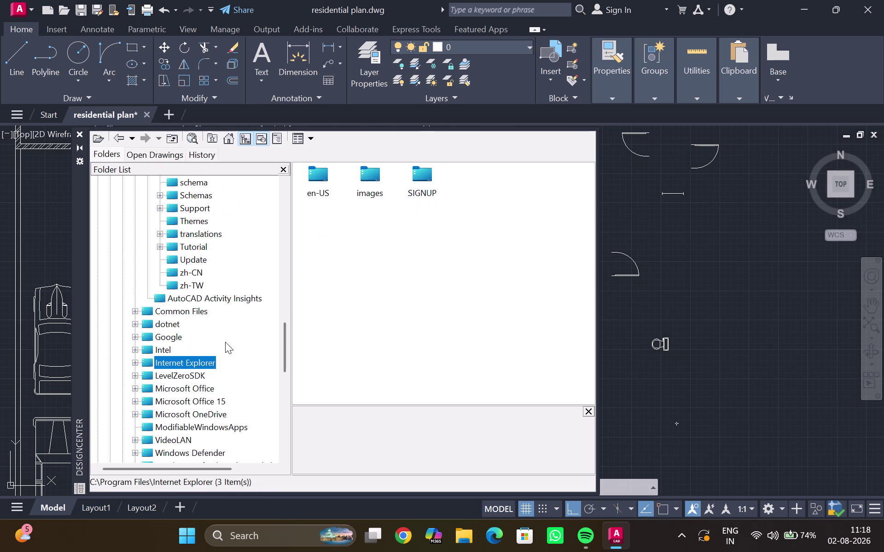
Open the en-US folder, then browse the images, LevelZeroSDK and Microsoft Office 15 folders.
click(315, 175)
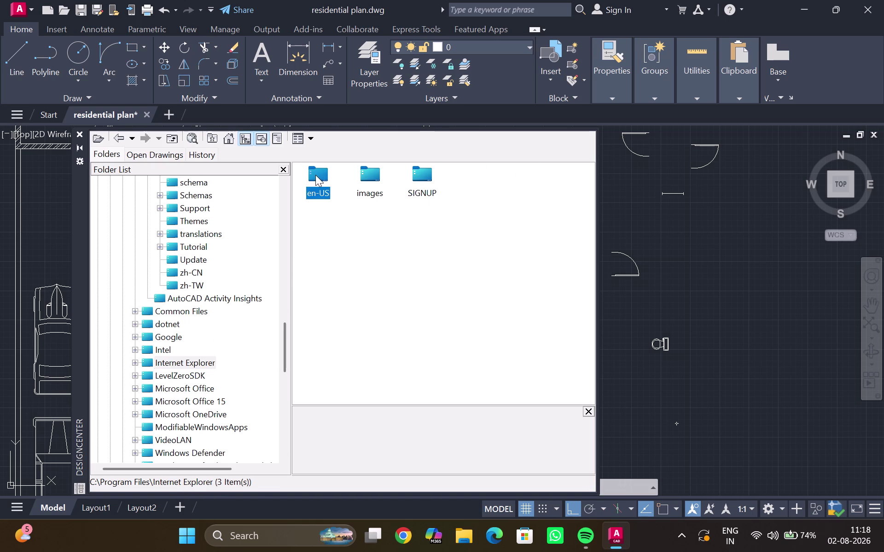
double_click(315, 175)
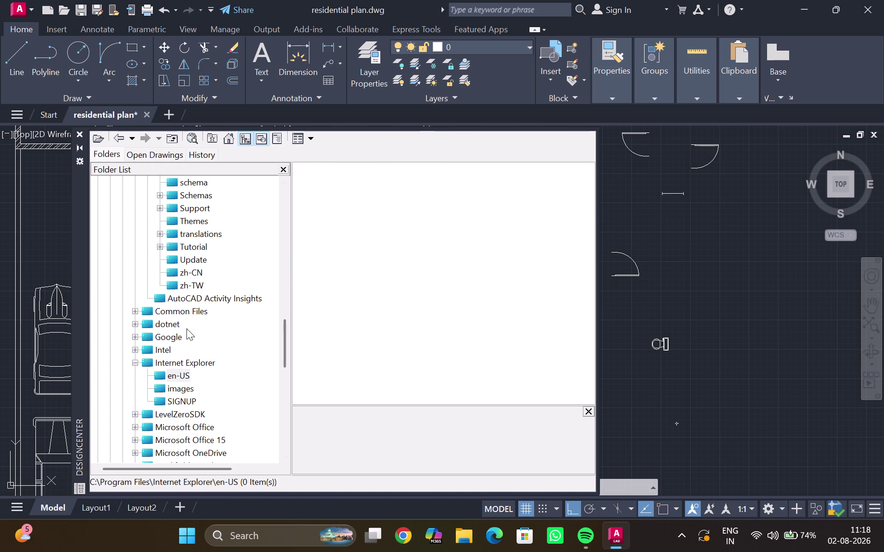
click(176, 388)
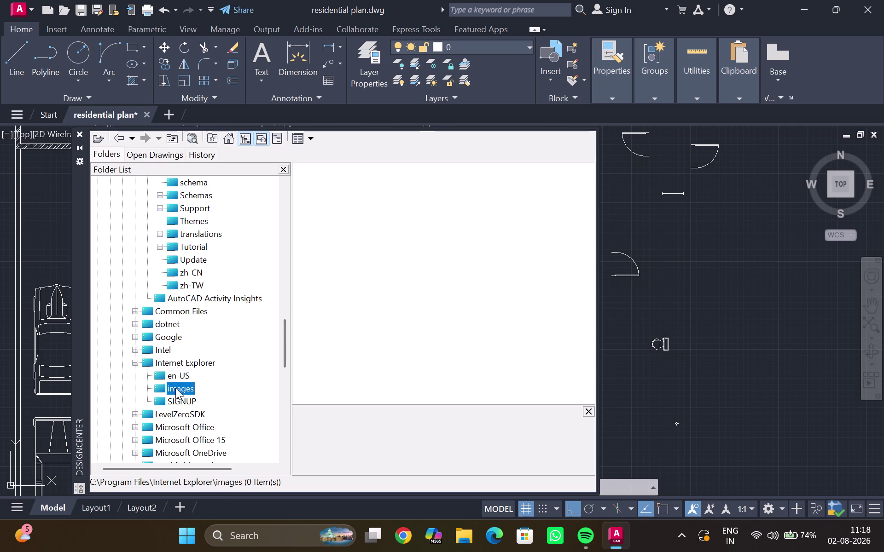
click(175, 411)
scroll(down, 3)
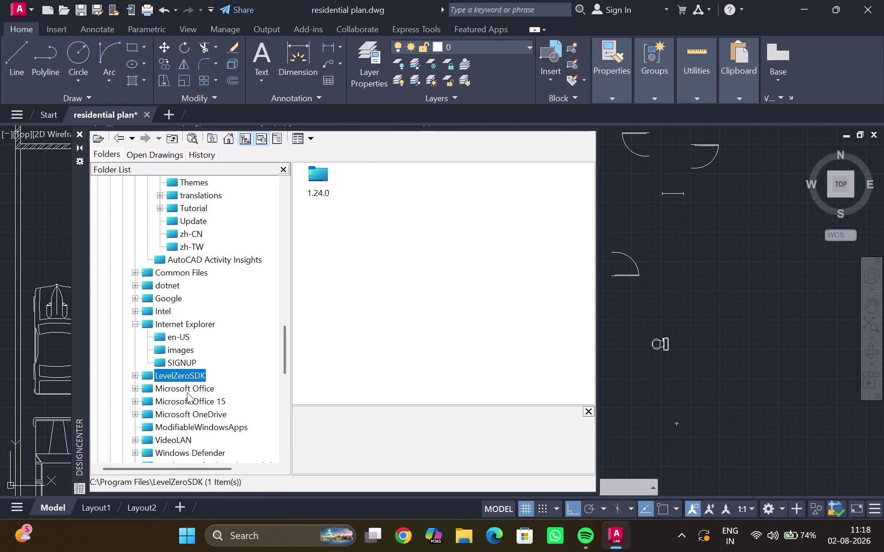
click(187, 390)
click(190, 397)
scroll(down, 3)
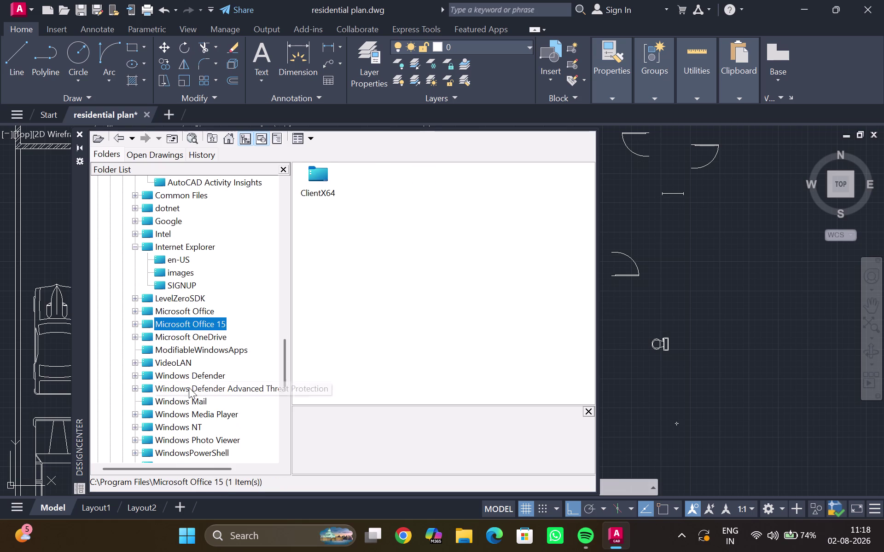
scroll(down, 3)
scroll(down, 3)
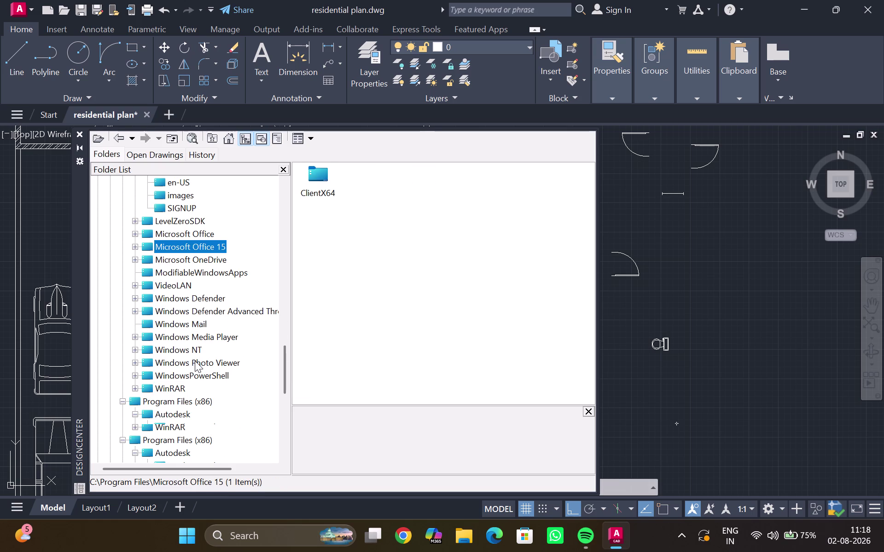
scroll(down, 3)
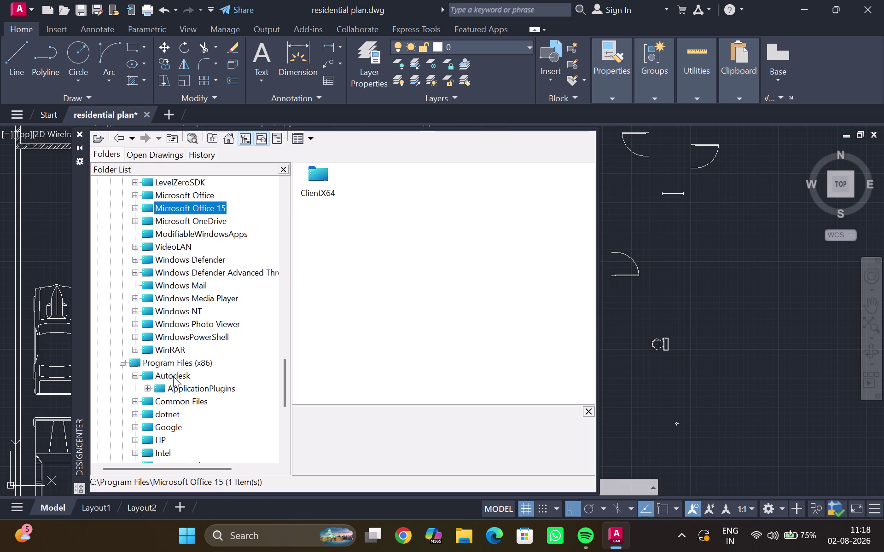
Under Program Files (x86) > Autodesk > ApplicationPlugins, open the AppManager.bundle's Contents folder.
click(173, 377)
click(173, 377)
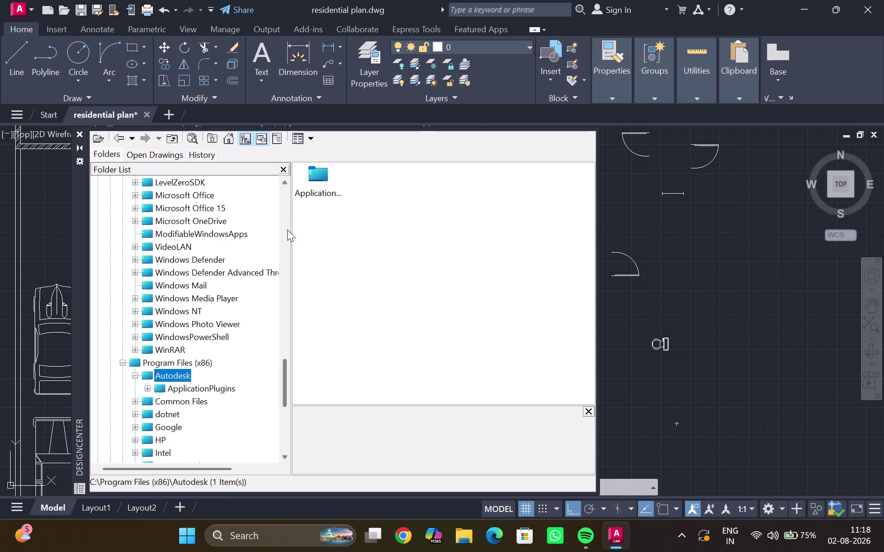
click(199, 387)
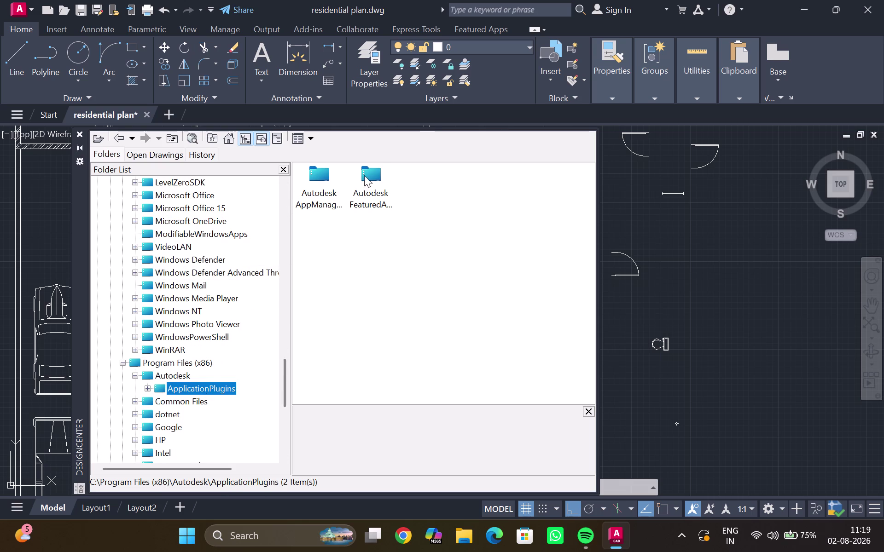
click(333, 173)
double_click(325, 173)
double_click(317, 176)
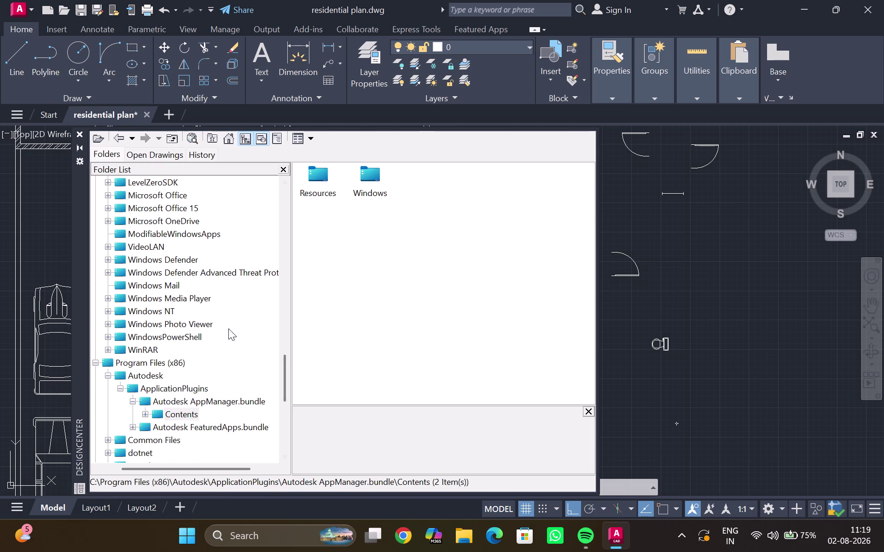
Go back to ApplicationPlugins and browse the Autodesk FeaturedApps.bundle folder.
click(174, 400)
click(159, 383)
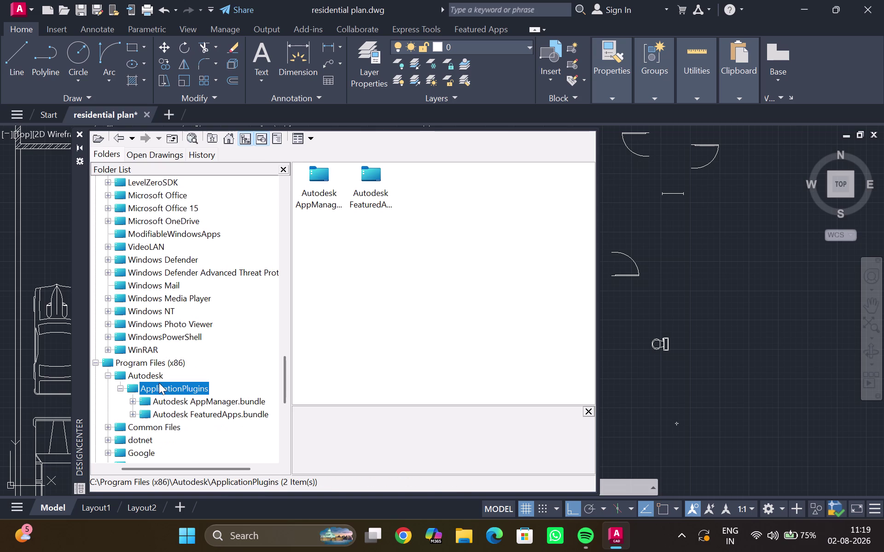
click(167, 397)
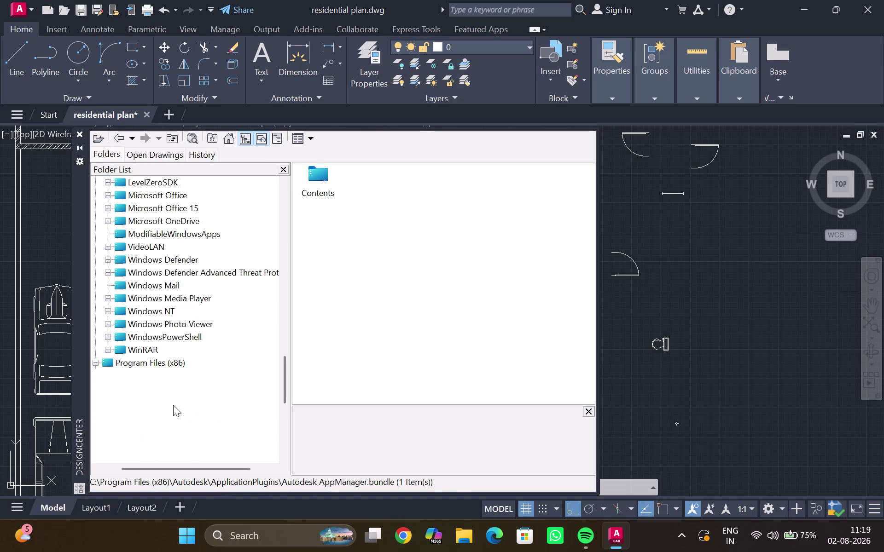
click(173, 407)
click(173, 408)
click(158, 419)
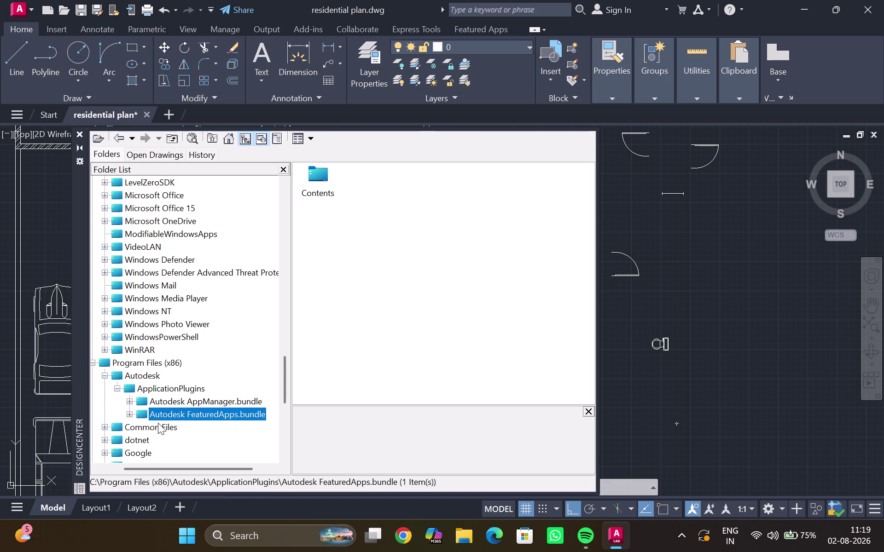
Browse the system.sav, SWSetup and Recovery folders, then close DesignCenter to return to the floor plan.
scroll(down, 3)
scroll(down, 3)
scroll(down, 3)
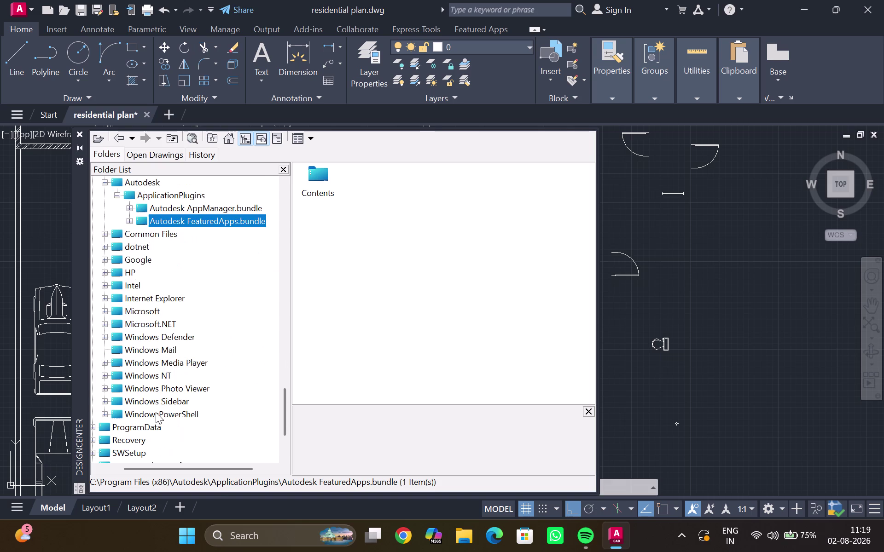
scroll(down, 3)
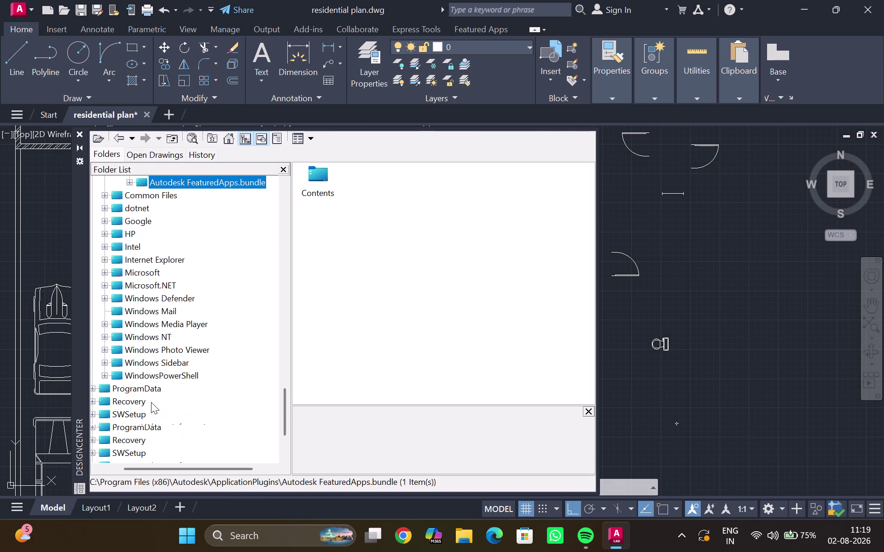
scroll(down, 3)
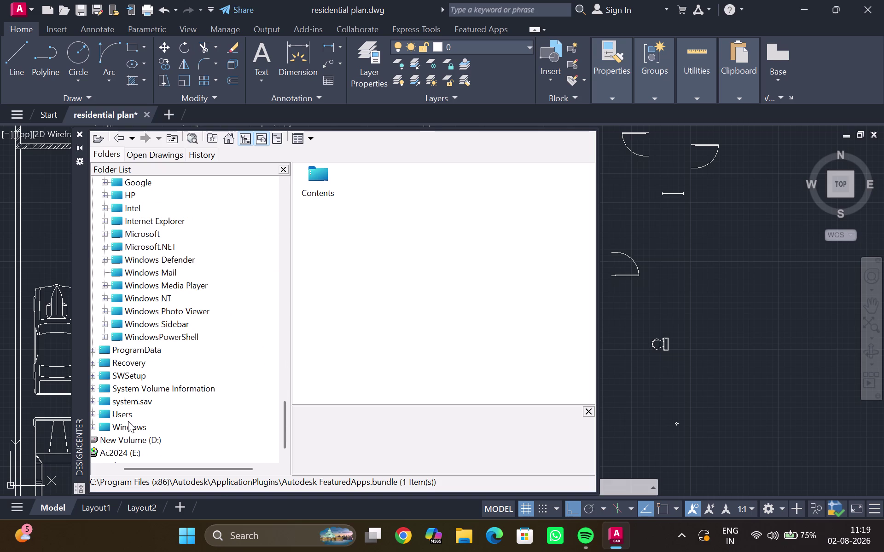
click(134, 403)
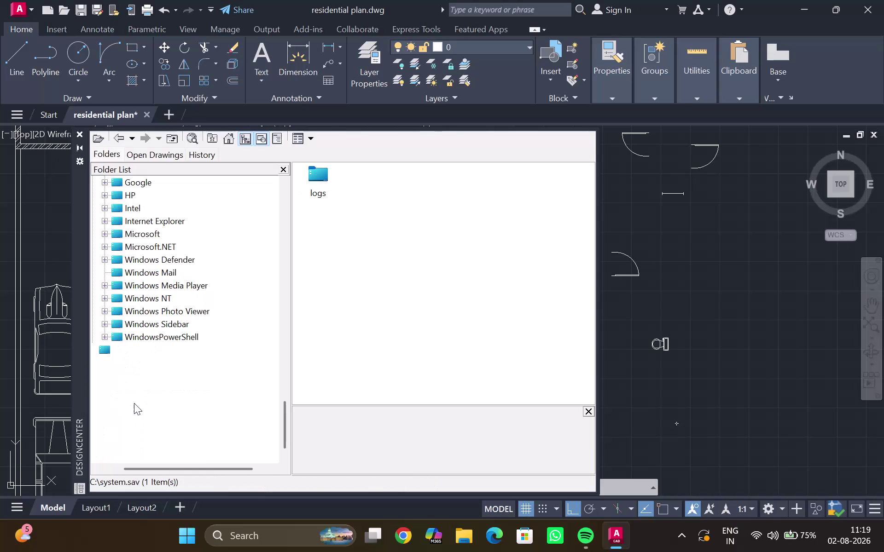
click(144, 385)
click(130, 374)
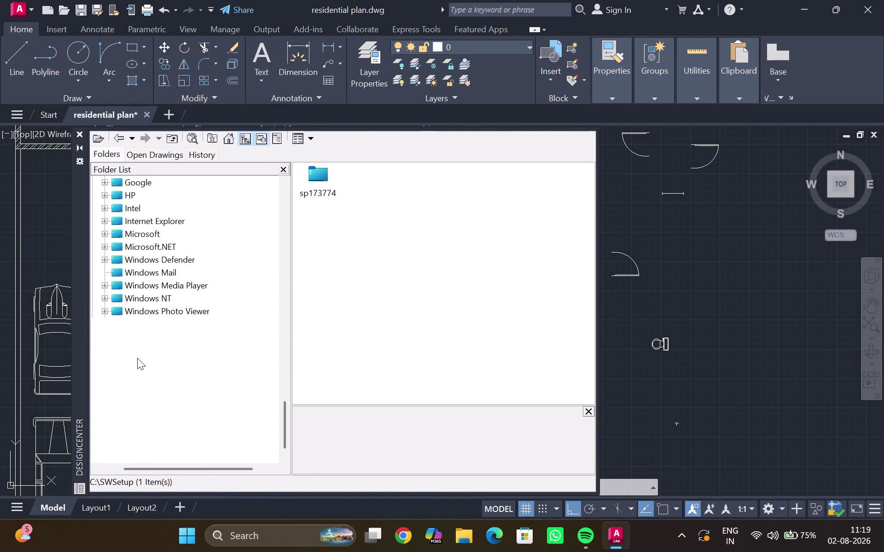
click(138, 358)
scroll(down, 3)
scroll(down, 3)
scroll(up, 3)
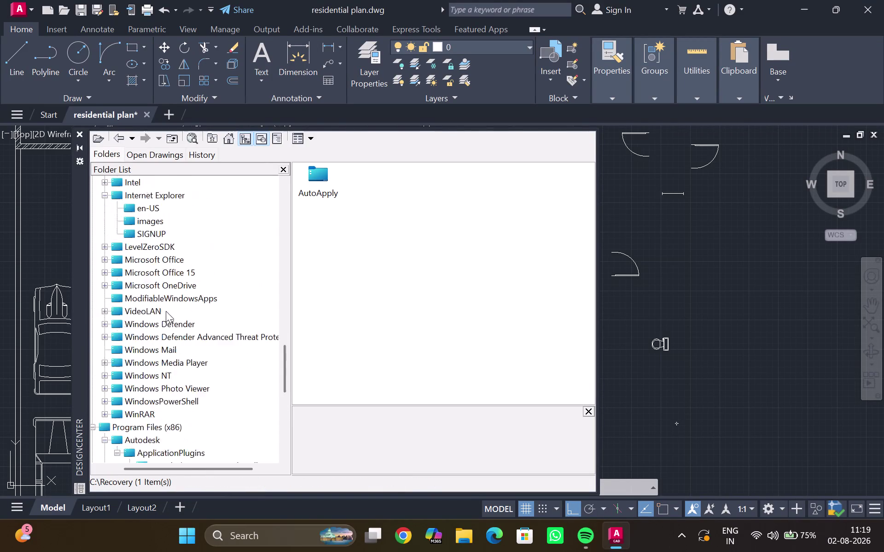
scroll(up, 3)
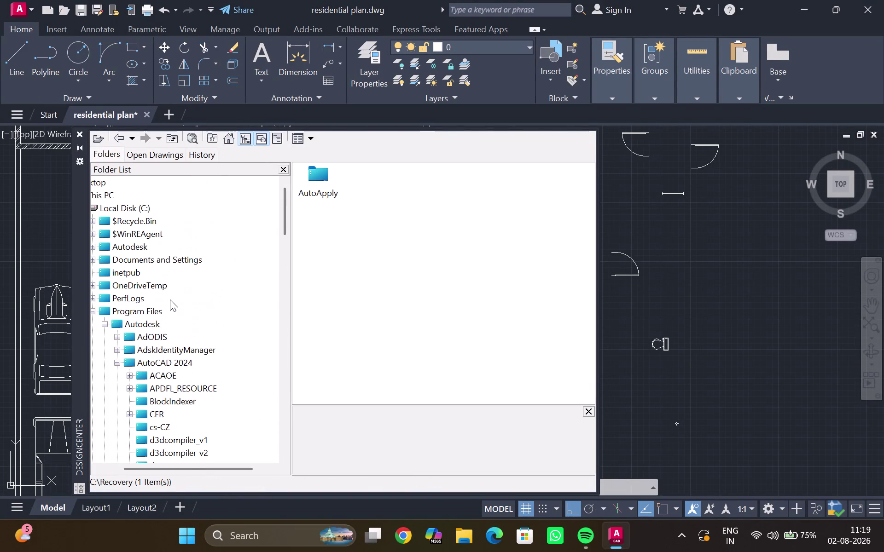
click(82, 133)
scroll(down, 3)
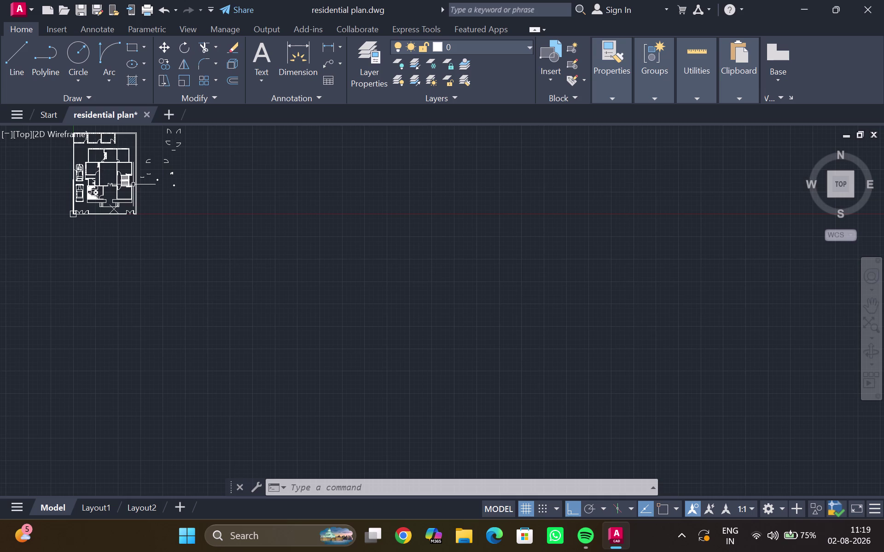
Pan and zoom around the floor plan, passing over the staircase area.
middle_drag(140, 187, 159, 271)
scroll(up, 3)
middle_drag(139, 246, 242, 230)
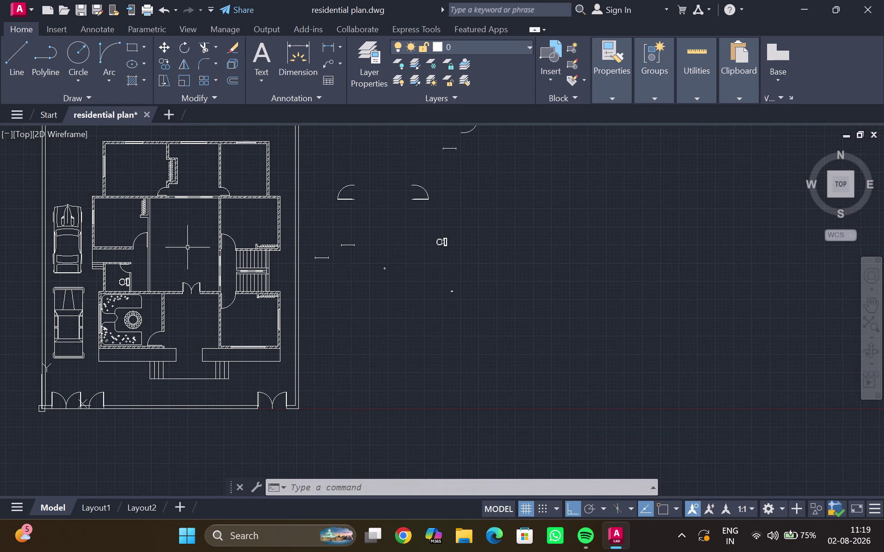
middle_drag(185, 250, 242, 231)
scroll(up, 3)
middle_drag(115, 239, 110, 305)
scroll(down, 3)
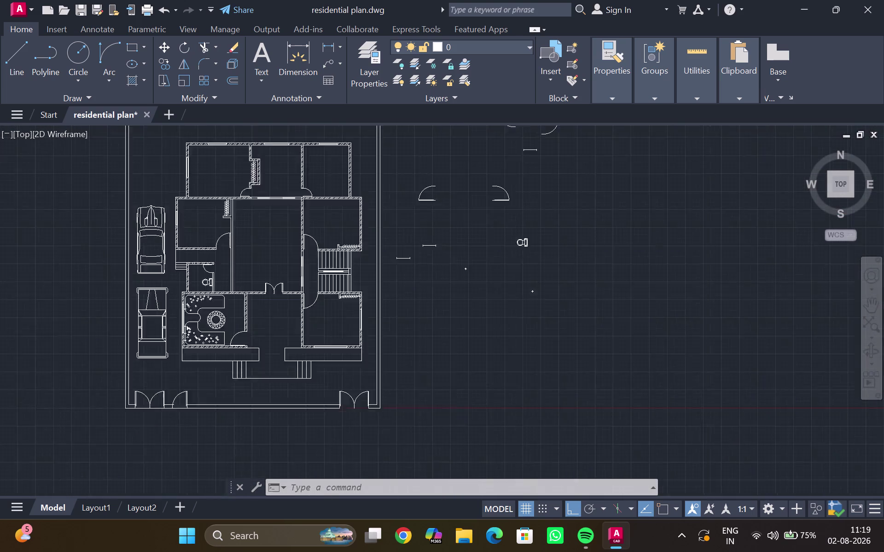
middle_drag(204, 230, 200, 257)
scroll(up, 3)
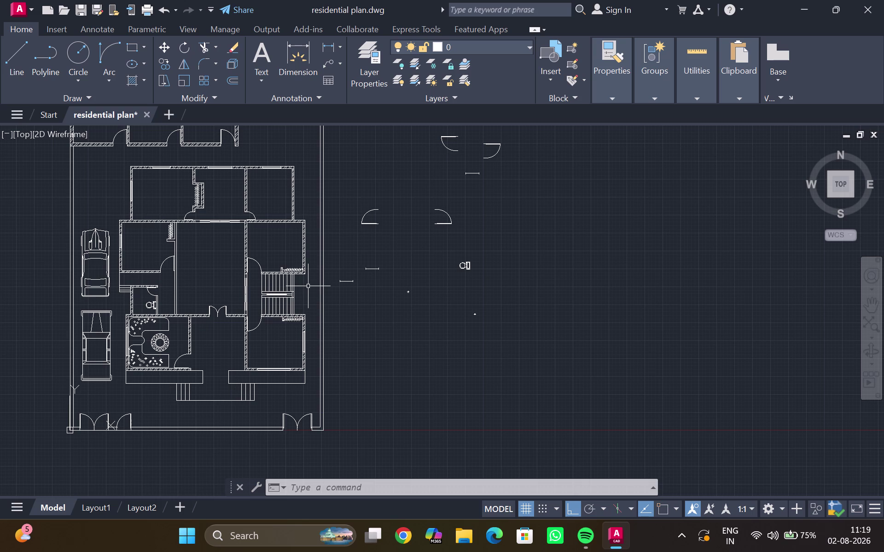
scroll(up, 3)
middle_drag(311, 291, 261, 305)
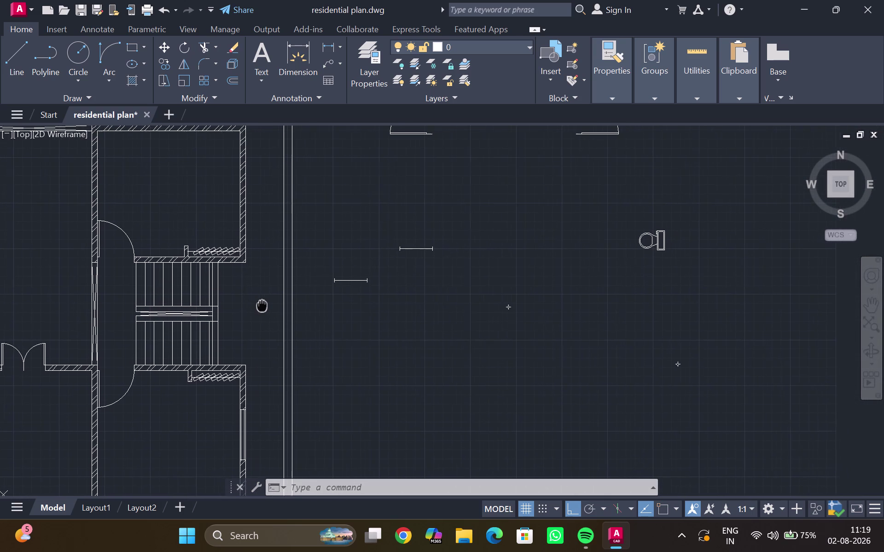
middle_drag(261, 305, 259, 304)
scroll(up, 3)
middle_click(259, 305)
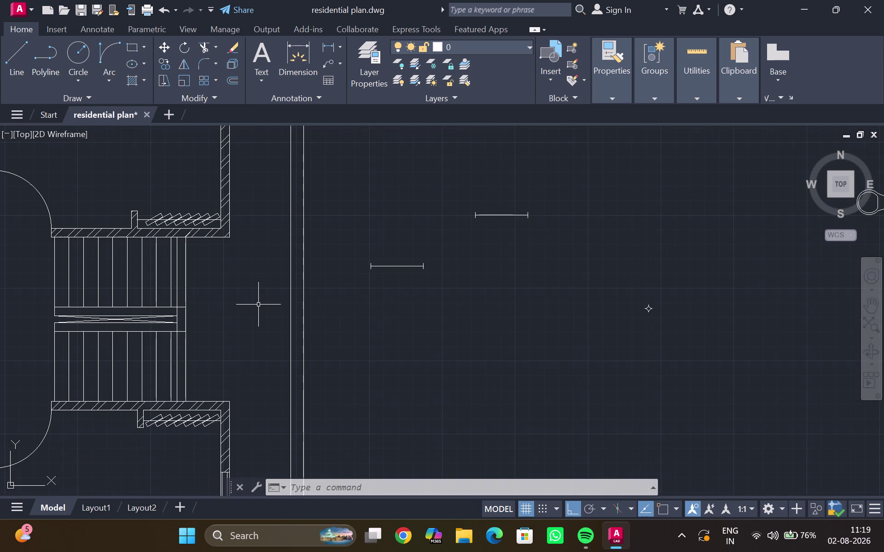
scroll(down, 3)
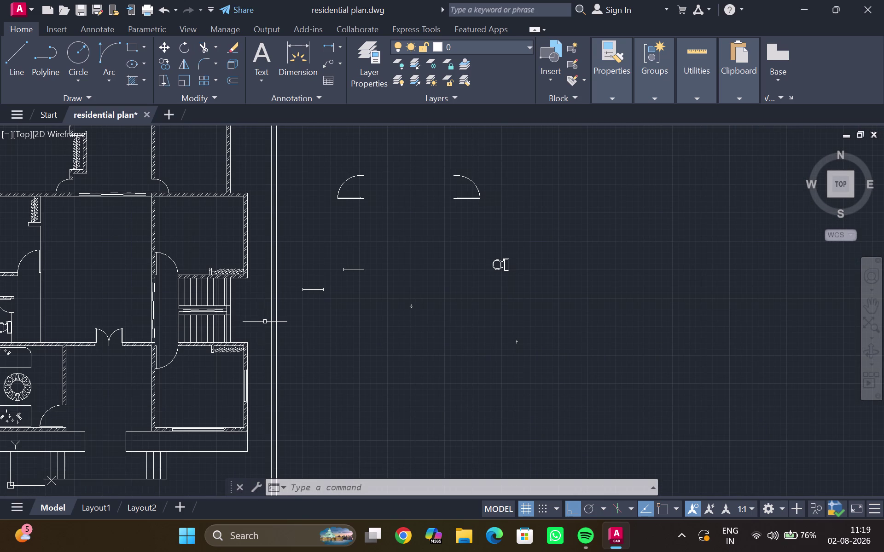
scroll(down, 3)
middle_drag(154, 286, 155, 294)
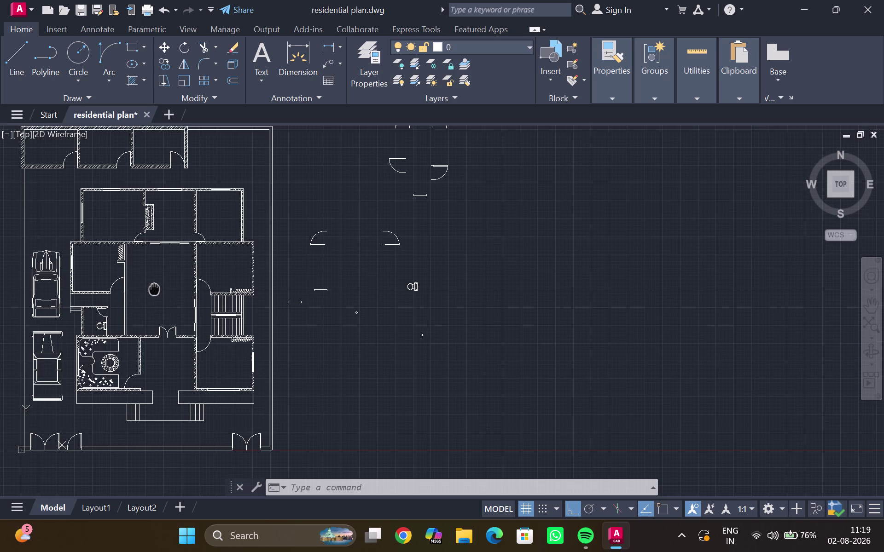
middle_drag(155, 294, 157, 299)
scroll(up, 3)
scroll(up, 3)
scroll(up, 3)
scroll(up, 3)
scroll(up, 3)
Zoom in to inspect the hatched walls and door arc, then search for the plan.
middle_drag(646, 235, 169, 354)
scroll(up, 3)
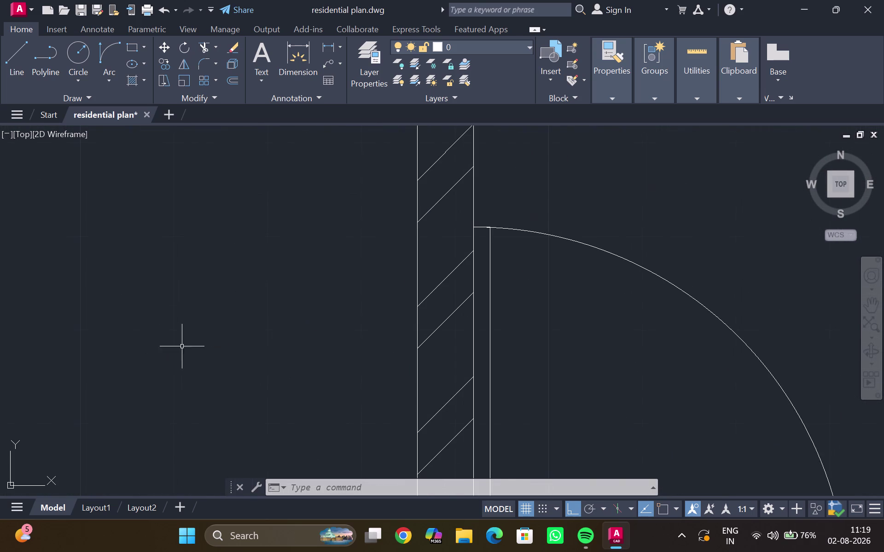
scroll(up, 3)
scroll(up, 3)
scroll(up, 3)
middle_drag(314, 280, 324, 419)
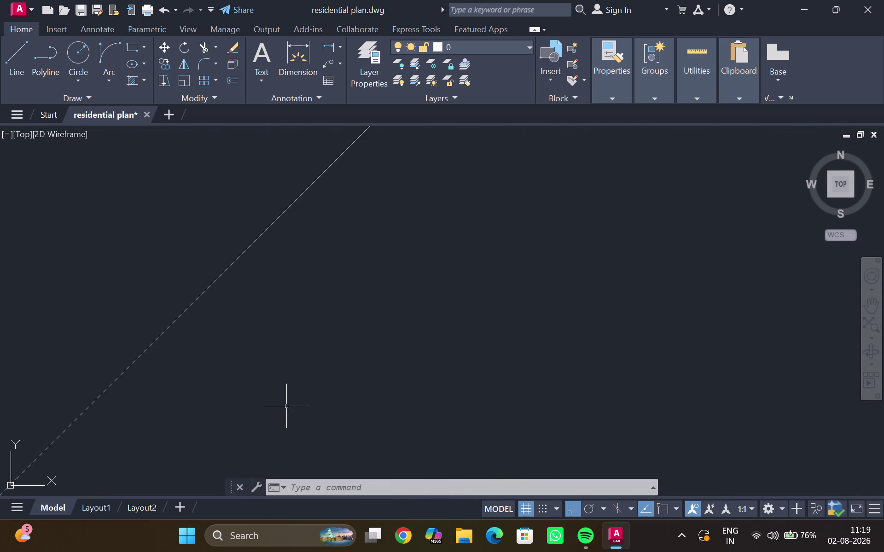
middle_drag(134, 375, 312, 365)
scroll(up, 3)
scroll(up, 3)
middle_drag(217, 392, 422, 237)
scroll(up, 3)
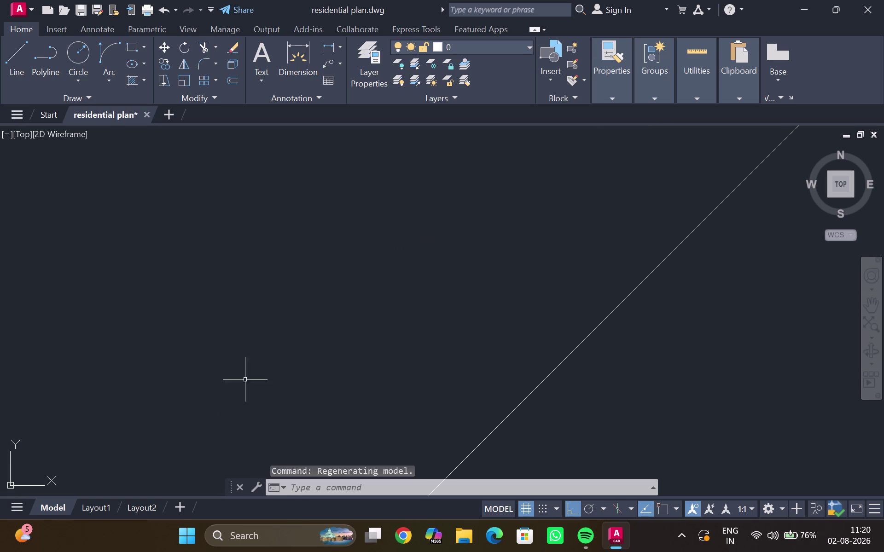
middle_click(225, 394)
scroll(down, 3)
middle_drag(225, 392, 229, 387)
middle_drag(234, 375, 357, 296)
scroll(down, 3)
middle_drag(250, 351, 433, 228)
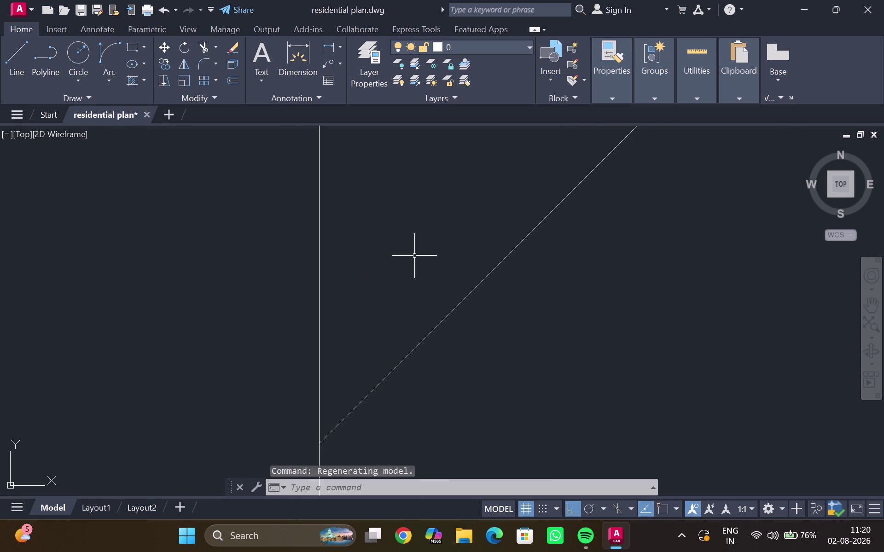
middle_drag(319, 381, 294, 257)
scroll(up, 3)
scroll(up, 3)
middle_drag(301, 259, 198, 489)
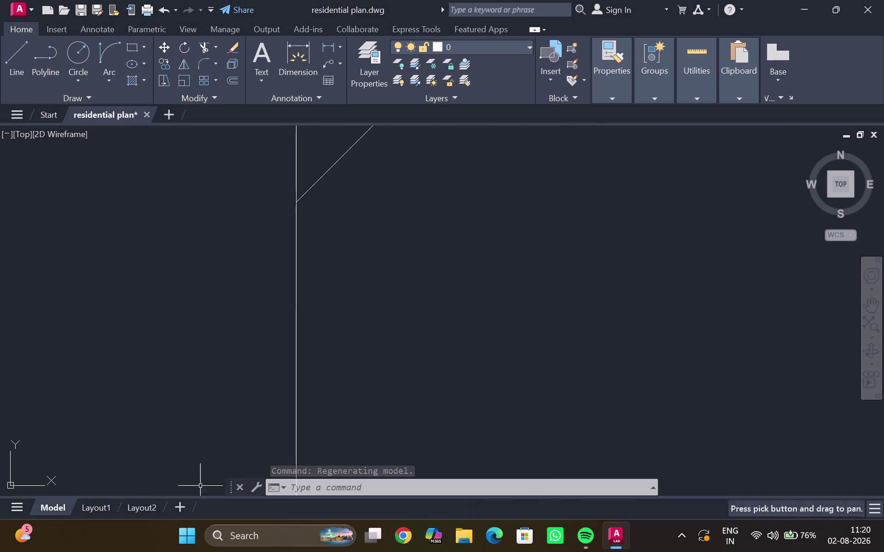
scroll(up, 3)
middle_drag(270, 290, 125, 530)
scroll(up, 3)
middle_drag(173, 345, 166, 388)
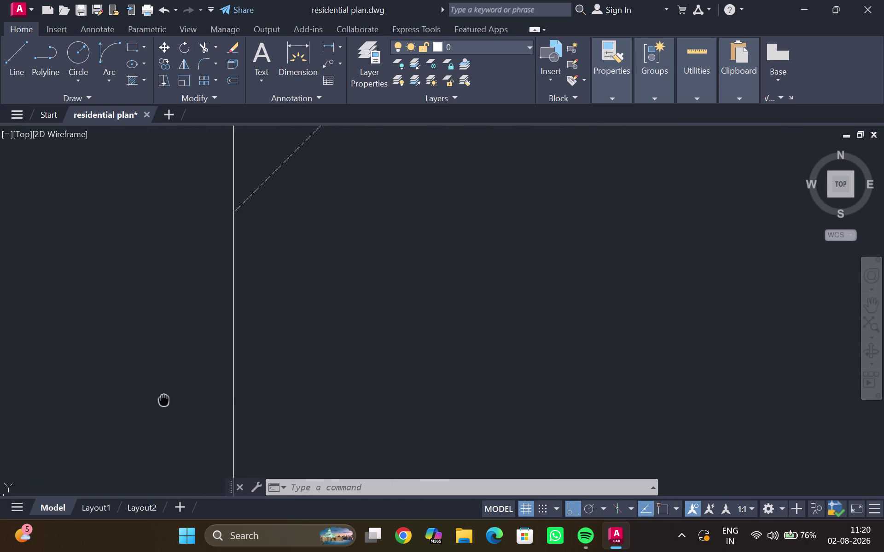
middle_drag(165, 389, 120, 551)
scroll(up, 3)
middle_drag(164, 409, 116, 489)
scroll(up, 3)
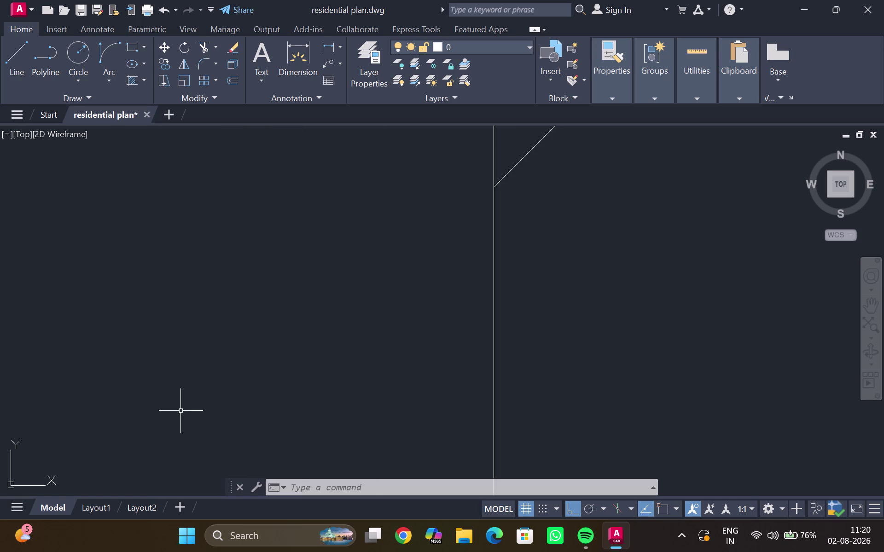
middle_drag(180, 411, 127, 484)
middle_drag(304, 358, 189, 432)
scroll(up, 3)
middle_drag(270, 365, 203, 412)
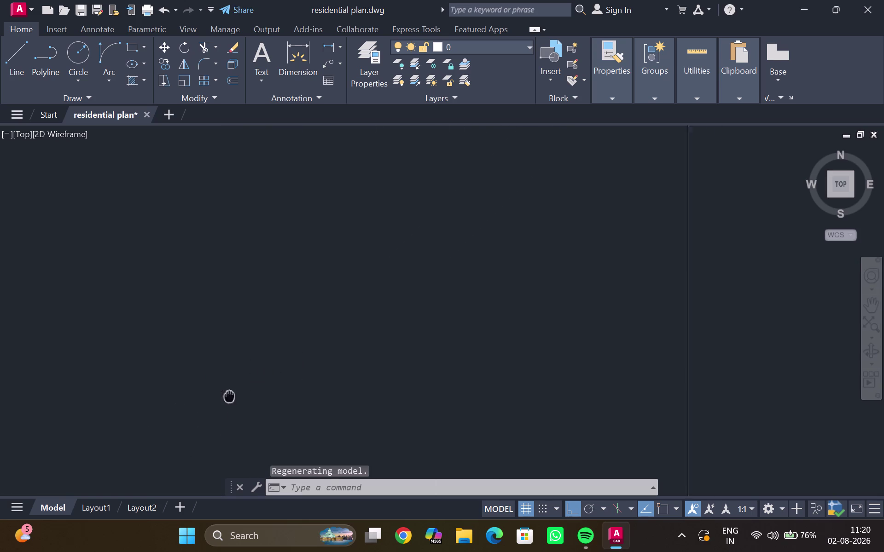
middle_drag(203, 412, 4, 521)
middle_drag(368, 351, 188, 454)
scroll(up, 3)
scroll(up, 3)
middle_drag(255, 383, 138, 488)
scroll(up, 3)
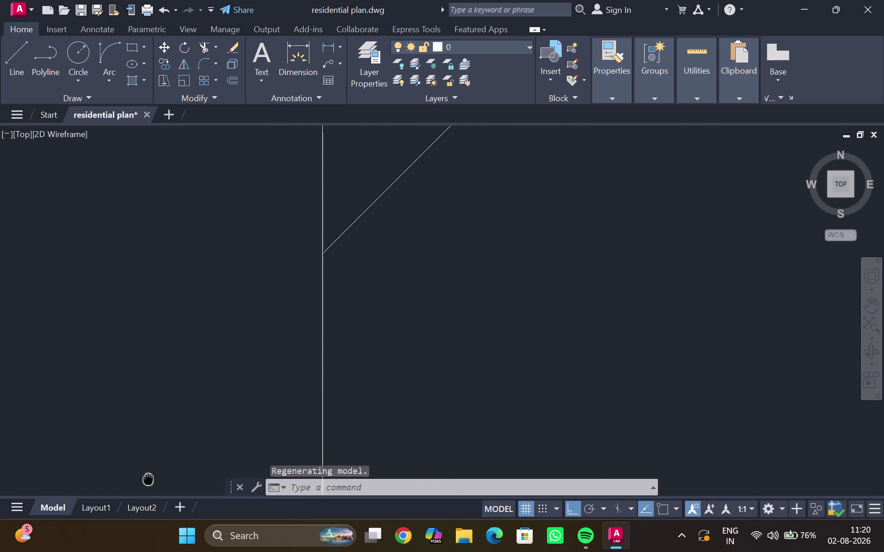
middle_drag(137, 488, 33, 551)
scroll(up, 3)
middle_drag(266, 310, 20, 518)
Frame the top row of rooms and start a multiline text label.
scroll(down, 3)
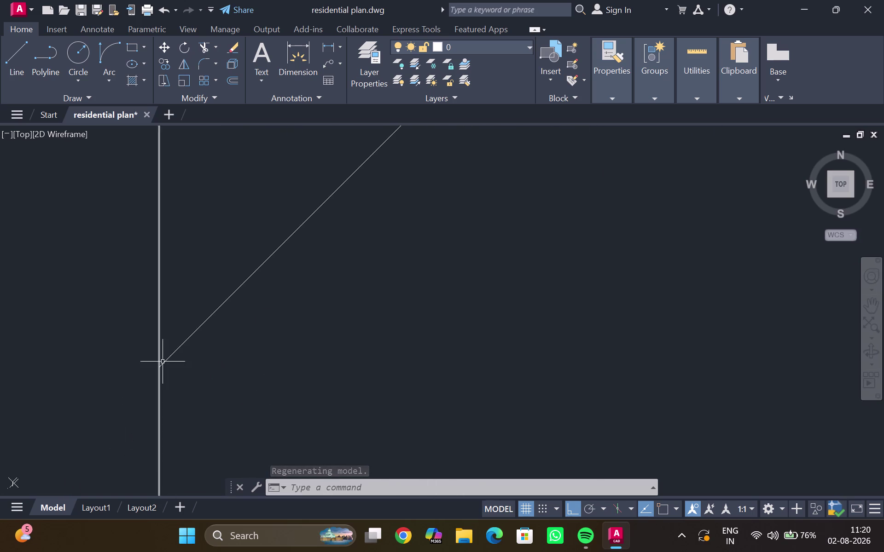
scroll(down, 3)
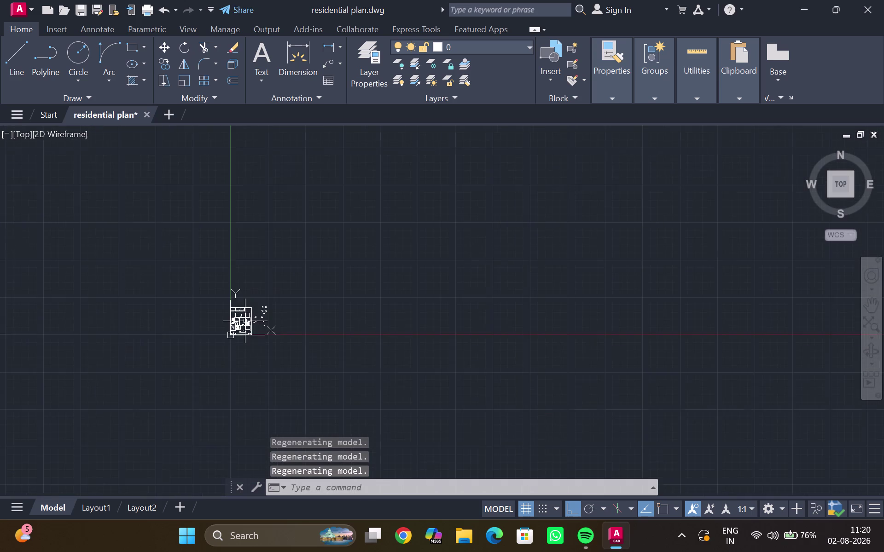
scroll(up, 3)
scroll(up, 3)
middle_drag(272, 322, 301, 304)
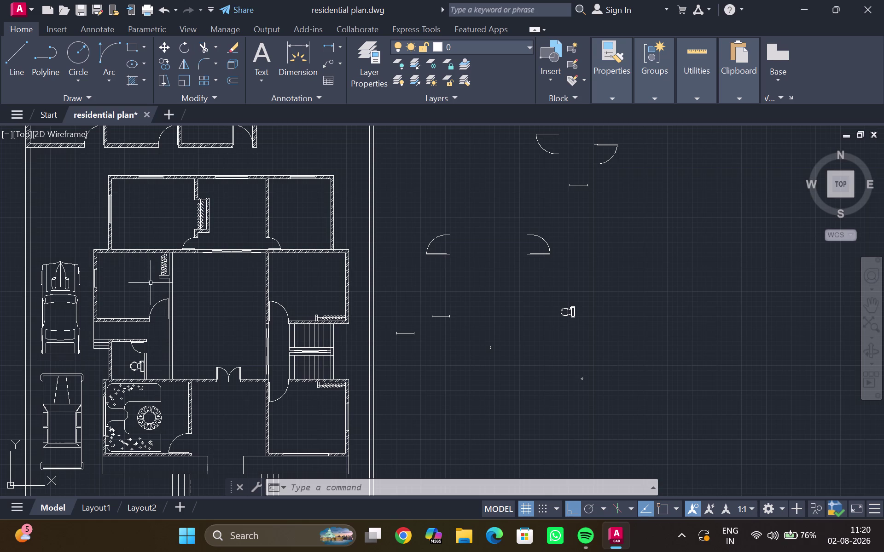
middle_drag(149, 279, 248, 470)
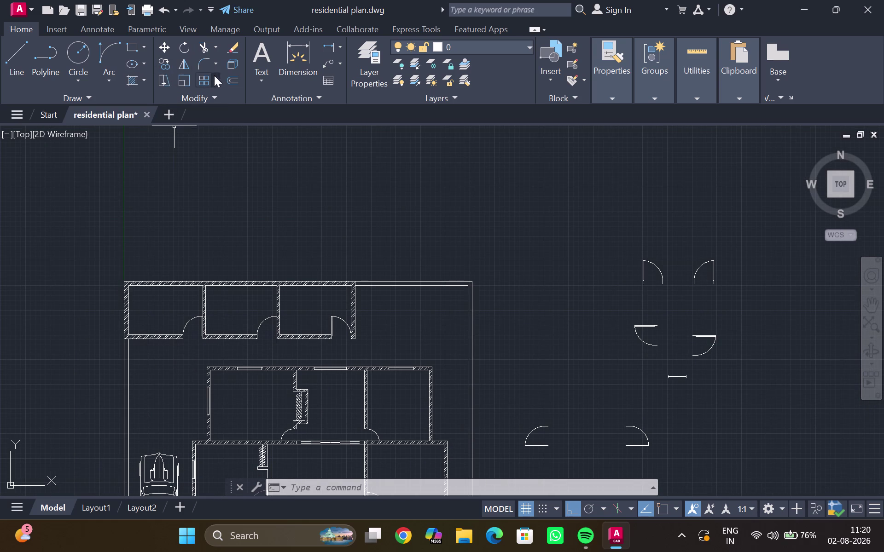
double_click(257, 59)
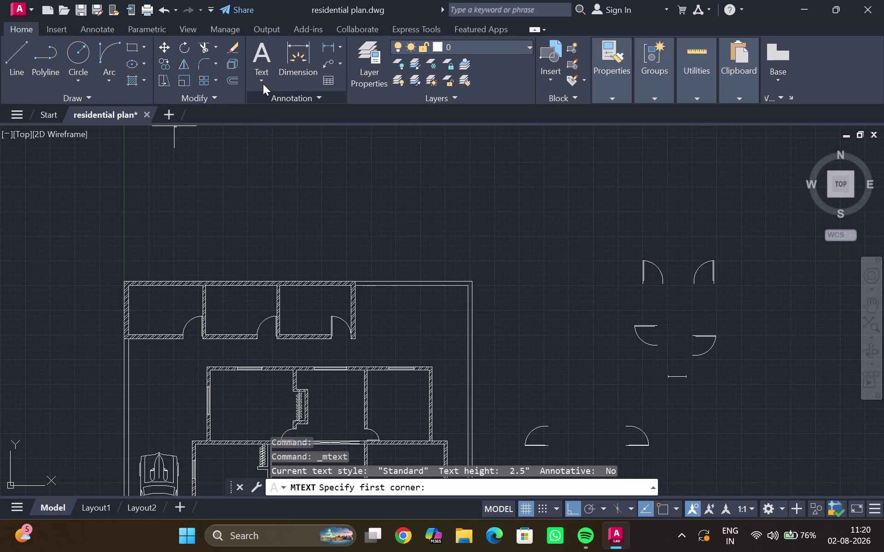
click(263, 83)
click(274, 130)
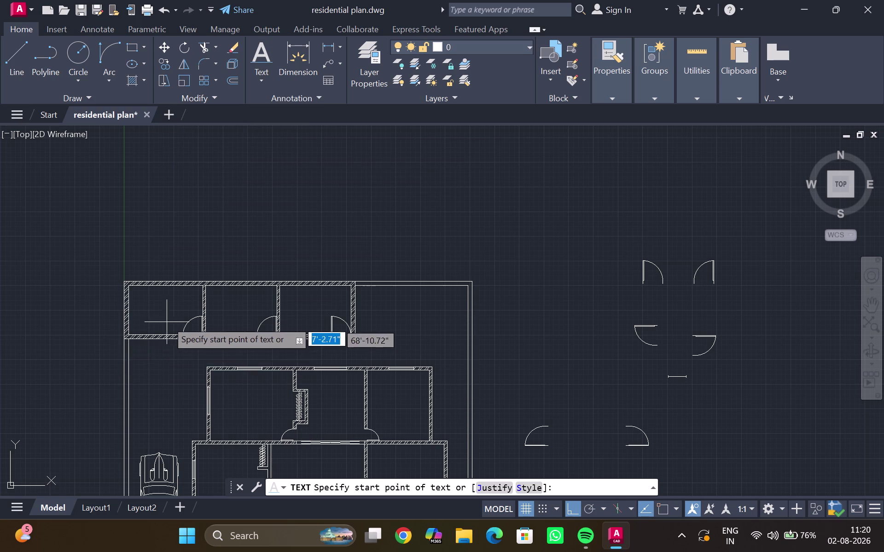
scroll(up, 3)
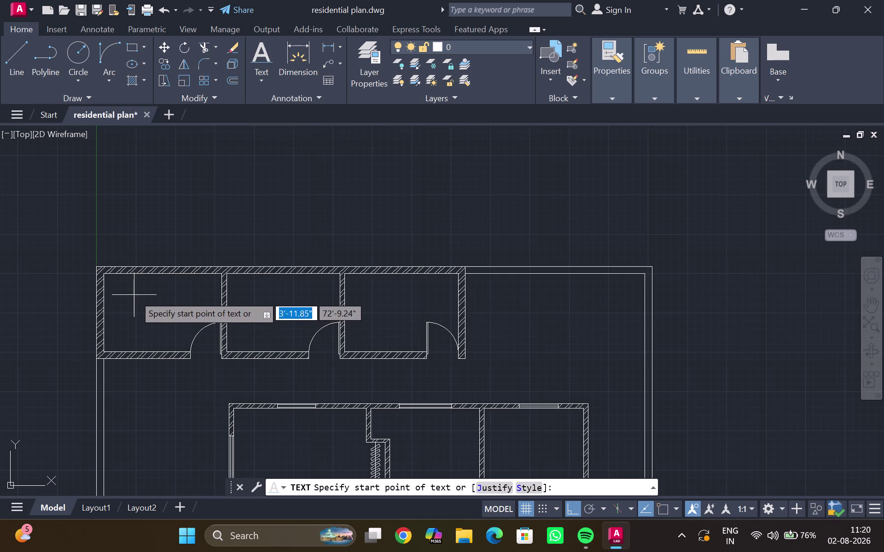
click(131, 295)
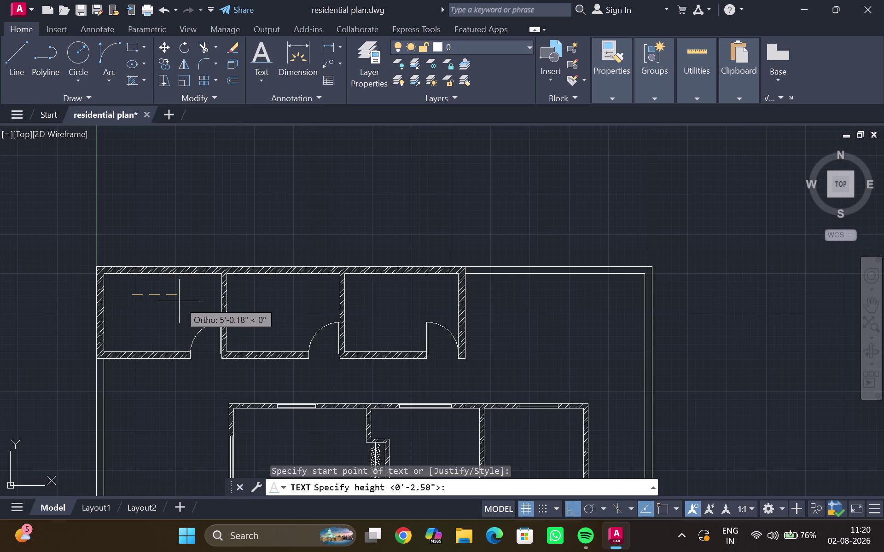
click(190, 298)
double_click(148, 298)
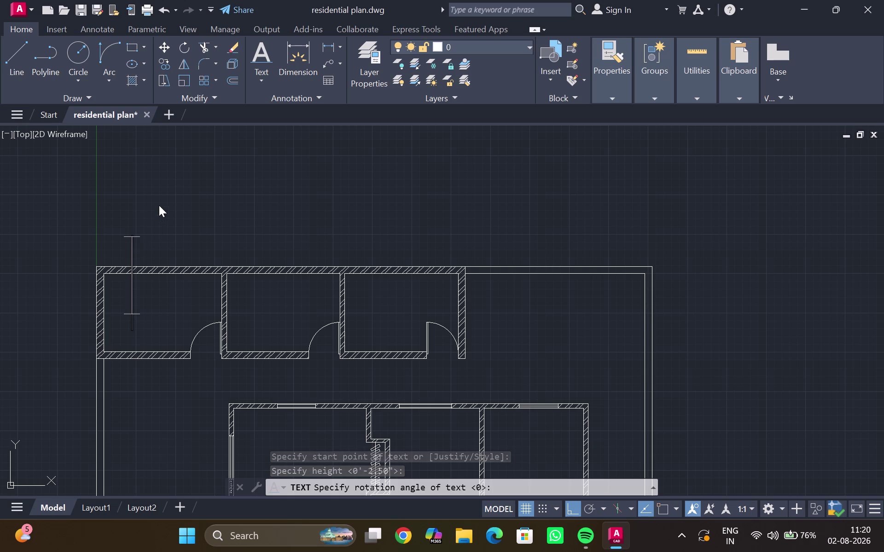
click(128, 279)
click(118, 305)
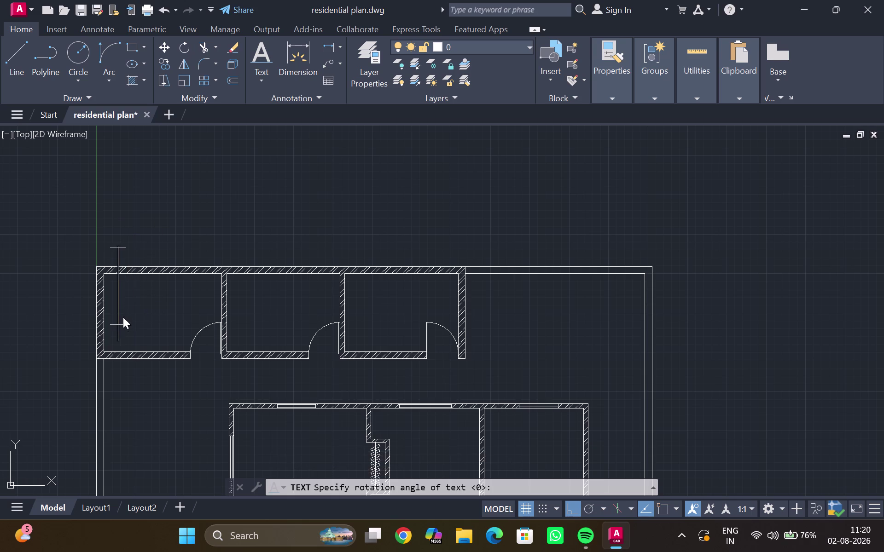
drag(125, 320, 127, 326)
key(grave)
key(Escape)
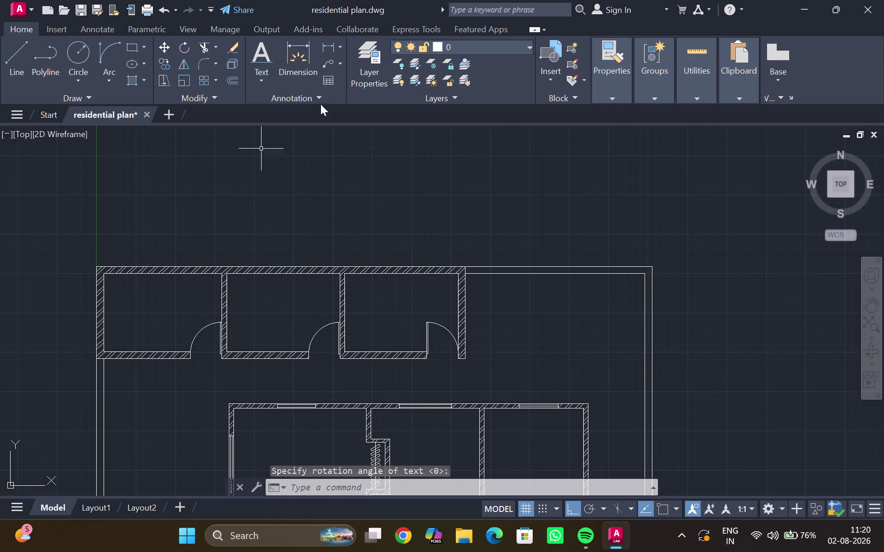
click(264, 53)
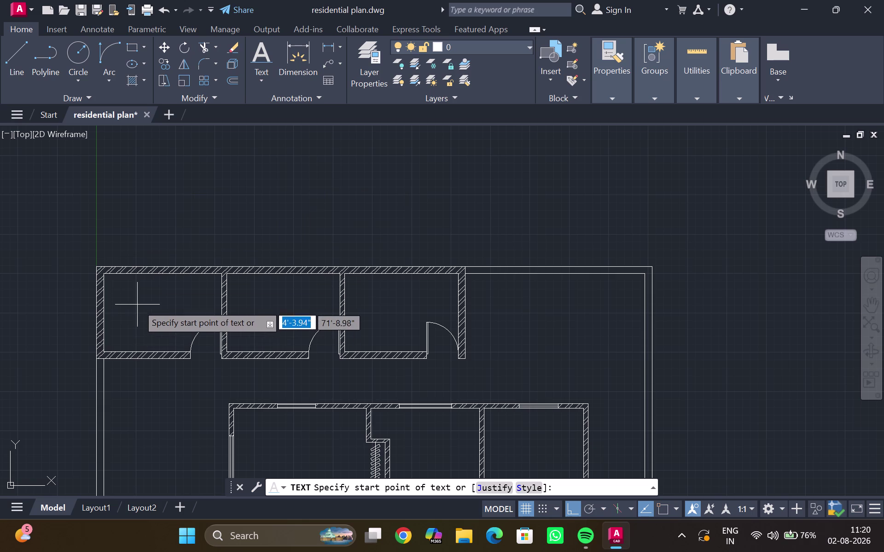
click(122, 296)
click(121, 310)
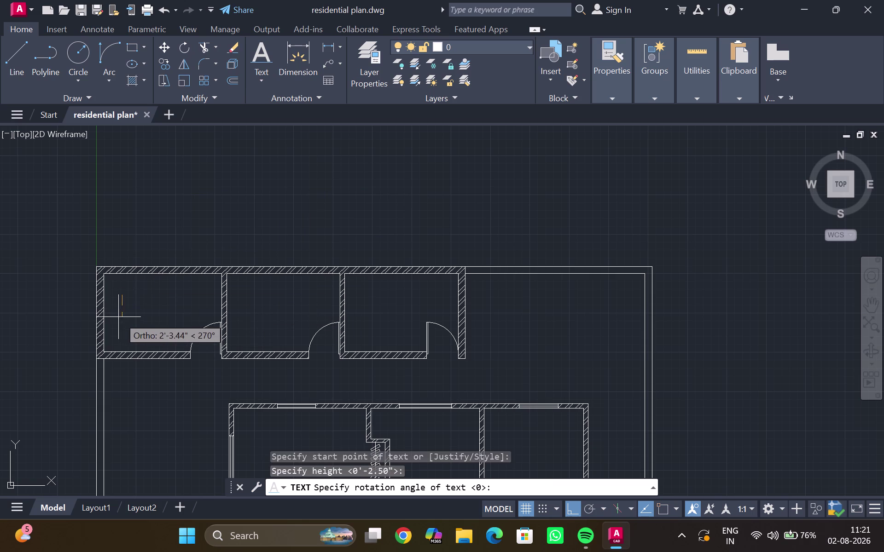
click(123, 311)
middle_drag(142, 286, 144, 304)
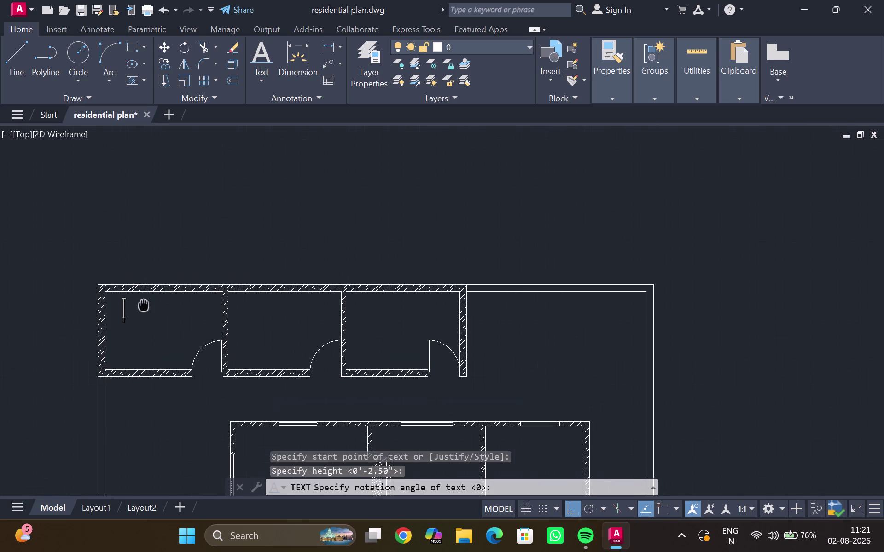
middle_drag(144, 304, 144, 308)
text(roo)
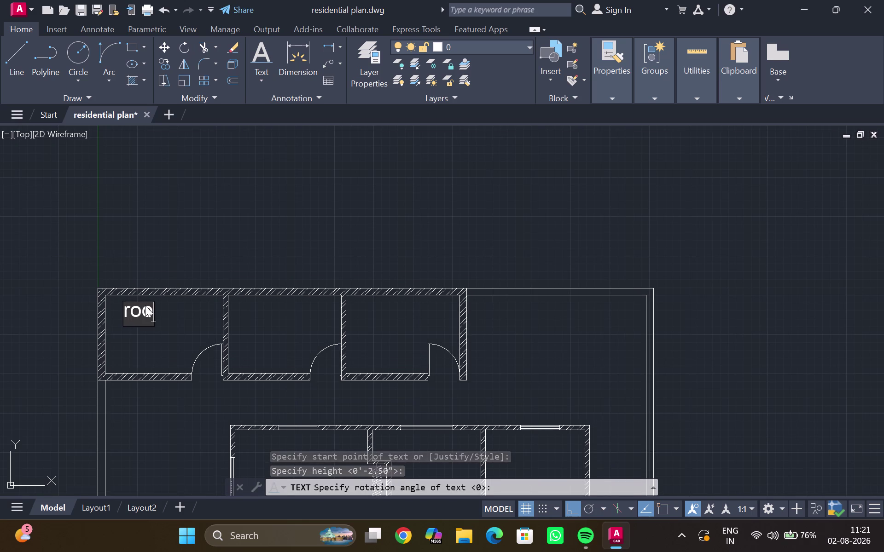
key(BackSpace)
key(BackSpace)
key(BackSpace)
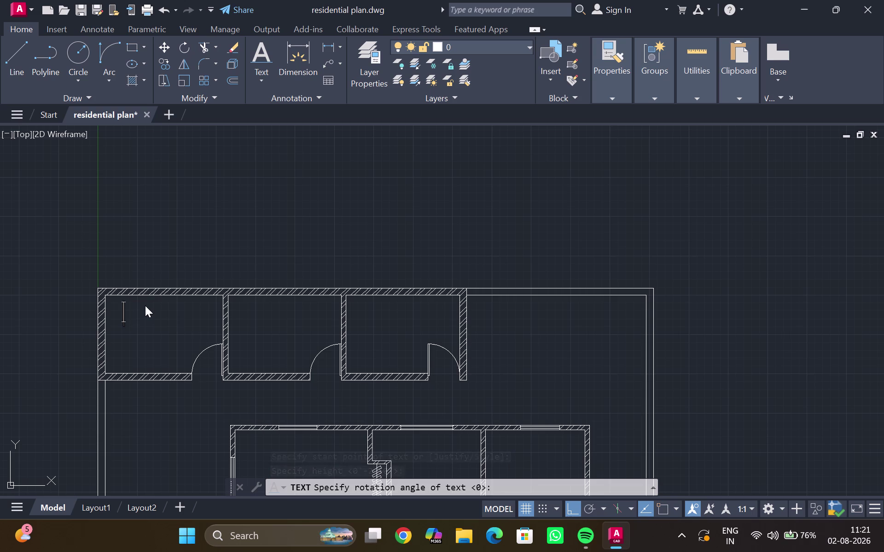
text(ROOM)
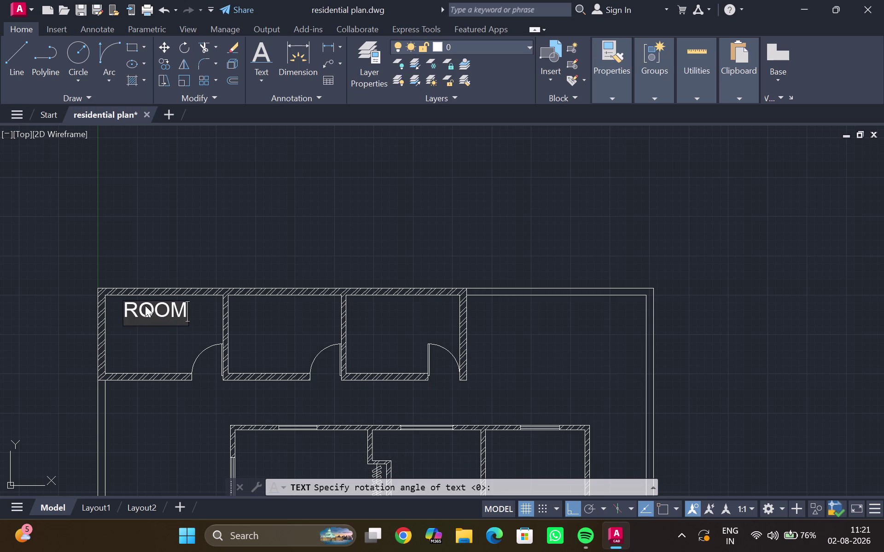
key(Return)
text(1)
text(2)
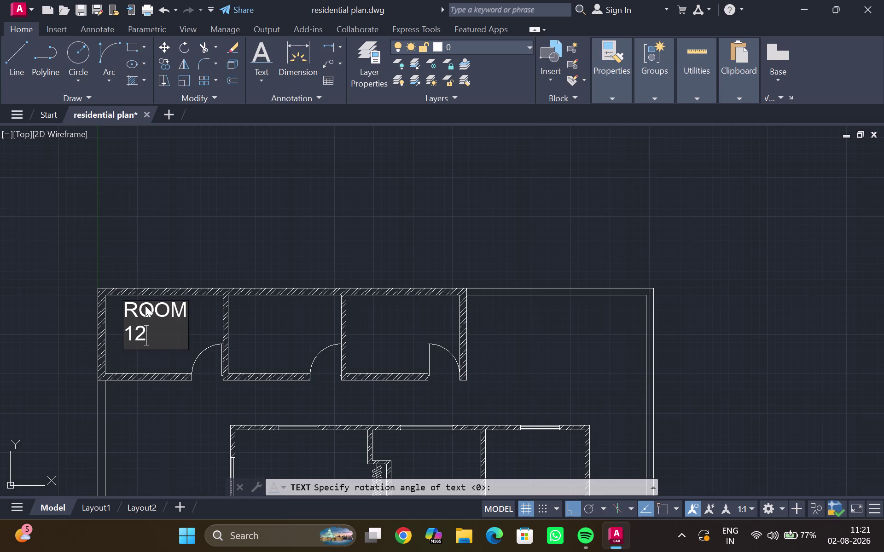
key(apostrophe)
key(x)
key(8)
key(apostrophe)
text(3")
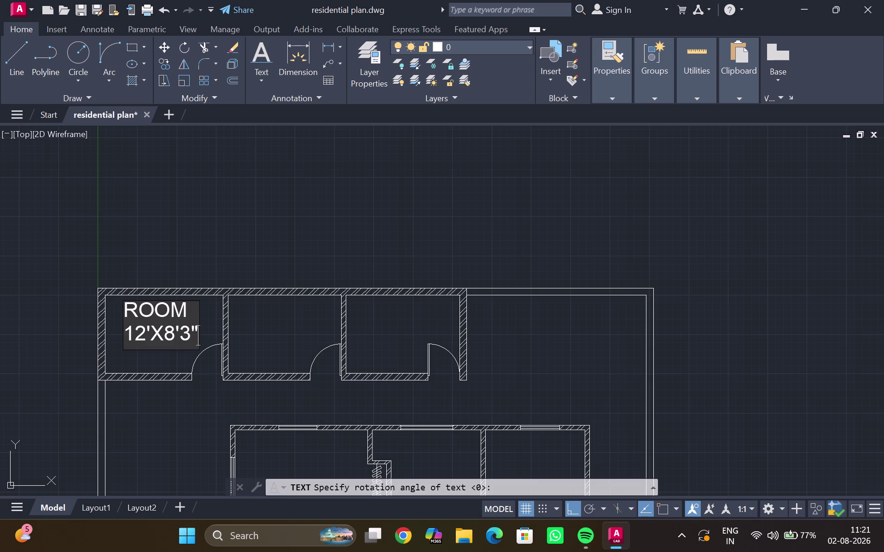
click(144, 323)
drag(121, 308, 172, 314)
drag(134, 307, 129, 310)
drag(125, 308, 196, 323)
double_click(195, 319)
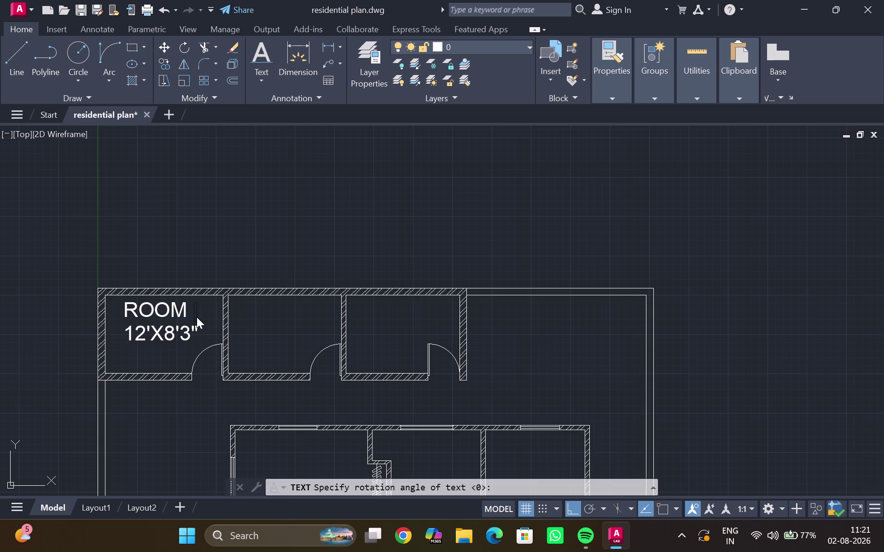
click(198, 314)
key(Escape)
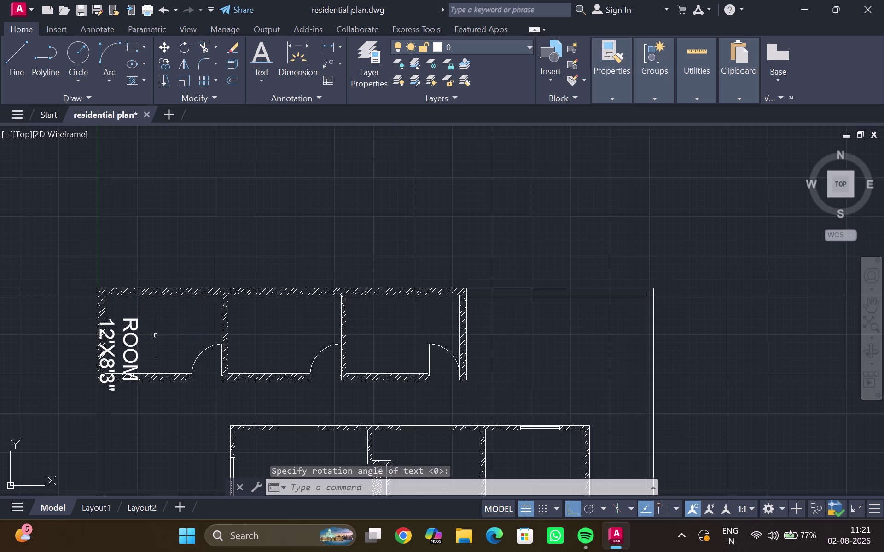
key(Escape)
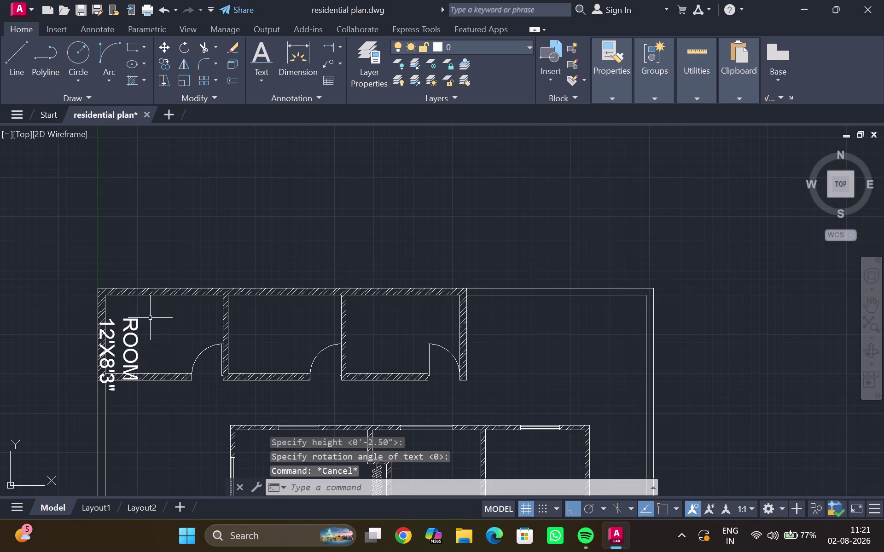
key(ctrl+z)
Start multiline text, then cancel the attempt.
click(262, 75)
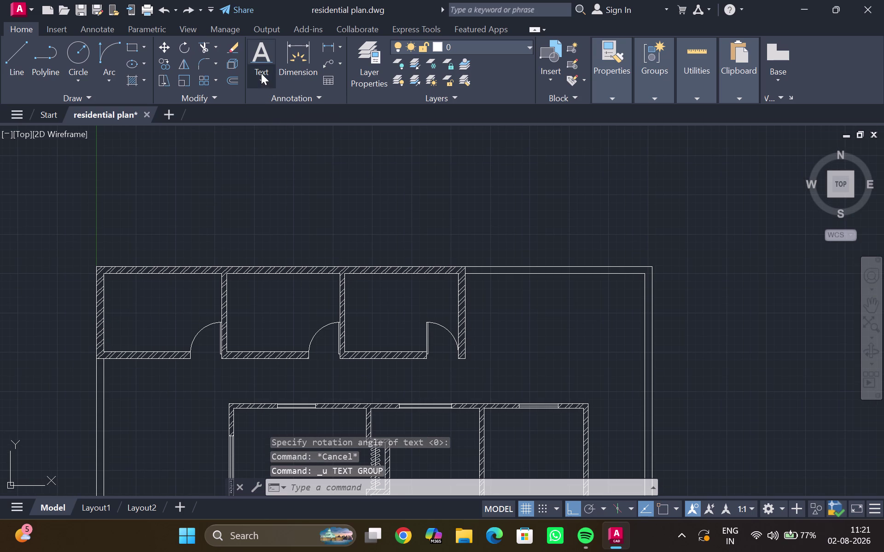
double_click(276, 101)
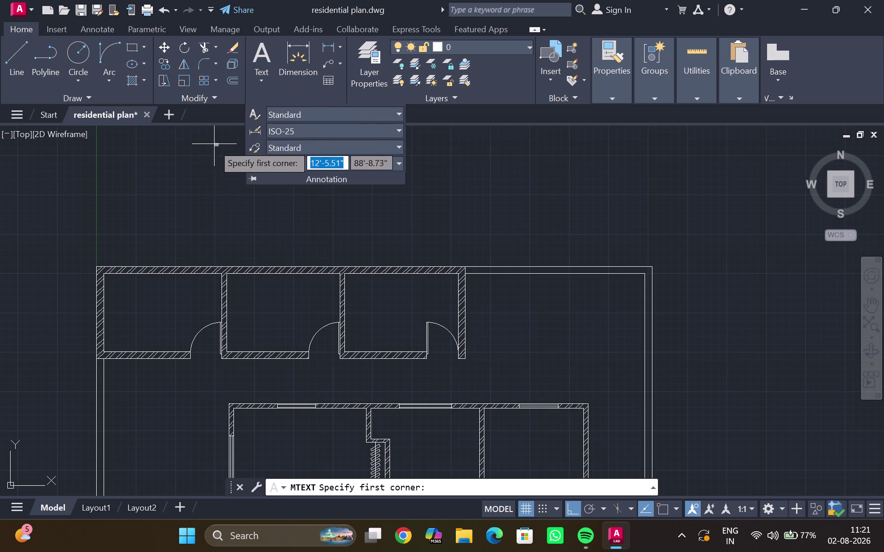
click(210, 148)
key(Escape)
Place a multiline text box in the top-left room reading ROOM / 12'X8'3".
click(261, 76)
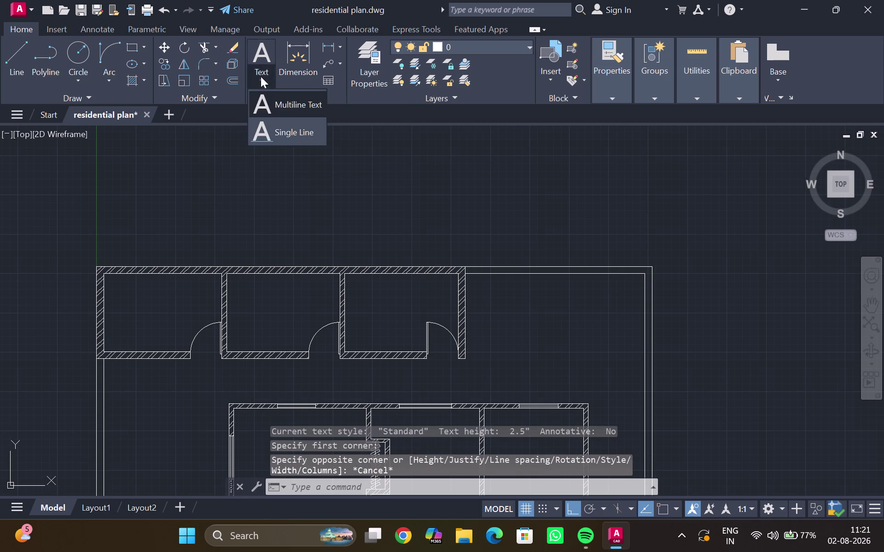
click(266, 102)
scroll(up, 3)
click(99, 279)
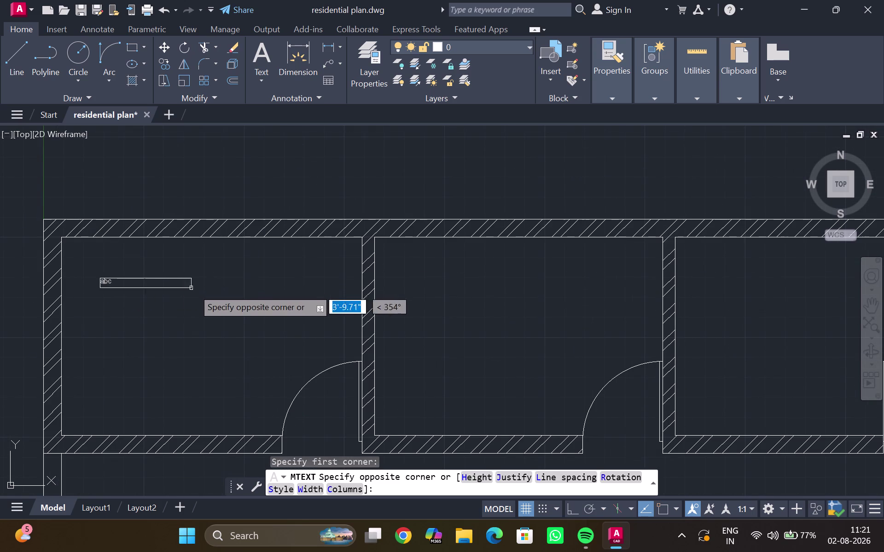
click(260, 340)
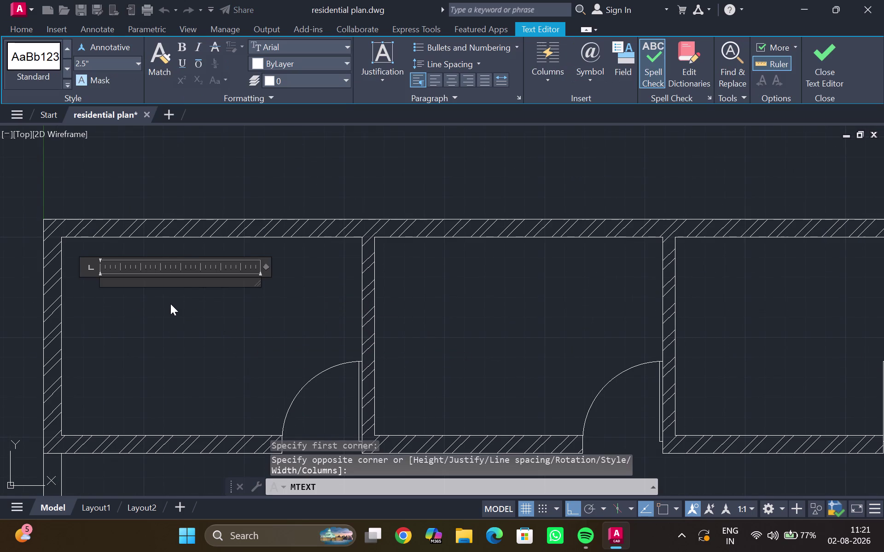
text(ROOM)
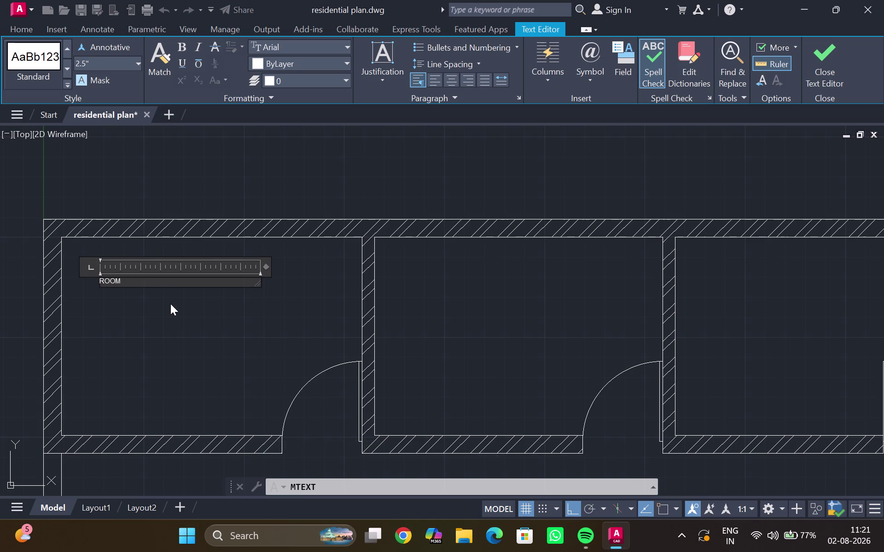
key(Return)
text(12)
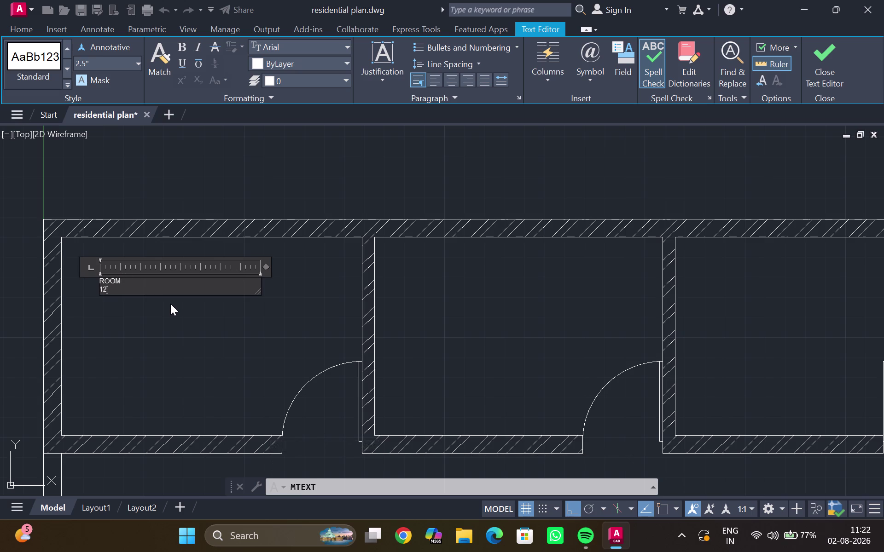
key(apostrophe)
key(x)
key(8)
text('3)
text(")
drag(136, 285, 67, 279)
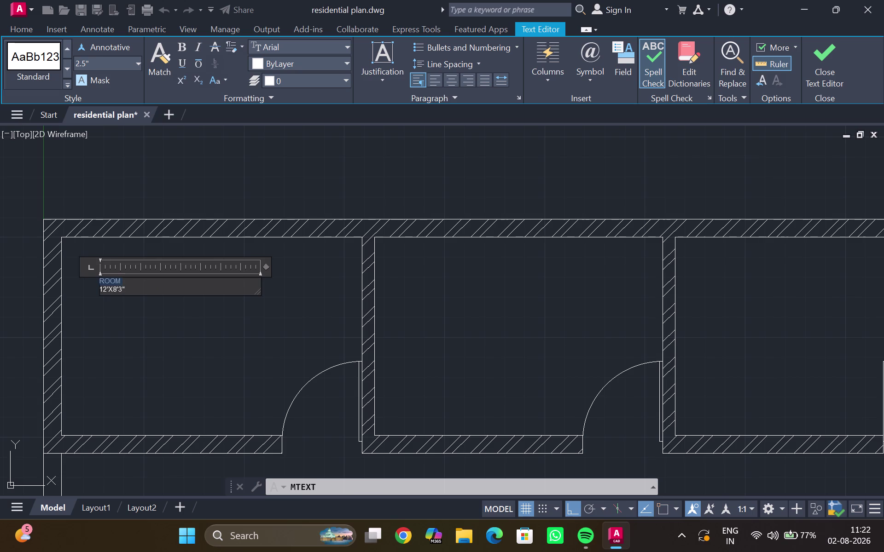
Select the label text and set its height to 6".
drag(67, 278, 132, 270)
drag(145, 289, 117, 290)
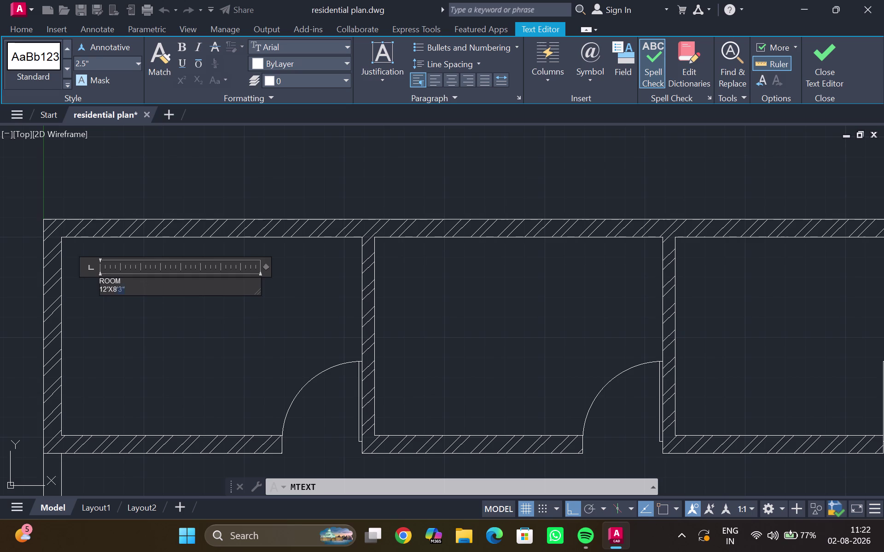
drag(117, 291, 73, 247)
click(137, 61)
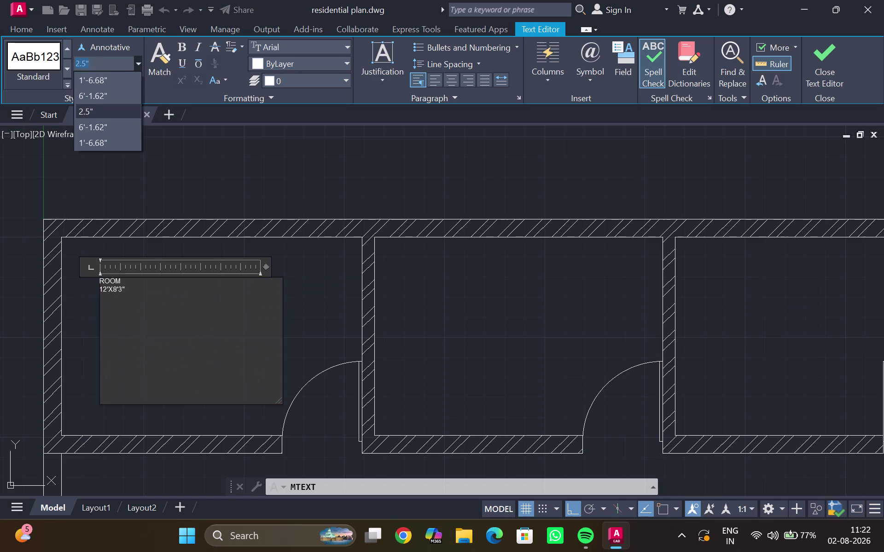
text(6)
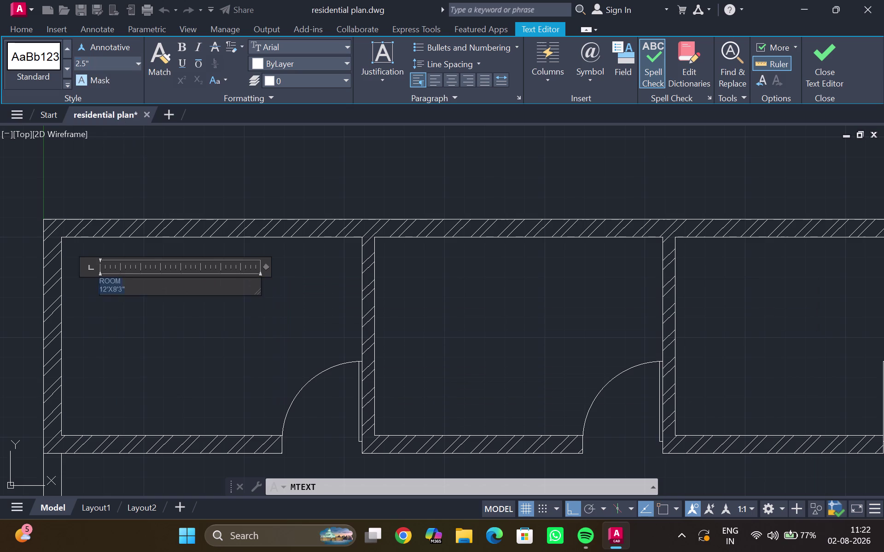
text(")
key(Return)
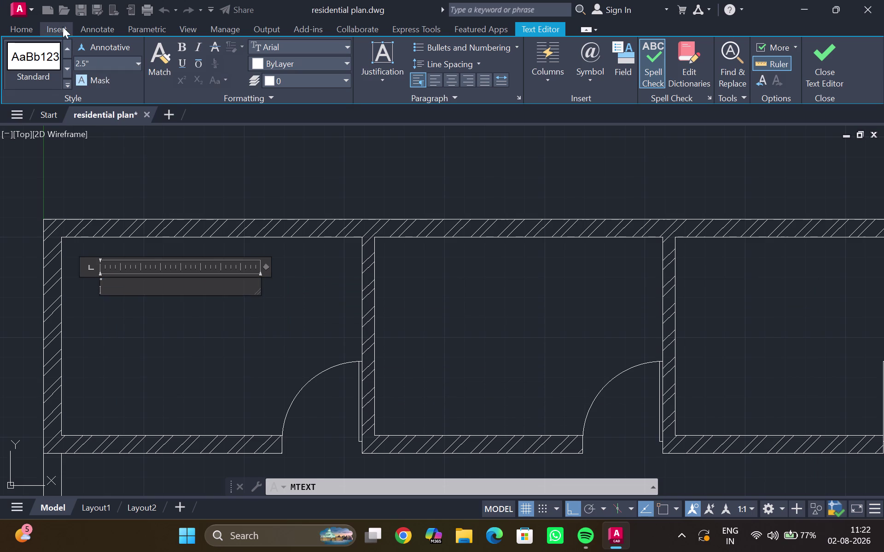
Exit the editor without saving the text changes, then undo the last action.
scroll(up, 3)
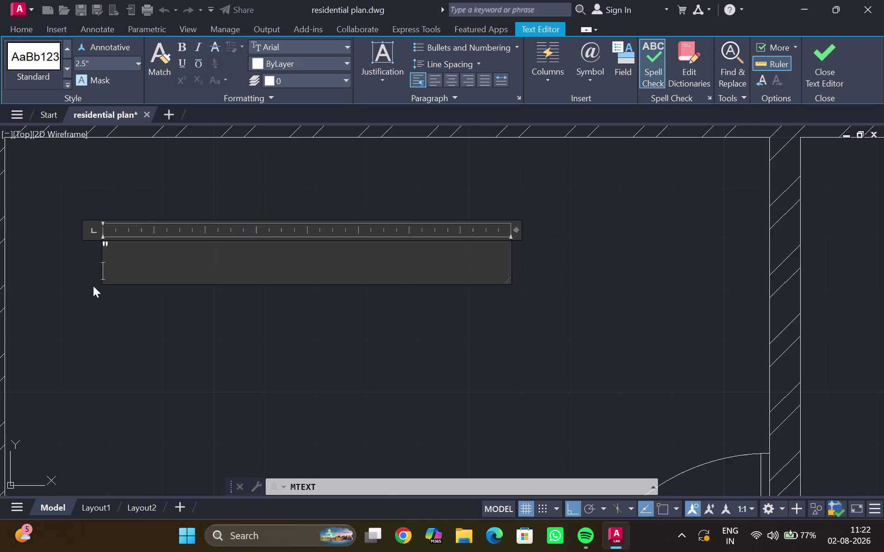
scroll(up, 3)
key(Escape)
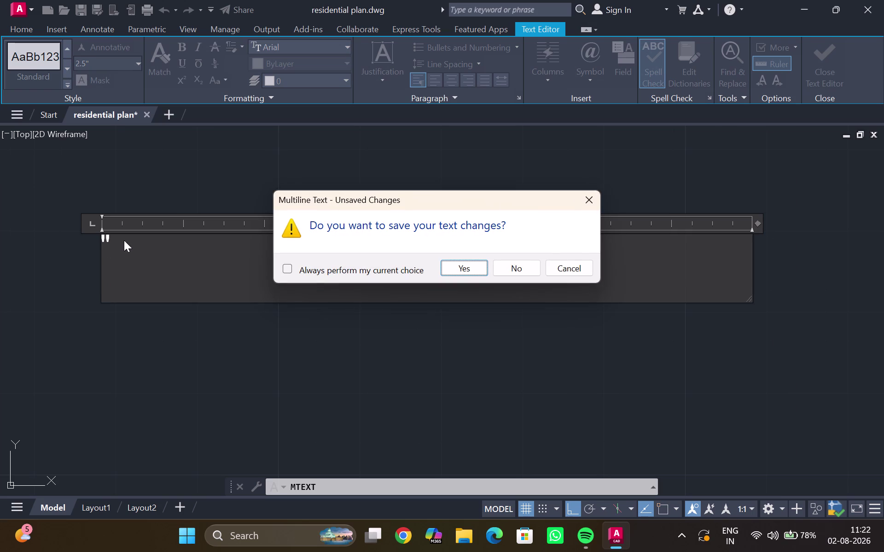
click(533, 267)
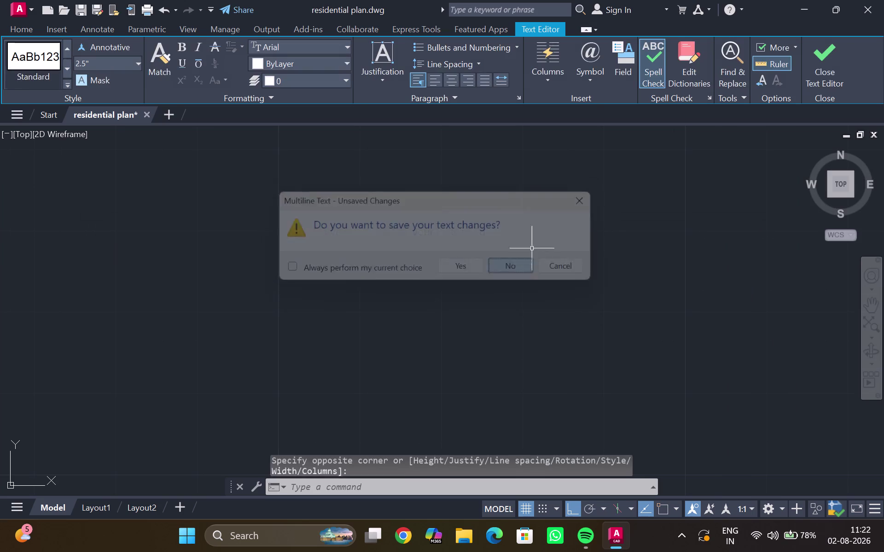
scroll(down, 3)
key(ctrl+z)
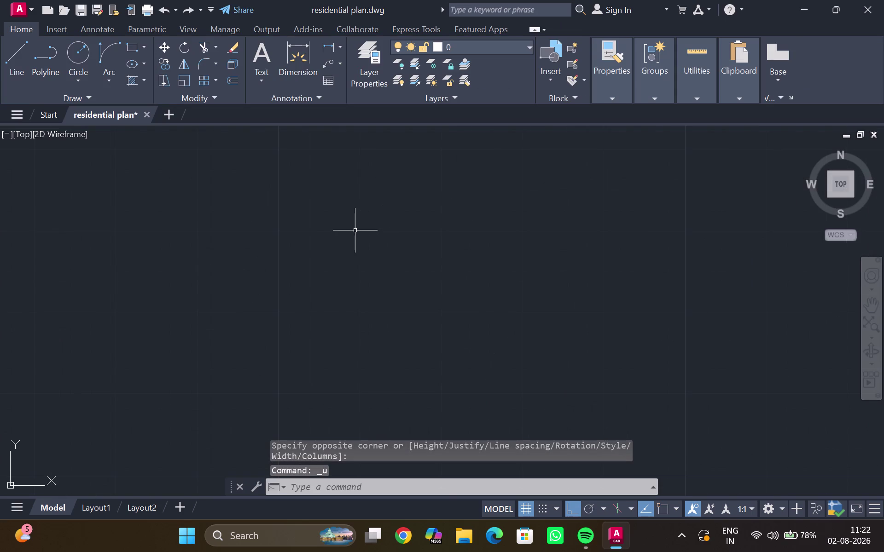
Undo the six previous text actions and pan the floor plan back into view.
scroll(down, 3)
key(ctrl+z)
key(ctrl+z)
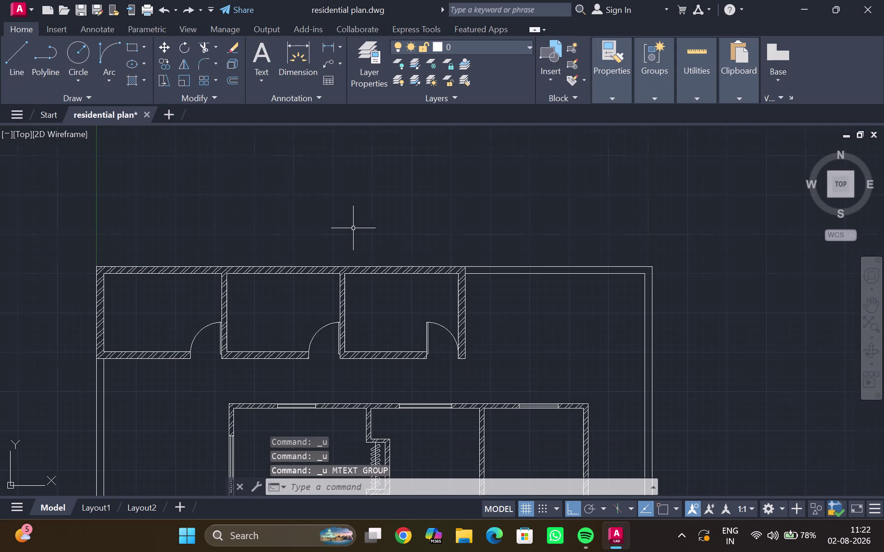
key(ctrl+z)
key(ctrl+z)
key(ctrl+z)
key(ctrl+z)
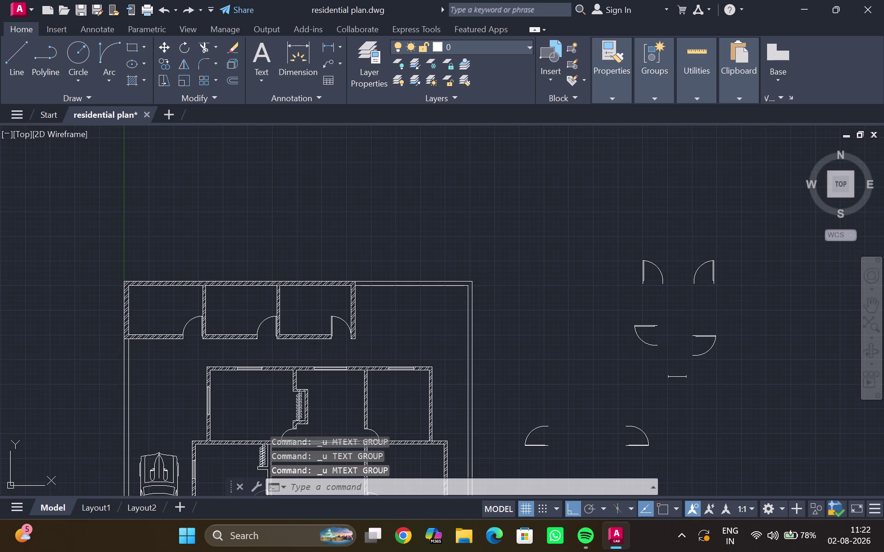
scroll(down, 3)
middle_drag(295, 215, 296, 229)
middle_drag(287, 236, 409, 151)
scroll(up, 3)
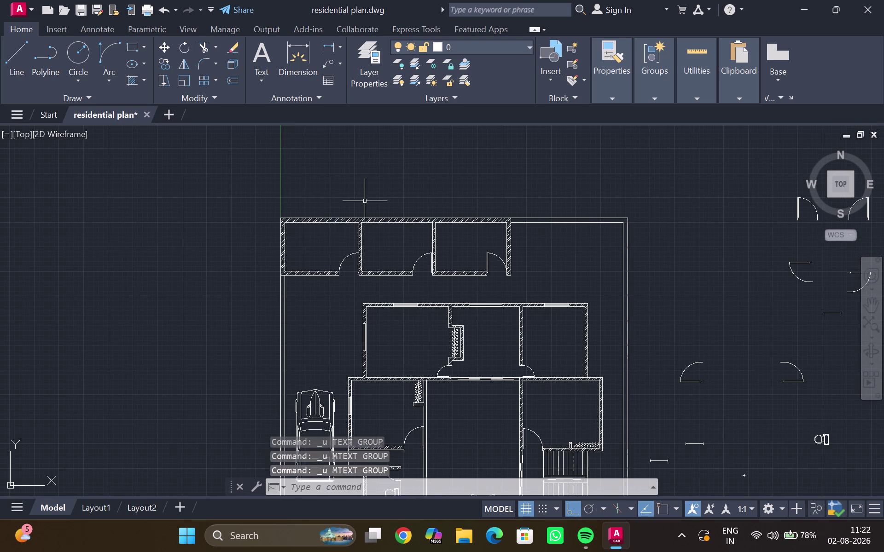
Start a multiline text box inside the top-left room.
click(257, 52)
click(265, 83)
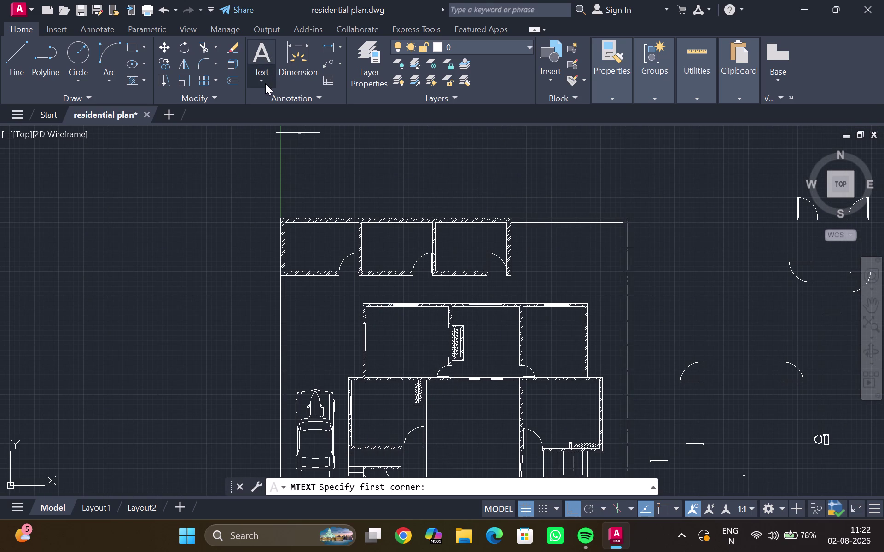
click(287, 100)
middle_click(300, 254)
scroll(up, 3)
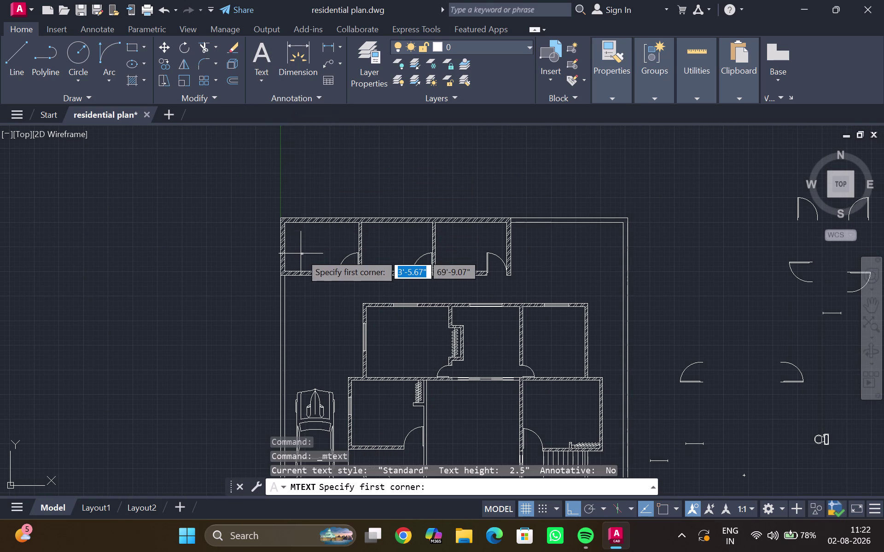
scroll(up, 3)
scroll(up, 3)
middle_drag(299, 232, 294, 237)
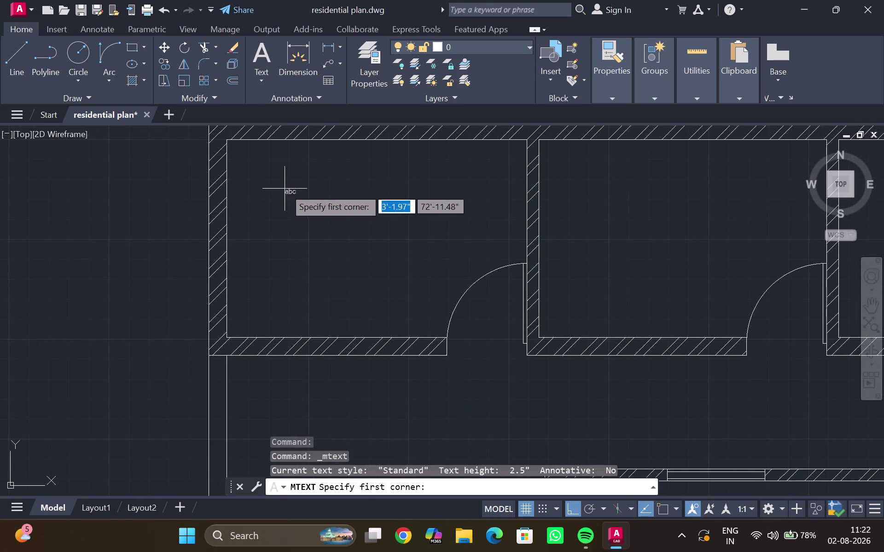
click(285, 188)
click(402, 255)
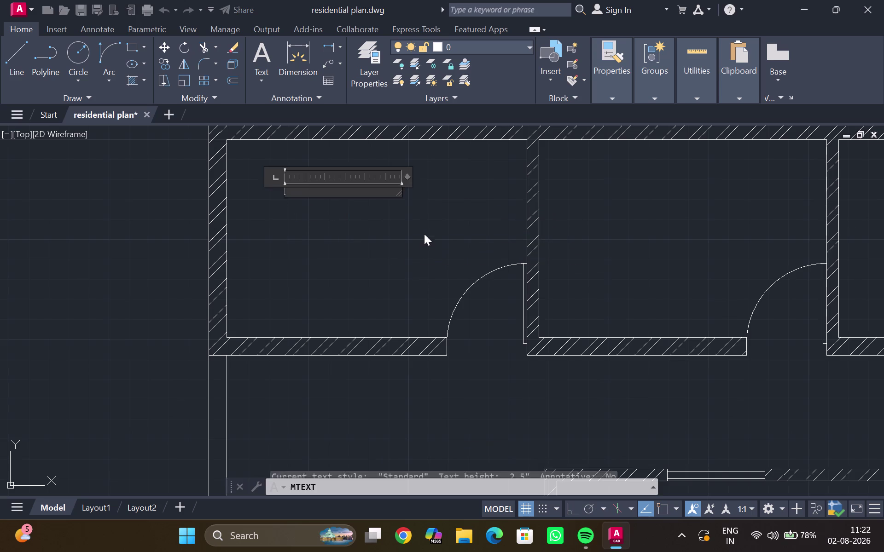
Enter ROOM on the first line and 12'X8'3" on the second.
text(ROO)
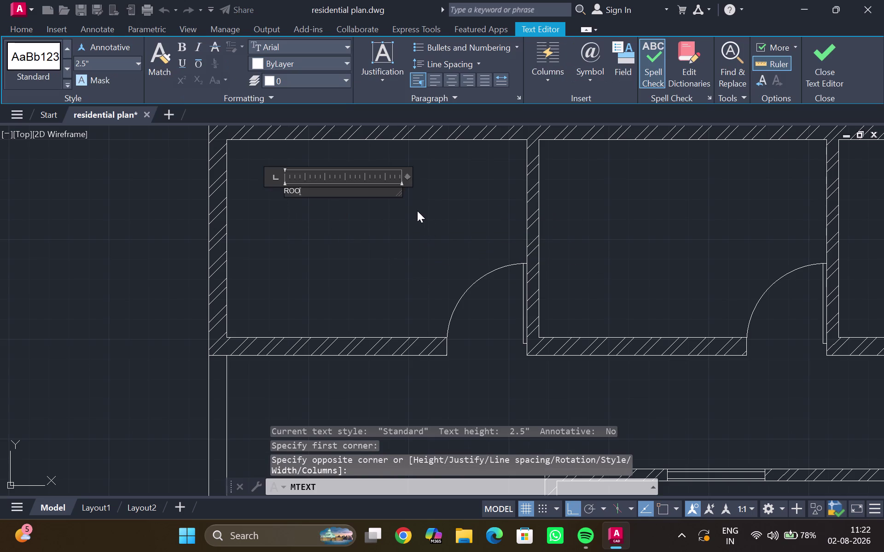
key(m)
key(Return)
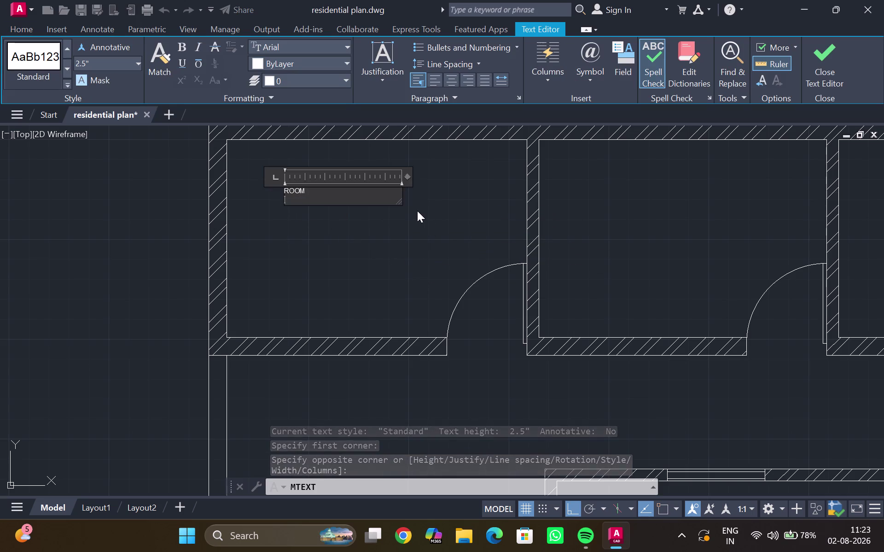
text(12')
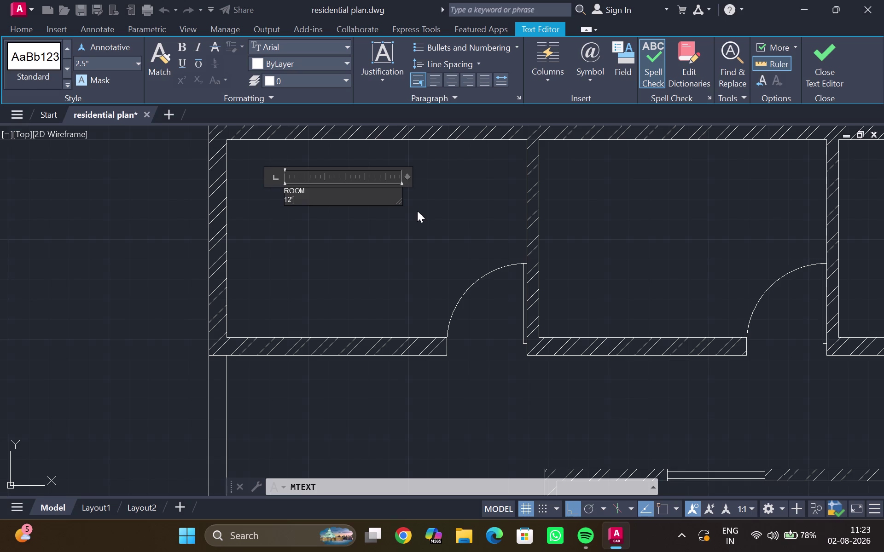
key(x)
text(8')
text(3")
Select the label text and try a 6" text height, then undo it.
drag(336, 198, 261, 172)
click(105, 61)
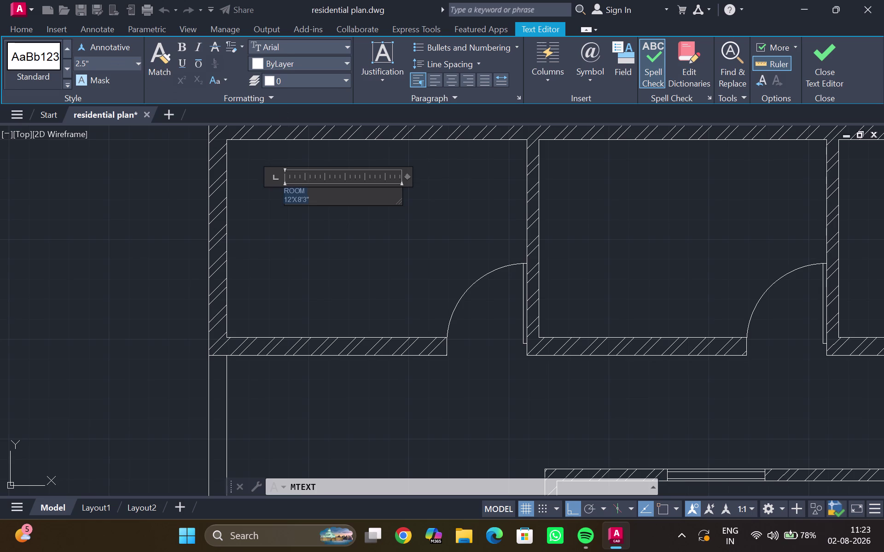
key(BackSpace)
key(6)
key(shift+quotedbl)
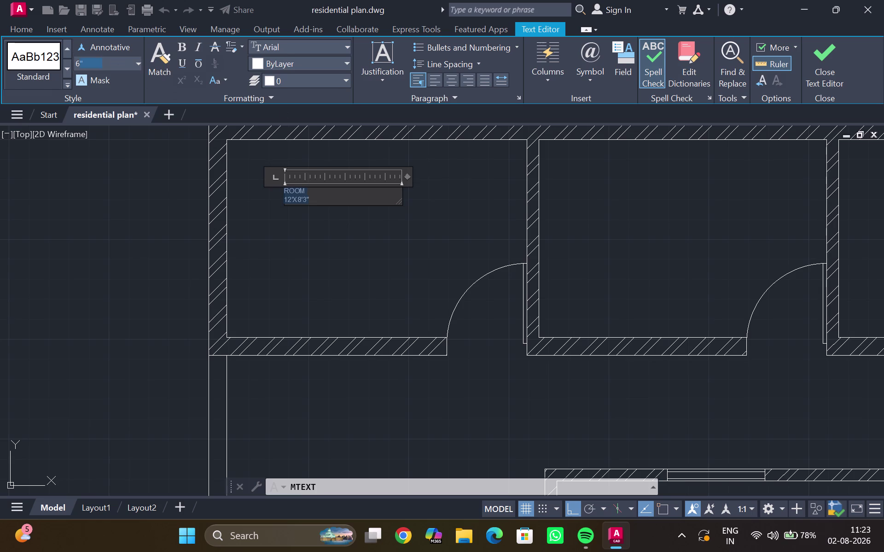
key(Return)
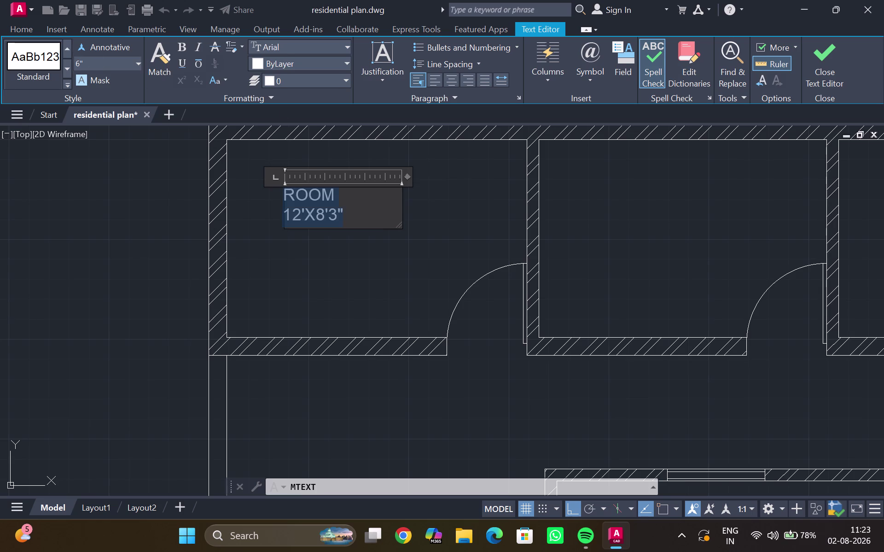
key(BackSpace)
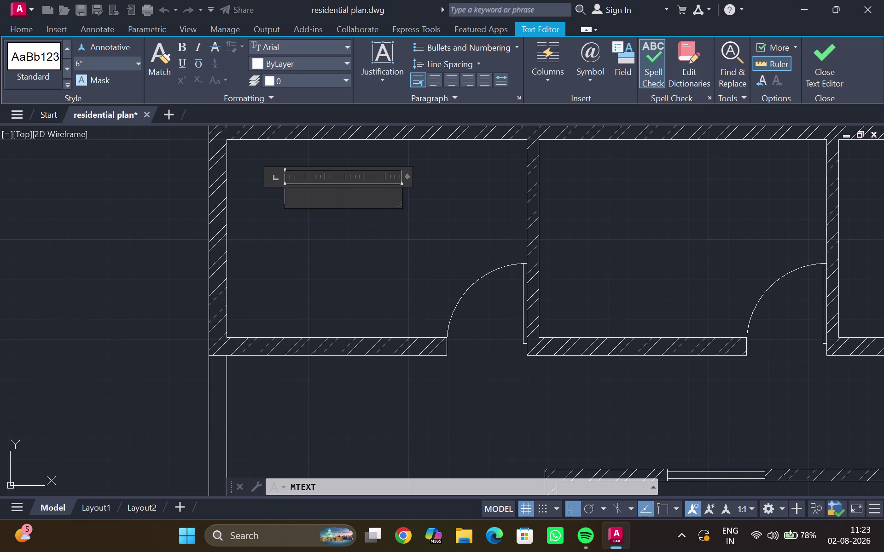
key(ctrl+z)
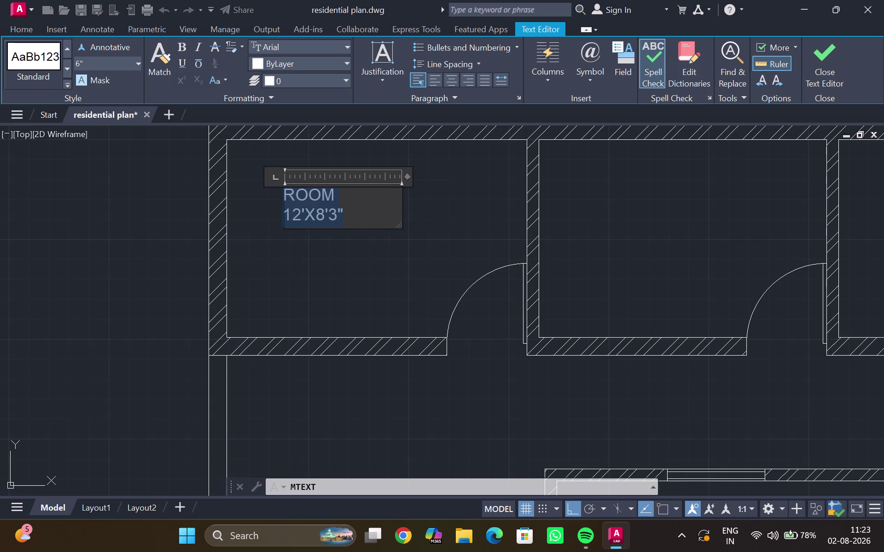
Set the label text height to 10", close the editor, and select the label.
click(101, 62)
key(BackSpace)
text(10)
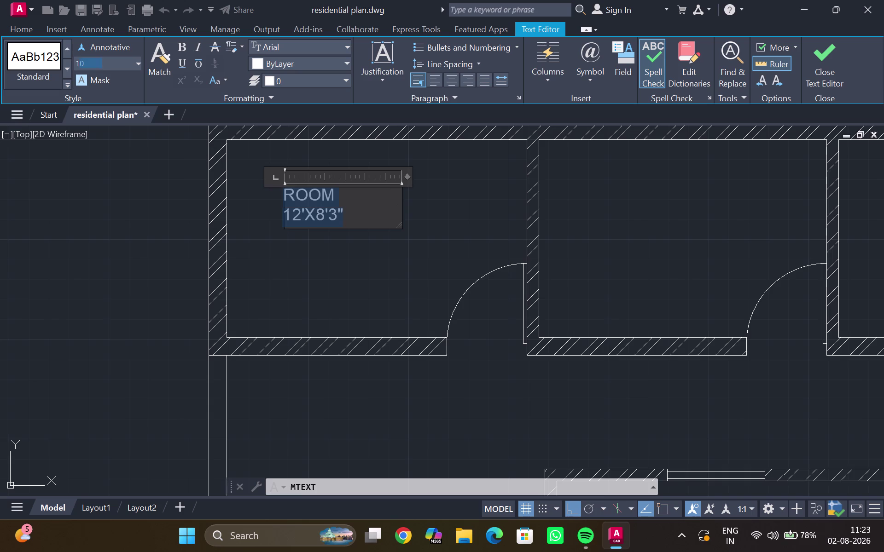
text(")
key(Return)
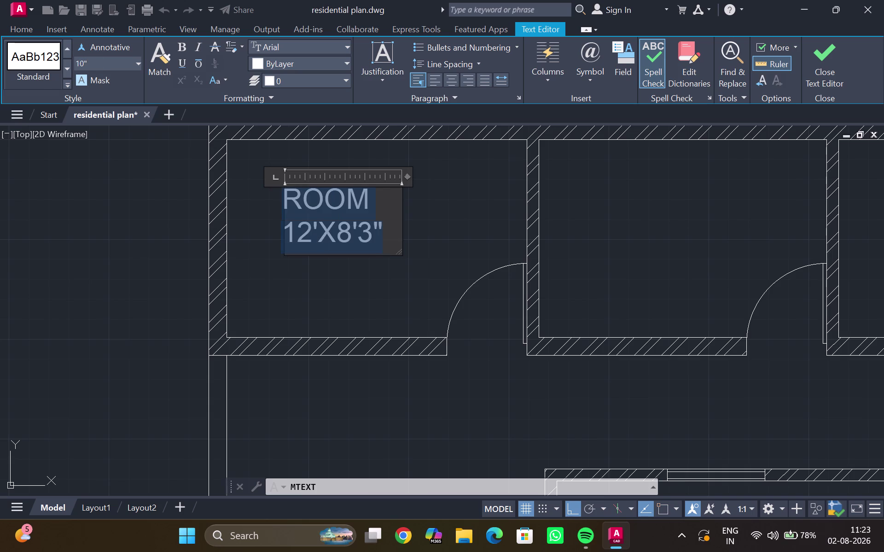
click(248, 201)
scroll(down, 3)
middle_drag(395, 212, 291, 233)
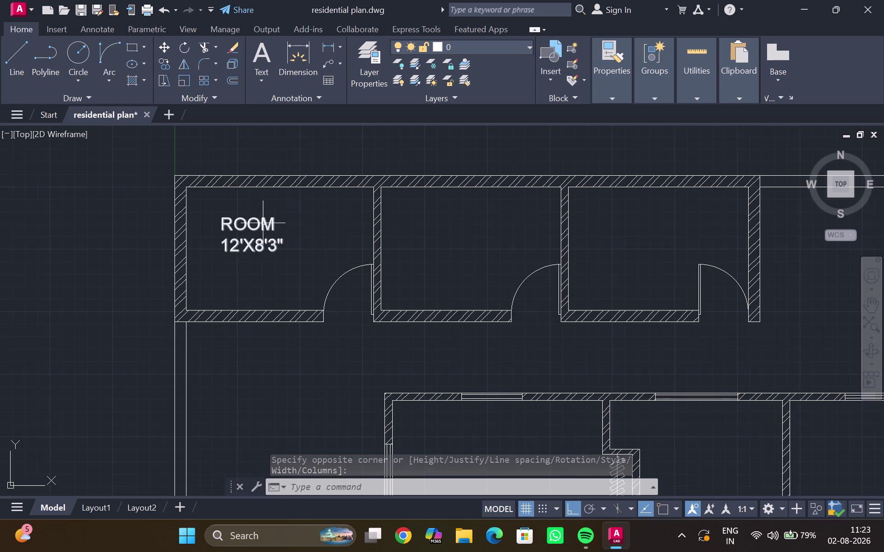
click(246, 222)
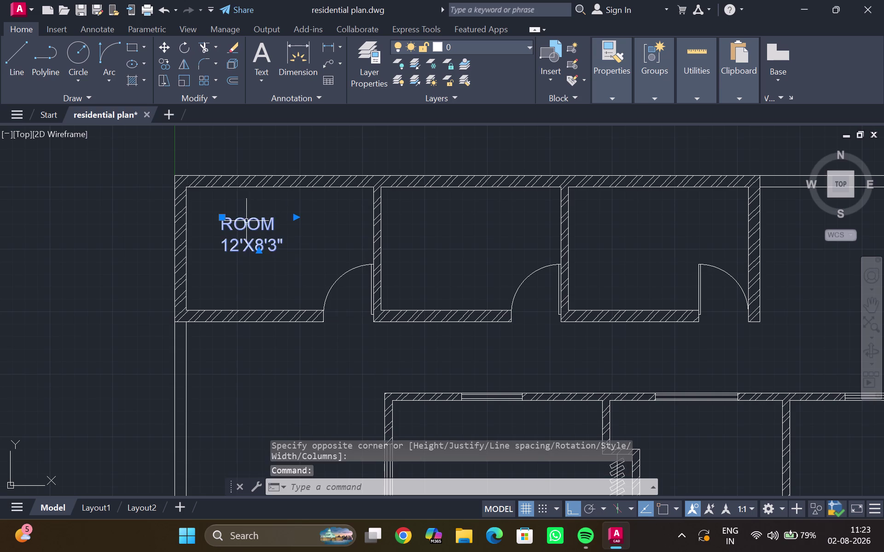
Copy the ROOM 12'X8'3" label into the third top-row room with COPY, then view the whole plan.
text(CO)
key(Return)
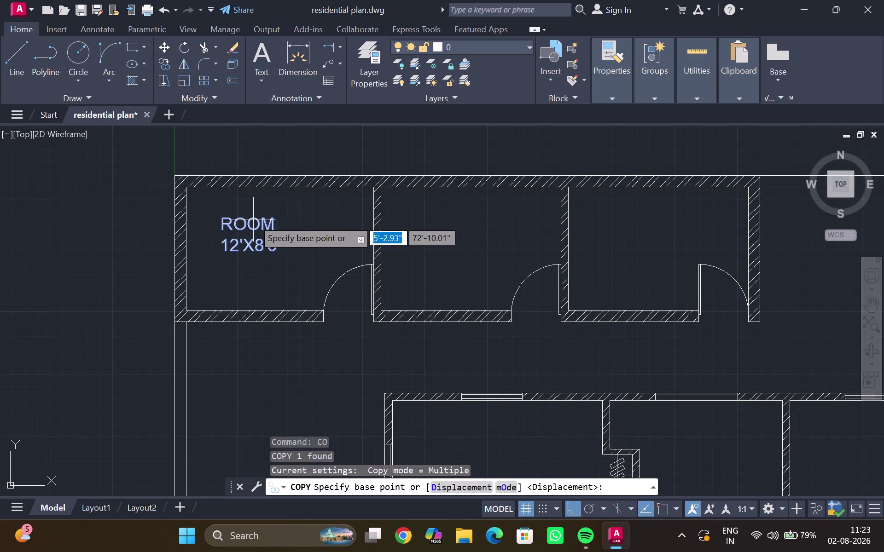
click(246, 235)
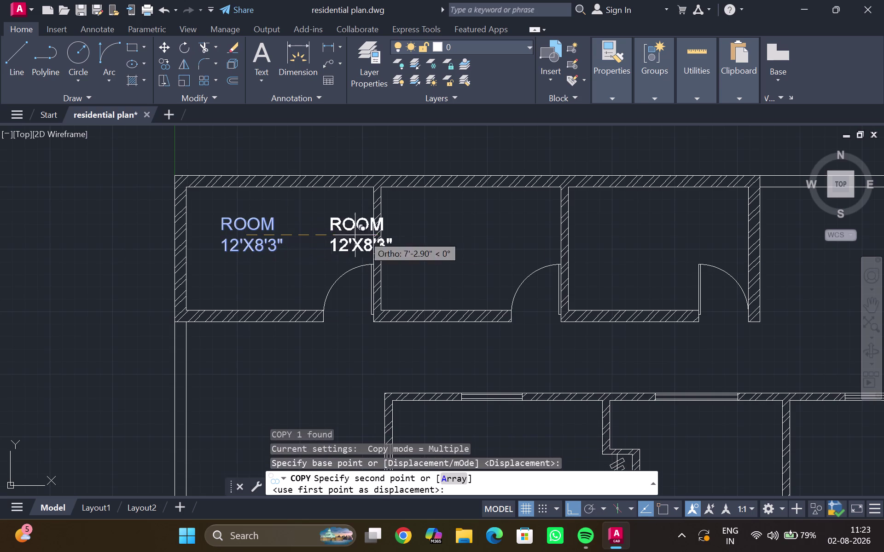
click(452, 238)
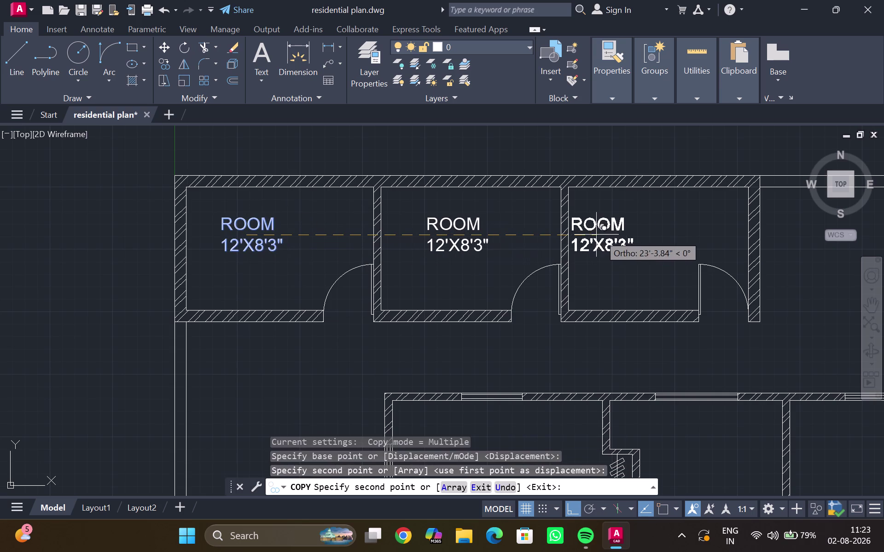
click(639, 228)
key(Escape)
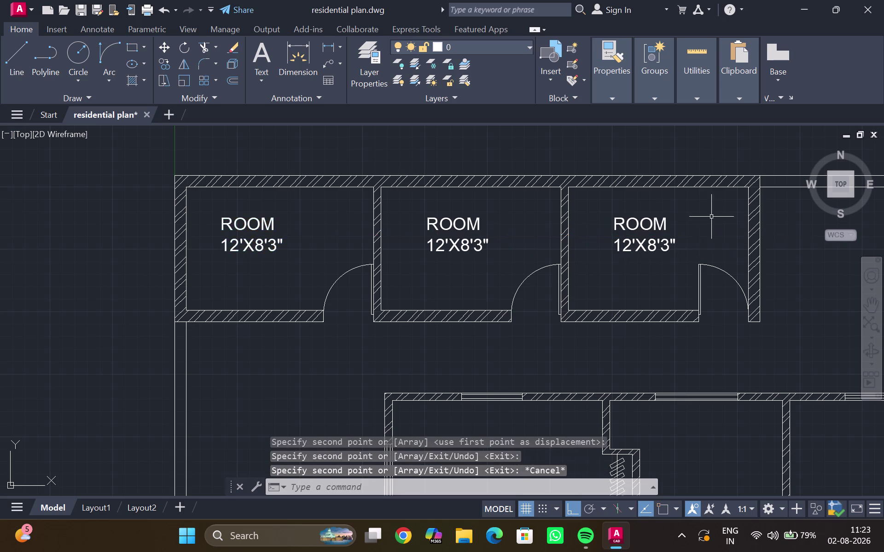
scroll(down, 3)
middle_drag(684, 245, 440, 205)
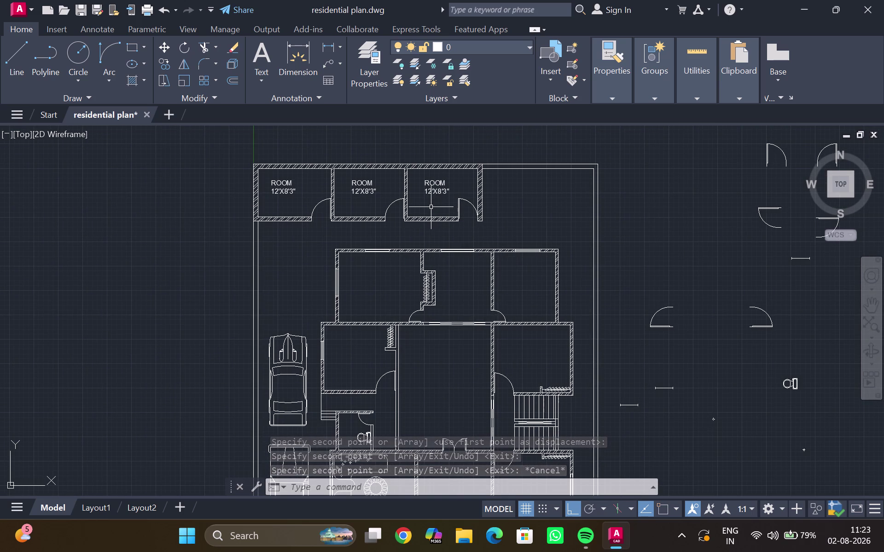
middle_drag(431, 208, 420, 144)
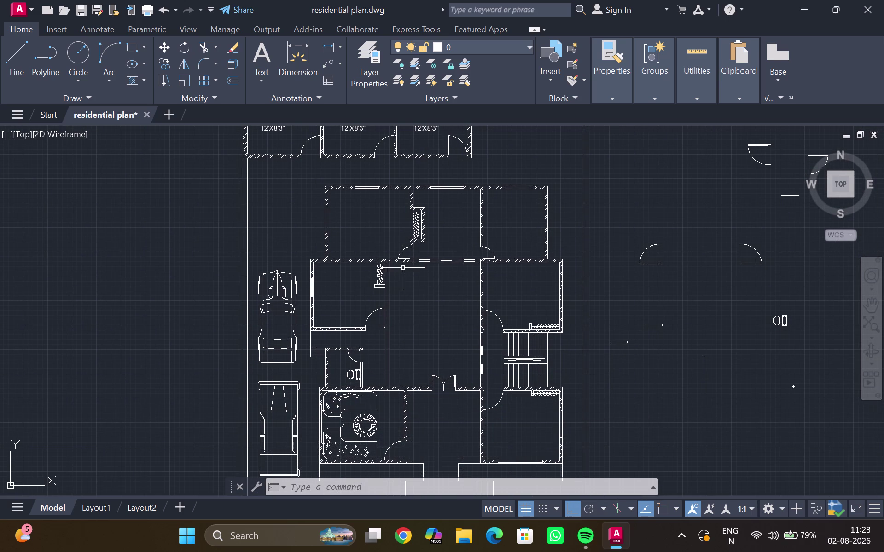
scroll(down, 3)
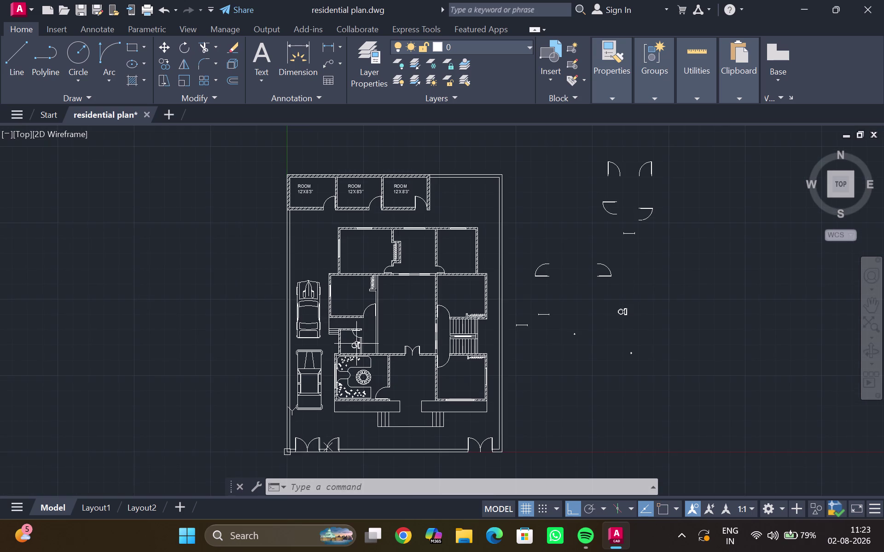
Zoom in on the garden room's circular floral pattern and start a Multiline Text label.
middle_drag(356, 343, 312, 200)
scroll(up, 3)
middle_drag(329, 207, 329, 216)
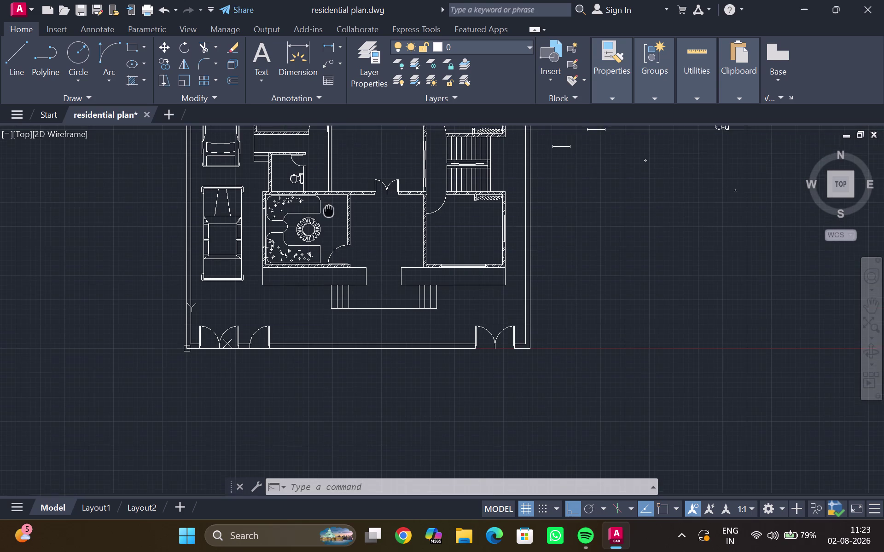
middle_drag(329, 216, 324, 256)
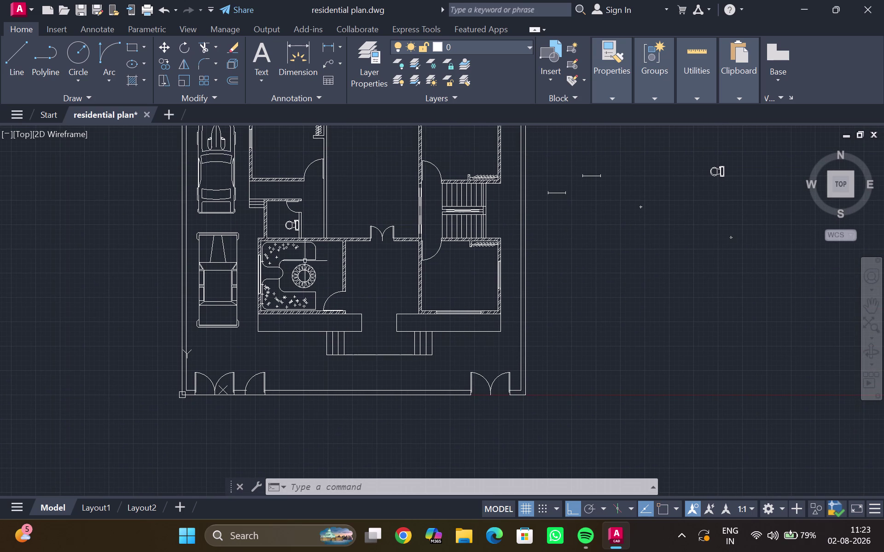
scroll(up, 3)
middle_click(299, 259)
scroll(up, 3)
middle_click(300, 260)
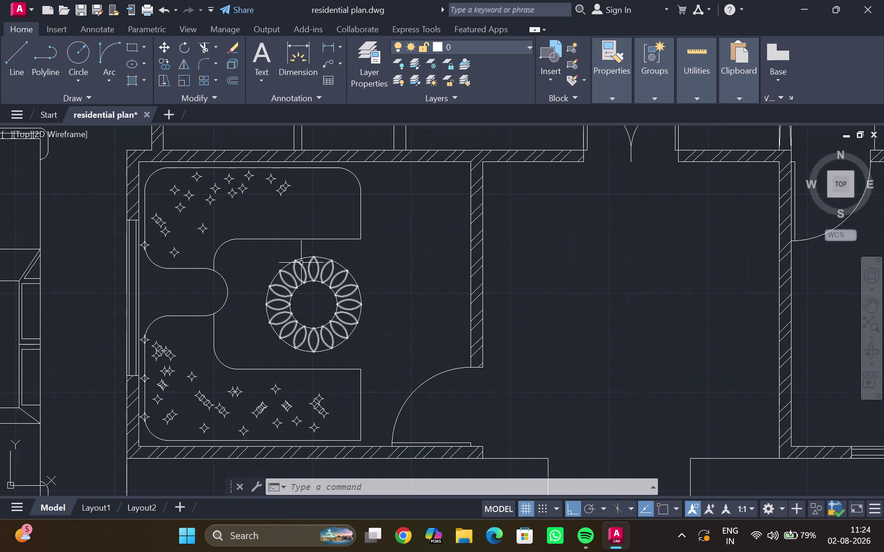
middle_drag(301, 263, 294, 290)
scroll(up, 3)
middle_click(288, 276)
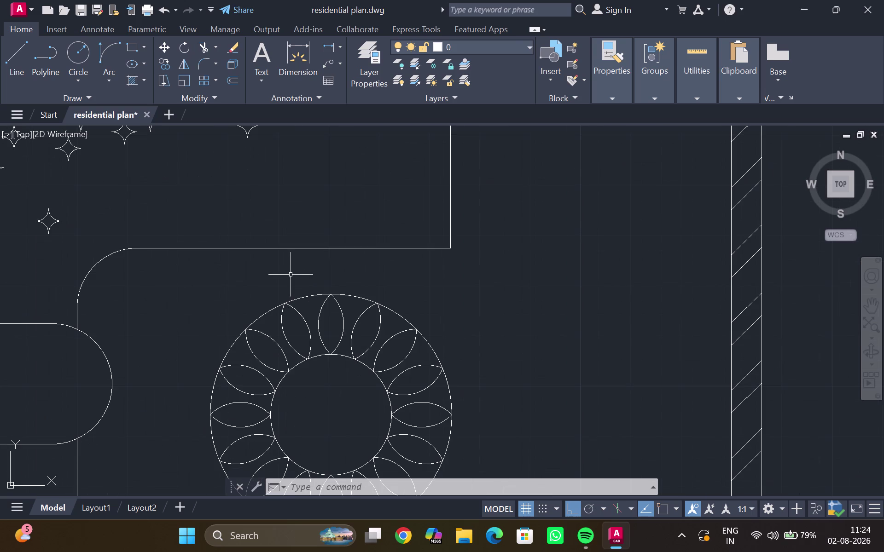
click(255, 59)
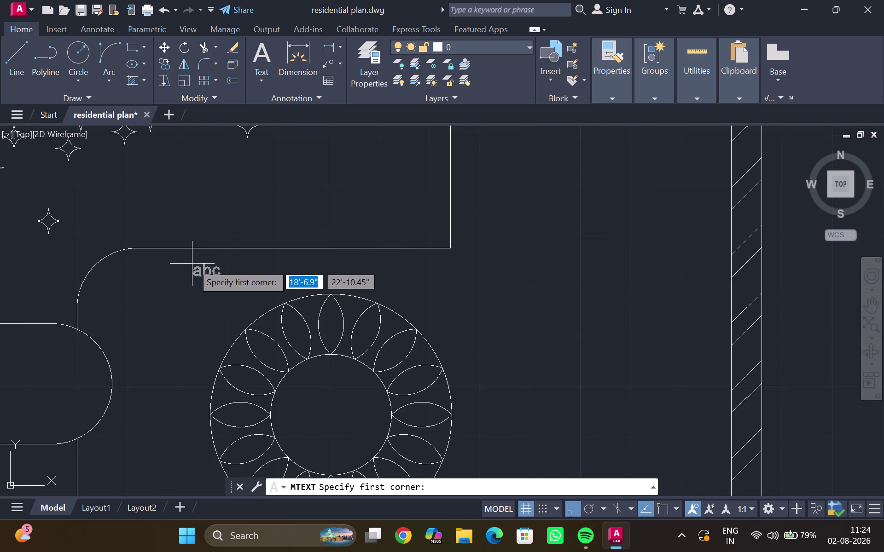
Draw a text box above the circle and enter DRAWING ROOM as the first line.
click(190, 255)
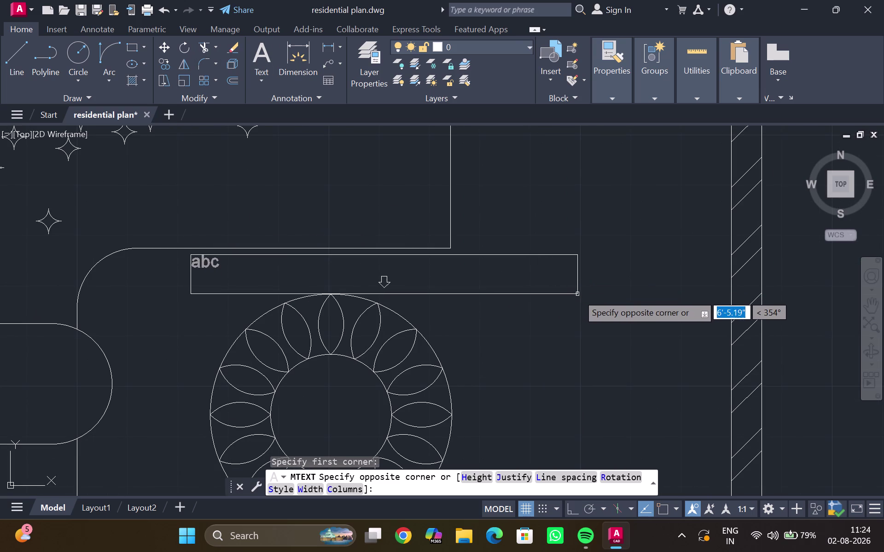
click(590, 292)
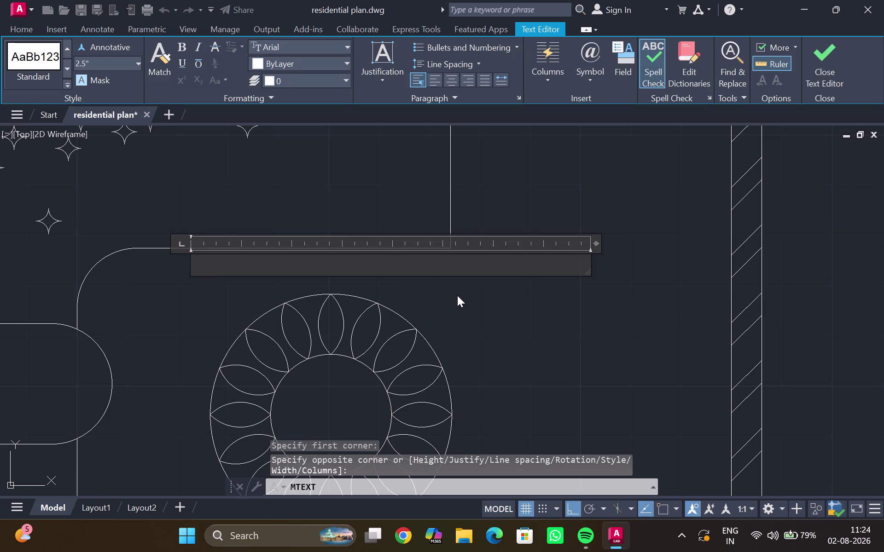
text(DRA)
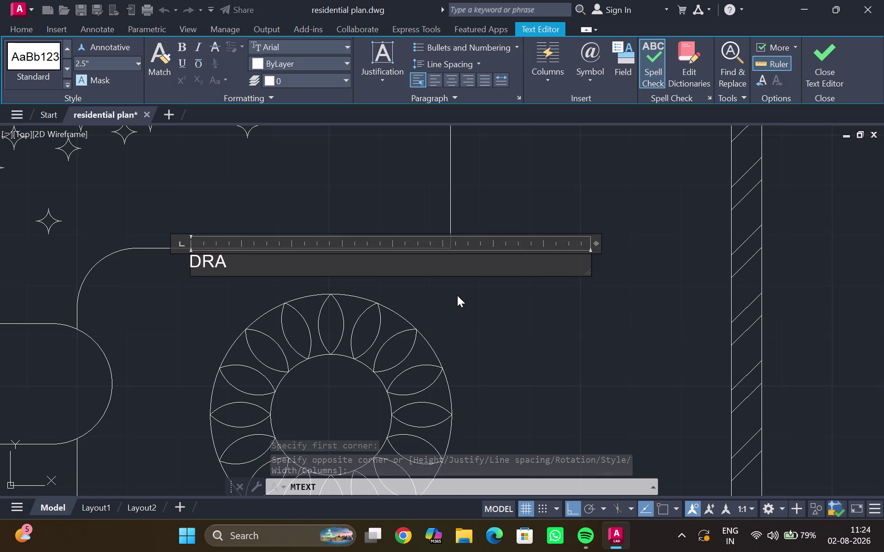
text(WING)
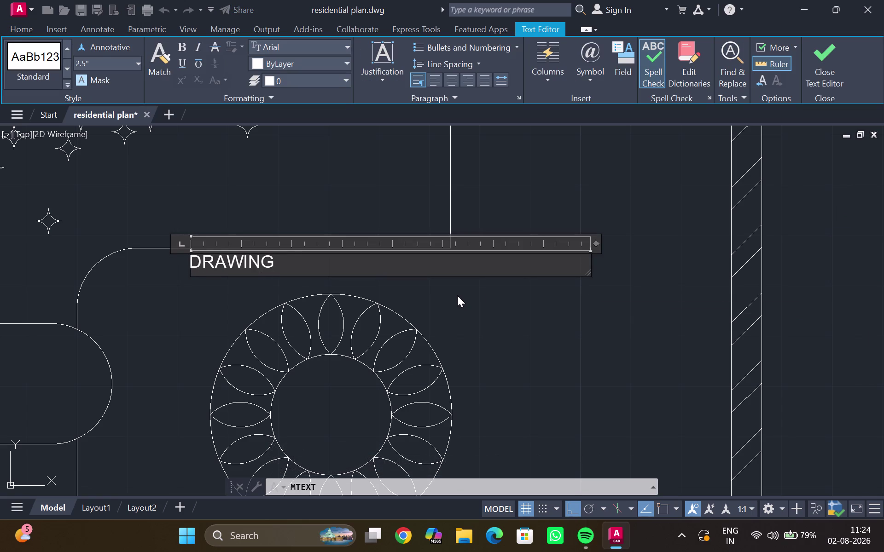
key(space)
text(ROOM)
key(space)
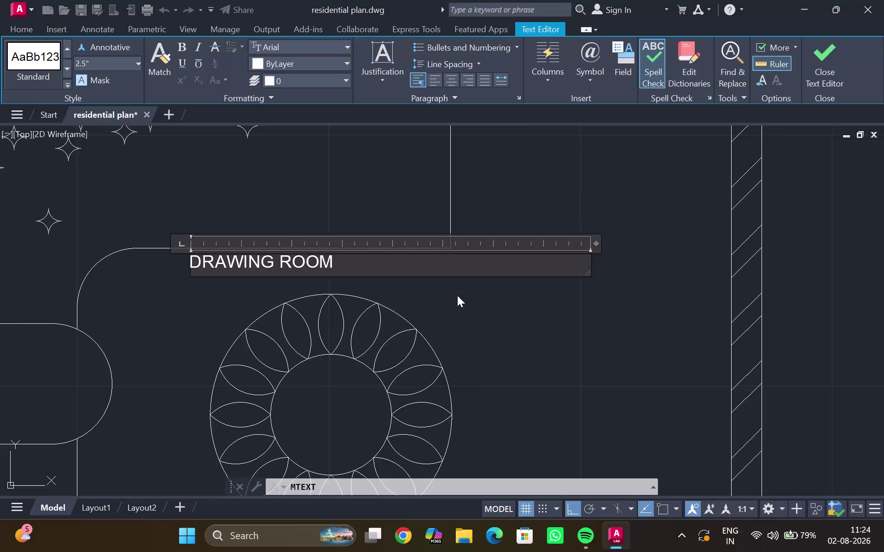
key(Return)
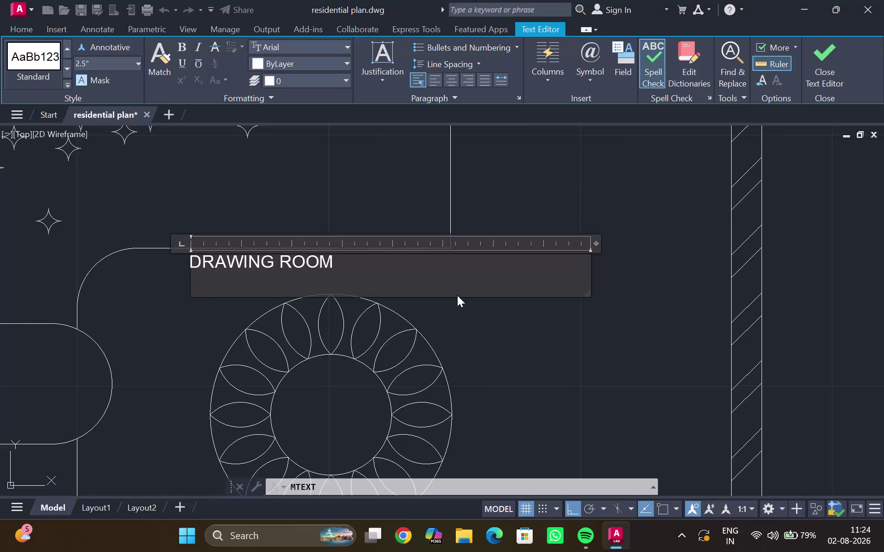
Enter 14'X12' as the size on the second line.
text(14)
key(apostrophe)
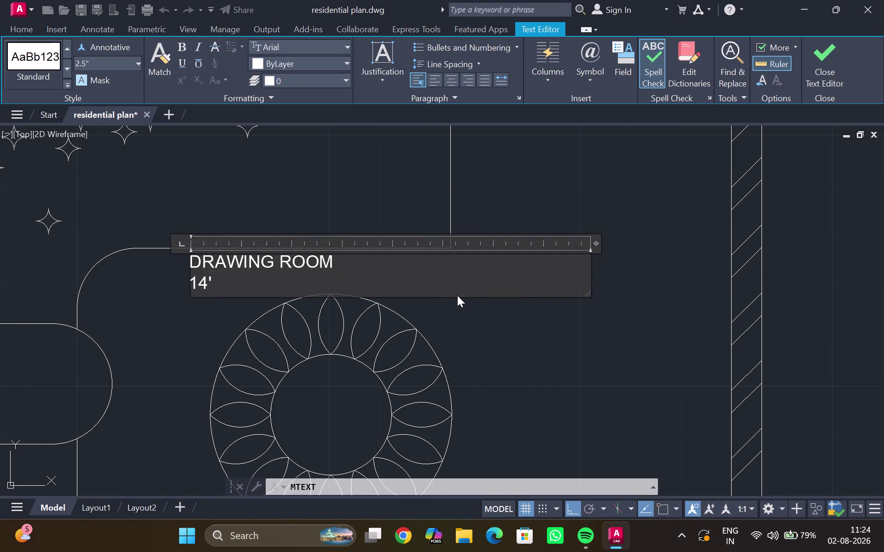
key(x)
text(12)
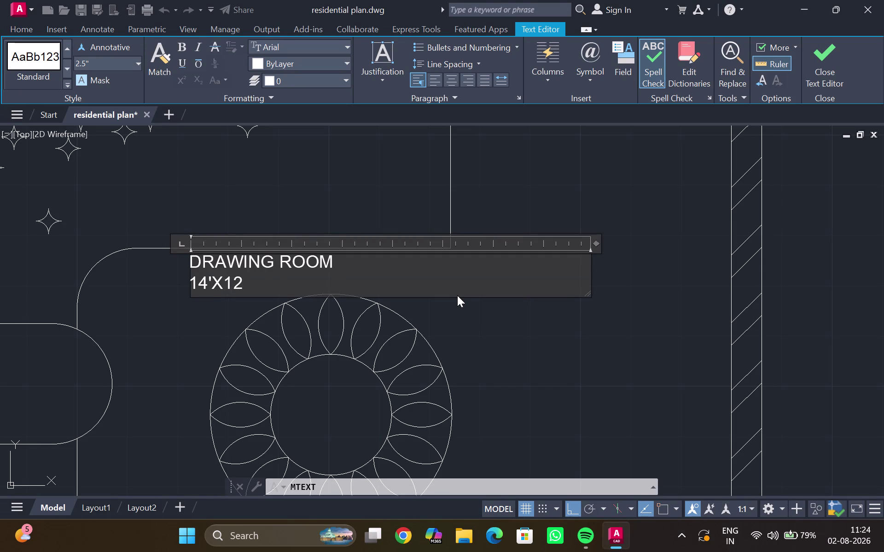
key(apostrophe)
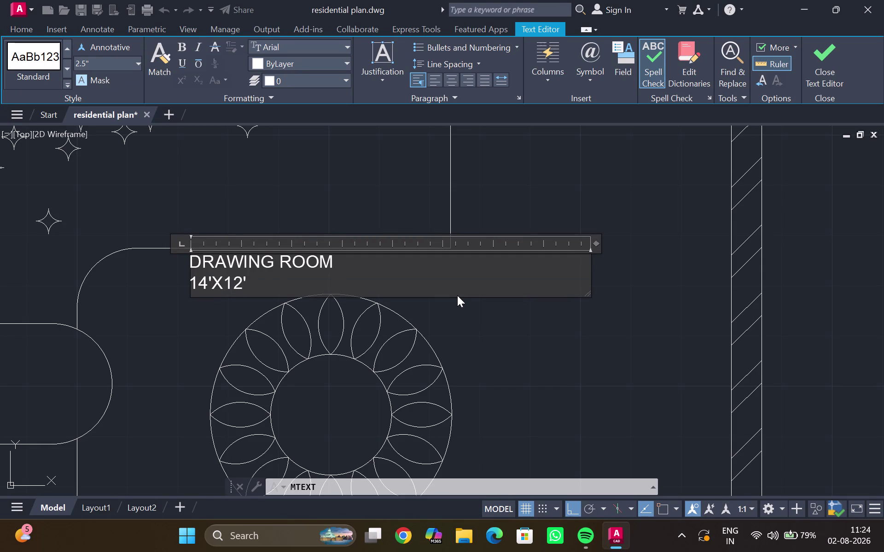
Open and then dismiss the text editing context options.
click(457, 295)
click(384, 289)
click(383, 281)
right_click(383, 282)
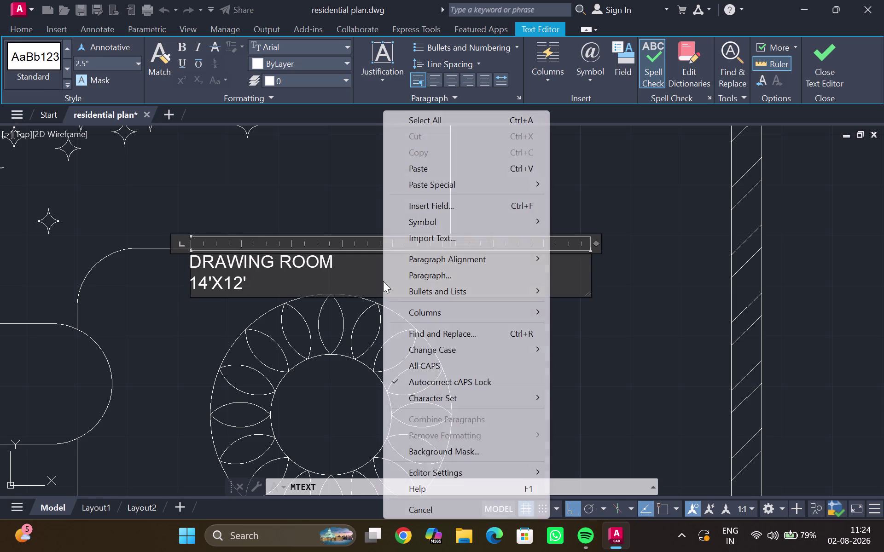
click(383, 281)
click(376, 278)
click(370, 273)
key(Escape)
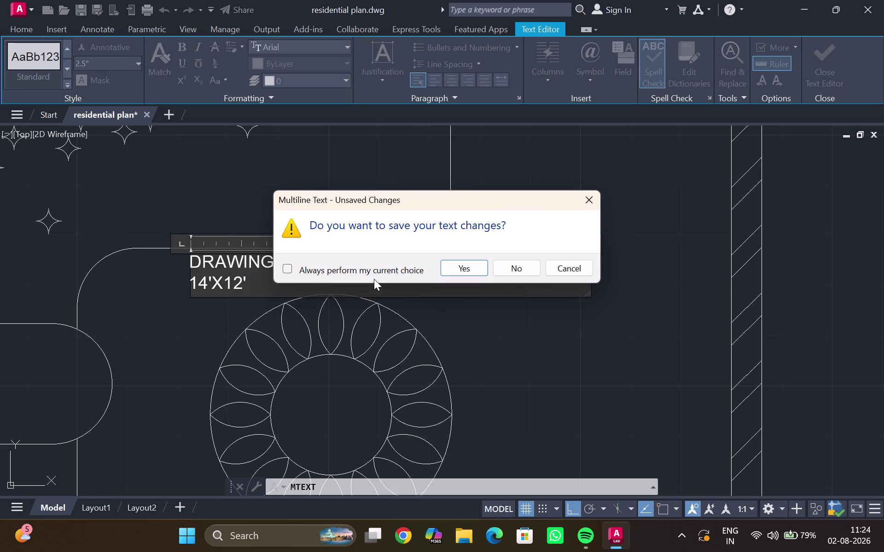
Restore the 14'X12' line under DRAWING ROOM and close the text editor.
click(590, 192)
click(534, 260)
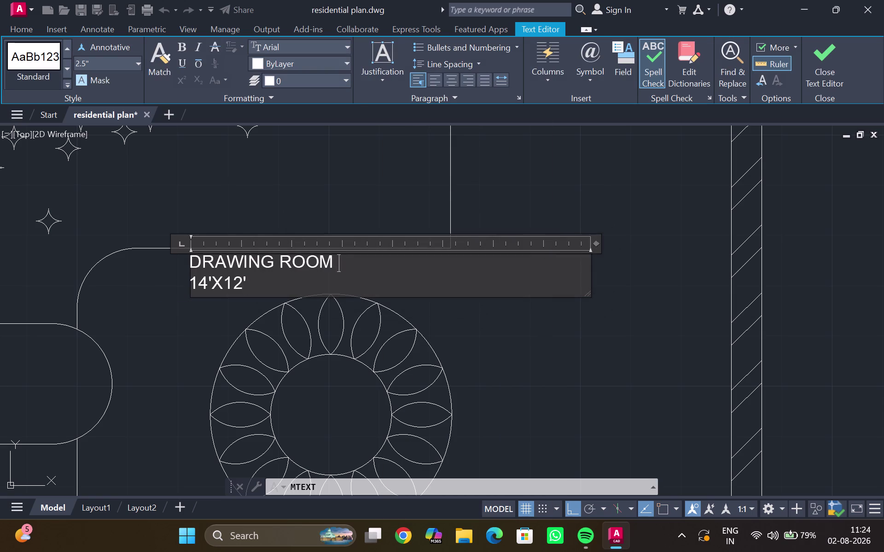
key(Return)
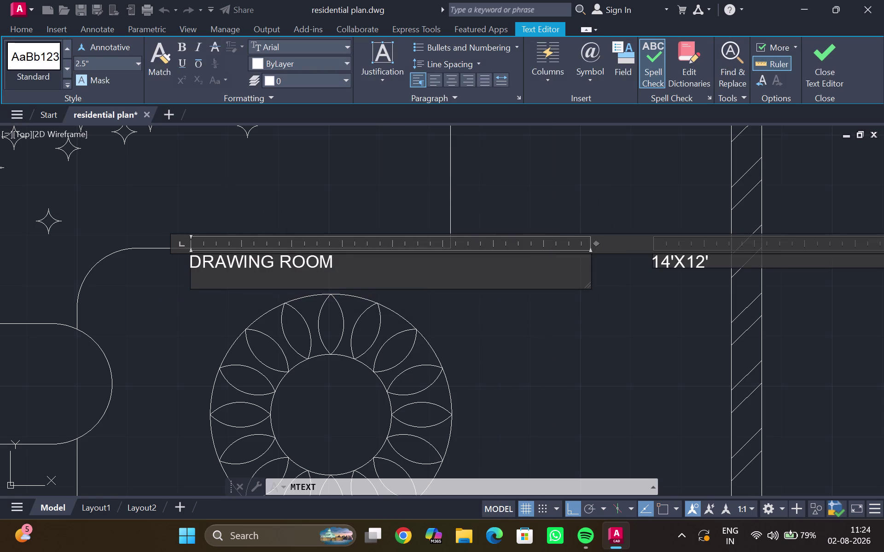
key(ctrl+z)
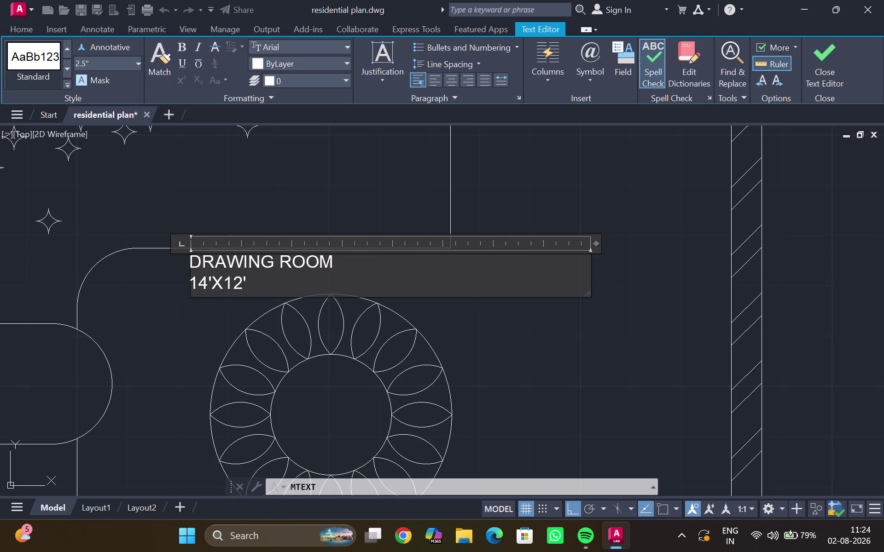
click(535, 288)
click(532, 297)
click(521, 327)
drag(521, 338, 523, 342)
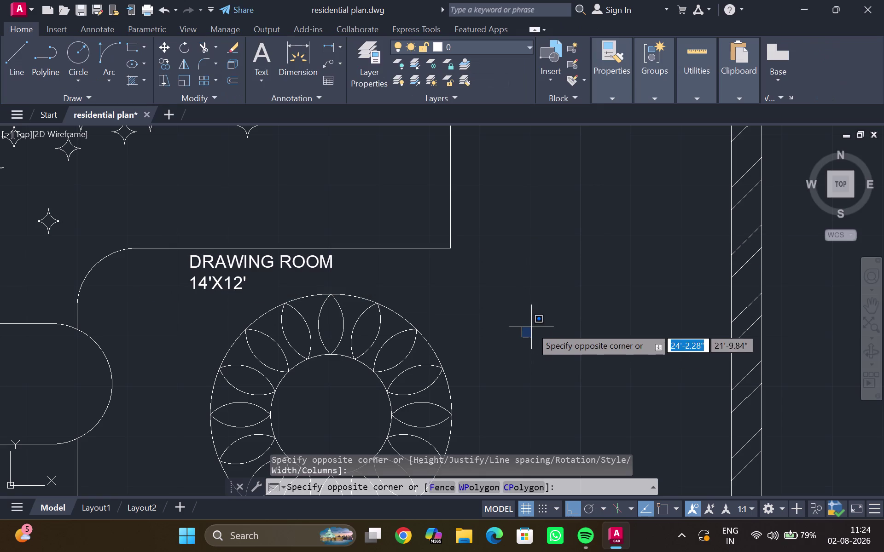
Zoom out and pan to bring the whole floor plan into view.
scroll(down, 3)
middle_drag(518, 279, 446, 344)
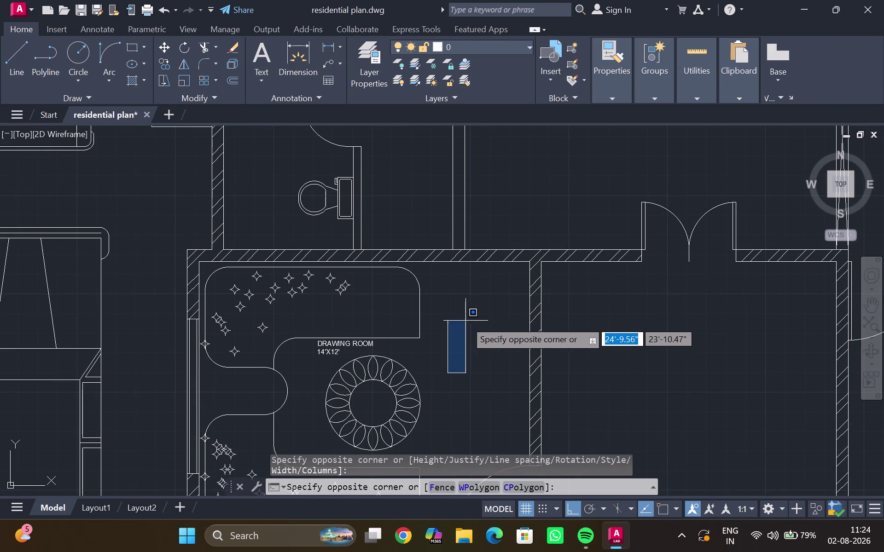
middle_click(465, 321)
click(466, 316)
scroll(down, 3)
middle_drag(471, 313, 278, 349)
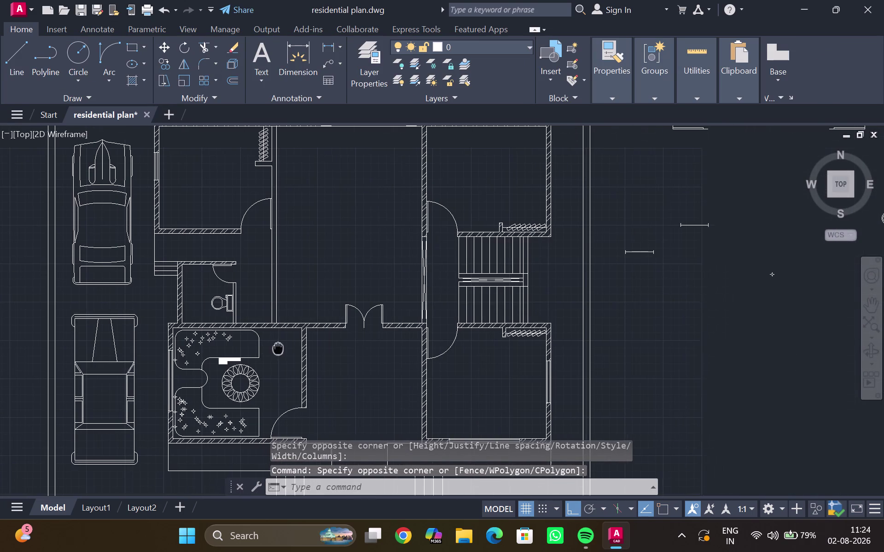
middle_drag(277, 339, 269, 472)
scroll(down, 3)
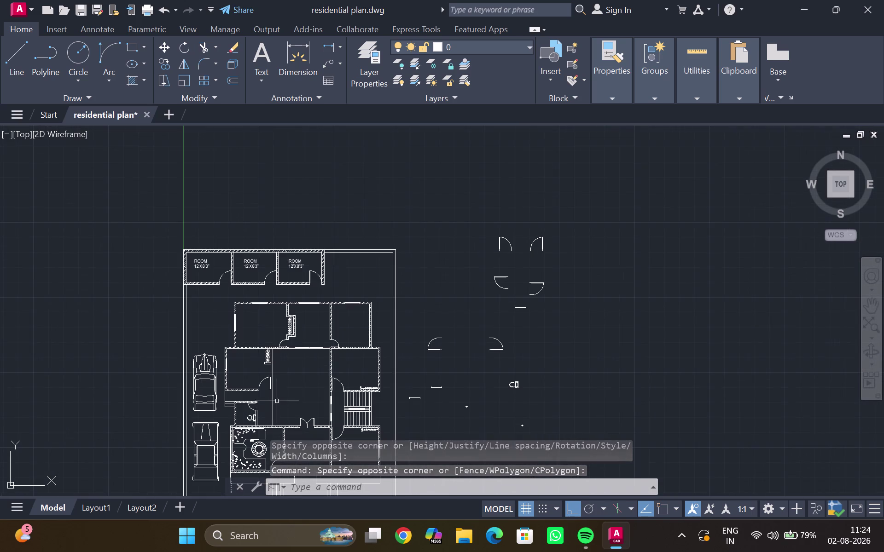
Zoom in on the empty room below the stairs and expand the Text dropdown.
middle_drag(303, 392, 233, 269)
scroll(up, 3)
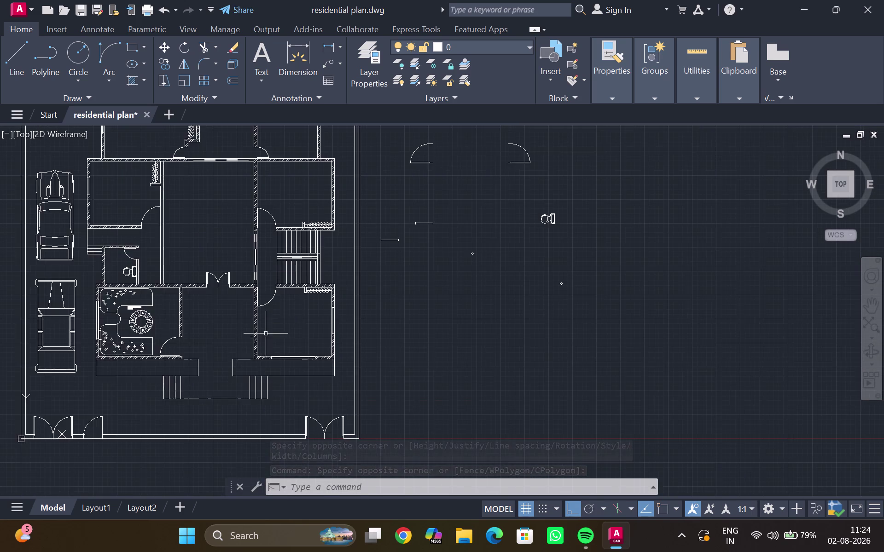
scroll(up, 3)
middle_drag(281, 322, 284, 309)
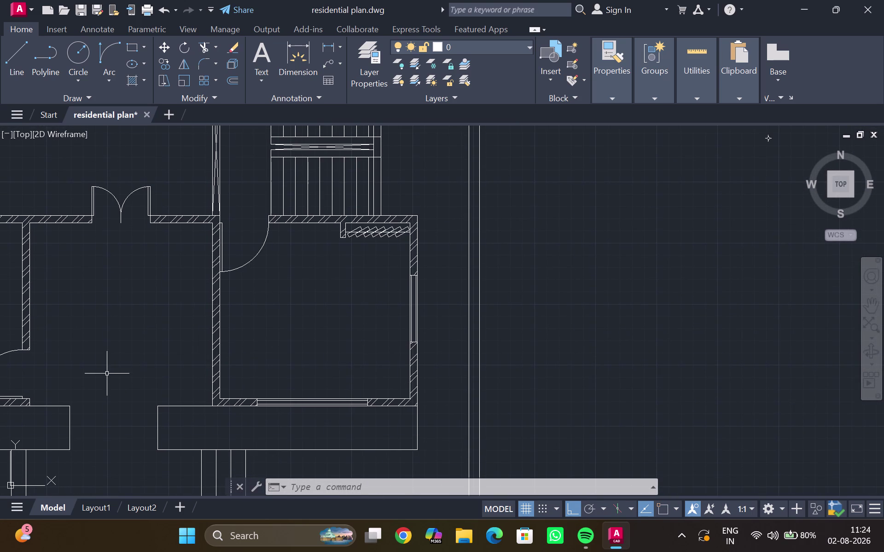
middle_drag(108, 374, 152, 349)
scroll(up, 3)
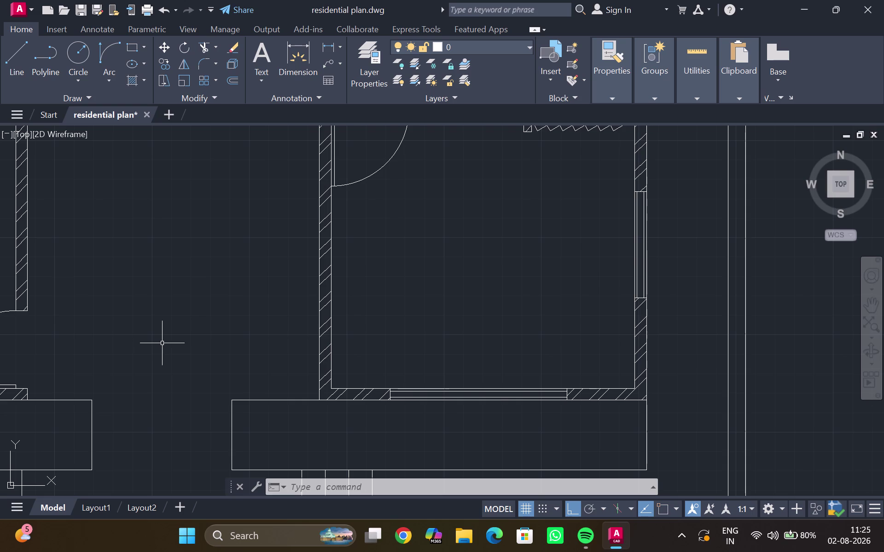
click(258, 77)
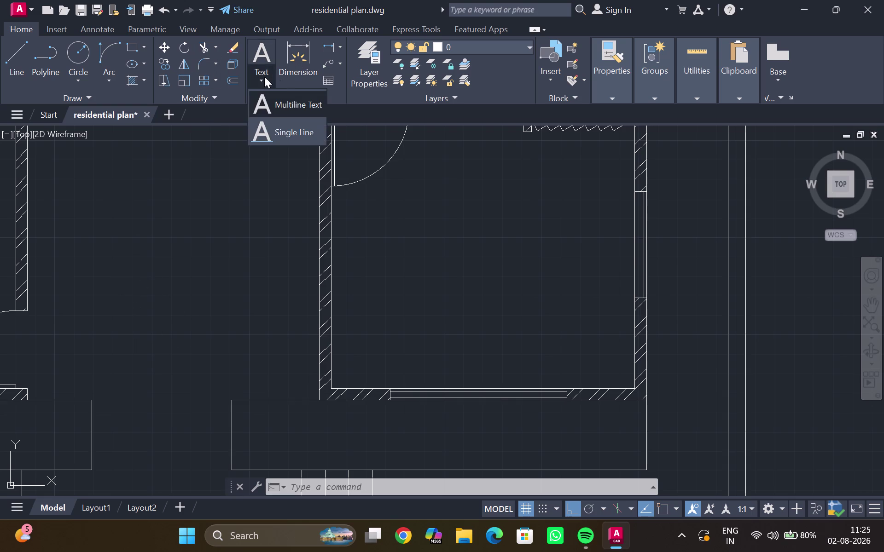
Start MTEXT again after a cancelled try and draw a text box in the lobby.
click(280, 102)
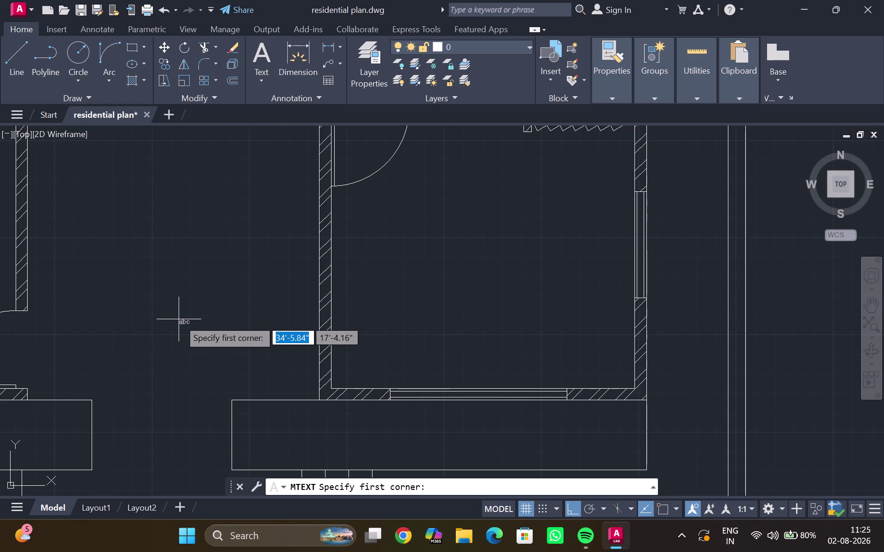
click(178, 319)
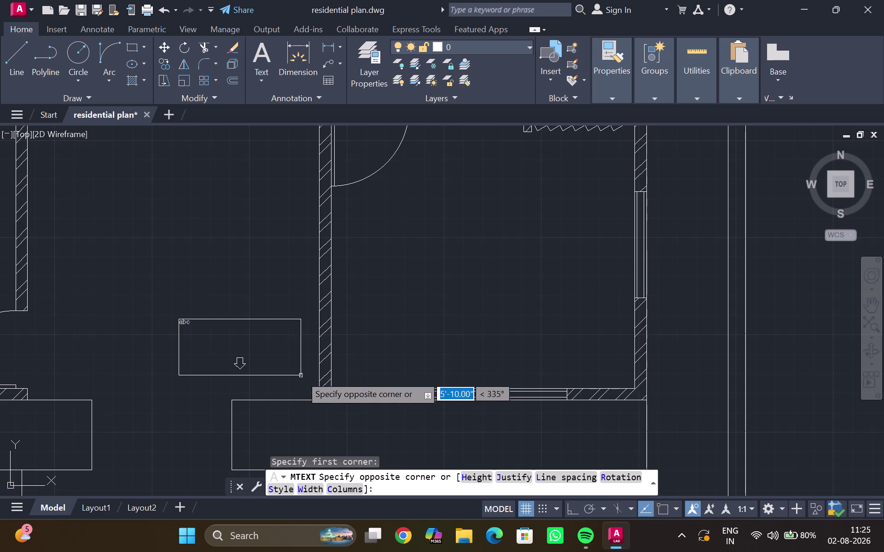
key(Escape)
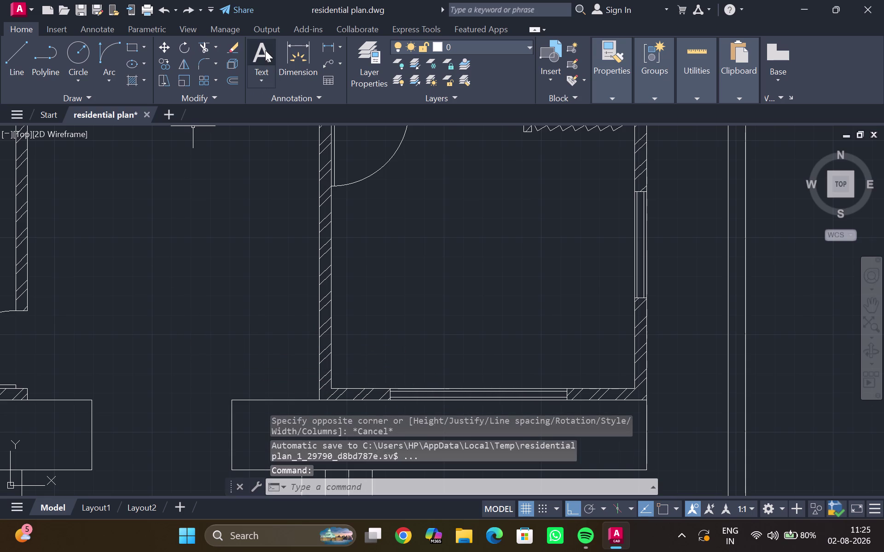
click(265, 51)
click(128, 311)
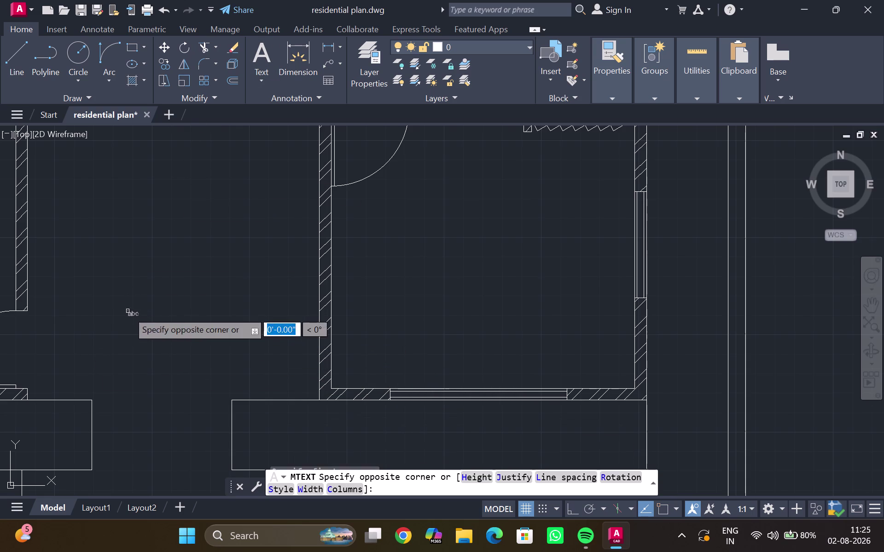
click(263, 394)
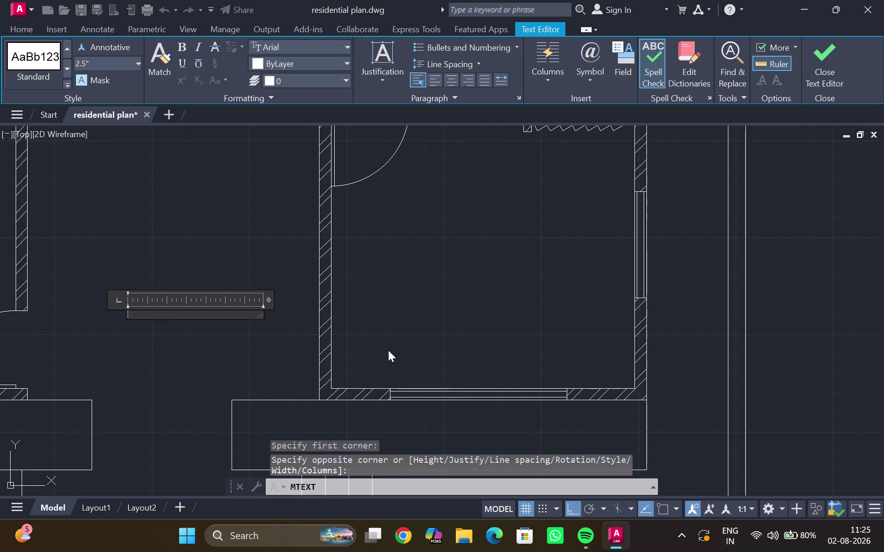
Enter LOBBY on the first line and 11'6"X12'9" on the second.
text(L)
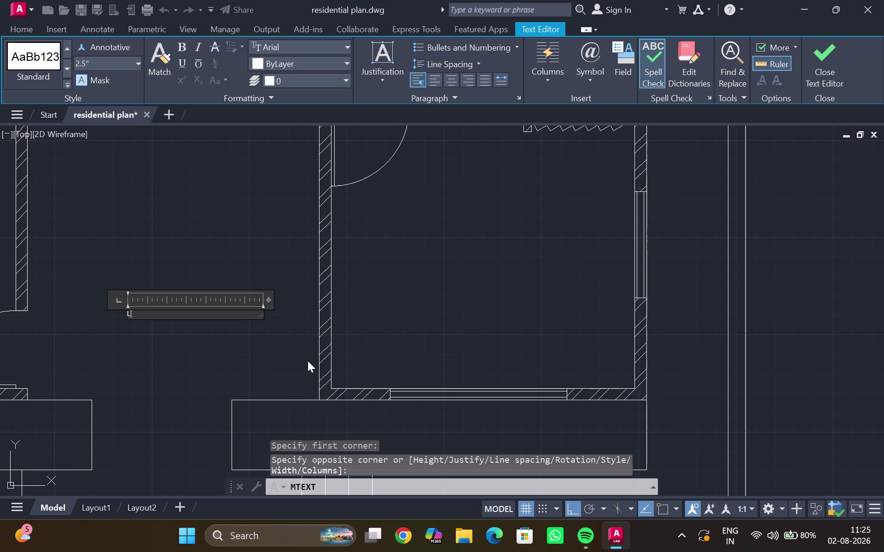
text(OBBY)
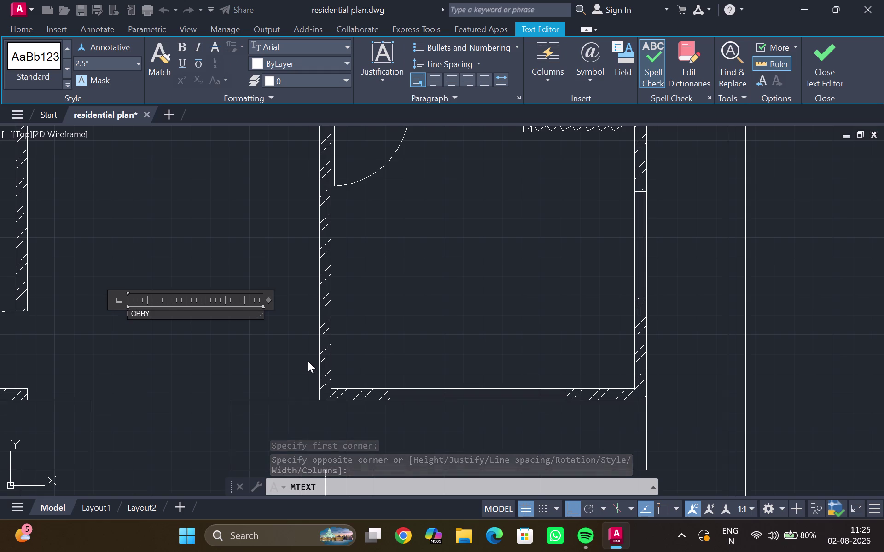
key(Return)
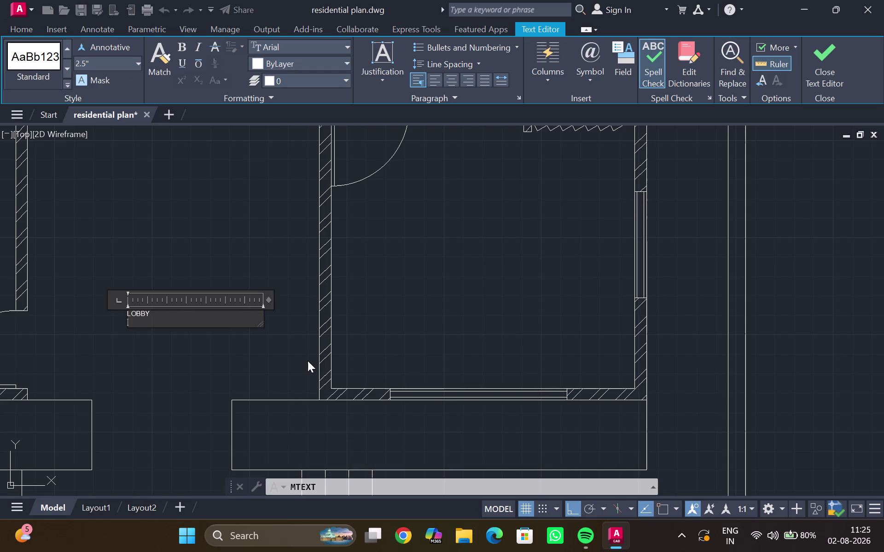
text(11')
text(6")
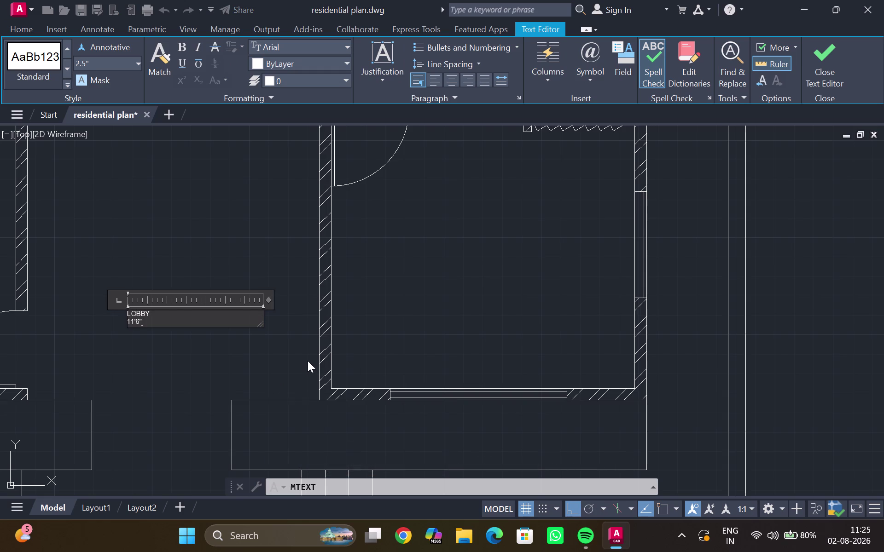
key(x)
text(12)
key(apostrophe)
text(9")
Give both lobby label lines a 10" text height and close the editor.
drag(182, 323, 90, 275)
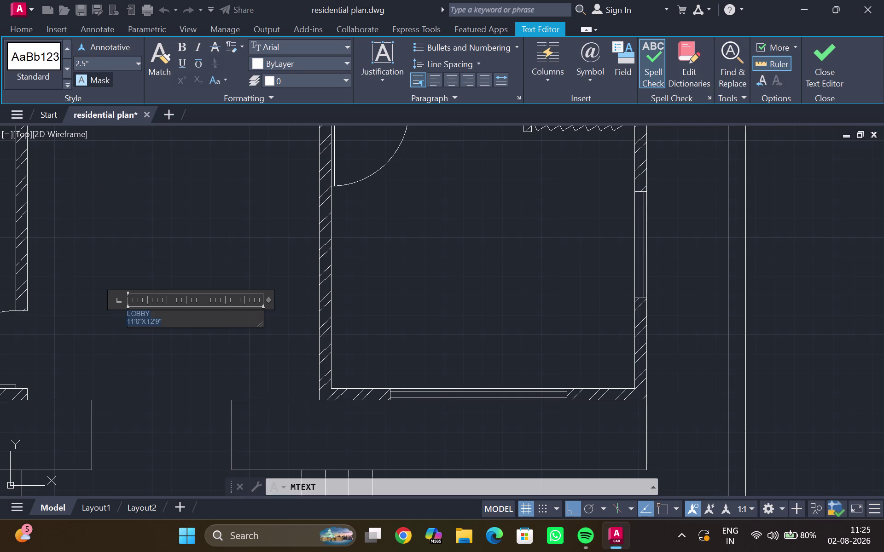
click(139, 61)
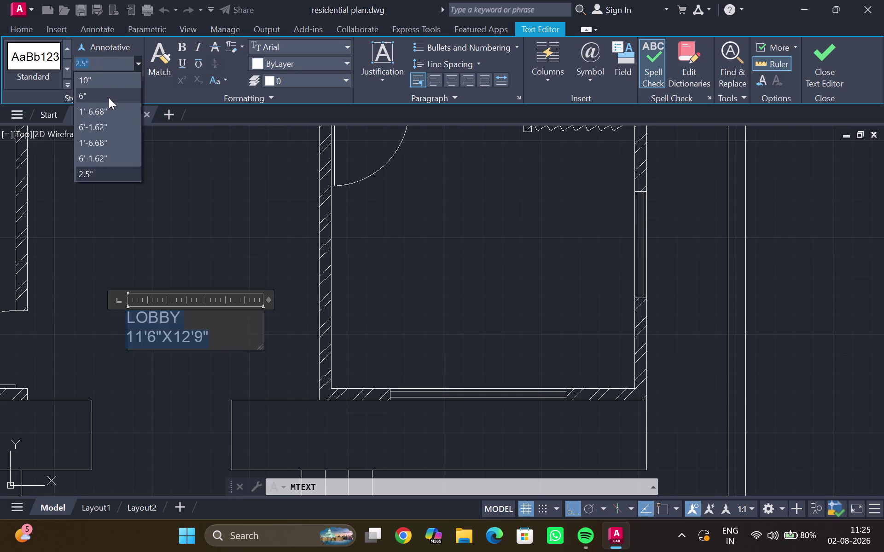
click(102, 82)
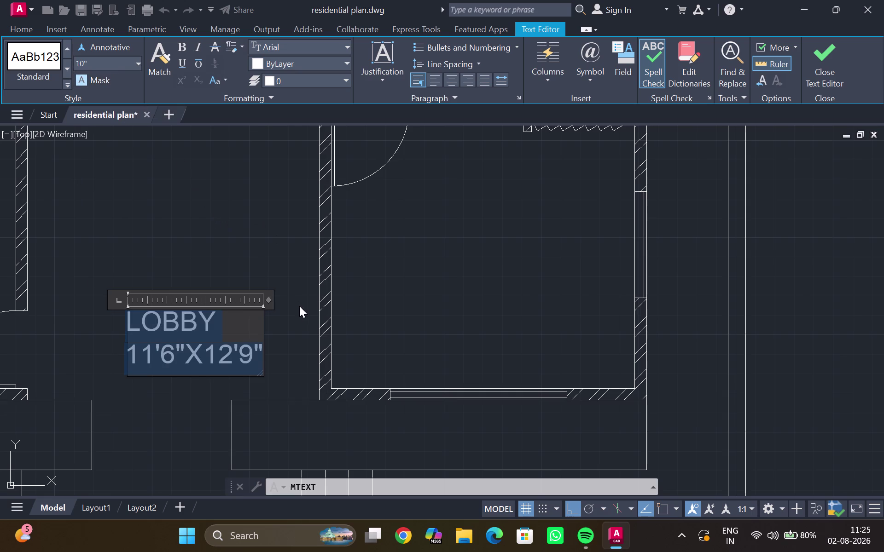
click(286, 351)
scroll(down, 3)
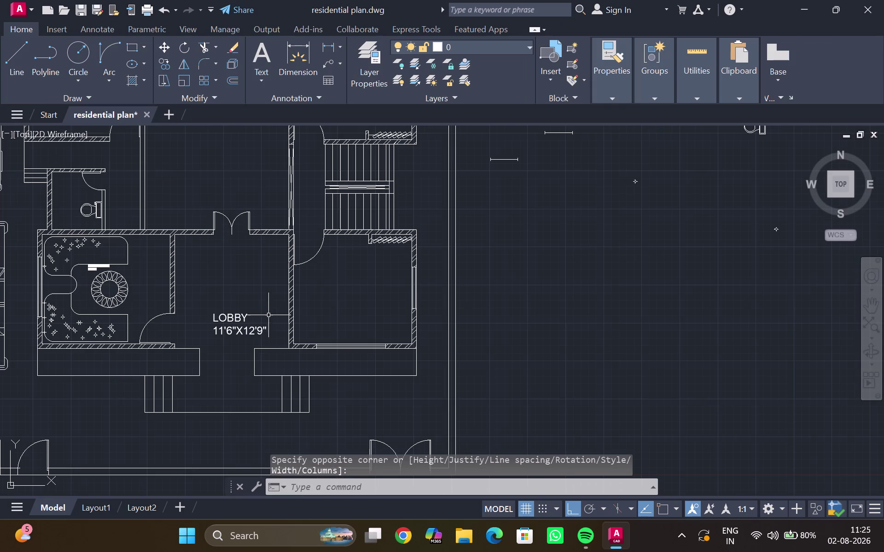
middle_click(264, 306)
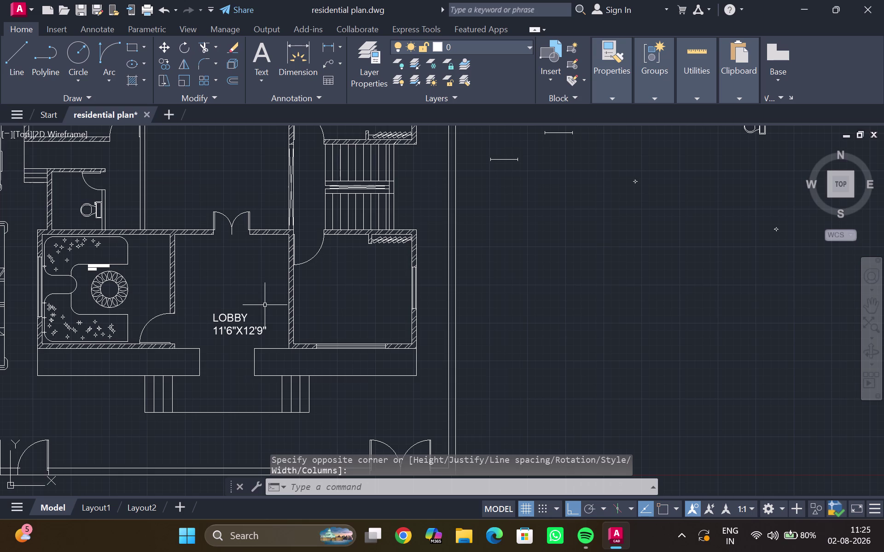
double_click(252, 329)
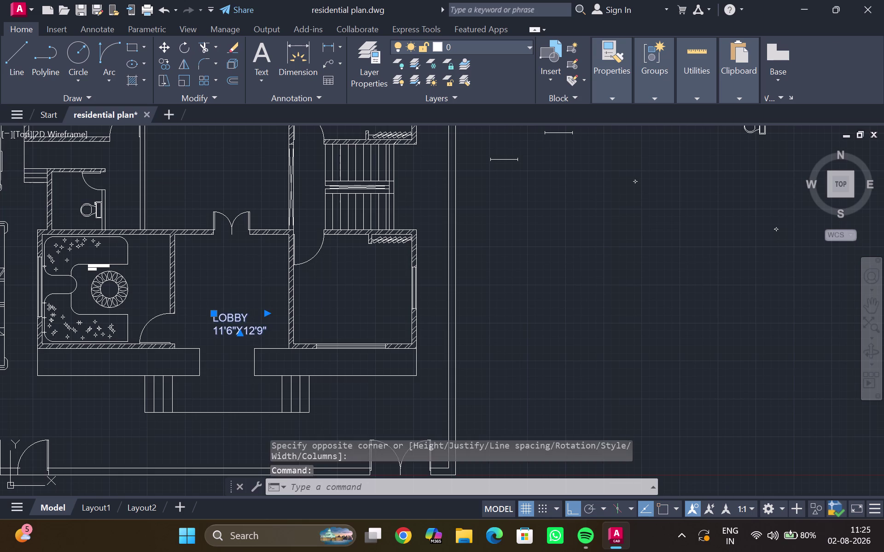
Delete the 9" so the lobby size line reads 11'6"X12'.
scroll(up, 3)
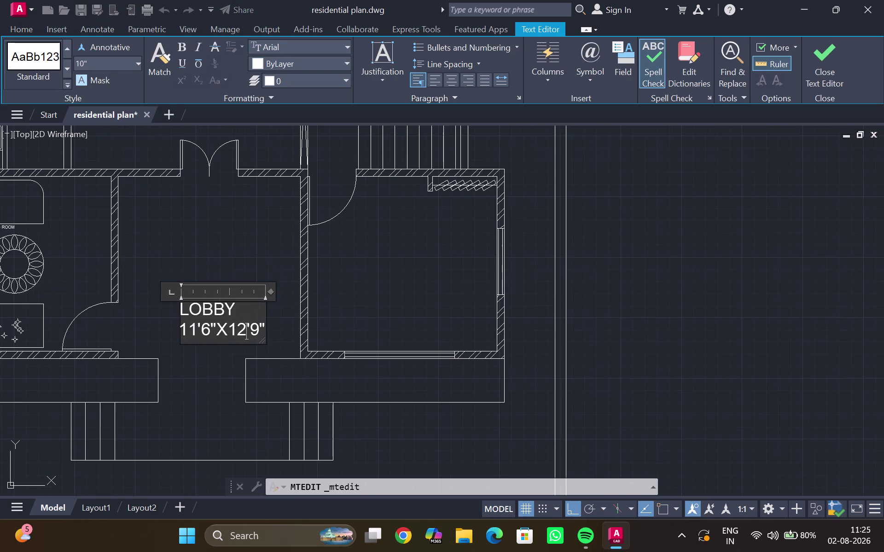
click(258, 330)
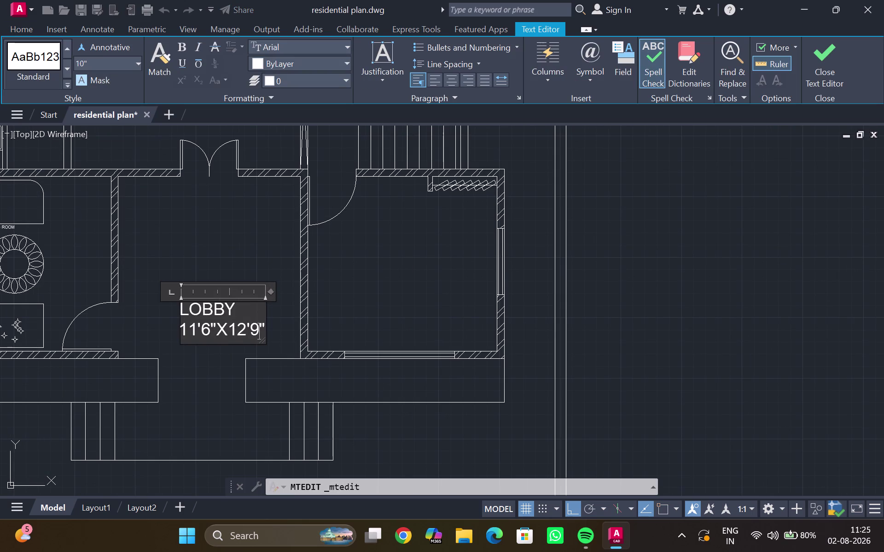
key(BackSpace)
click(262, 327)
key(BackSpace)
click(289, 318)
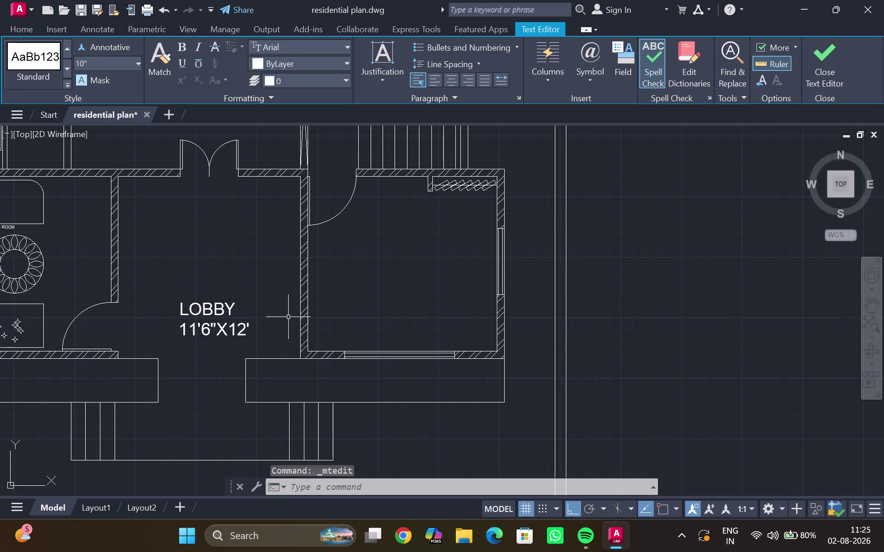
scroll(down, 3)
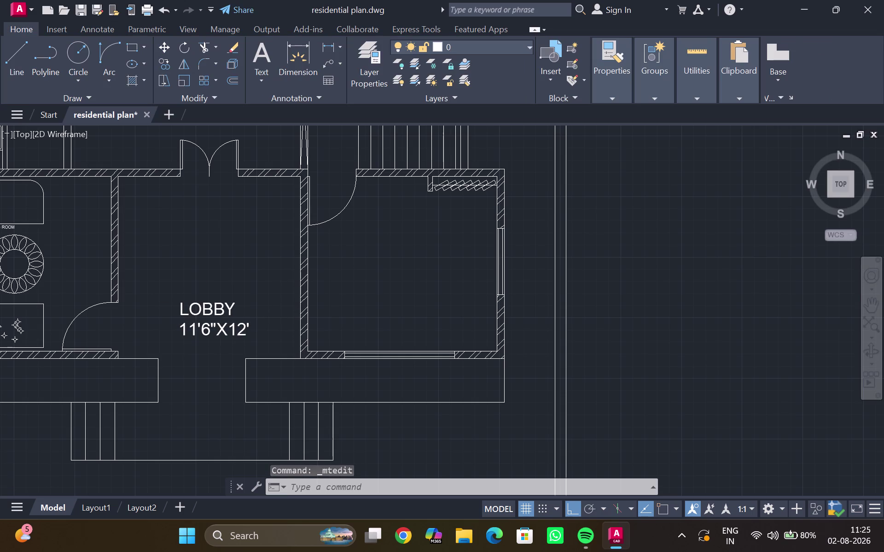
Pan up to the hall above the lobby and place the first corner of a multiline text box.
middle_drag(273, 293, 270, 342)
middle_drag(181, 204, 194, 272)
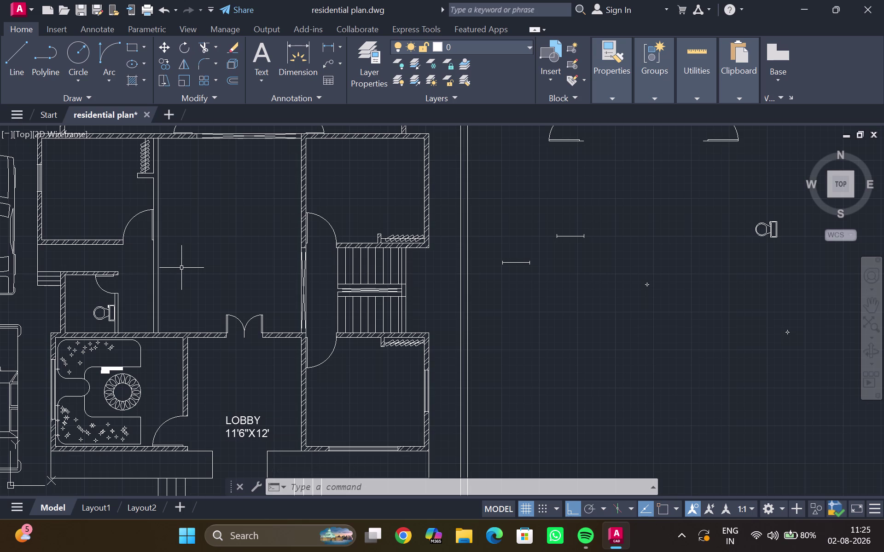
click(261, 55)
click(208, 279)
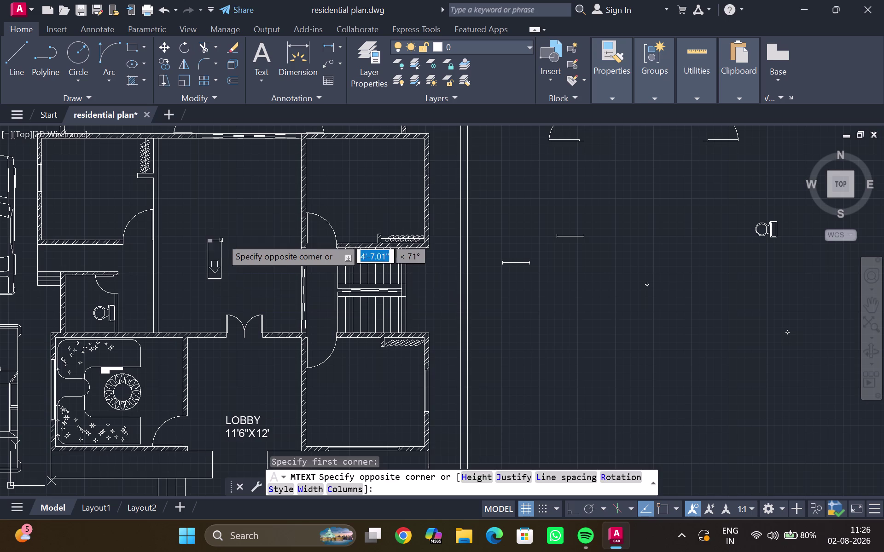
Cancel the misplaced box and redraw the multiline text box in the living room.
key(Escape)
click(257, 52)
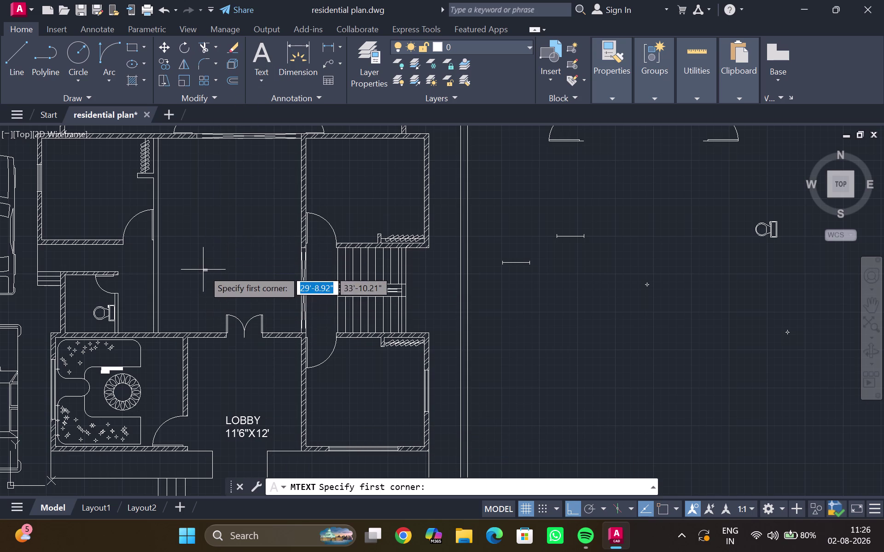
click(203, 270)
click(297, 311)
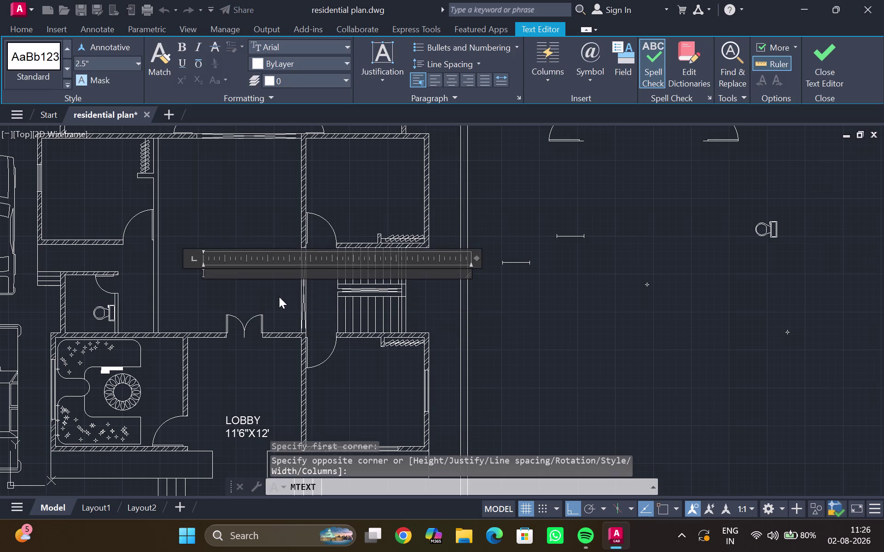
Type LIVING AREA as the label's first line, correcting ROOM to AREA.
text(LIV)
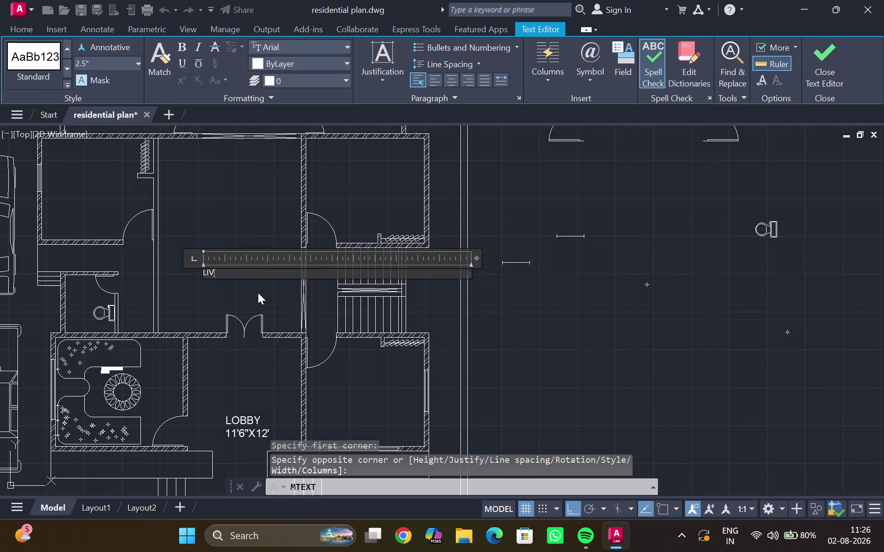
text(ING ROO)
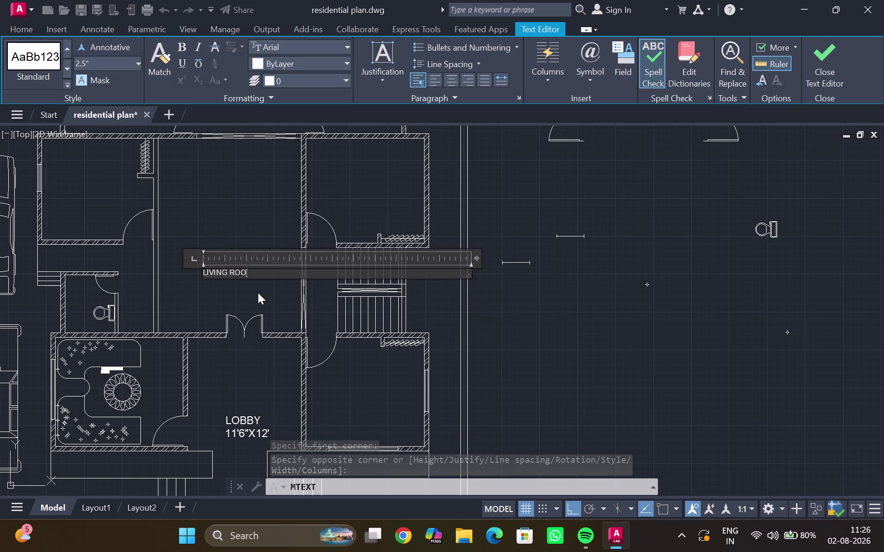
text(M)
key(Return)
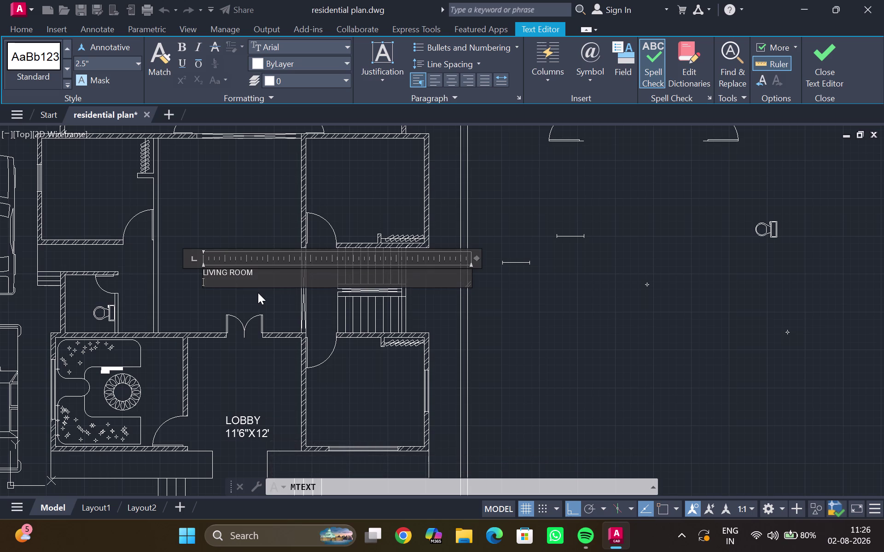
key(BackSpace)
key(BackSpace)
key(BackSpace)
key(BackSpace)
key(BackSpace)
text(A)
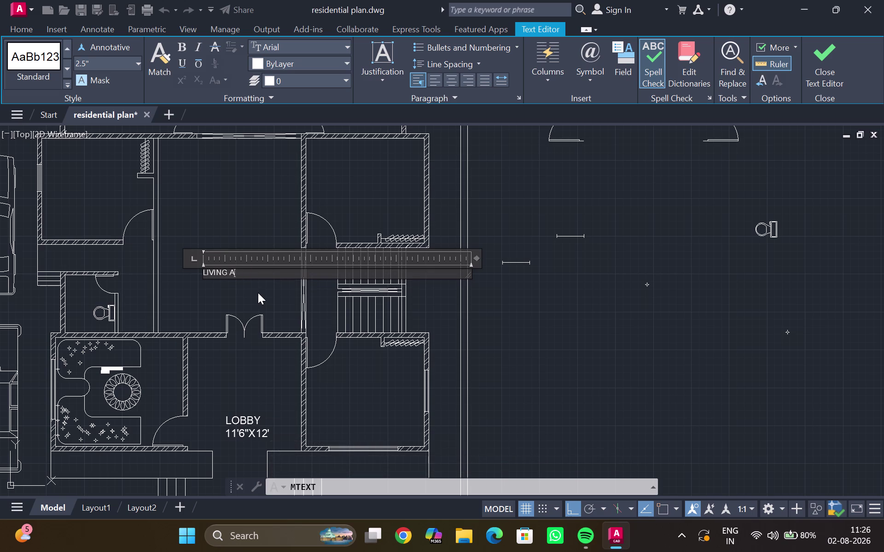
text(REA)
key(Return)
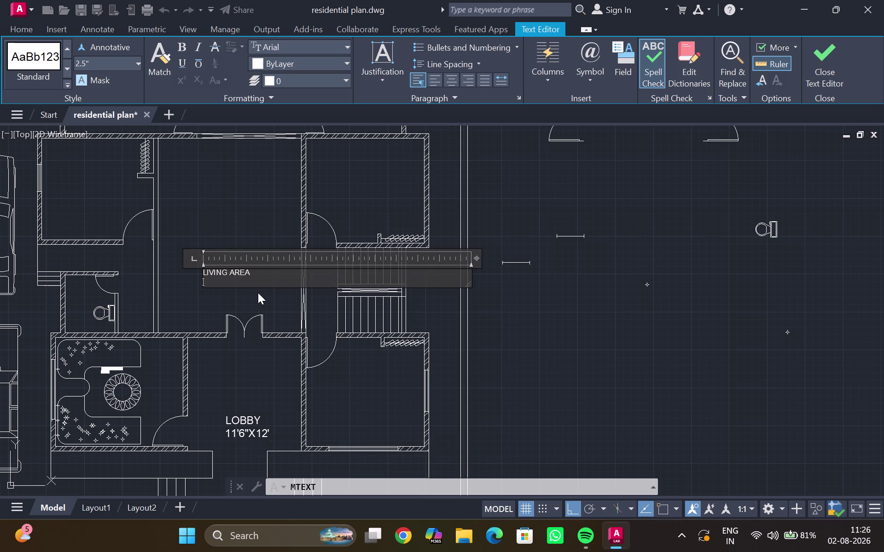
Type the room size 15'9"X21'7.5" on the second line.
text(15)
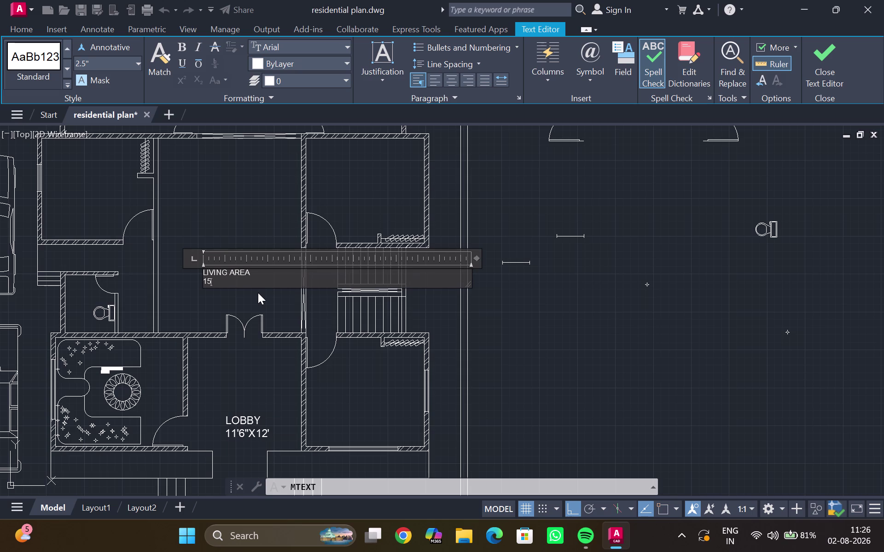
key(apostrophe)
text(9")
text(2)
text(1)
key(BackSpace)
key(BackSpace)
text(X2)
text(1)
key(apostrophe)
key(7)
key(period)
key(5)
key(shift+quotedbl)
Set both label lines to 5" text height and close the text editor.
drag(254, 277, 259, 298)
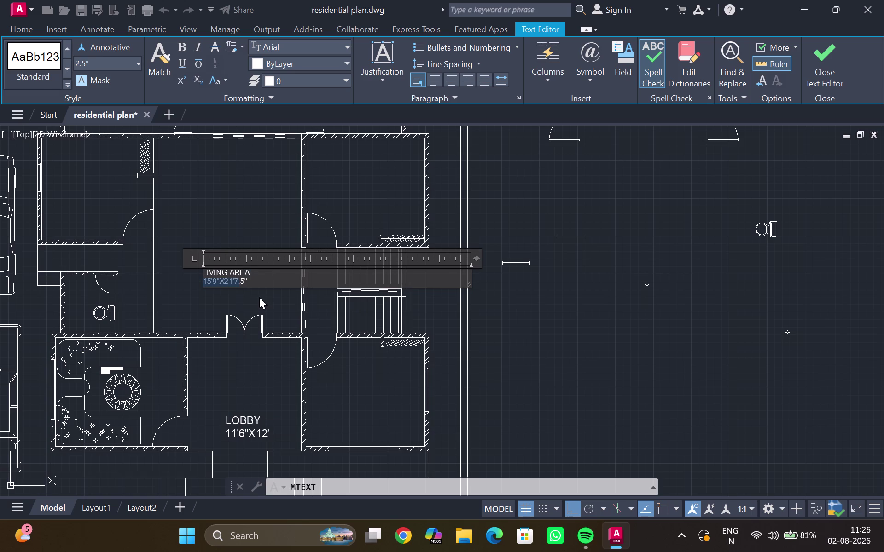
click(260, 283)
drag(261, 284, 191, 259)
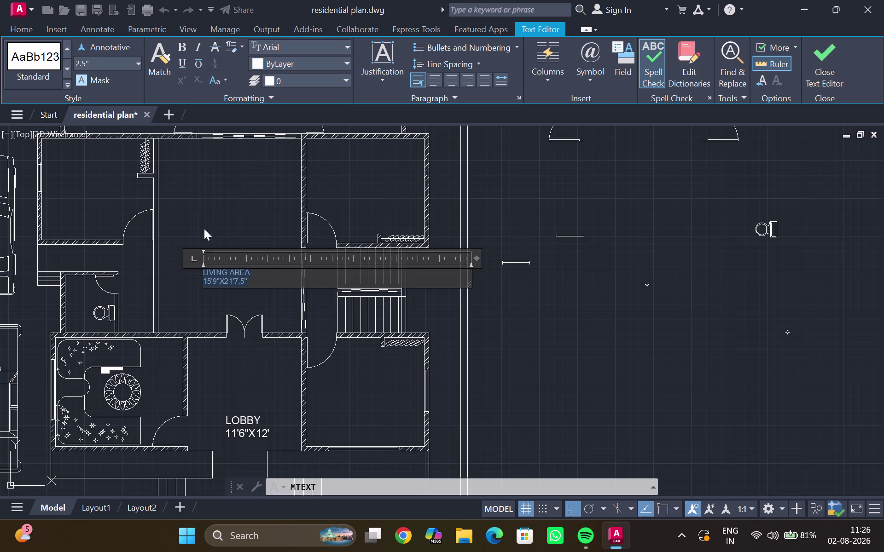
click(132, 59)
click(138, 63)
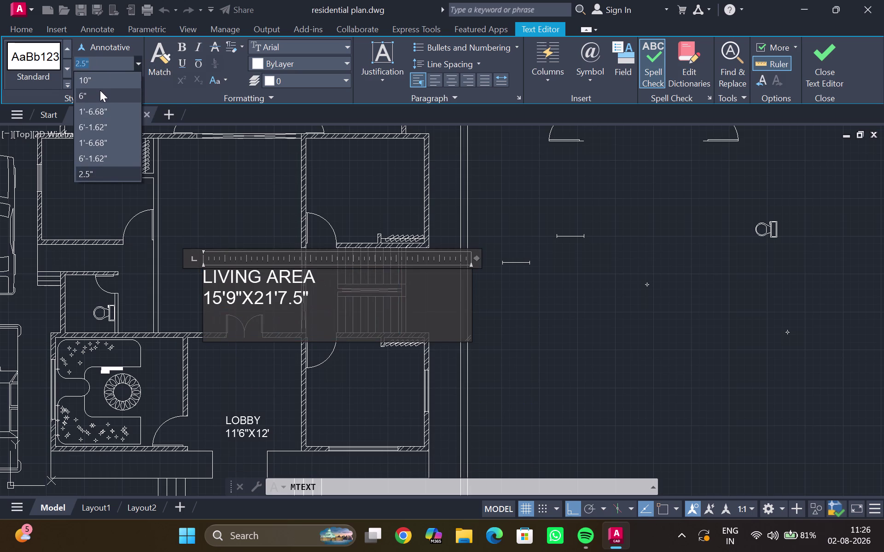
click(101, 67)
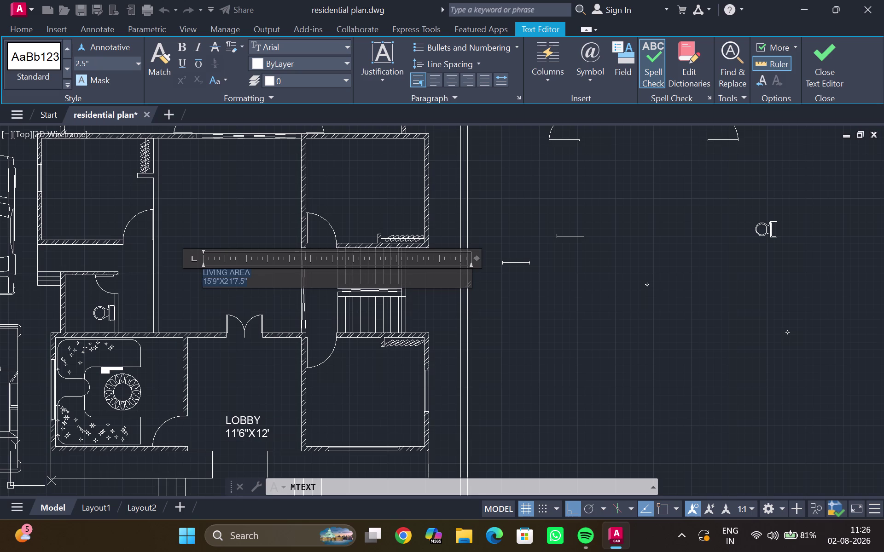
key(BackSpace)
key(BackSpace)
key(BackSpace)
key(BackSpace)
key(BackSpace)
text(5")
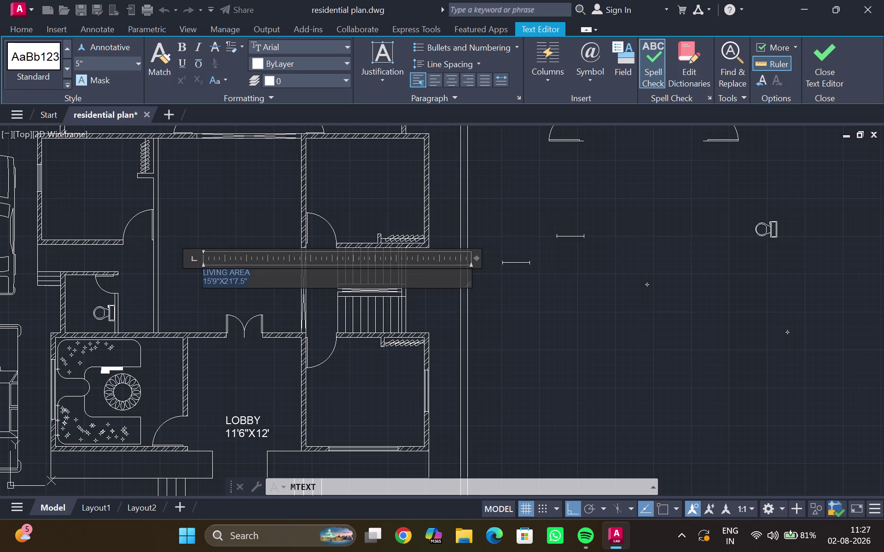
key(Return)
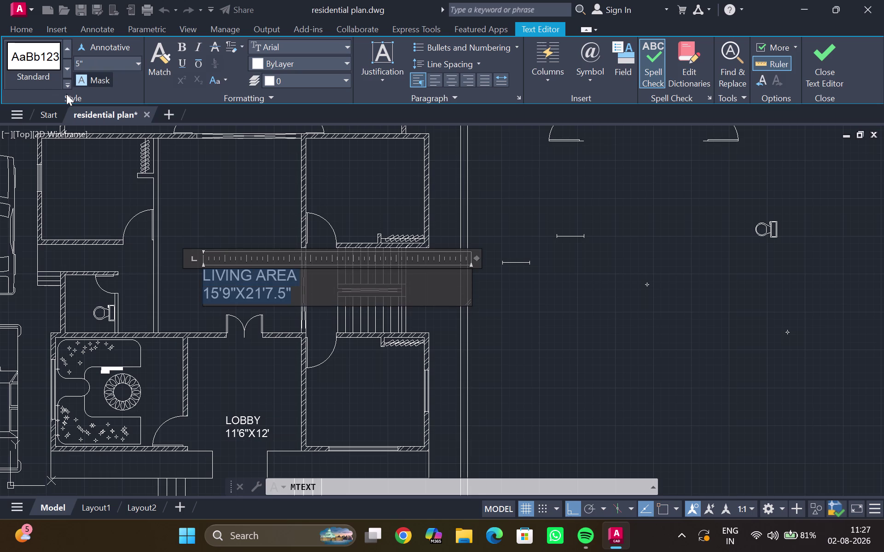
click(162, 279)
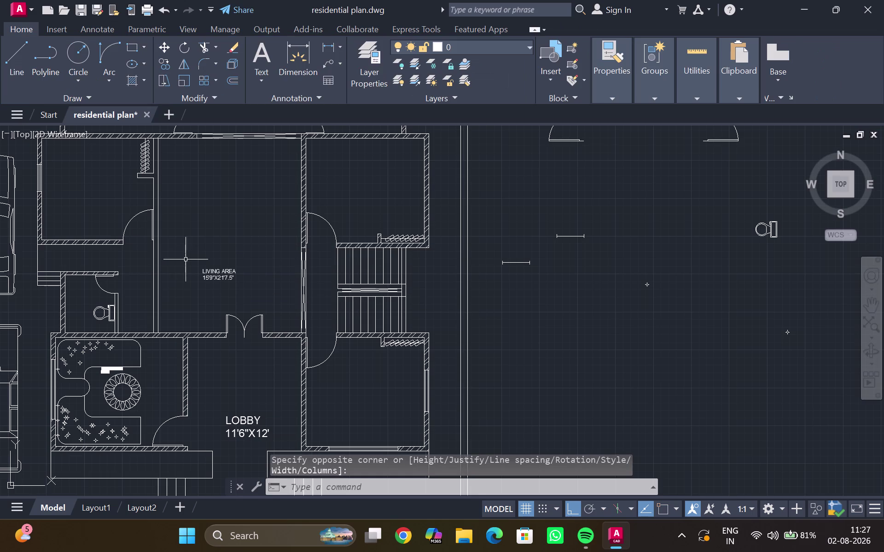
Set the whole LIVING AREA label to 10" text height to match LOBBY, then select it.
double_click(205, 271)
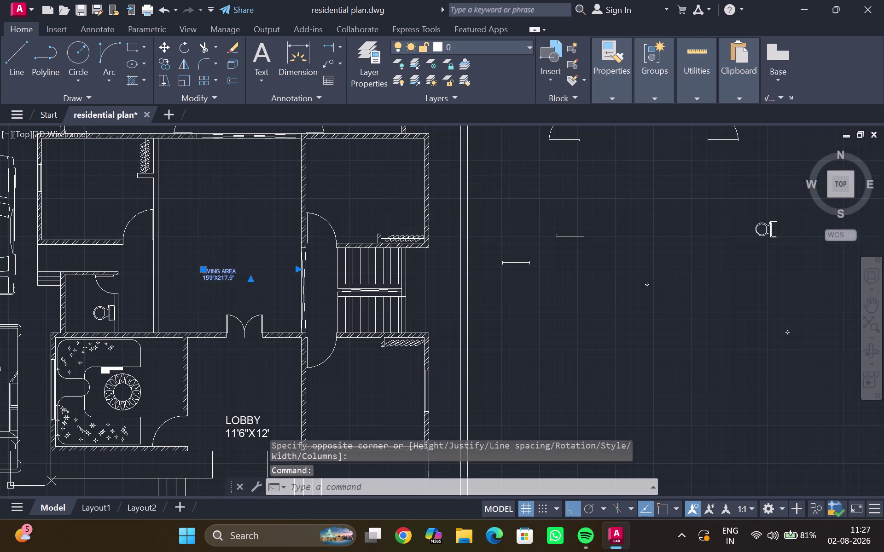
drag(252, 273, 178, 270)
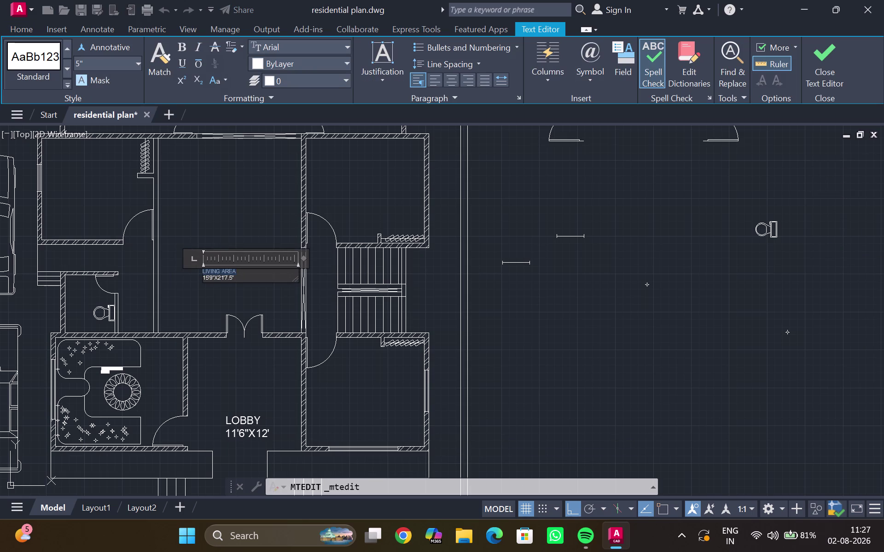
drag(178, 271, 174, 262)
drag(248, 279, 120, 274)
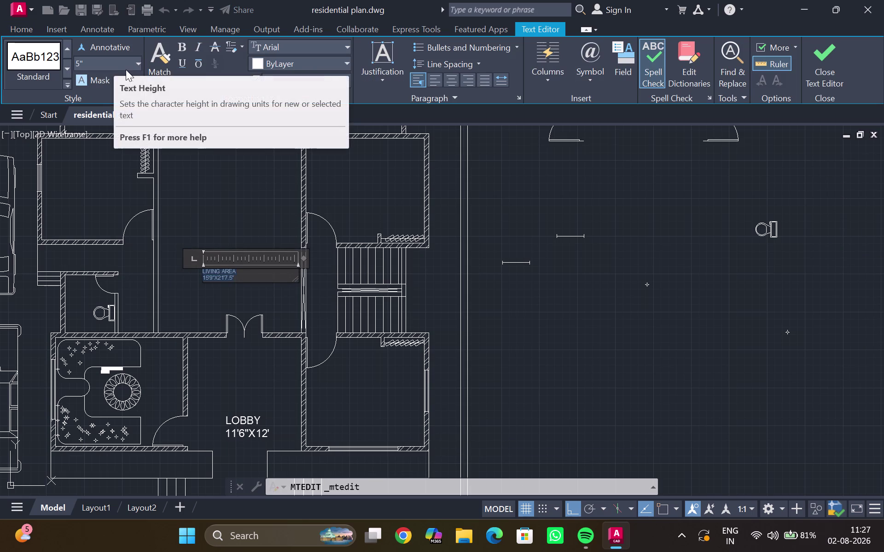
click(138, 62)
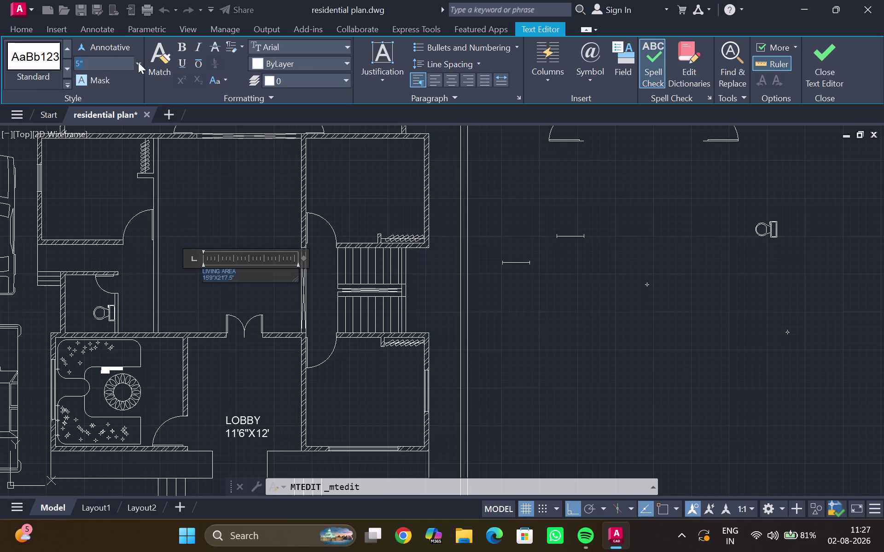
click(115, 96)
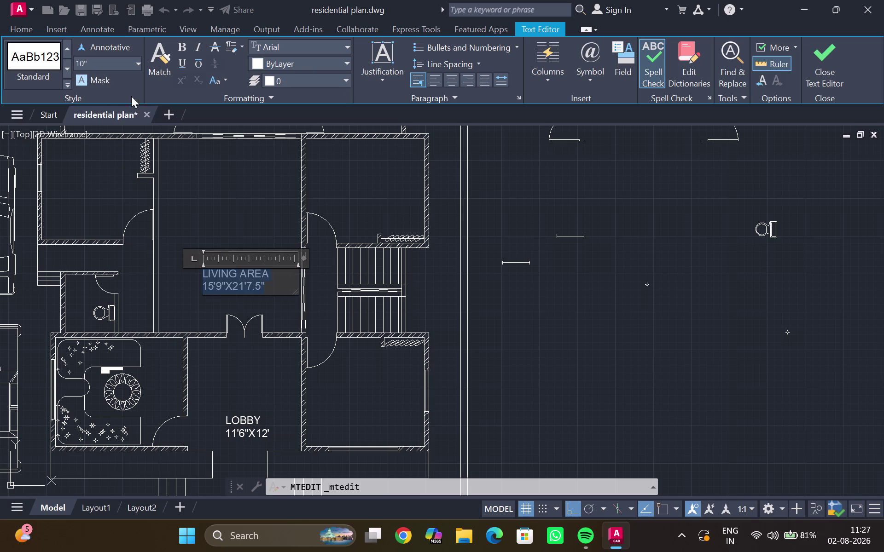
click(200, 184)
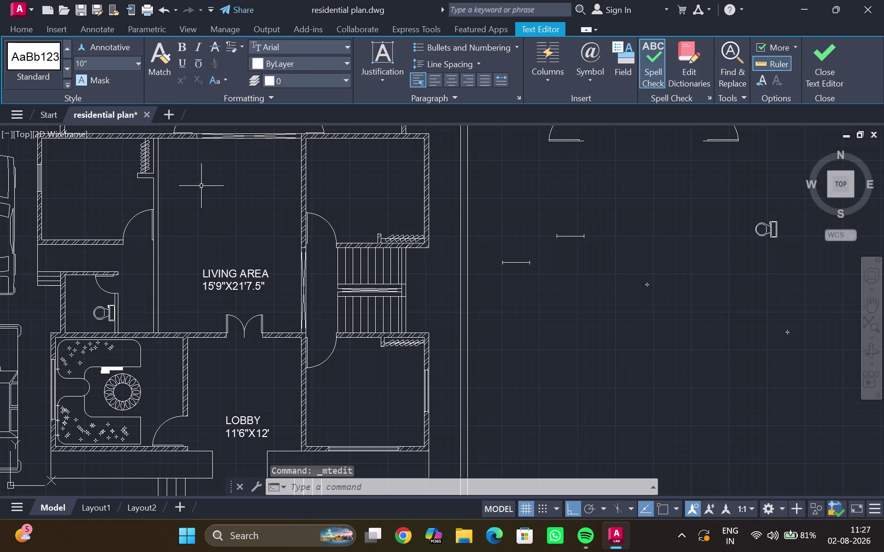
scroll(down, 3)
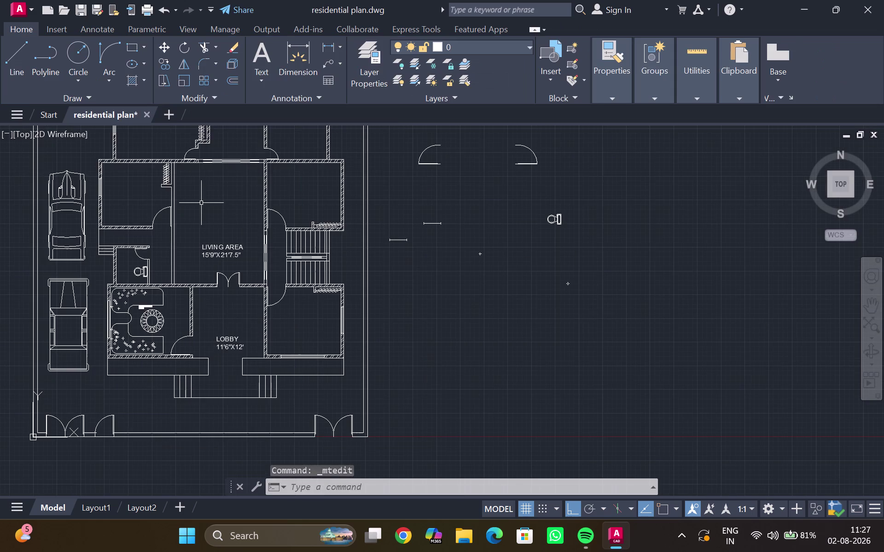
scroll(up, 3)
click(228, 269)
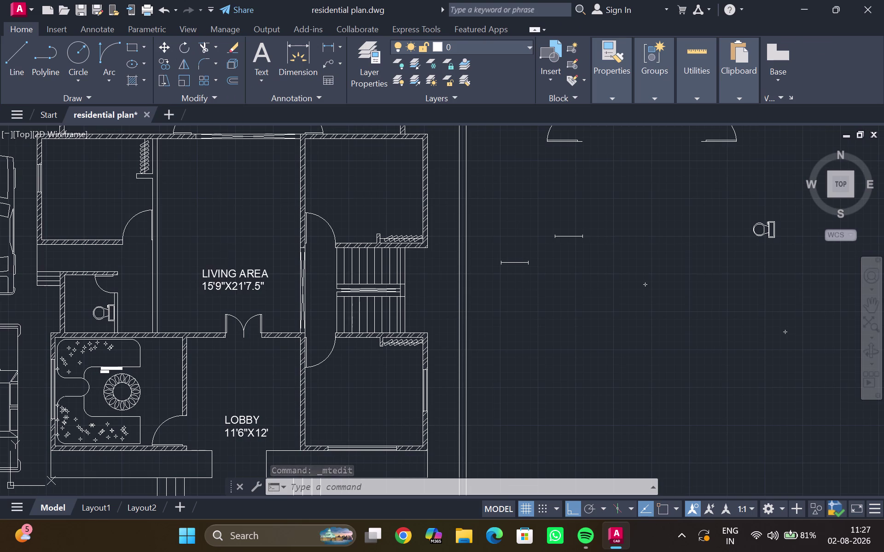
Move the LIVING AREA label down and to the left with Ortho turned off.
key(m)
key(Return)
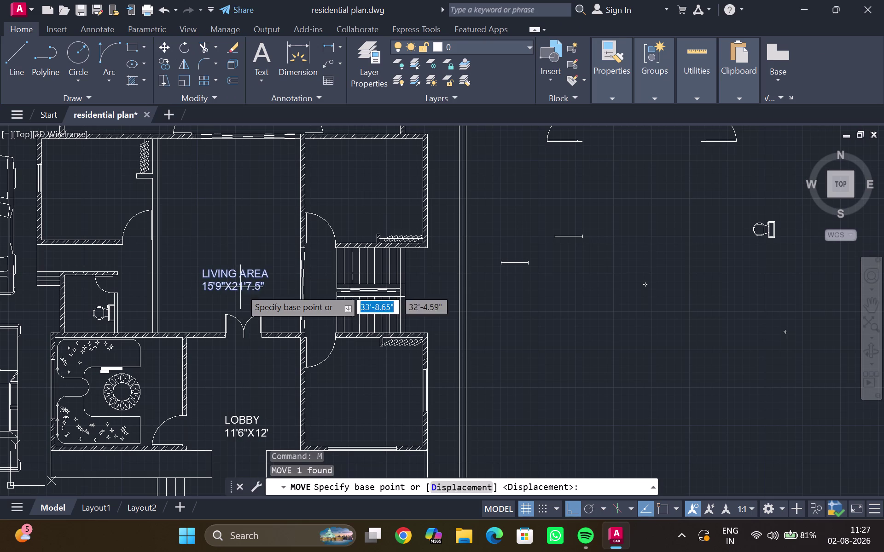
drag(236, 275, 229, 281)
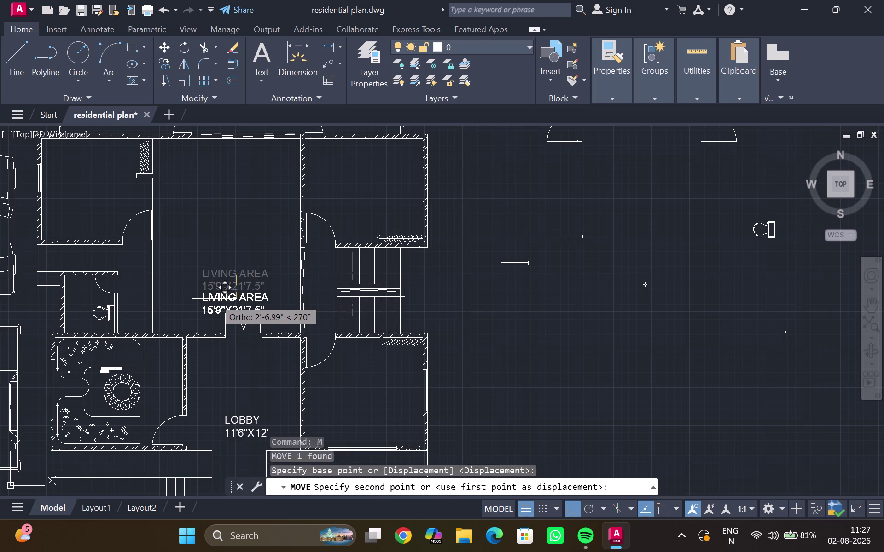
key(ctrl+F8)
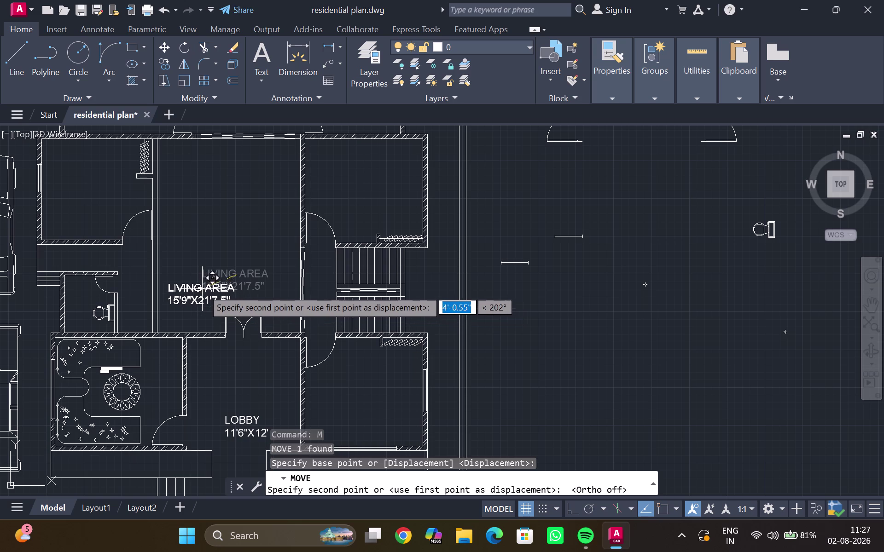
click(202, 289)
scroll(down, 3)
middle_drag(261, 247, 289, 285)
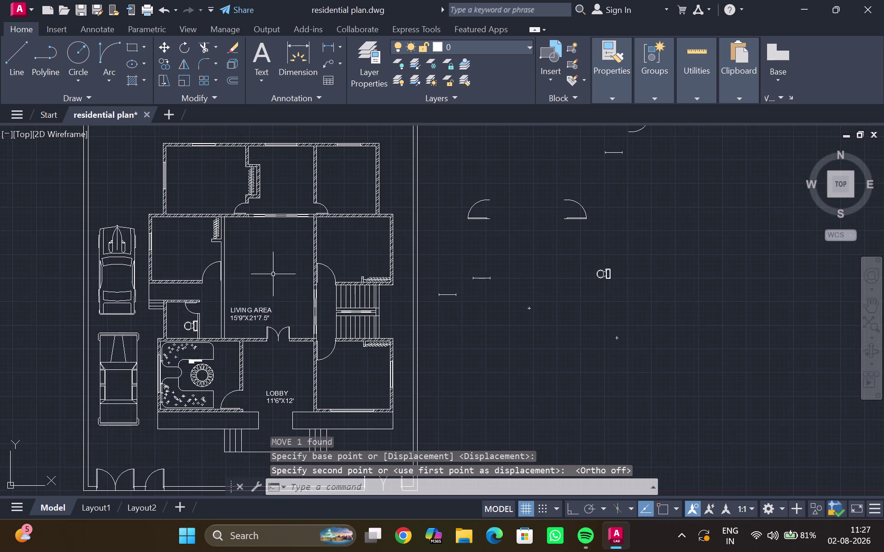
scroll(down, 3)
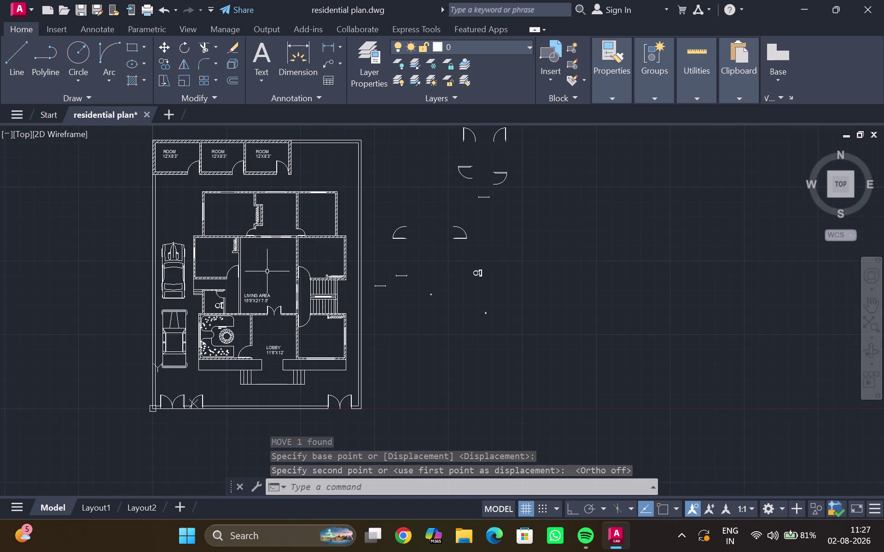
middle_drag(267, 272, 259, 296)
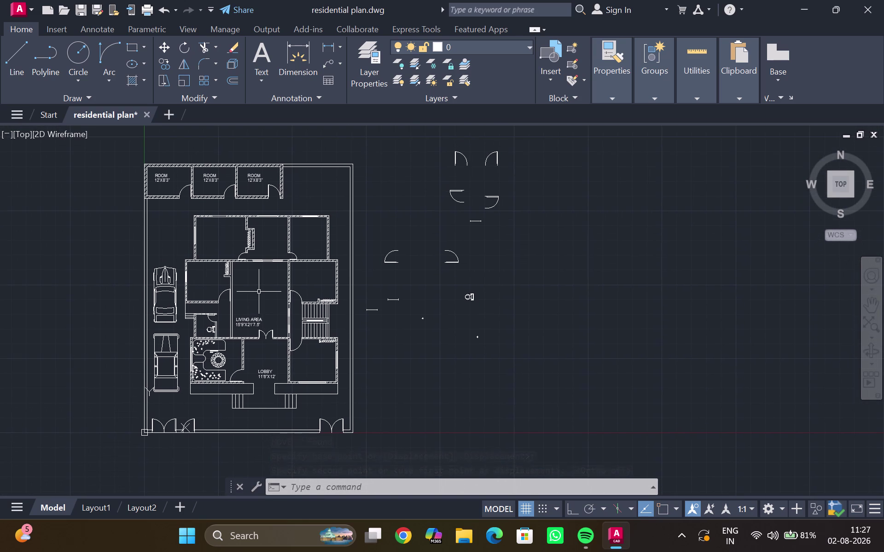
scroll(down, 3)
middle_drag(259, 291, 354, 281)
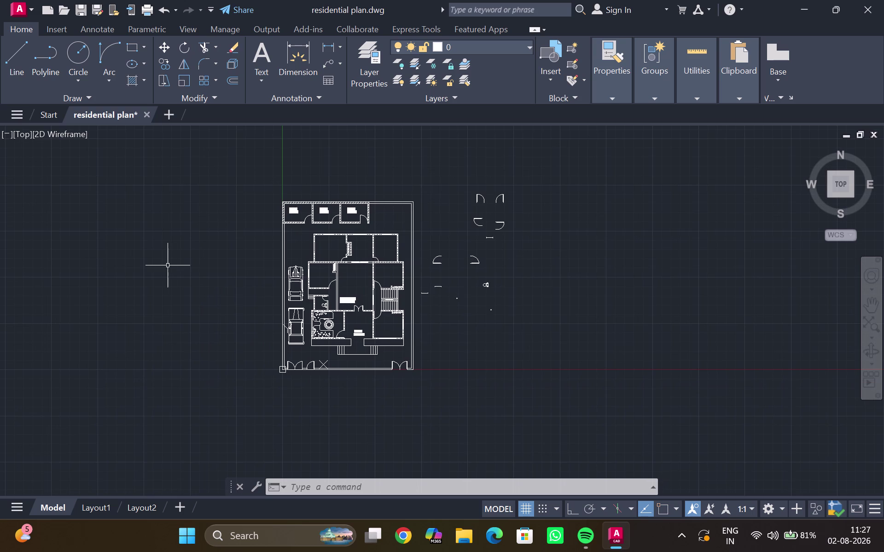
middle_drag(165, 264, 176, 301)
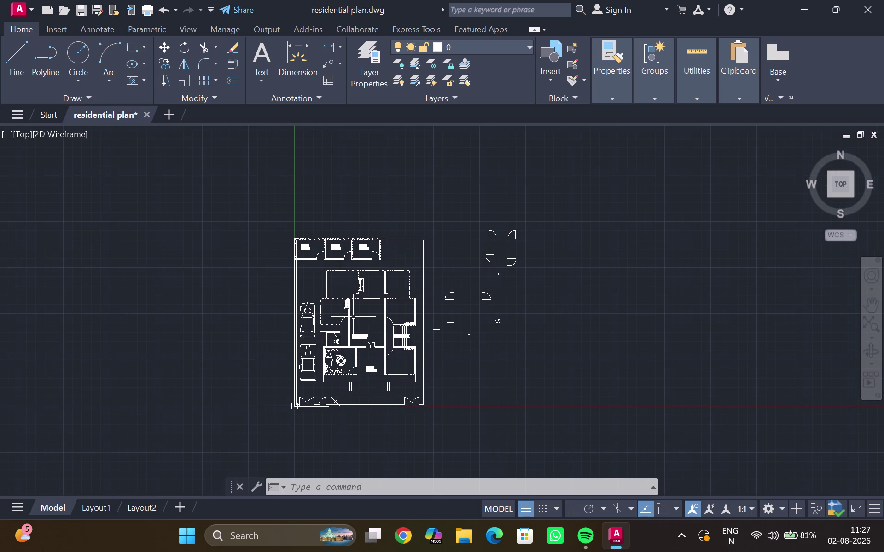
scroll(up, 3)
scroll(up, 3)
middle_drag(369, 308, 314, 326)
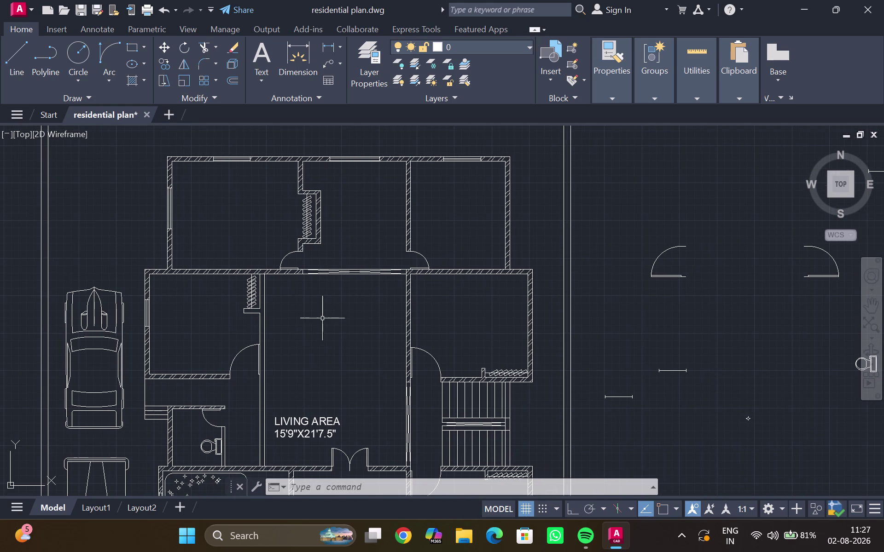
middle_drag(321, 318, 56, 354)
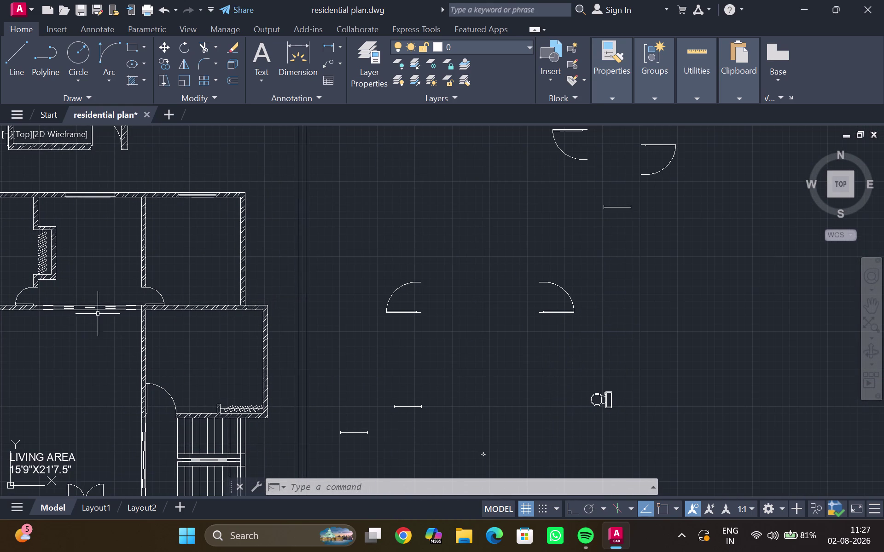
scroll(down, 3)
scroll(down, 3)
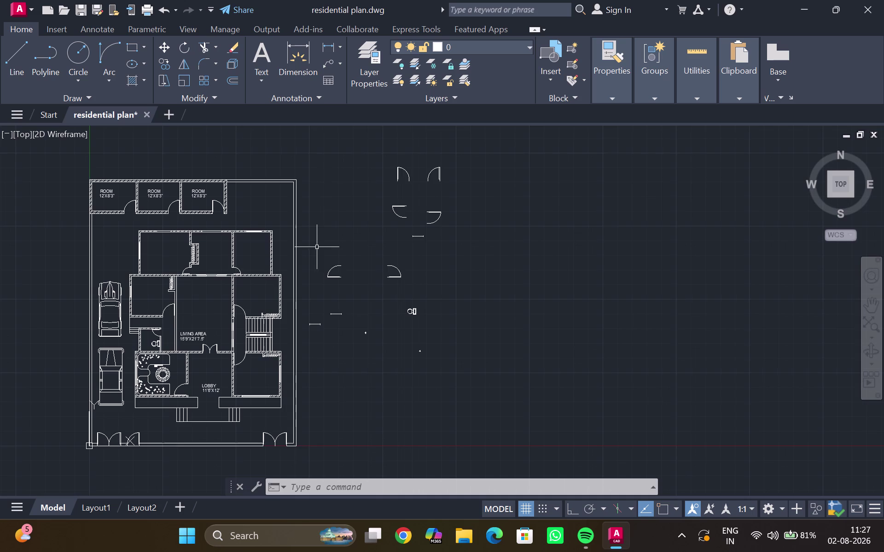
middle_drag(317, 247, 317, 270)
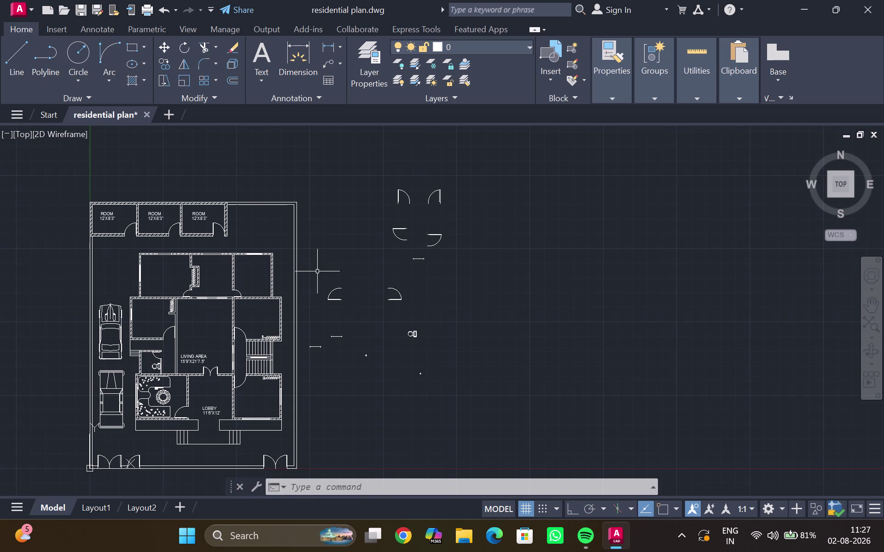